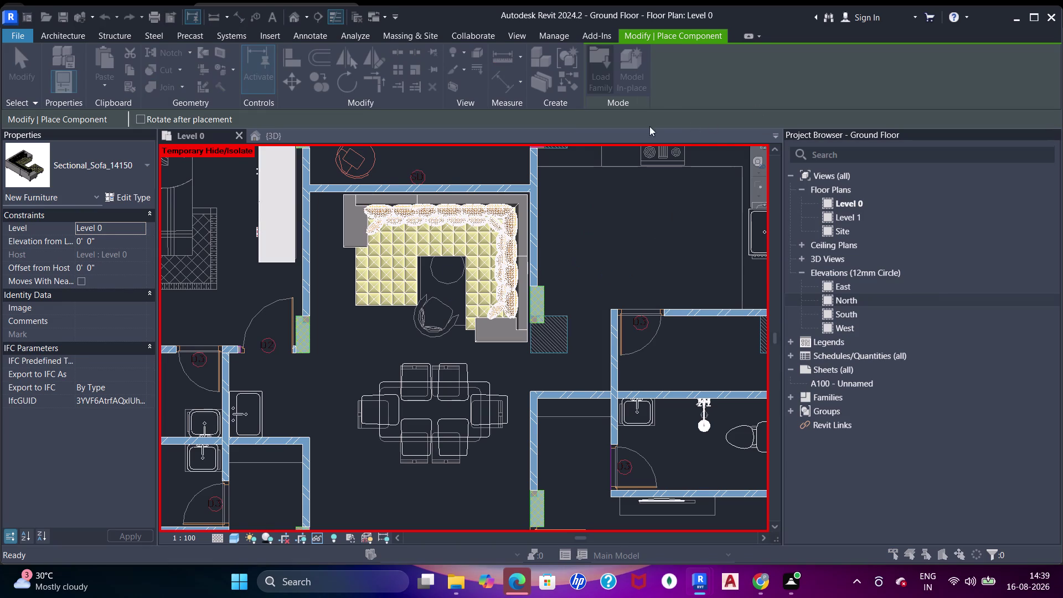
Close the furniture family library without loading anything and cancel the sofa placement.
click(779, 191)
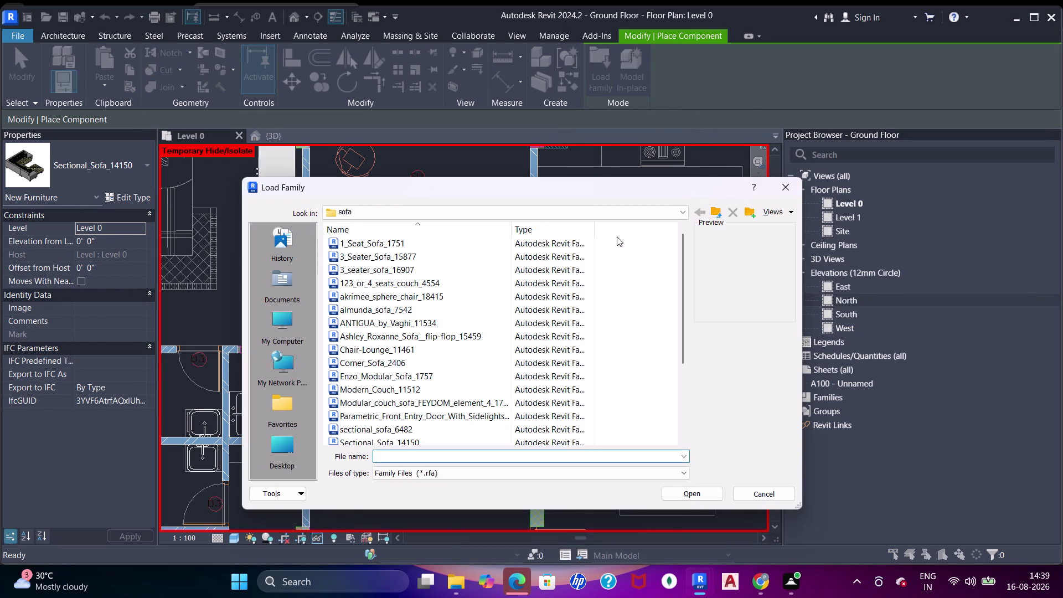
scroll(down, 3)
middle_drag(531, 253, 526, 236)
key(Escape)
key(Escape)
key(Escape)
Survey the Level 0 plan across the bedrooms, bathrooms, lift core and dining-lounge area.
middle_drag(508, 330, 505, 289)
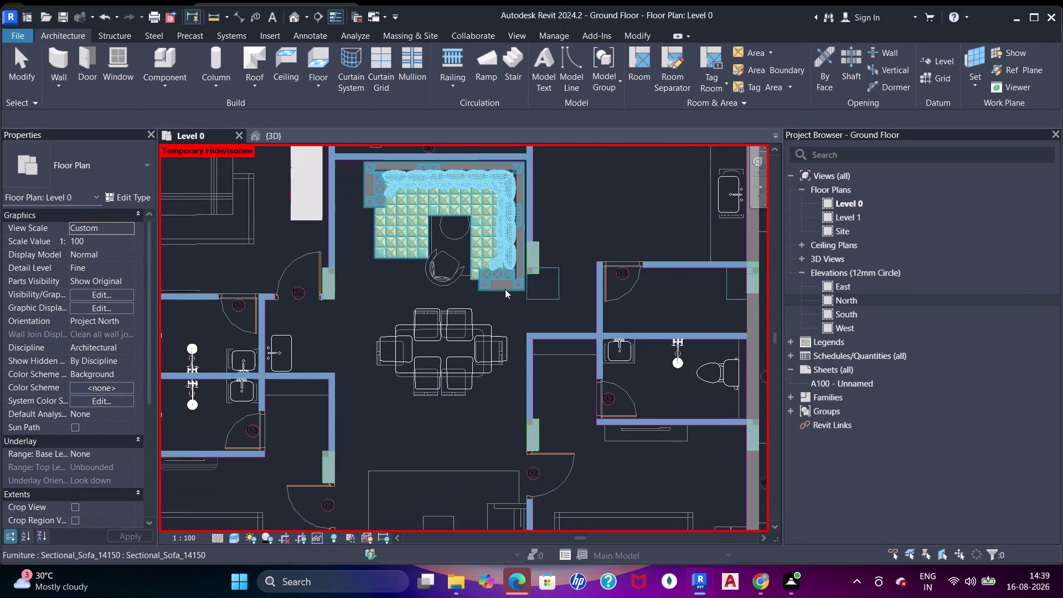
scroll(down, 3)
middle_drag(504, 293, 529, 380)
middle_drag(567, 352, 559, 347)
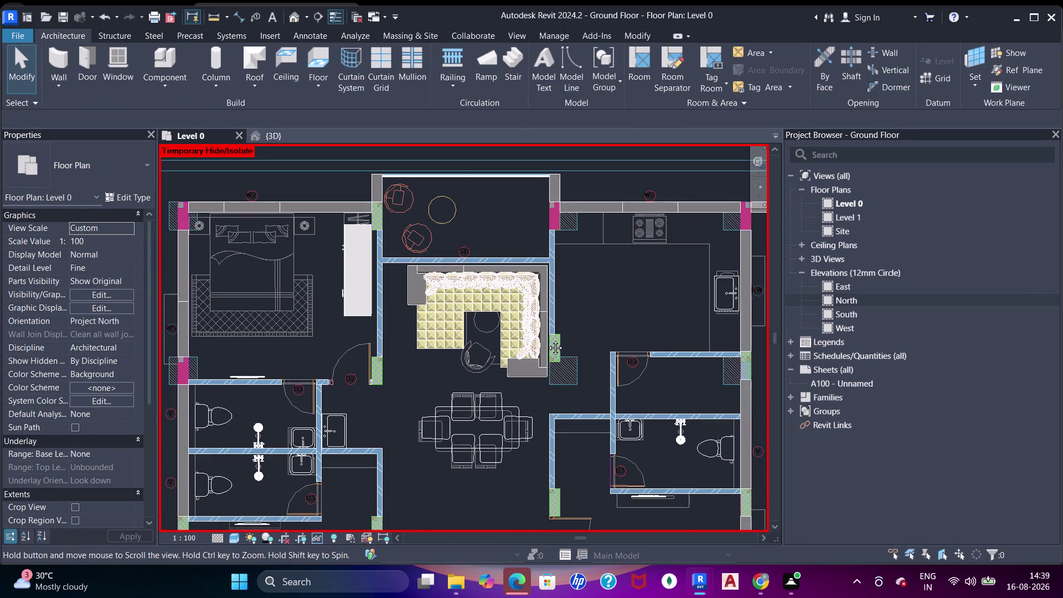
middle_drag(559, 347, 465, 273)
middle_drag(555, 326, 543, 282)
scroll(down, 3)
middle_drag(518, 339, 549, 276)
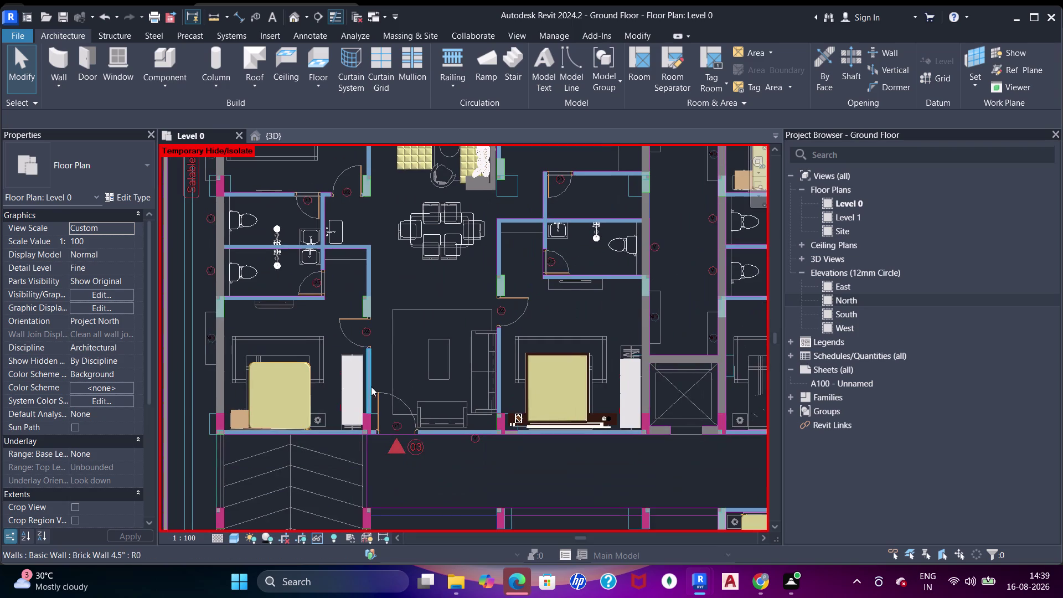
scroll(up, 3)
middle_drag(320, 374, 358, 371)
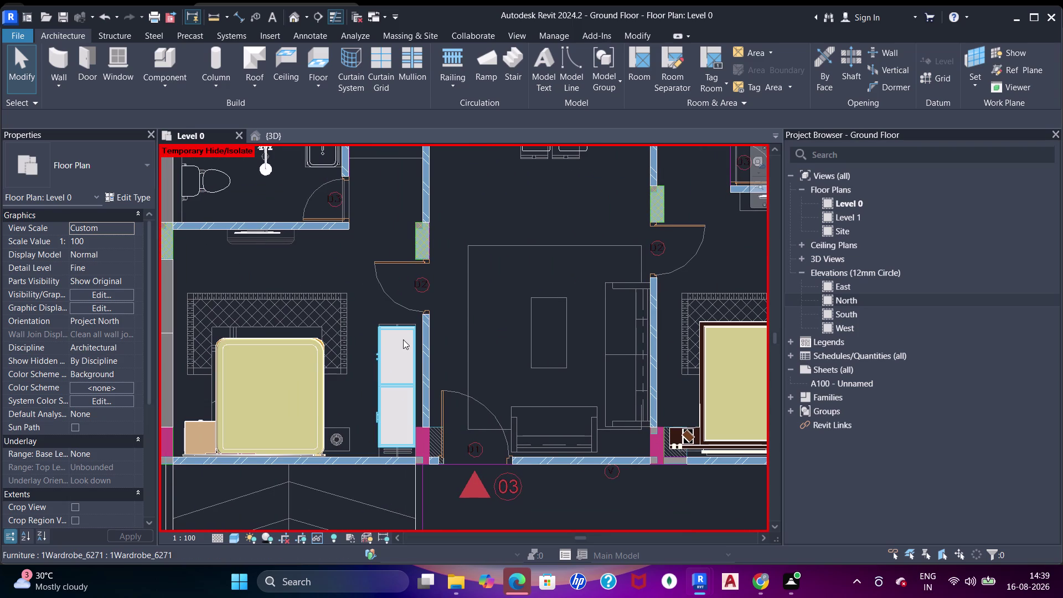
scroll(down, 3)
middle_drag(426, 331, 421, 434)
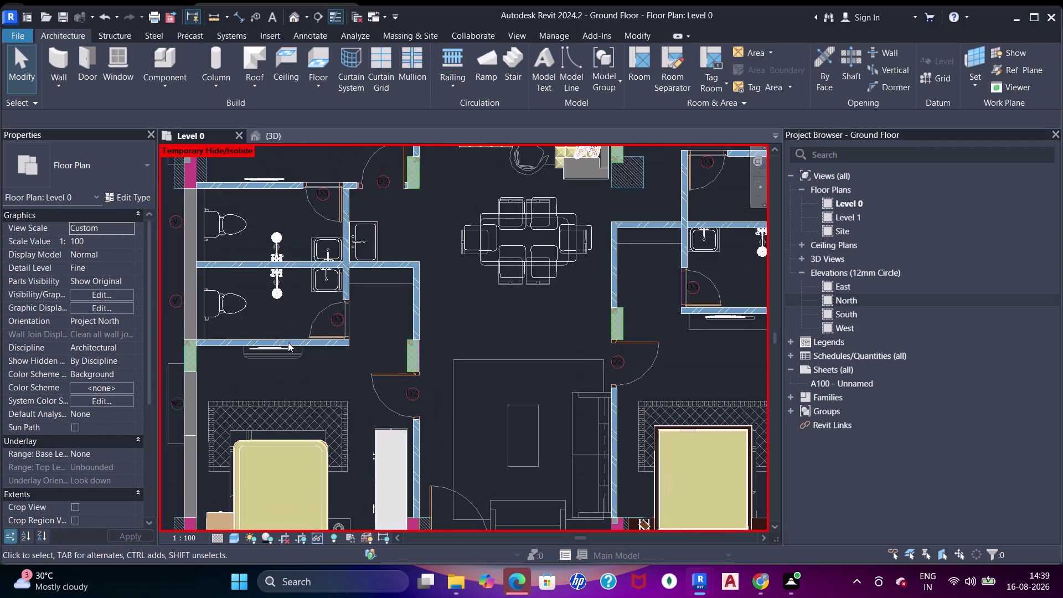
middle_drag(288, 343, 371, 444)
middle_drag(446, 264, 451, 362)
middle_drag(485, 368, 442, 329)
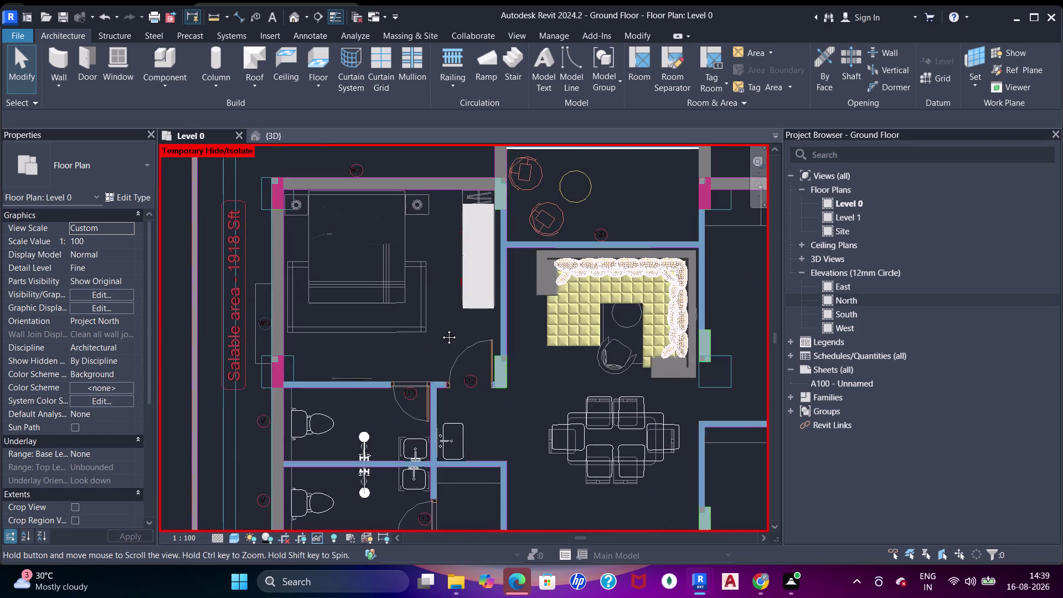
middle_drag(442, 329, 433, 326)
middle_drag(517, 380, 498, 334)
middle_drag(527, 371, 506, 264)
middle_drag(542, 339, 504, 214)
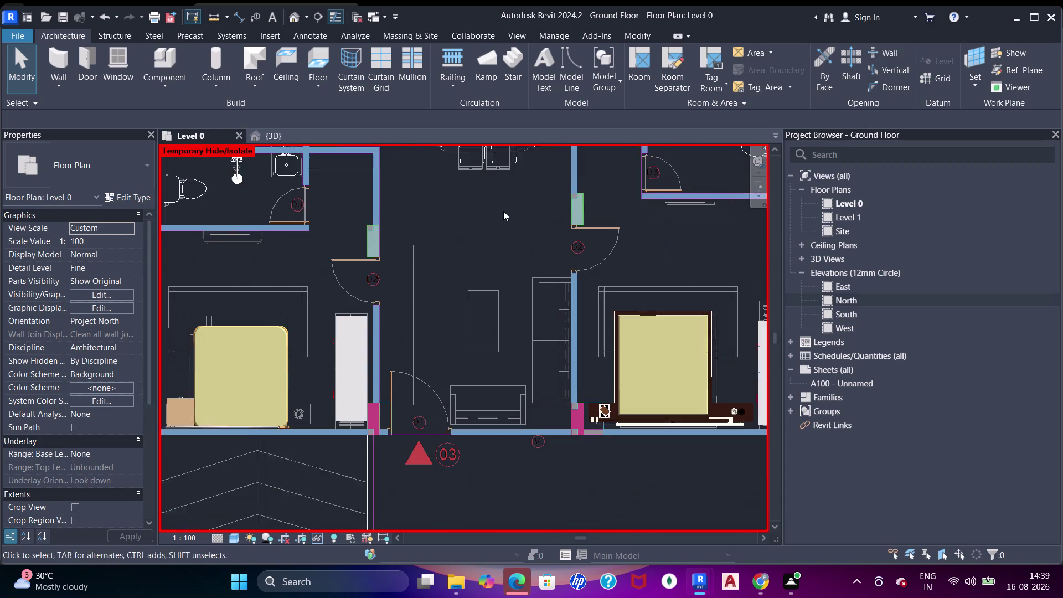
middle_drag(585, 267, 584, 250)
middle_drag(713, 394, 501, 391)
middle_drag(590, 297, 459, 376)
middle_drag(583, 389, 444, 364)
scroll(down, 3)
middle_drag(548, 285, 529, 397)
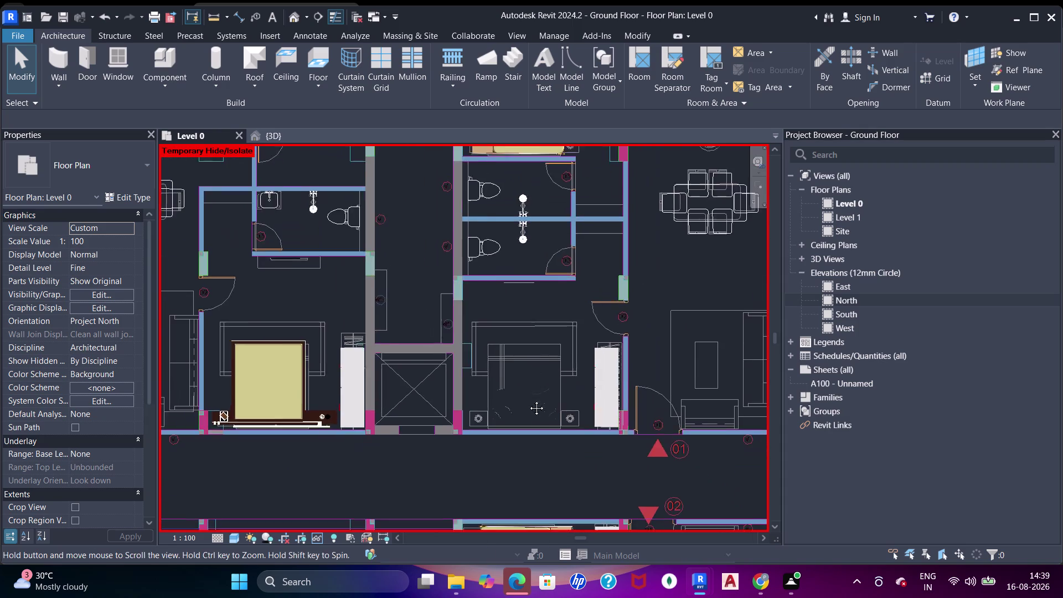
middle_drag(529, 396, 529, 403)
middle_drag(600, 399, 537, 404)
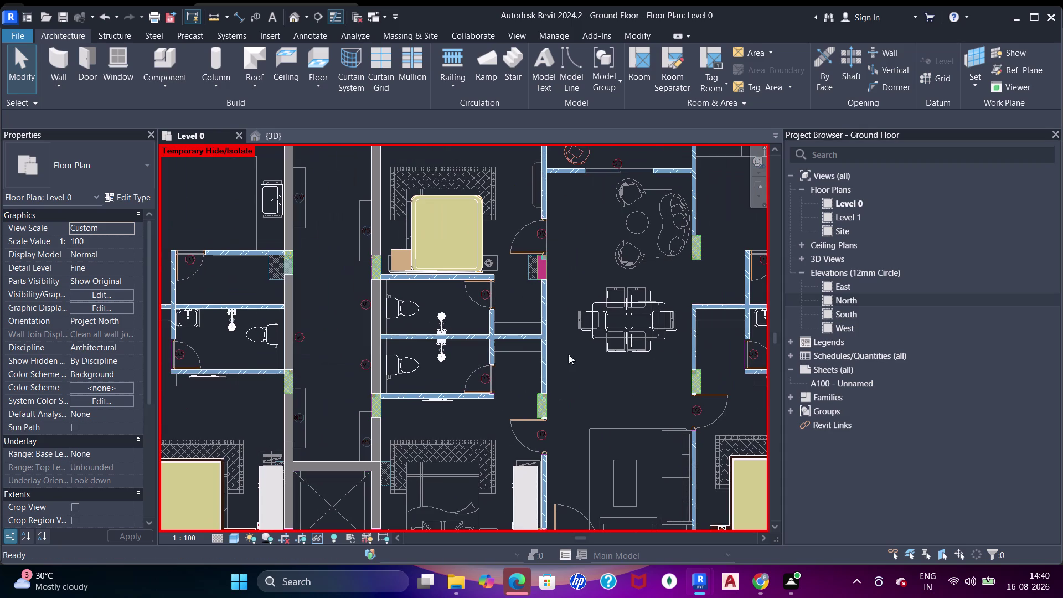
middle_drag(539, 280, 551, 373)
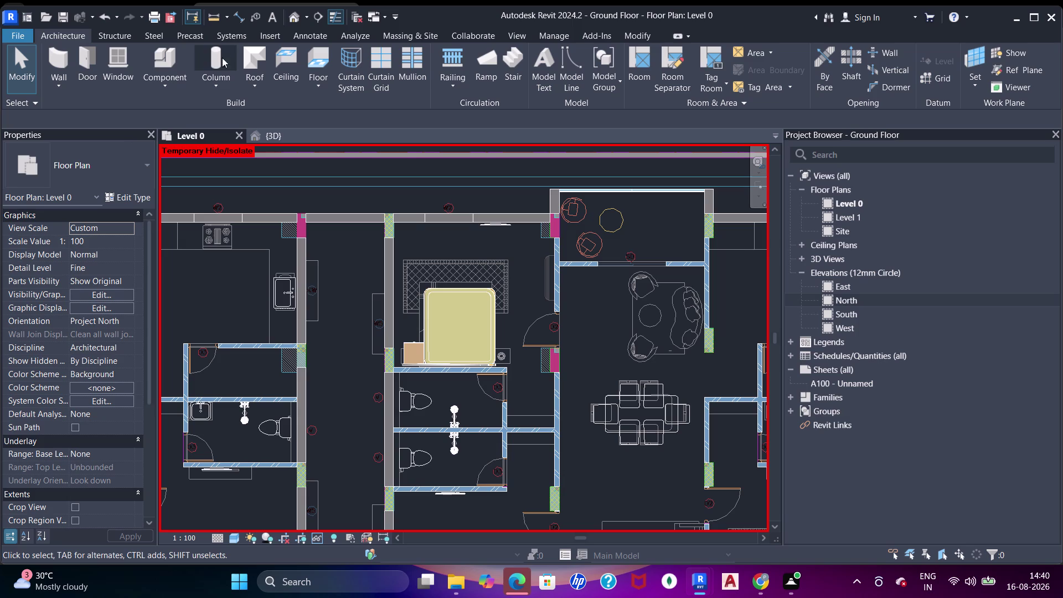
Place the Sectional_Sofa_14150 in the lounge room above the dining table.
click(153, 61)
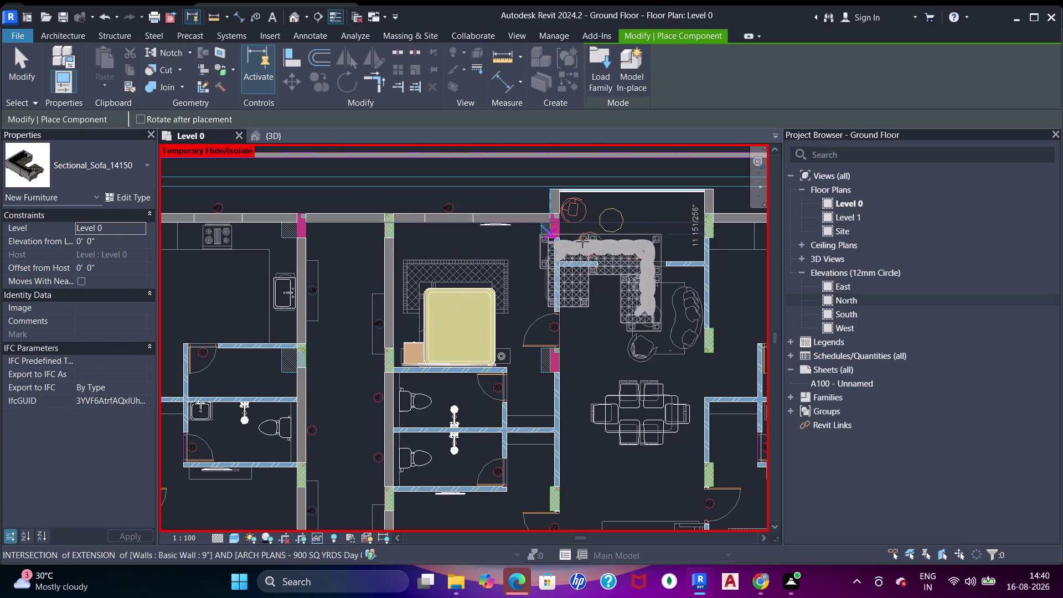
scroll(up, 3)
middle_drag(628, 281, 527, 259)
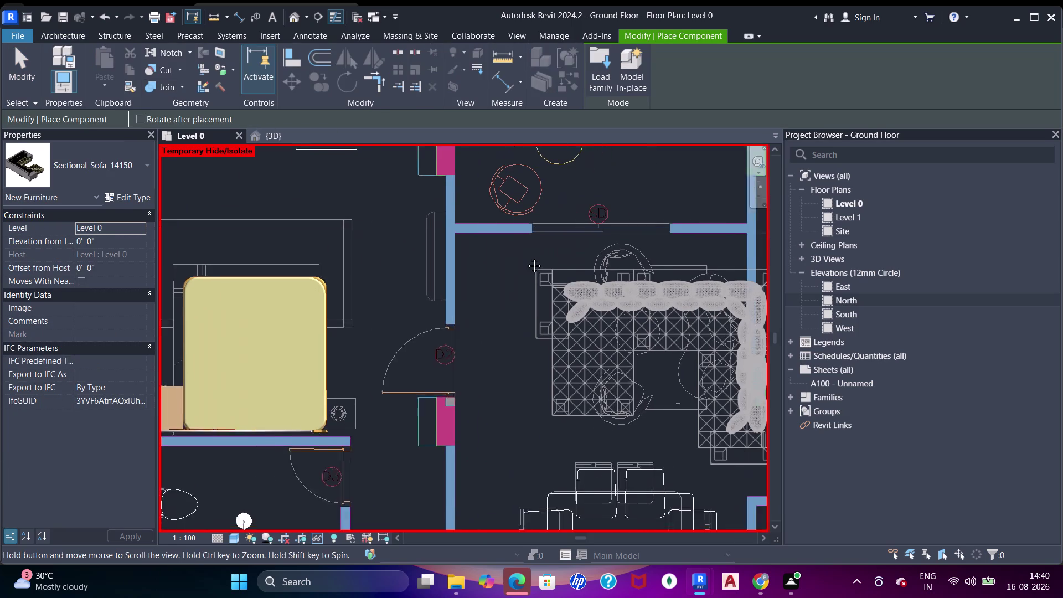
middle_drag(526, 258, 527, 257)
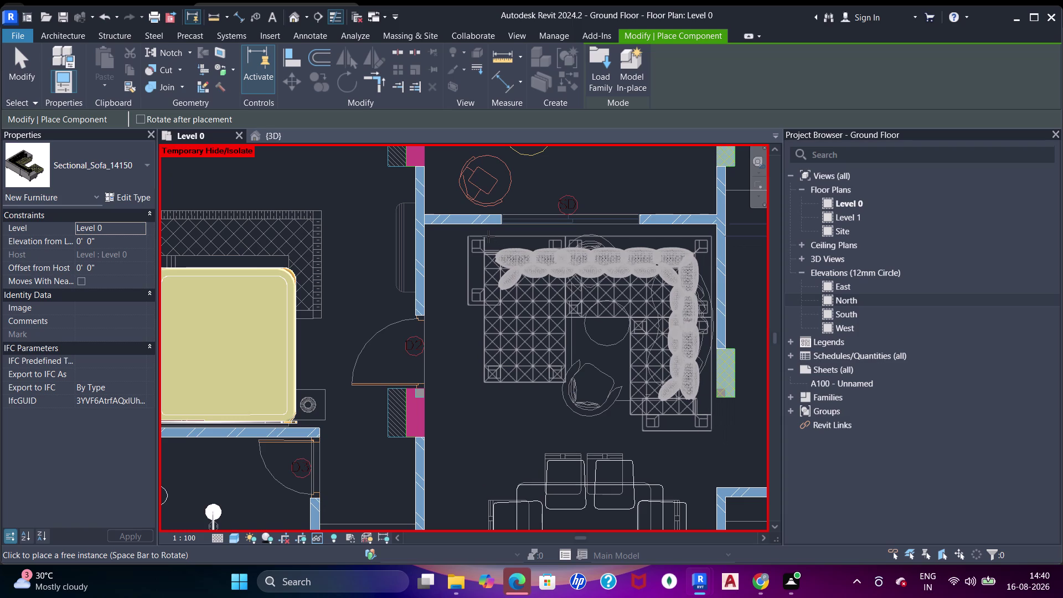
click(488, 236)
key(Escape)
key(Escape)
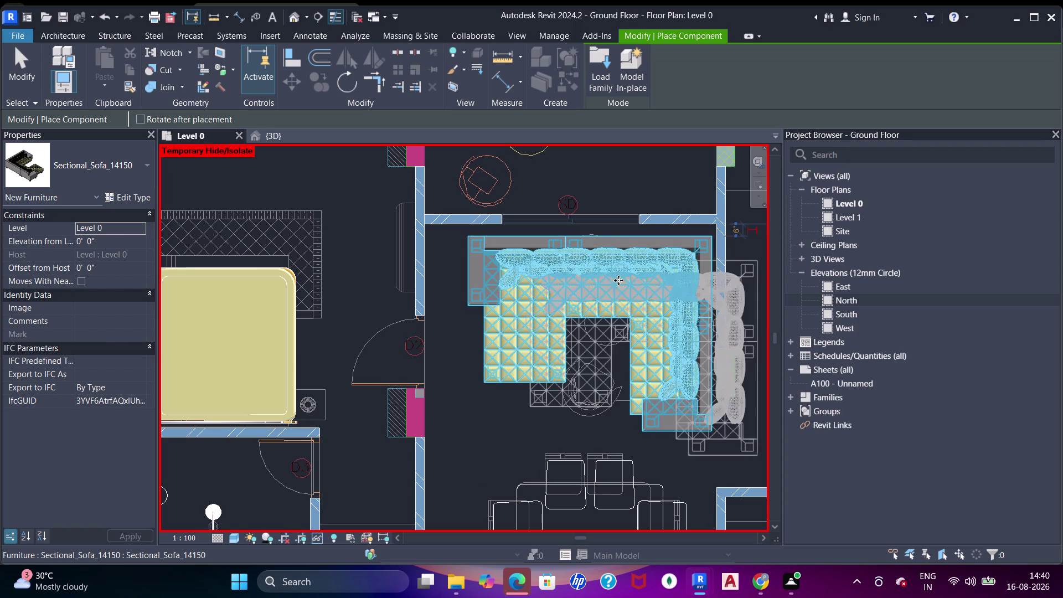
key(Escape)
key(Escape)
key(Escape)
key(Escape)
Nudge the sectional sofa north against the lounge wall and view it with the dining area.
click(628, 269)
key(Up)
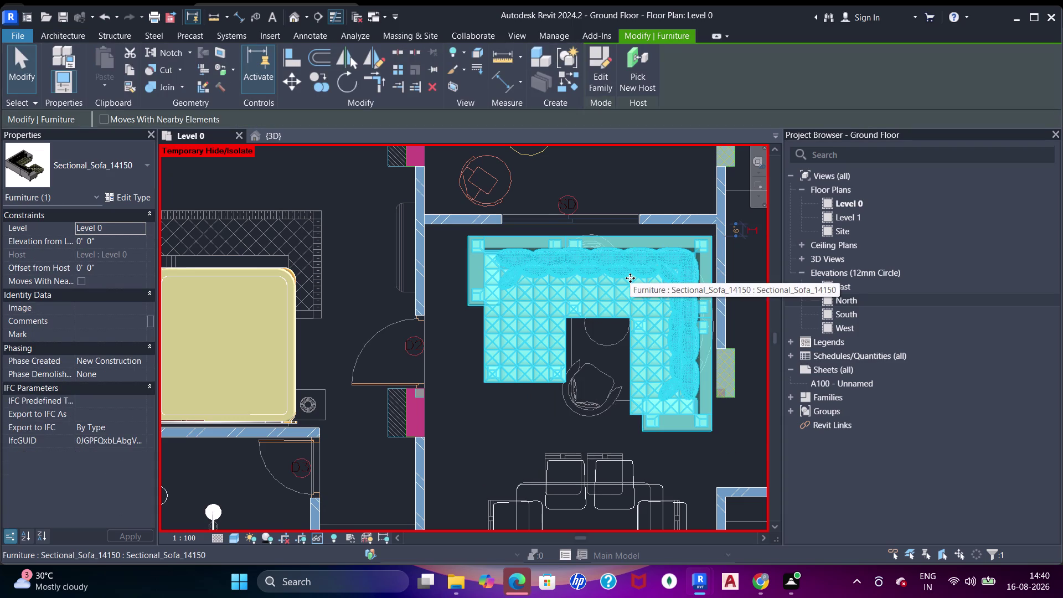
key(Up)
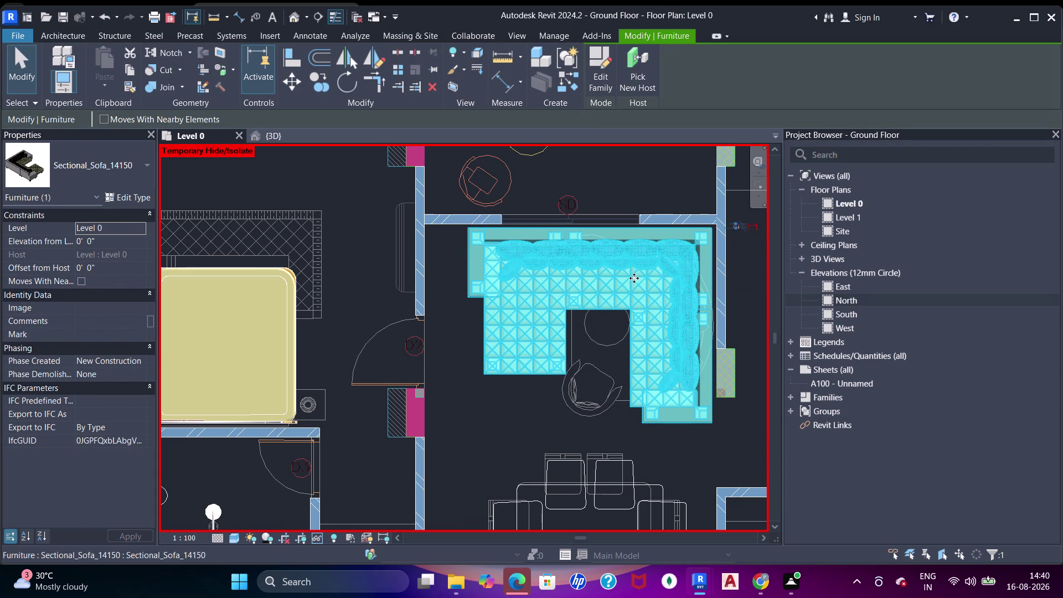
key(Escape)
scroll(down, 3)
middle_drag(593, 254, 557, 312)
middle_drag(601, 314, 477, 276)
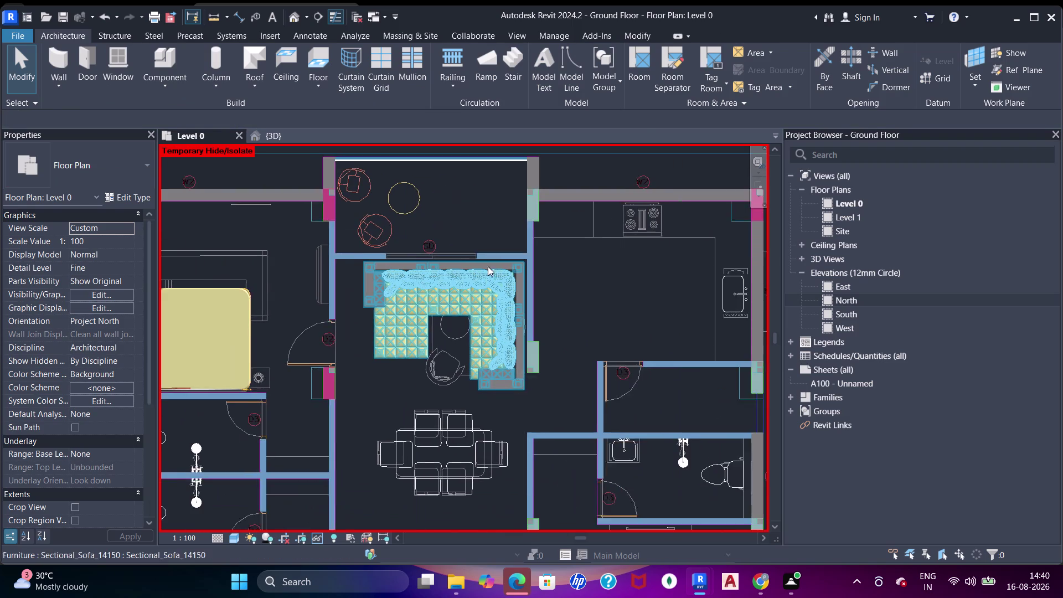
Pan past the staircase to show the whole lower apartment and parking.
scroll(down, 3)
middle_drag(528, 311, 496, 253)
middle_drag(487, 344, 507, 259)
middle_click(507, 260)
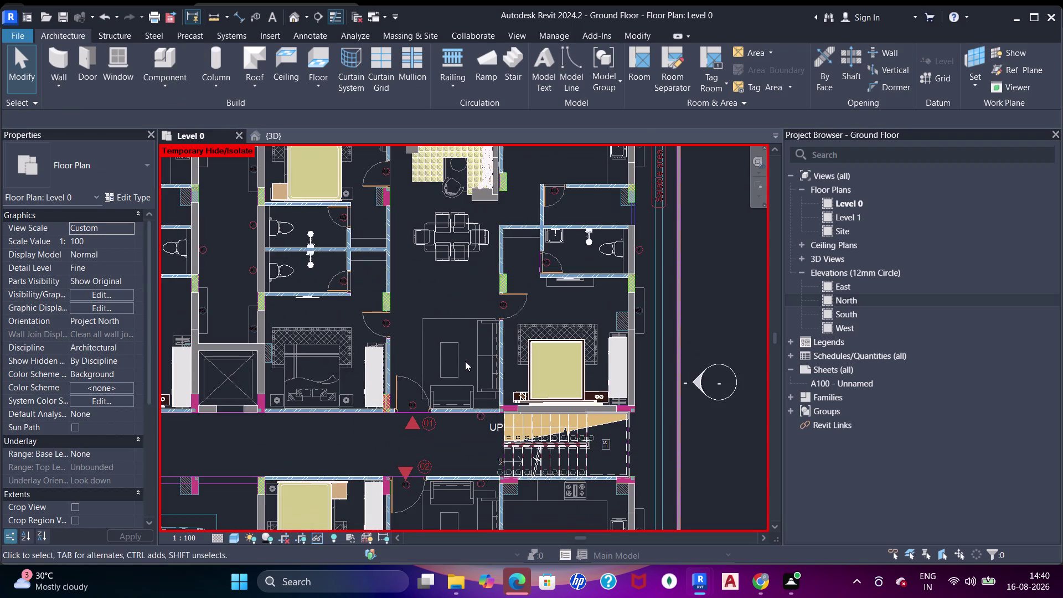
middle_drag(465, 362, 494, 292)
middle_click(493, 293)
middle_drag(487, 380, 501, 316)
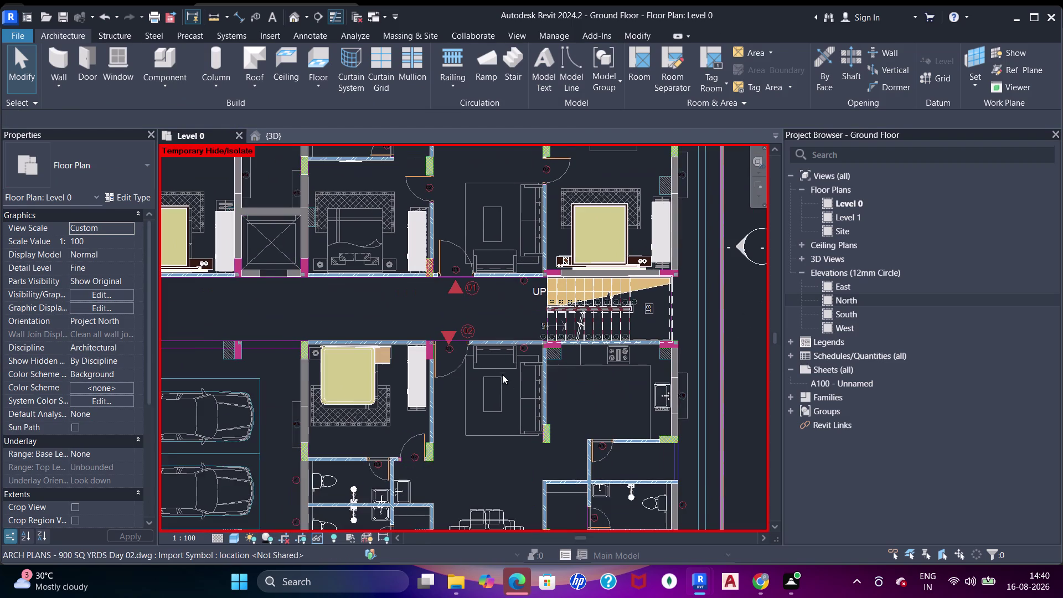
middle_drag(511, 383, 518, 337)
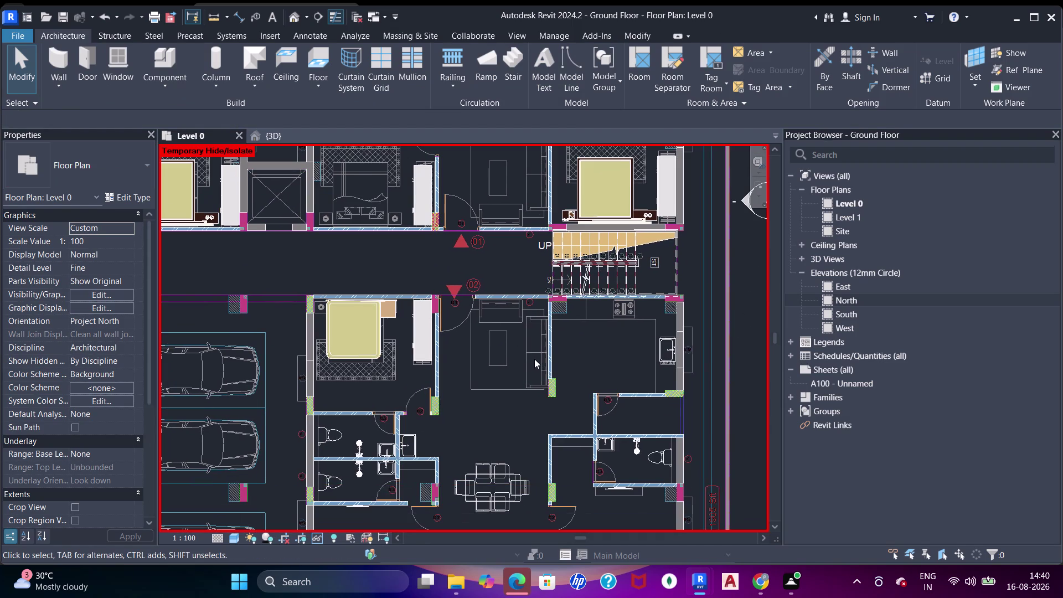
middle_drag(523, 365, 566, 241)
middle_drag(603, 354, 595, 337)
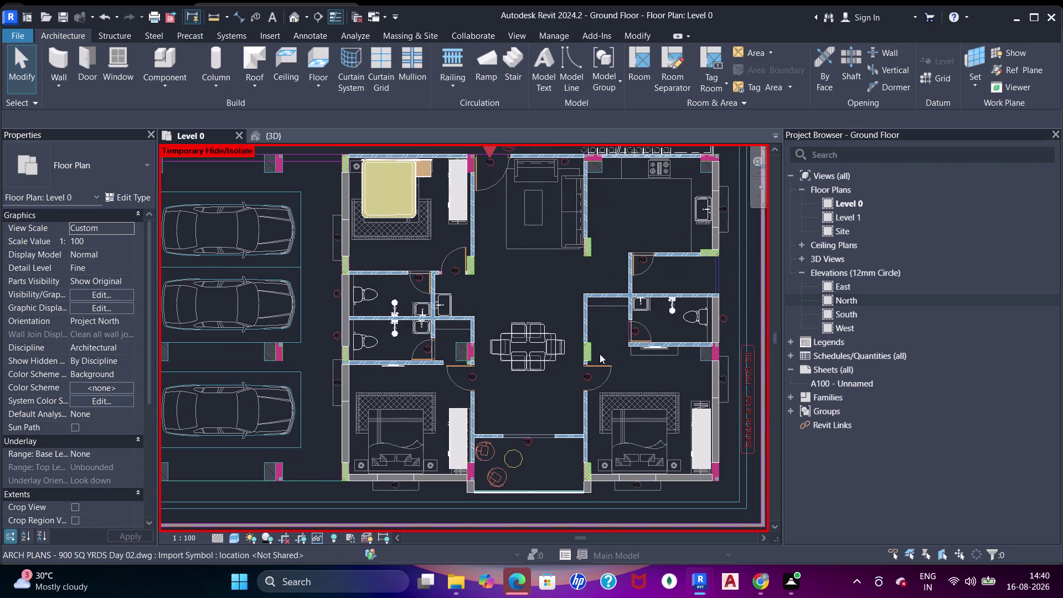
Center the lower living room and open the family library for a new component.
middle_drag(627, 313, 609, 396)
scroll(up, 3)
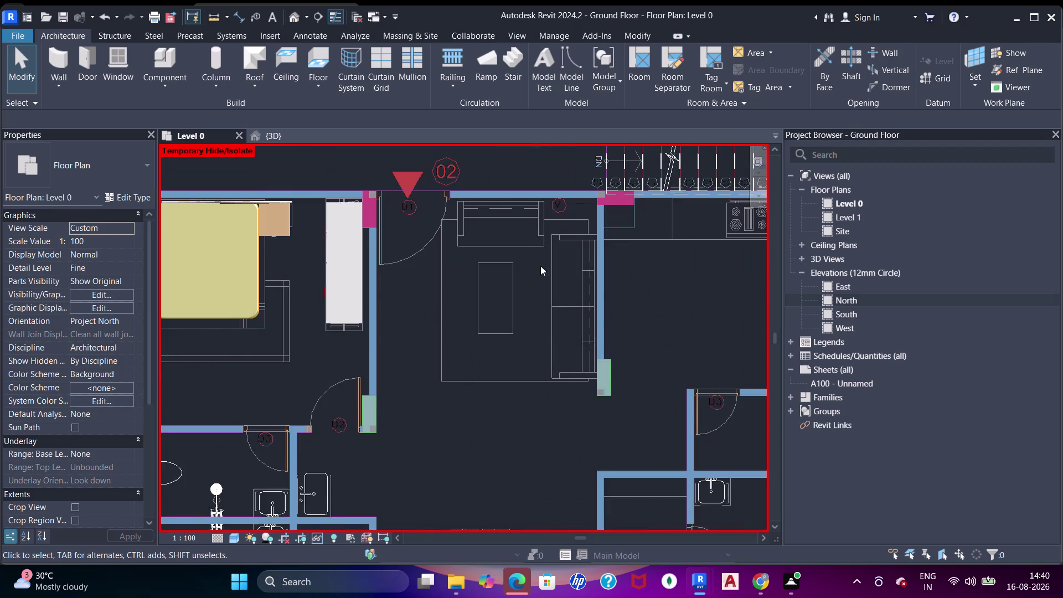
middle_drag(540, 266, 541, 319)
click(145, 60)
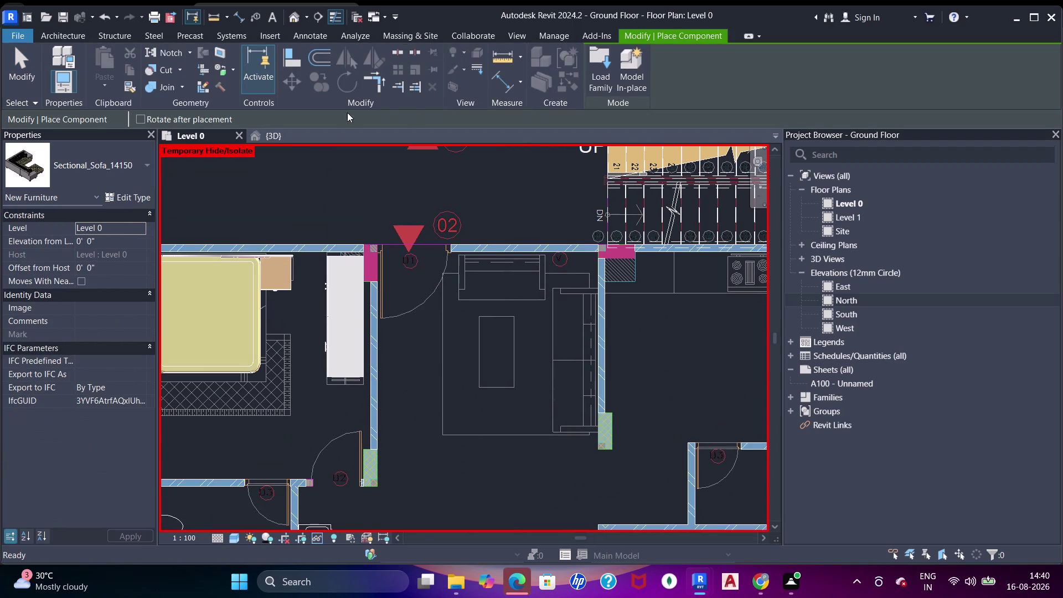
click(601, 75)
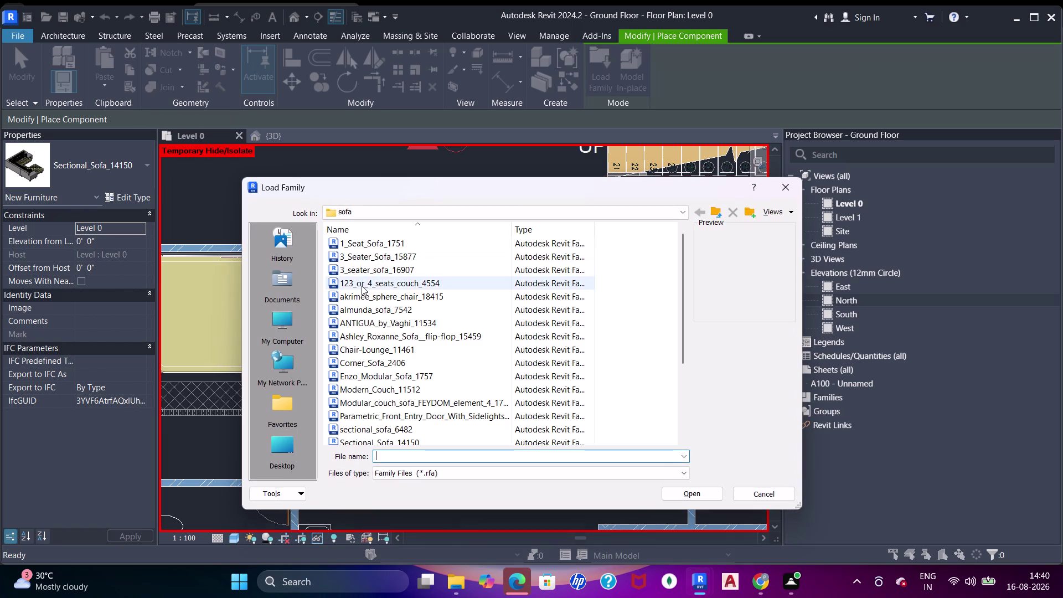
Preview 3_Seater_Sofa_15877 and 1_Seat_Sofa_1751, then load 123_or_4_seats_couch_4554.
scroll(up, 3)
click(376, 259)
click(386, 269)
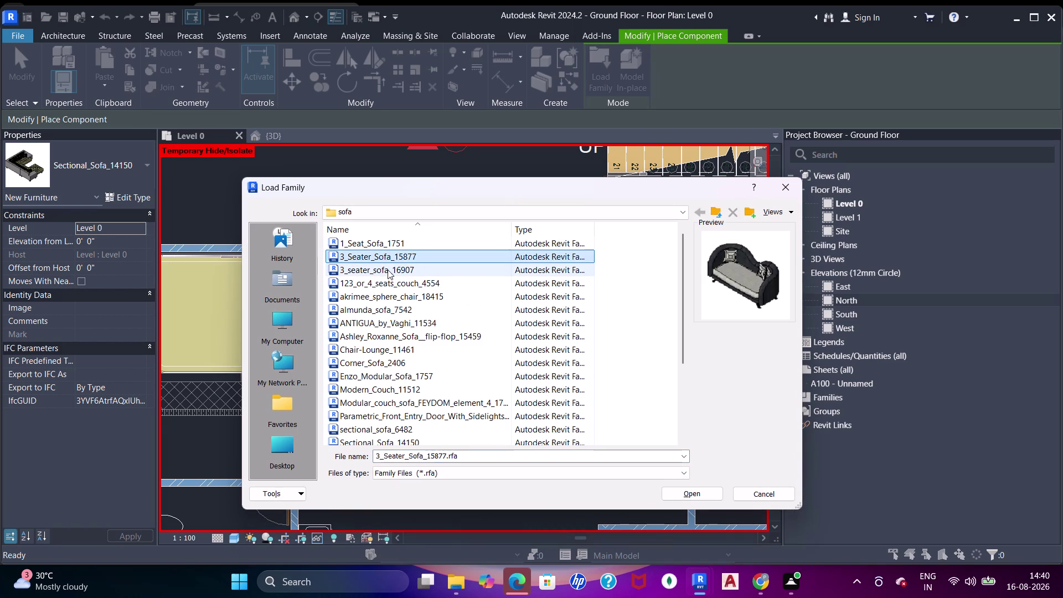
click(397, 242)
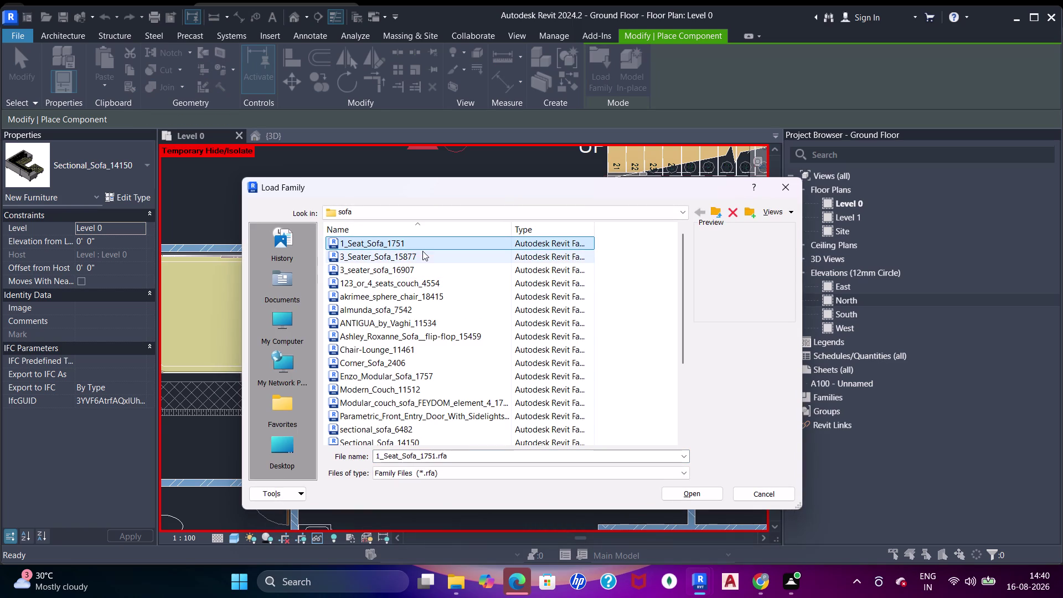
click(413, 255)
click(413, 288)
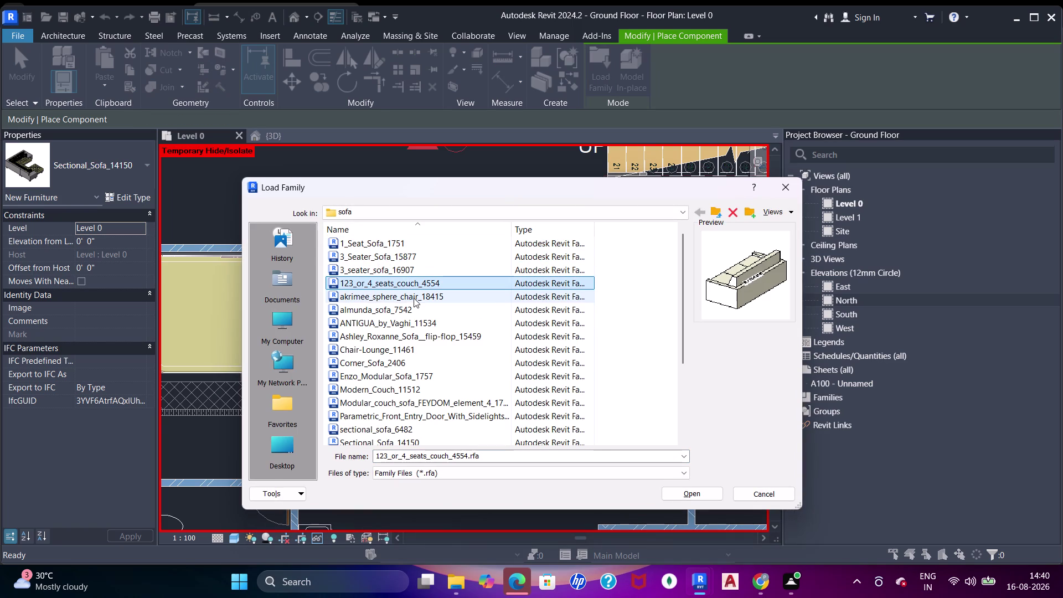
double_click(412, 286)
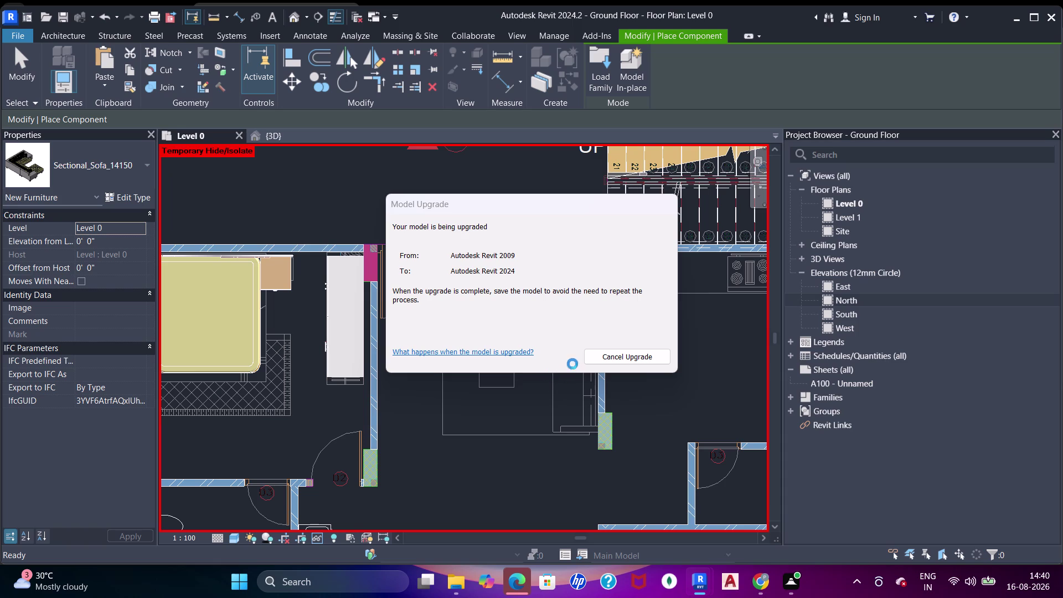
Rotate the 123_or_4_seats_couch_4554 with Space and reopen the sofa library.
key(space)
key(space)
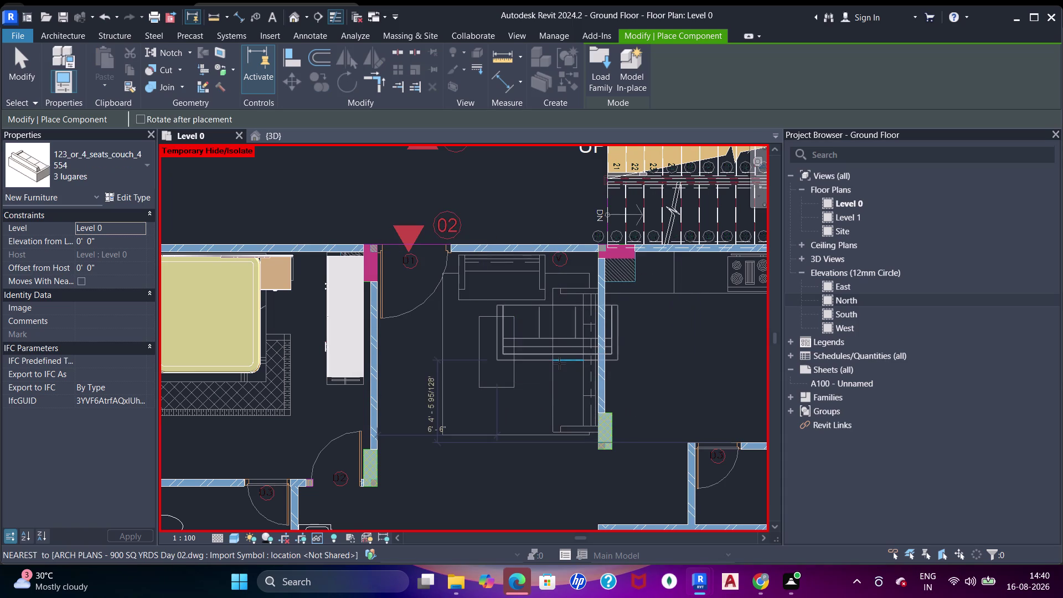
key(space)
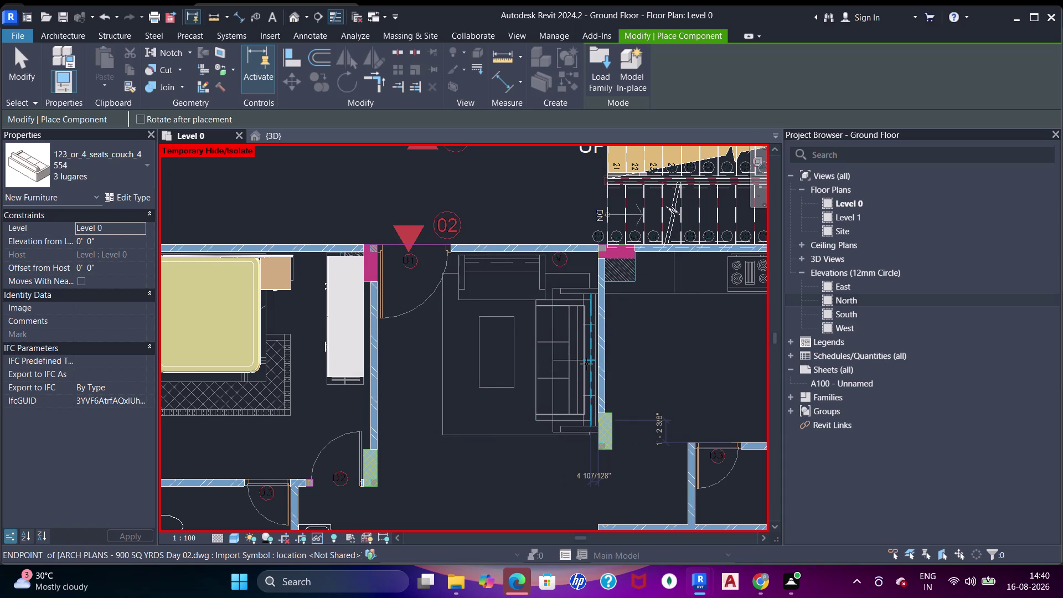
scroll(up, 3)
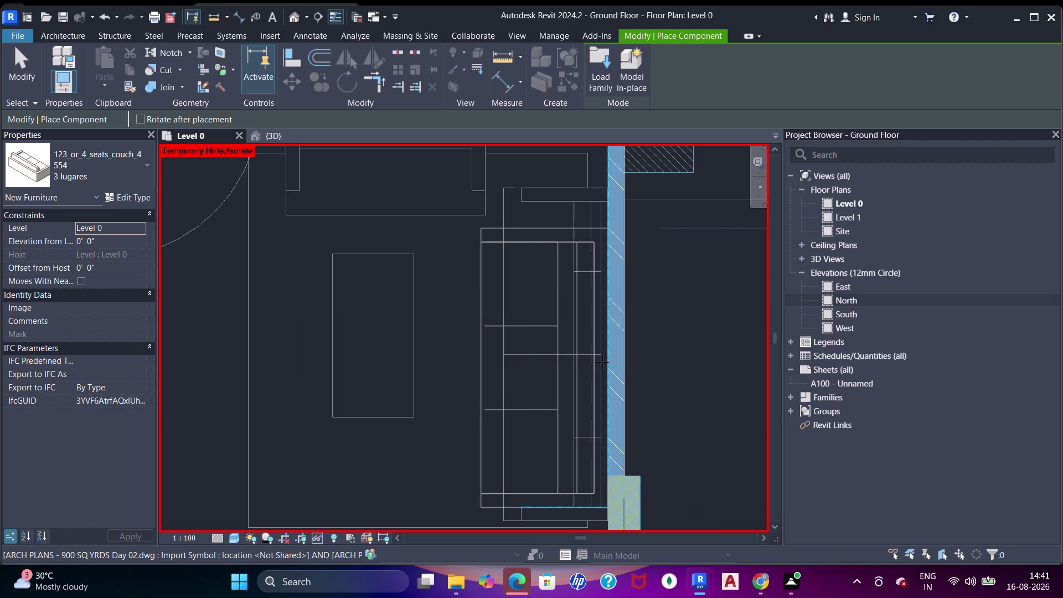
click(598, 362)
scroll(down, 3)
middle_drag(522, 331, 518, 384)
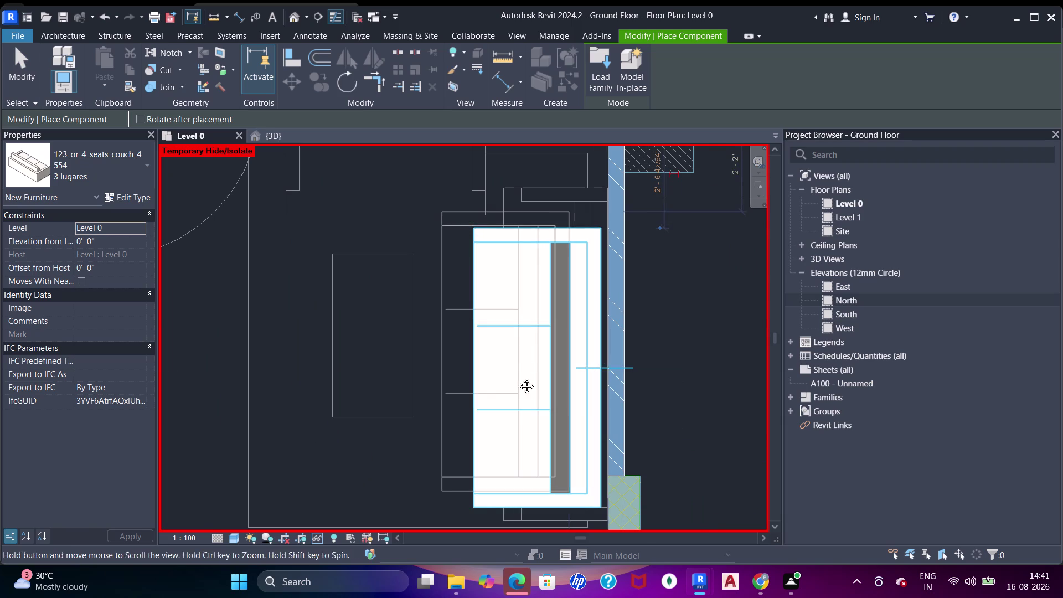
click(605, 76)
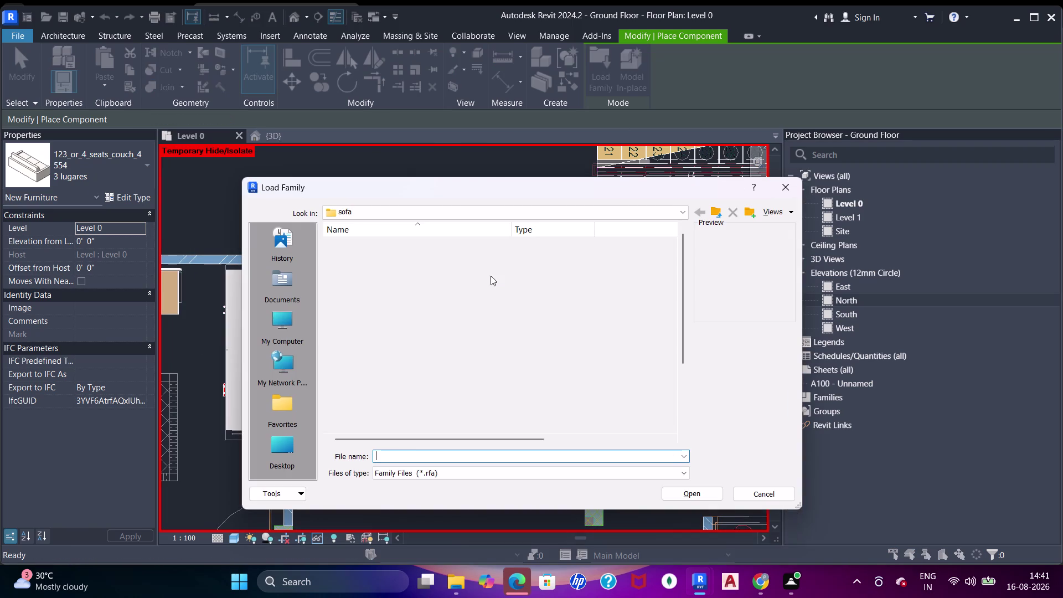
Preview sectional_sofa_6482, Modern_Couch_11512, Enzo_Modular_Sofa_1757, Single_Sofa_16637 and Sectional_Sofa_14150.
scroll(down, 3)
click(400, 327)
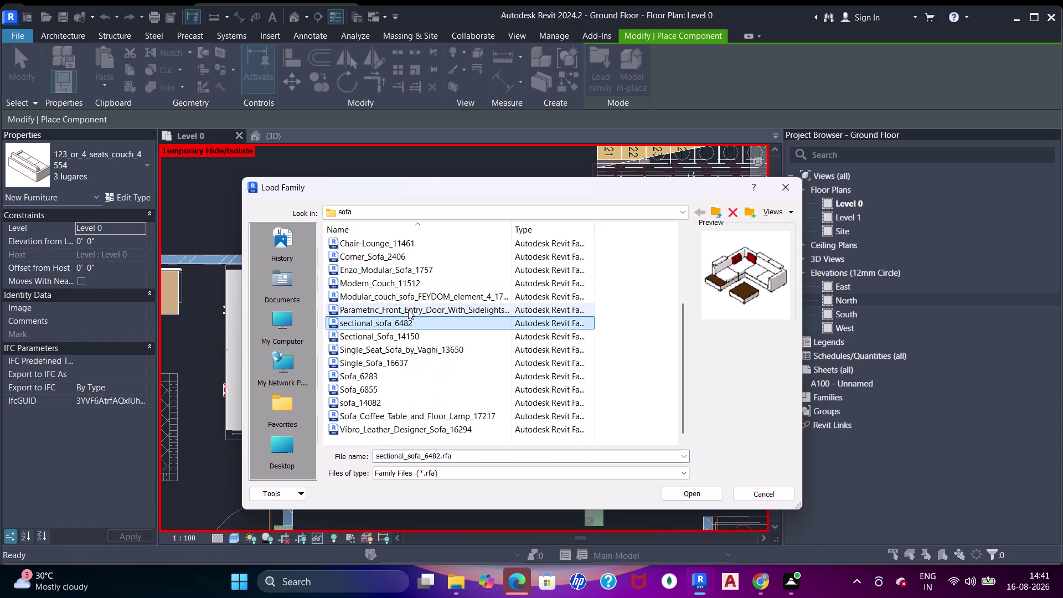
click(408, 309)
click(416, 295)
click(415, 284)
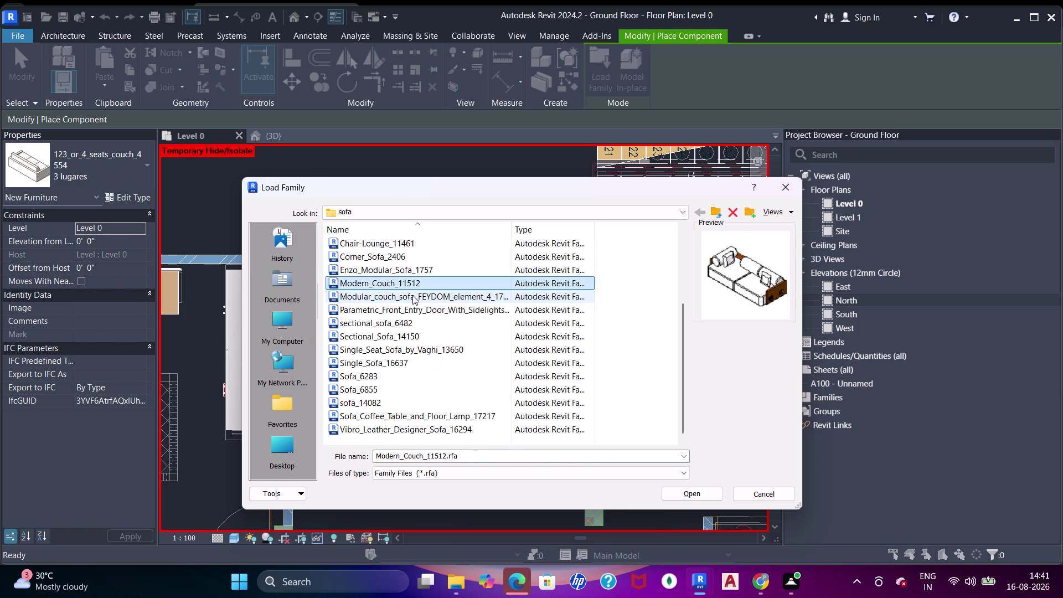
click(406, 272)
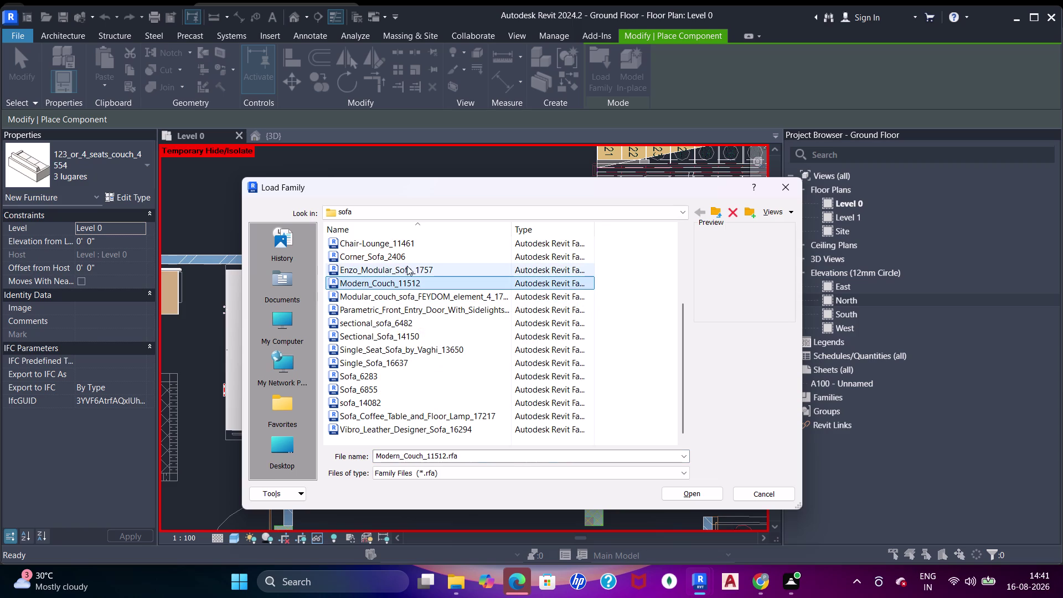
click(401, 258)
click(403, 269)
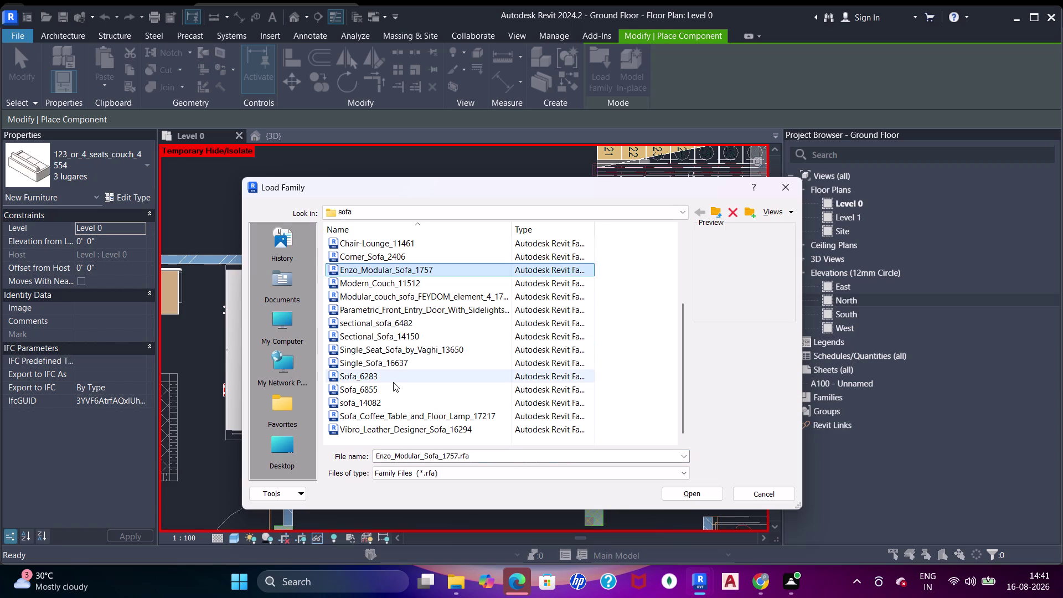
click(393, 382)
click(396, 364)
click(404, 349)
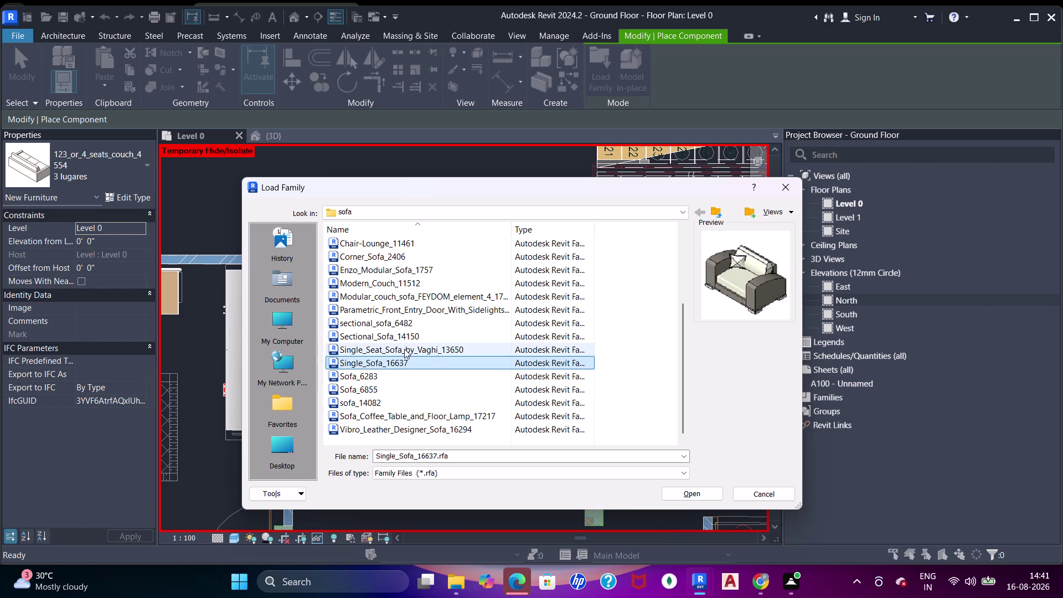
click(401, 335)
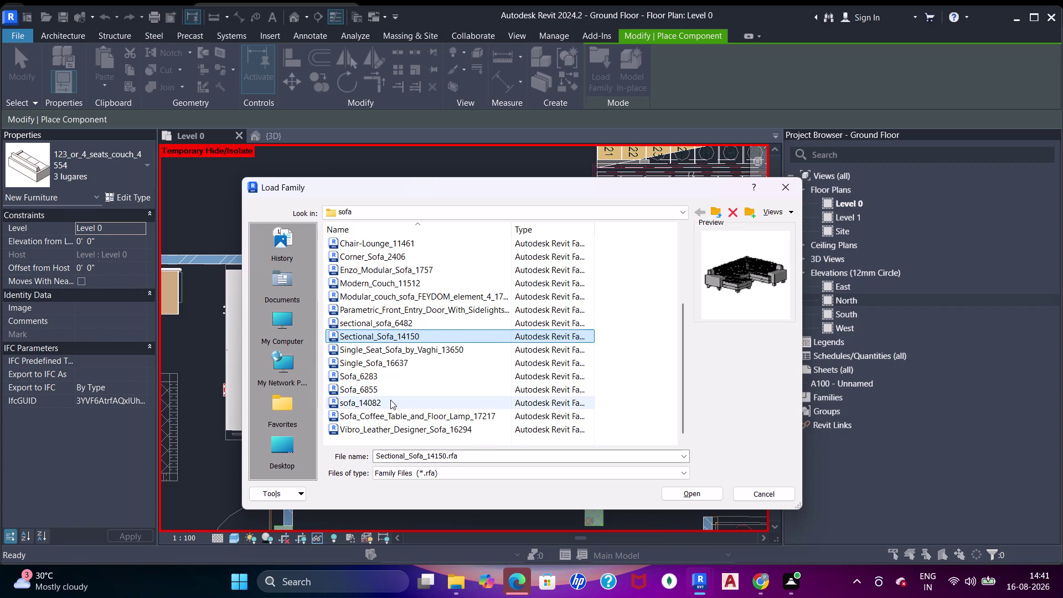
Preview Sofa_6855, the sofa-table-lamp set, Sofa_6283 and Single_Seat_Sofa_by_Vaghi_13650.
click(389, 400)
click(385, 389)
click(381, 418)
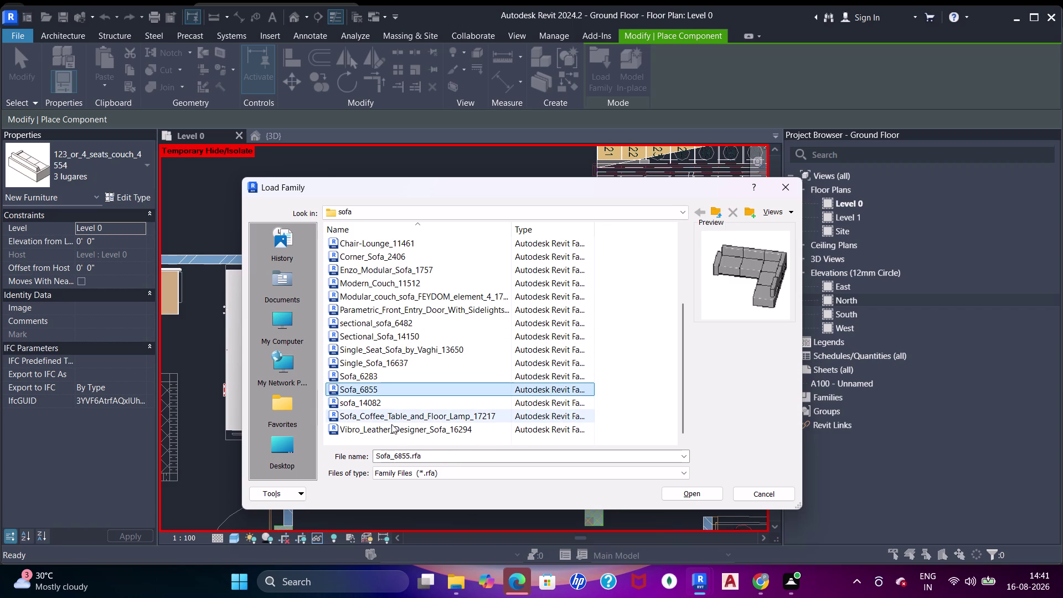
click(387, 431)
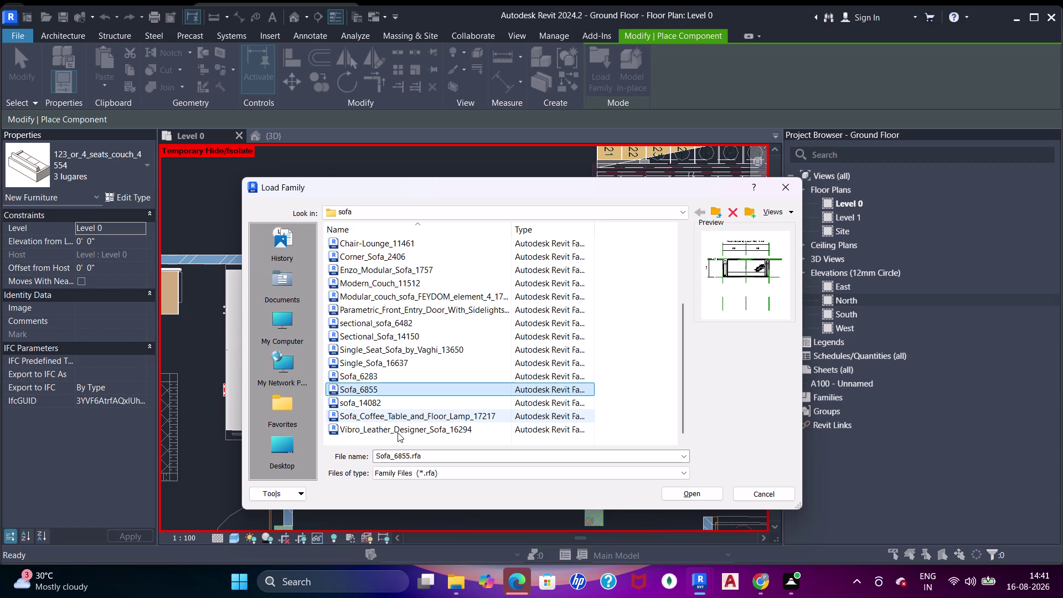
click(397, 417)
click(389, 404)
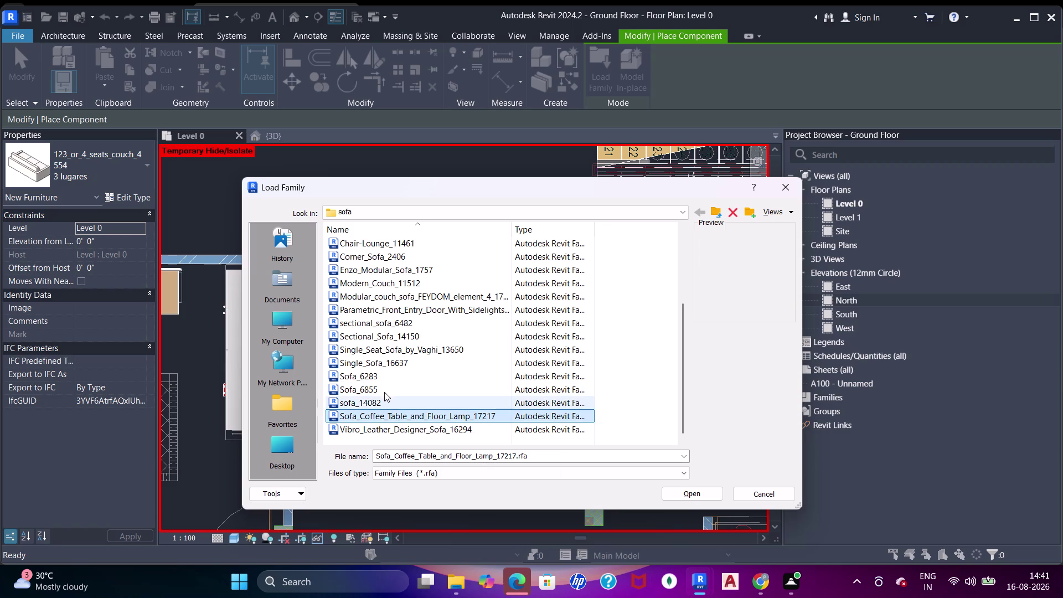
click(383, 387)
click(383, 380)
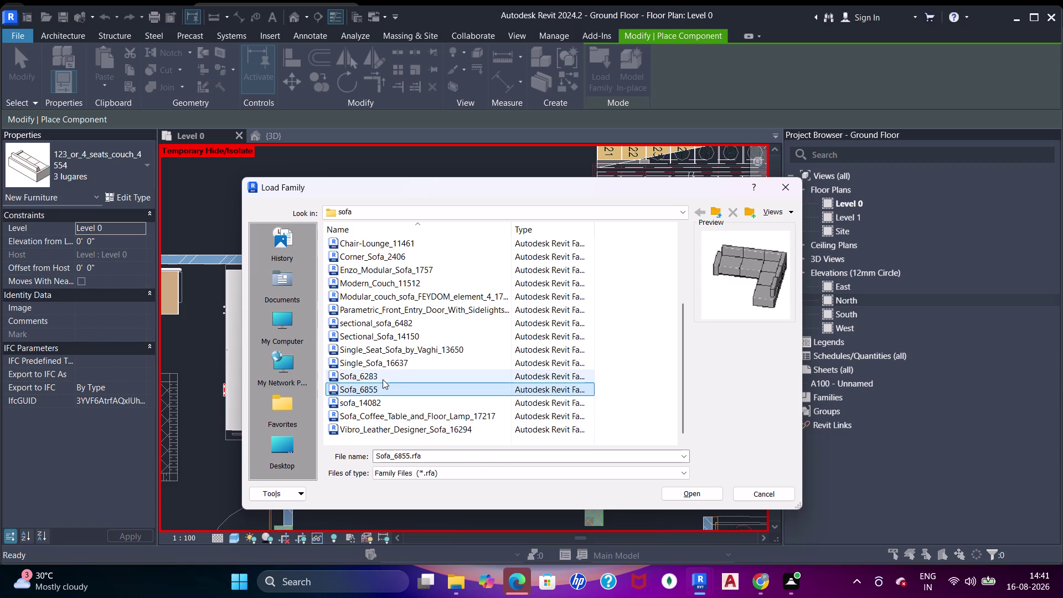
click(383, 366)
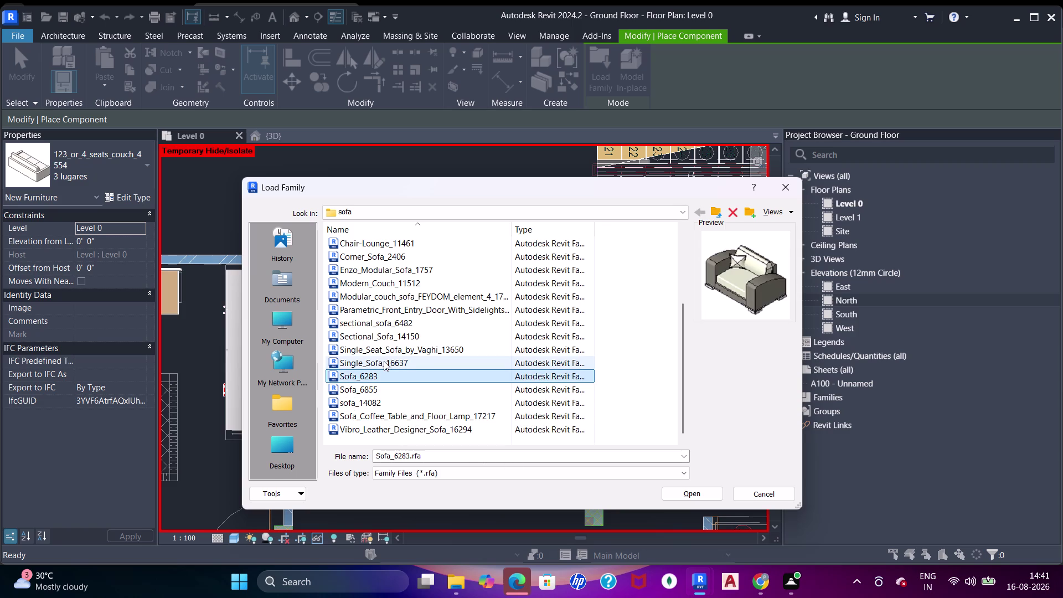
click(391, 350)
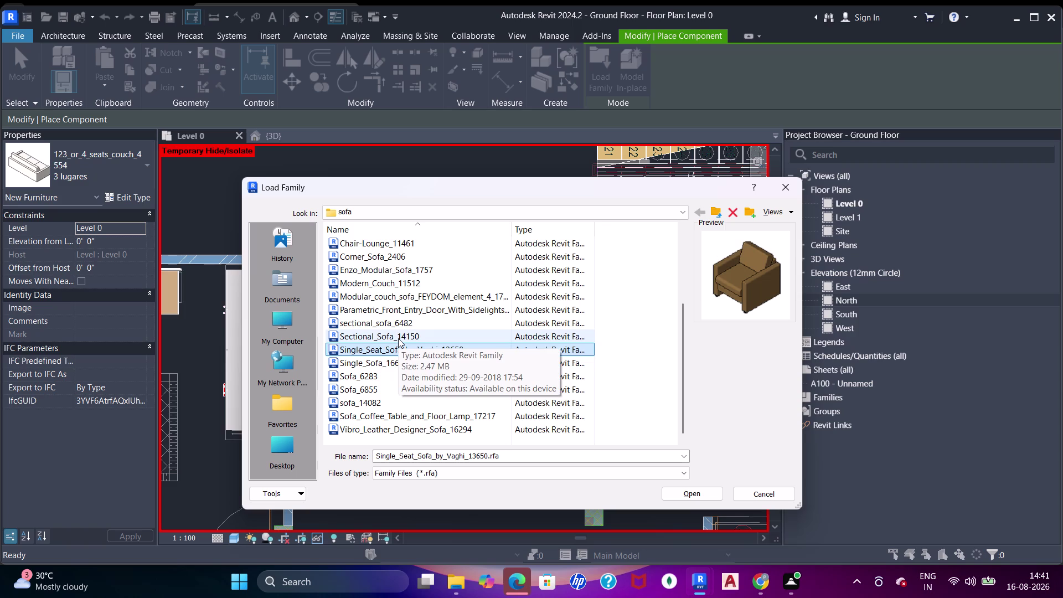
click(399, 338)
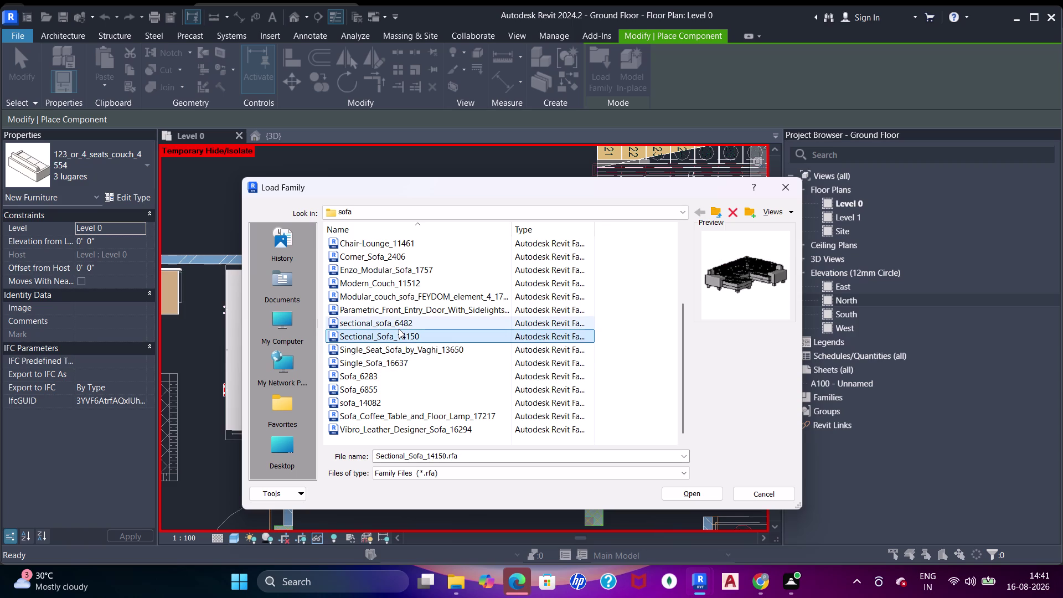
click(399, 329)
Recheck Modern_Couch_11512's preview and load it into the project.
scroll(up, 3)
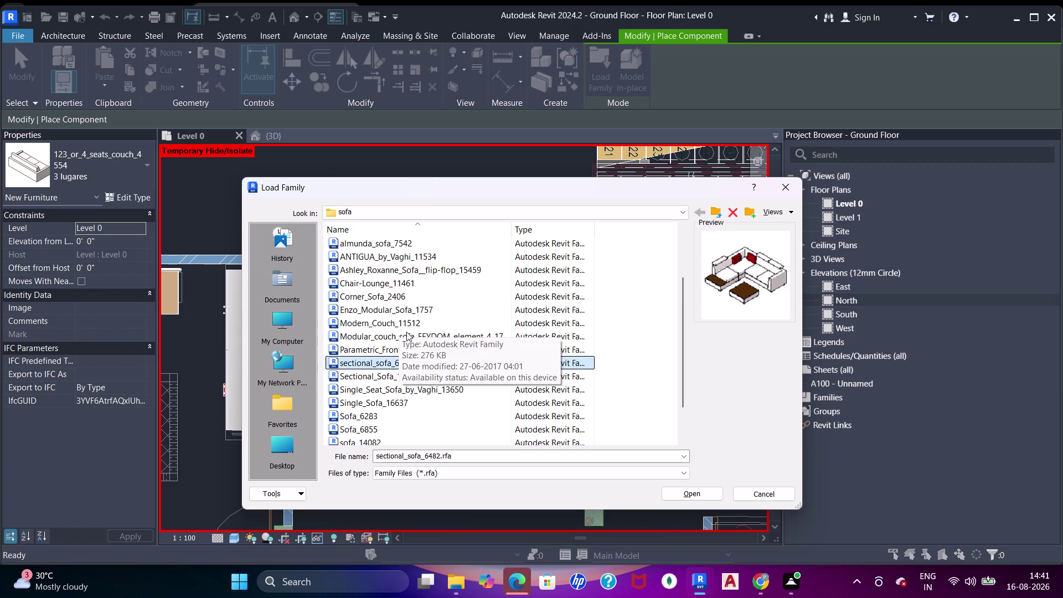
scroll(up, 3)
scroll(down, 3)
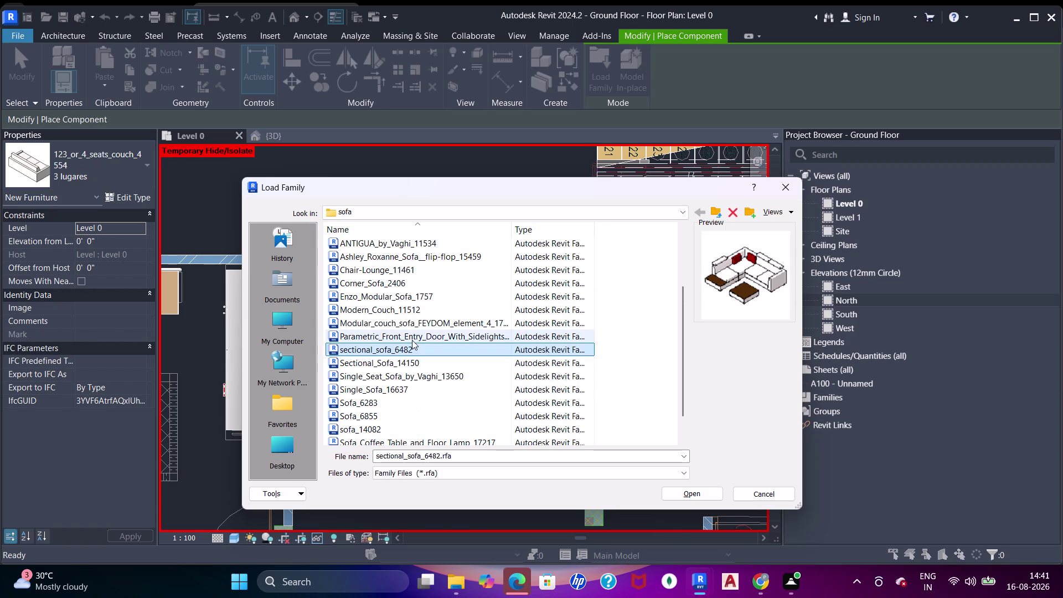
click(409, 338)
click(411, 328)
click(407, 310)
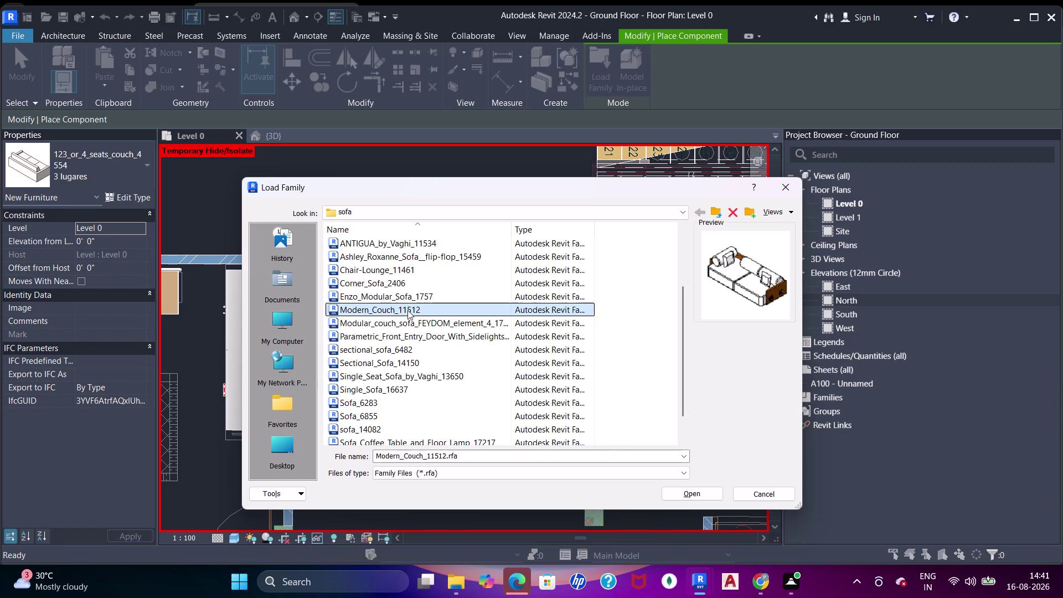
scroll(up, 3)
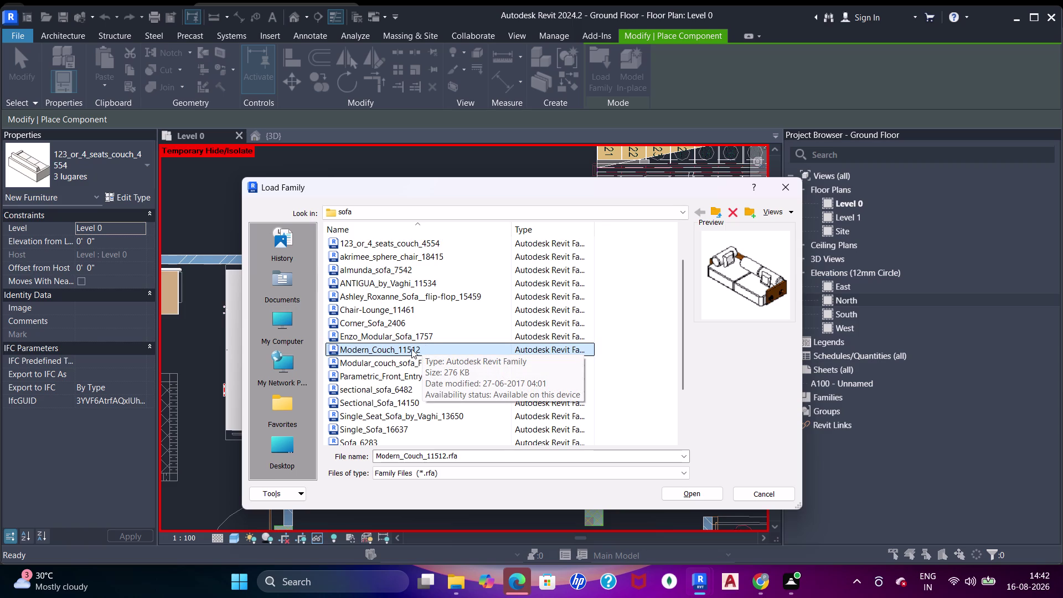
double_click(411, 348)
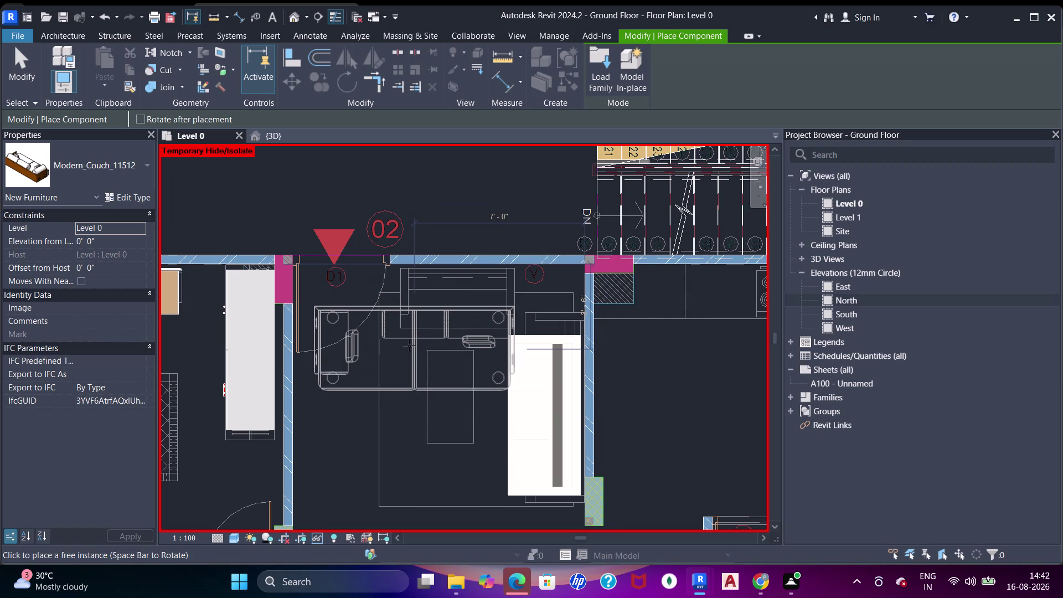
Place a Modern_Couch_11512 in the lower living room and delete the old four-seat couch.
click(414, 330)
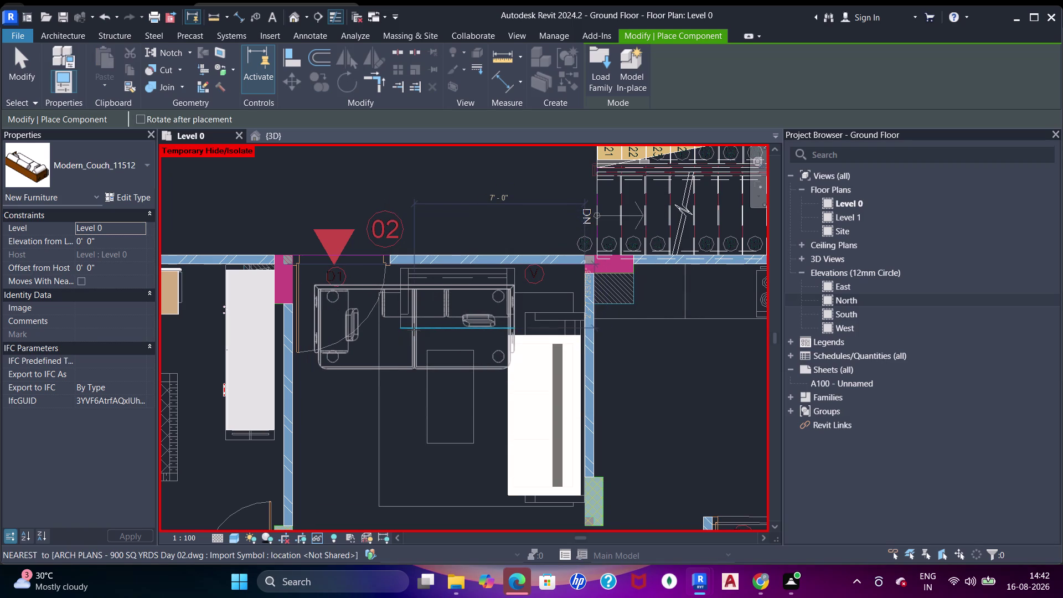
key(Escape)
key(Escape)
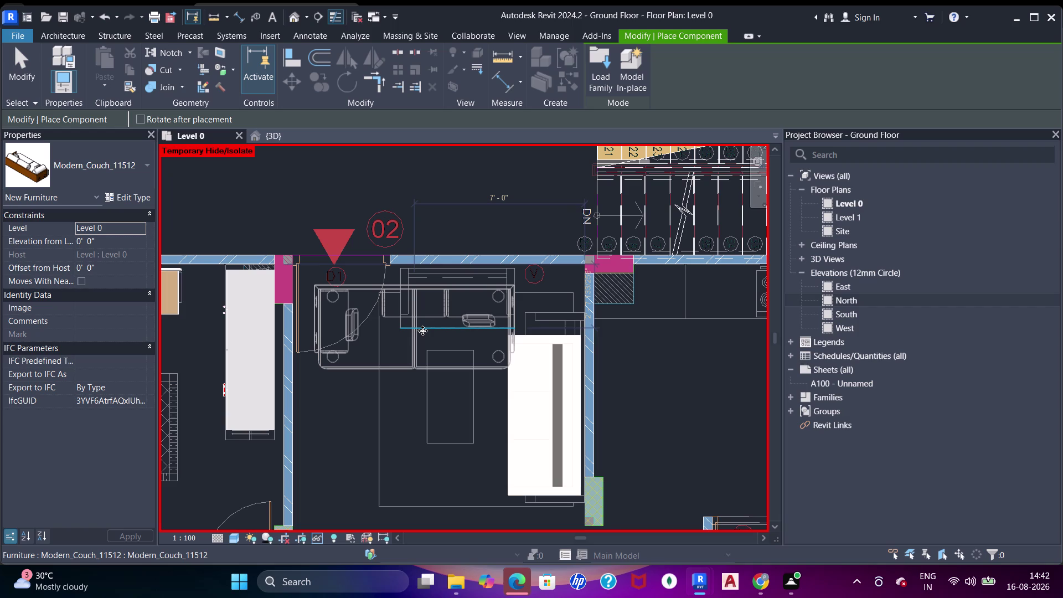
key(Escape)
key(Escape)
key(Escape)
key(Escape)
click(509, 411)
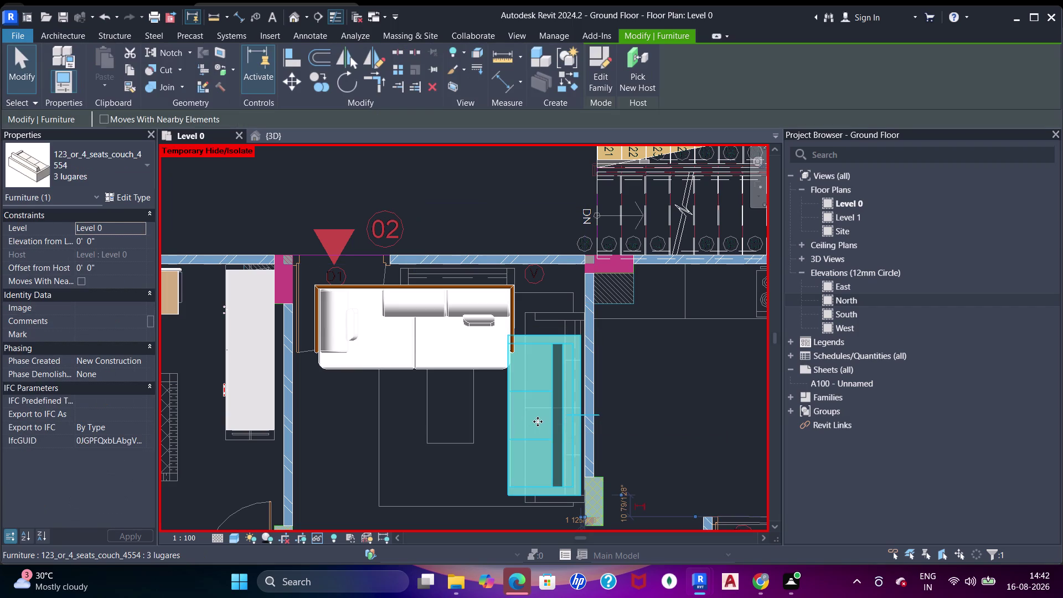
key(Delete)
Rotate the modern couch and set it along the right-hand wall.
click(491, 362)
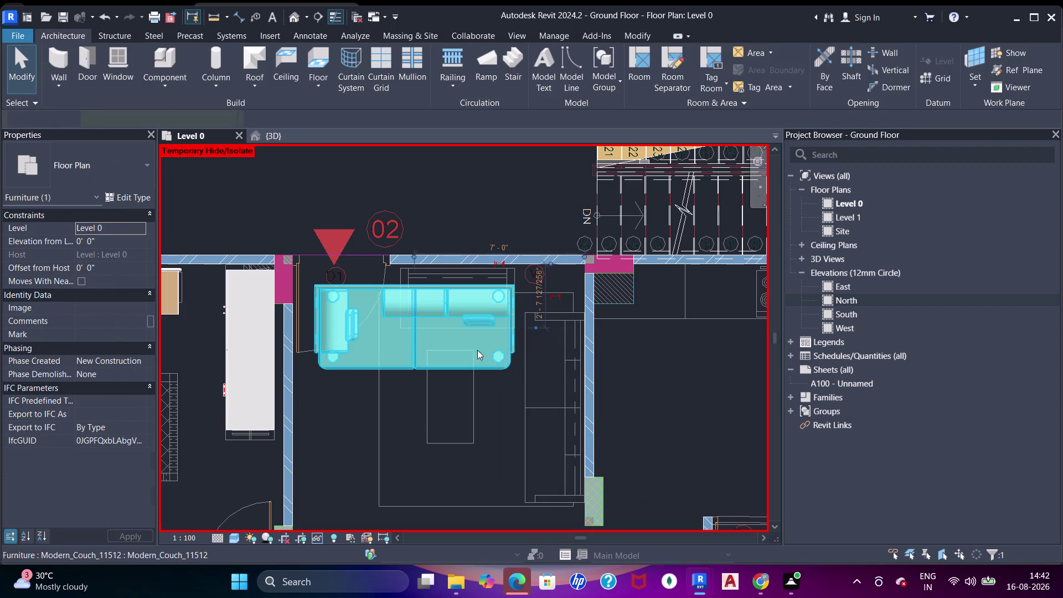
drag(435, 344, 478, 389)
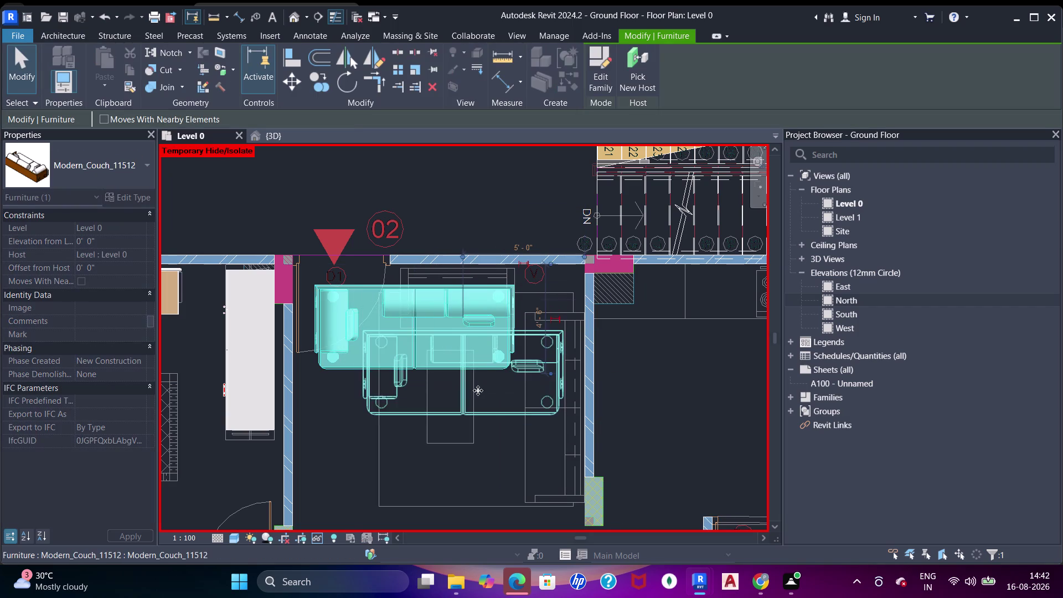
key(space)
key(space)
key(space)
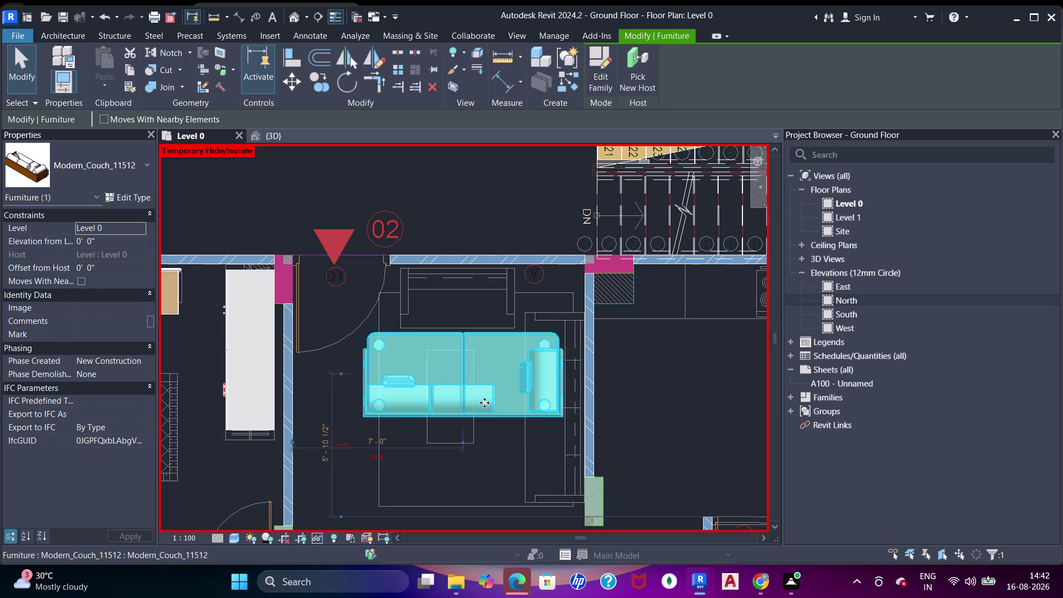
drag(474, 399, 548, 442)
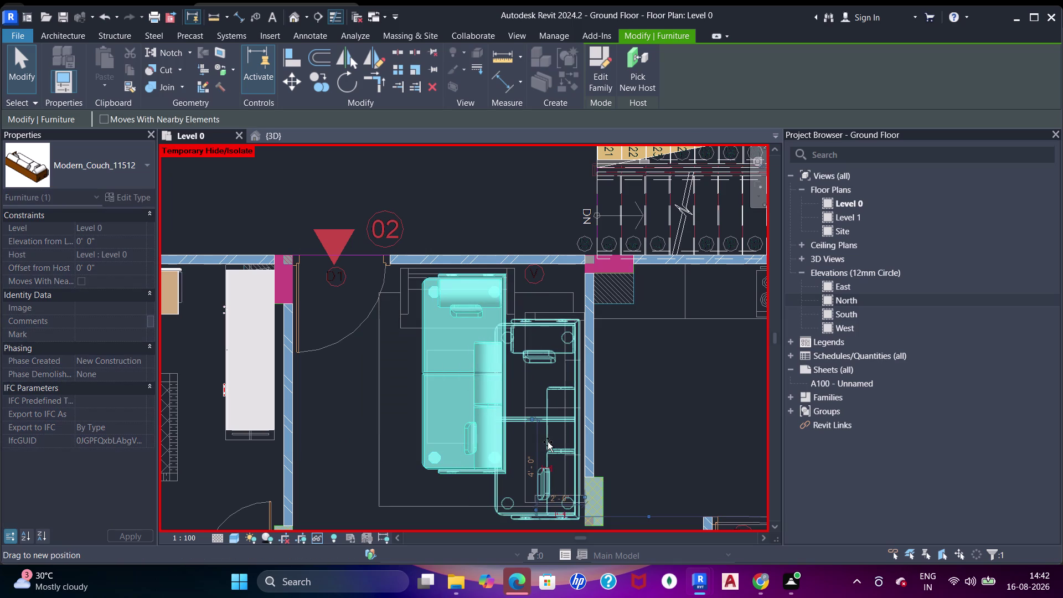
drag(548, 442, 553, 439)
Review the couch placement in the plan and start another component placement.
middle_drag(555, 438, 530, 406)
middle_drag(525, 354, 513, 405)
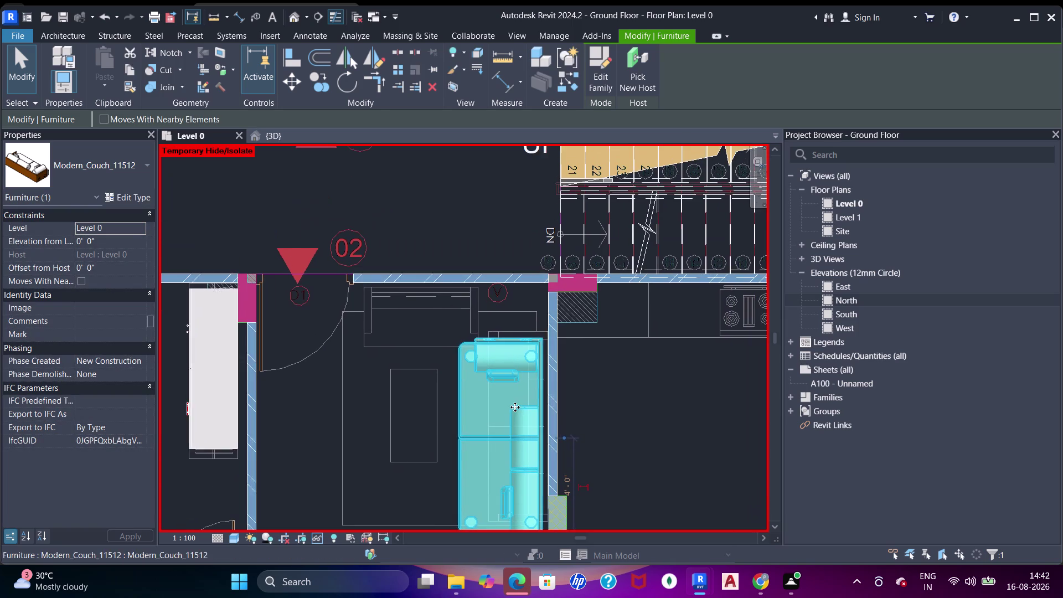
middle_drag(515, 407, 510, 297)
middle_drag(514, 273, 502, 327)
middle_drag(469, 301, 471, 314)
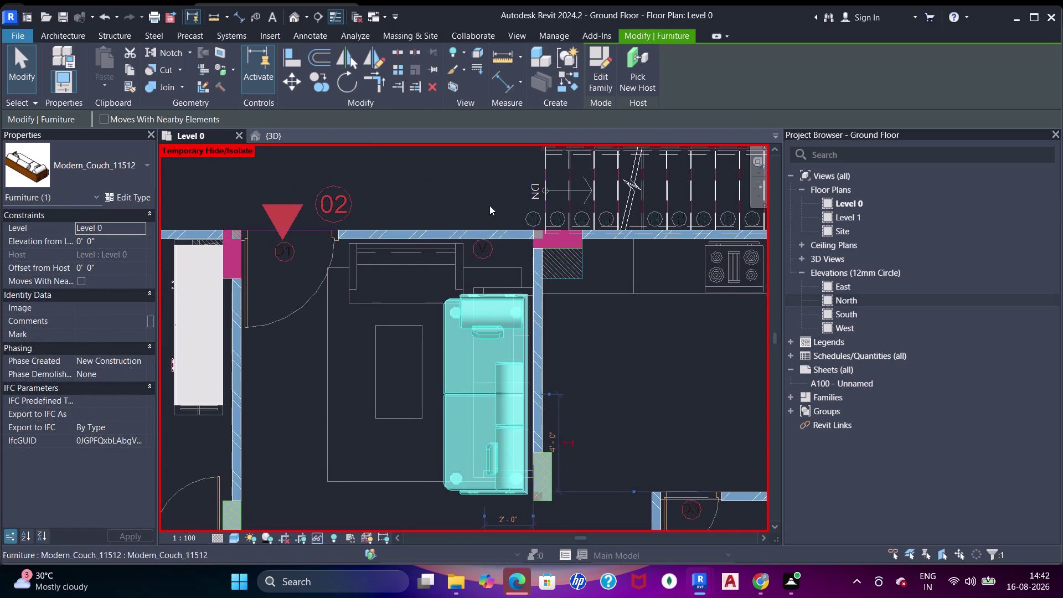
key(Escape)
key(Escape)
key(Escape)
key(Escape)
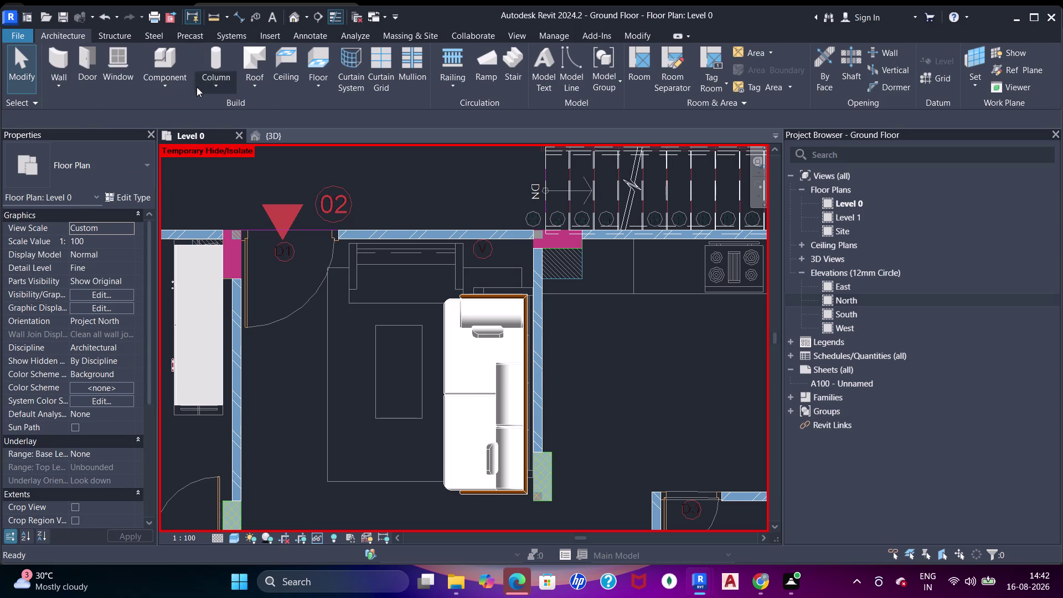
click(165, 67)
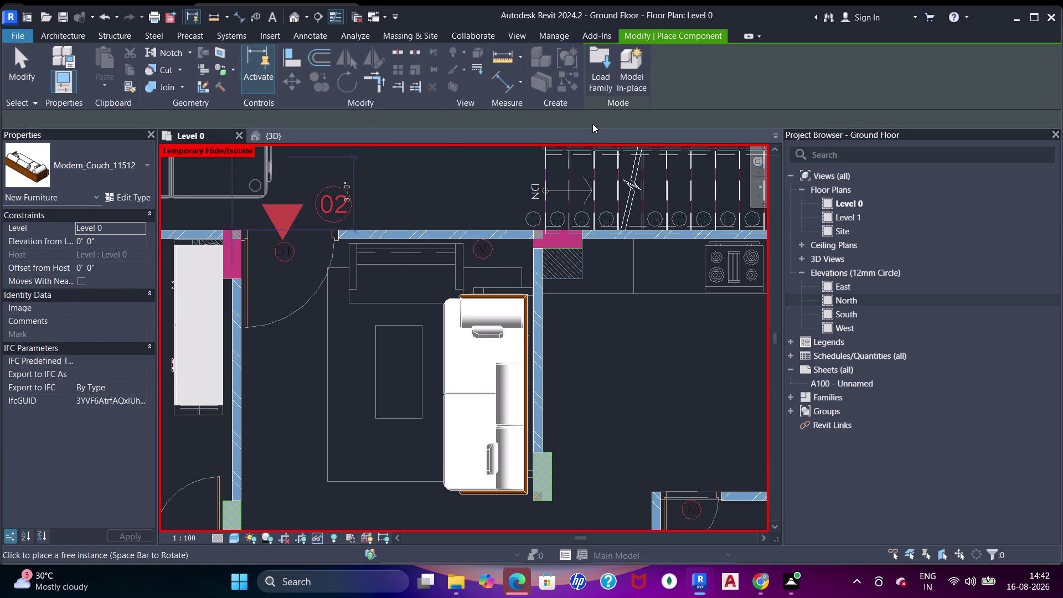
Load Single_Sofa_16637.rfa from the sofa library after previewing Sofa_6855.
click(610, 70)
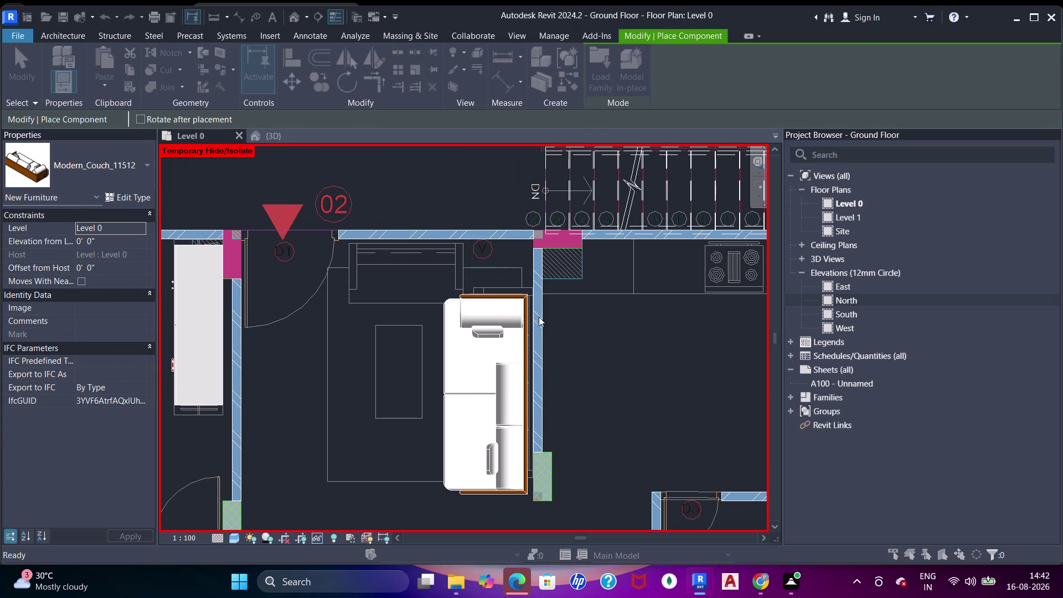
scroll(down, 3)
click(410, 388)
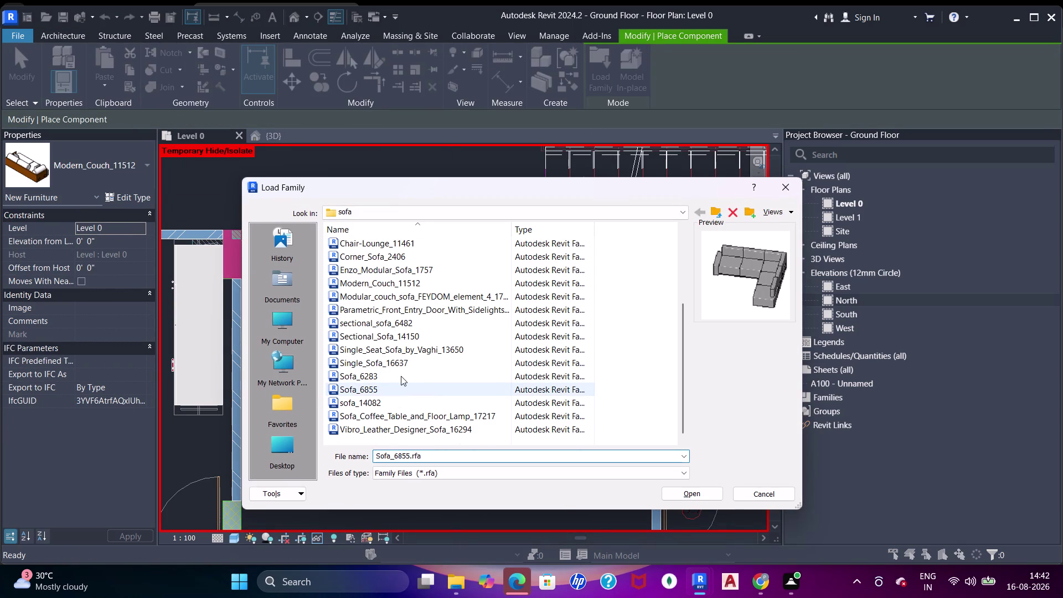
click(400, 376)
click(412, 362)
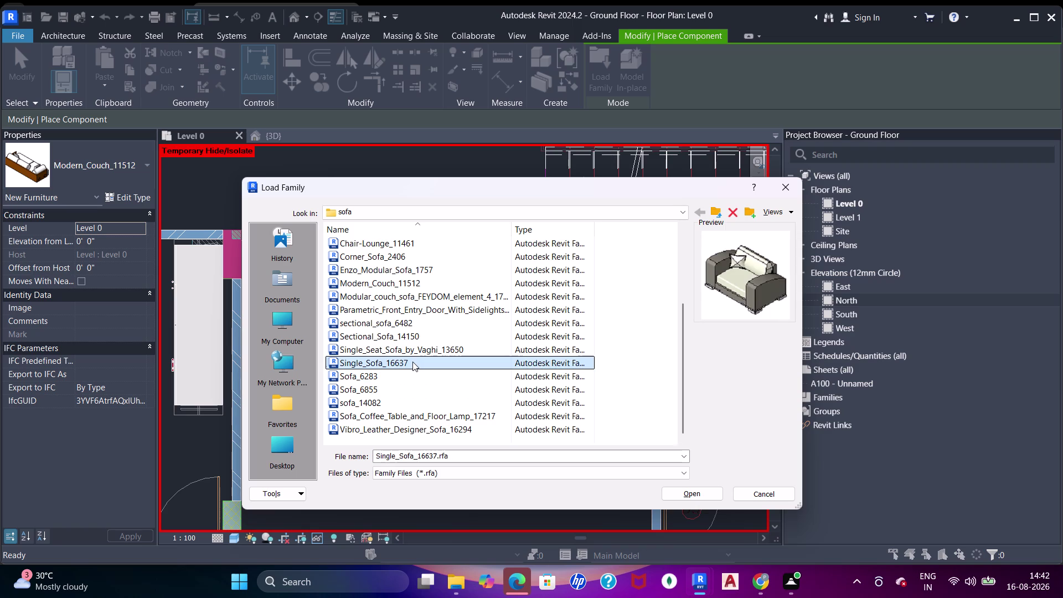
double_click(413, 361)
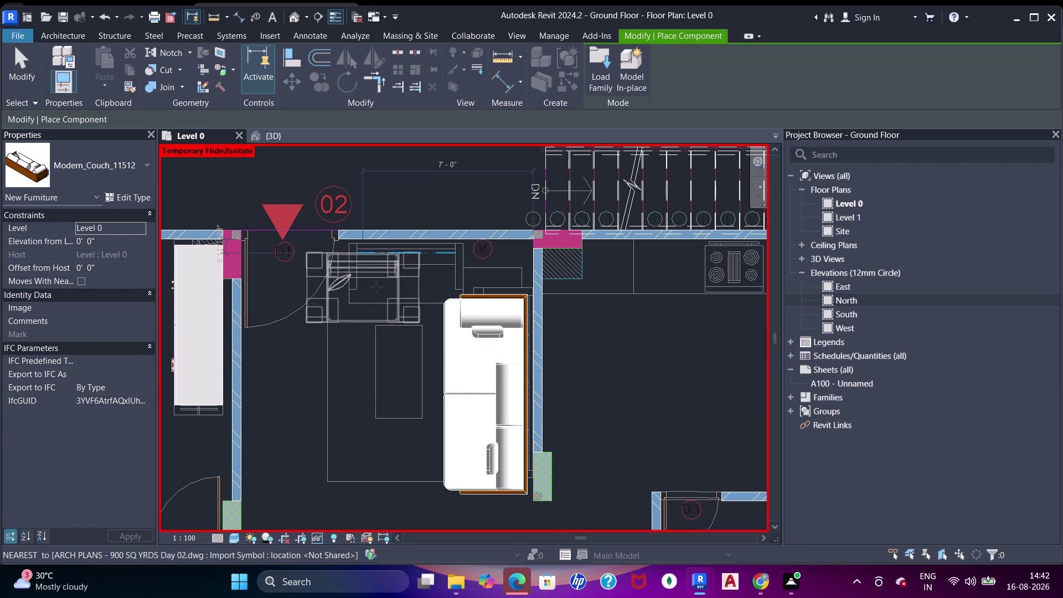
Place one Single_Sofa_16637 by the living room's top wall, then end placement.
scroll(up, 3)
click(387, 282)
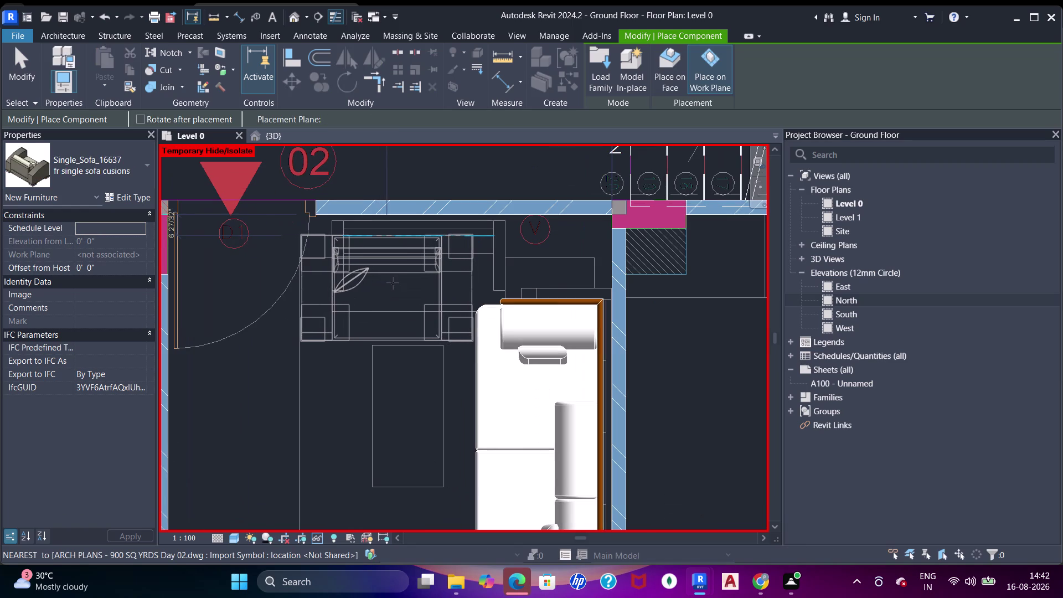
key(Escape)
key(Escape)
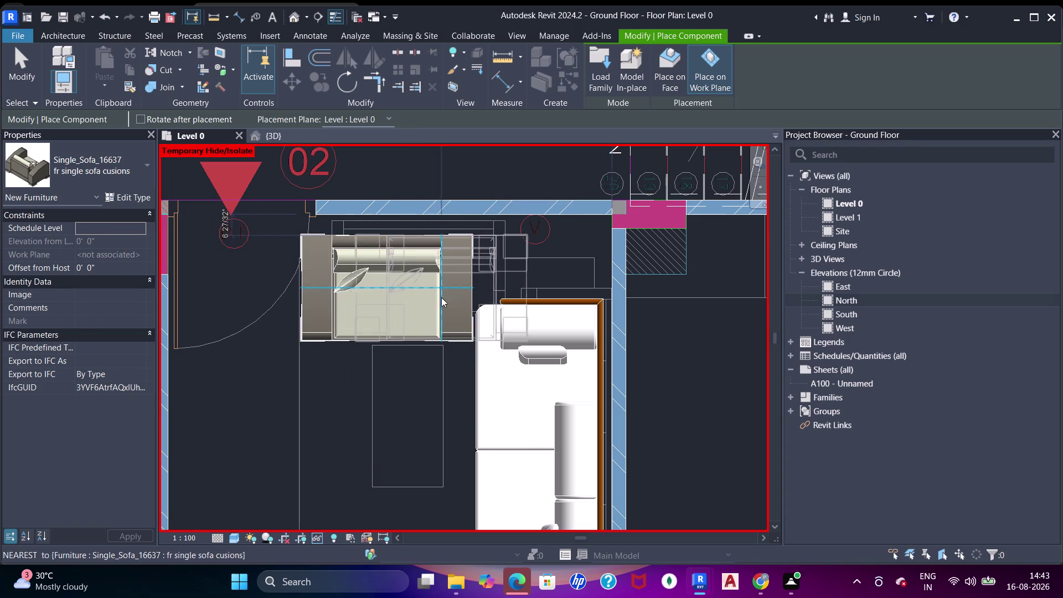
key(Escape)
middle_drag(466, 300, 468, 256)
key(Escape)
key(Escape)
Nudge the Modern_Couch_11512 downward with the arrow keys.
click(519, 304)
scroll(down, 3)
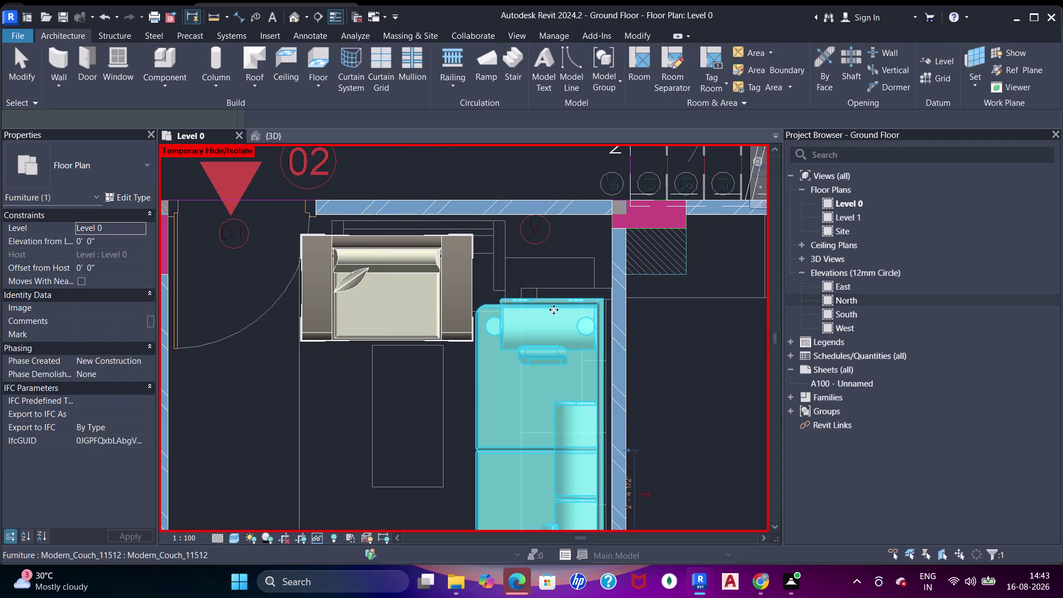
middle_drag(554, 310, 551, 214)
key(Escape)
key(Escape)
key(Down)
key(Down)
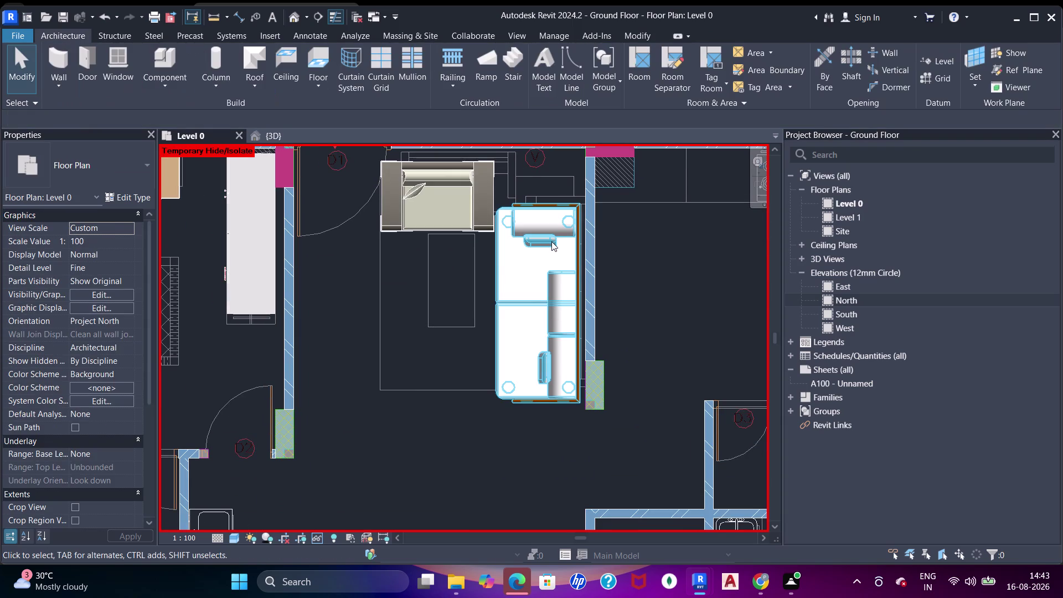
key(Down)
key(Down)
key(Down)
key(Down)
click(552, 242)
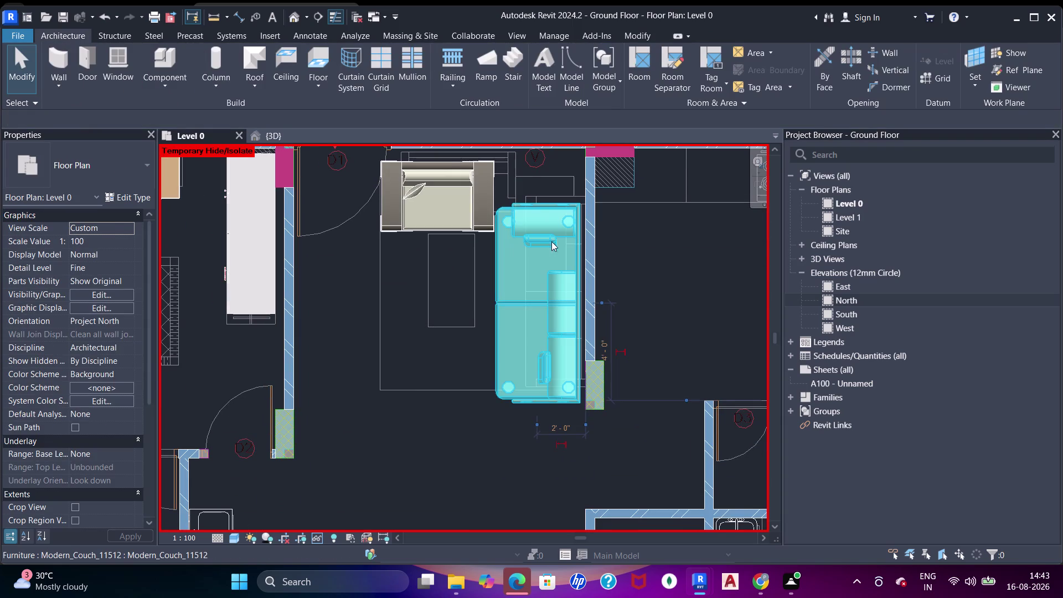
key(Down)
key(Down)
key(Down)
key(Down)
key(Down)
key(Down)
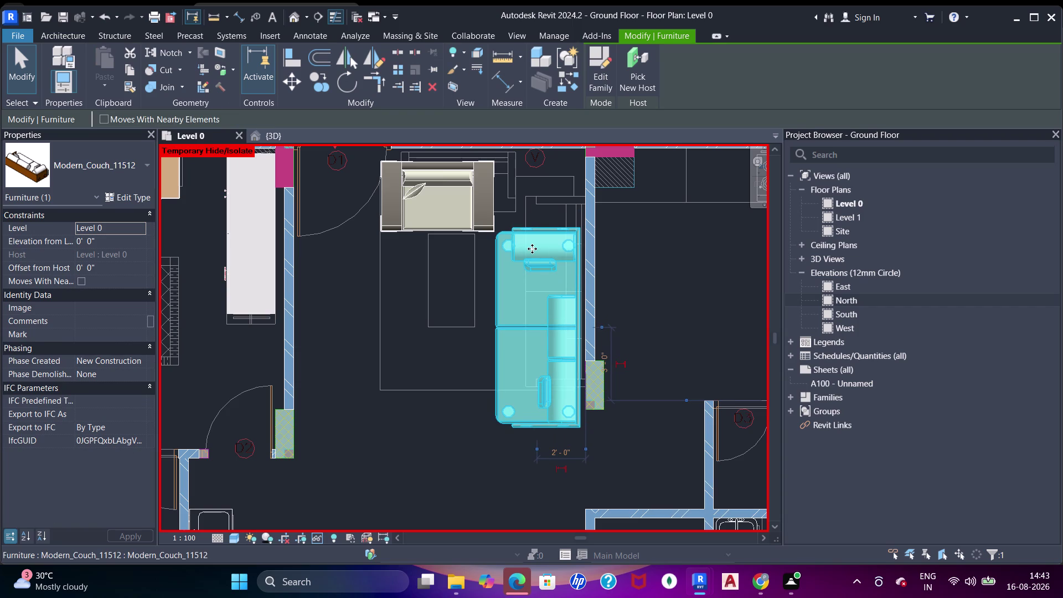
key(Right)
key(Left)
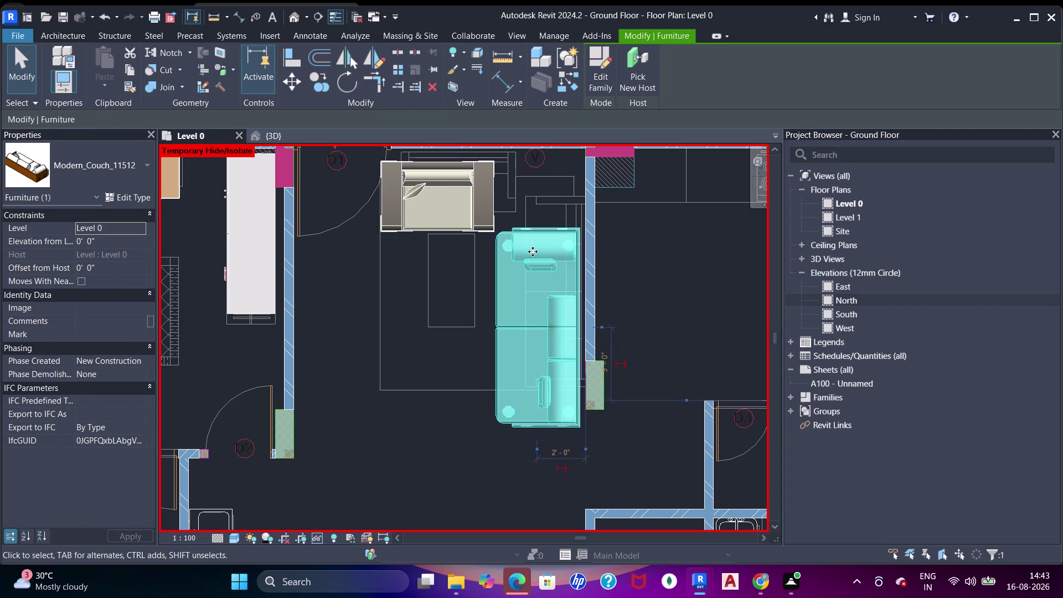
key(Up)
middle_drag(529, 271, 523, 284)
key(Right)
middle_drag(435, 249, 441, 283)
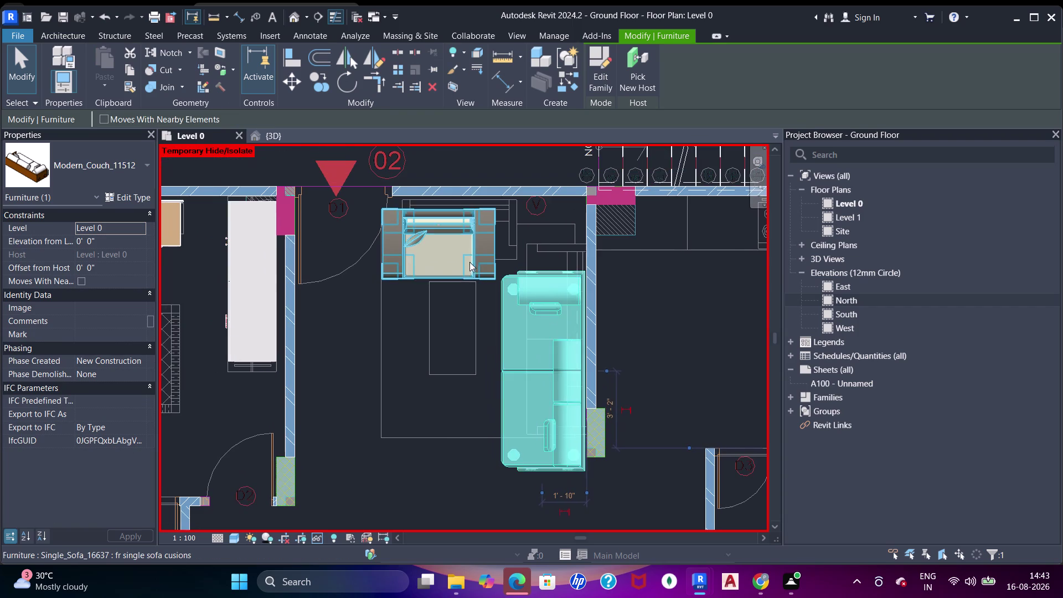
Nudge the single sofa up against the north wall and to the right.
click(474, 259)
scroll(up, 3)
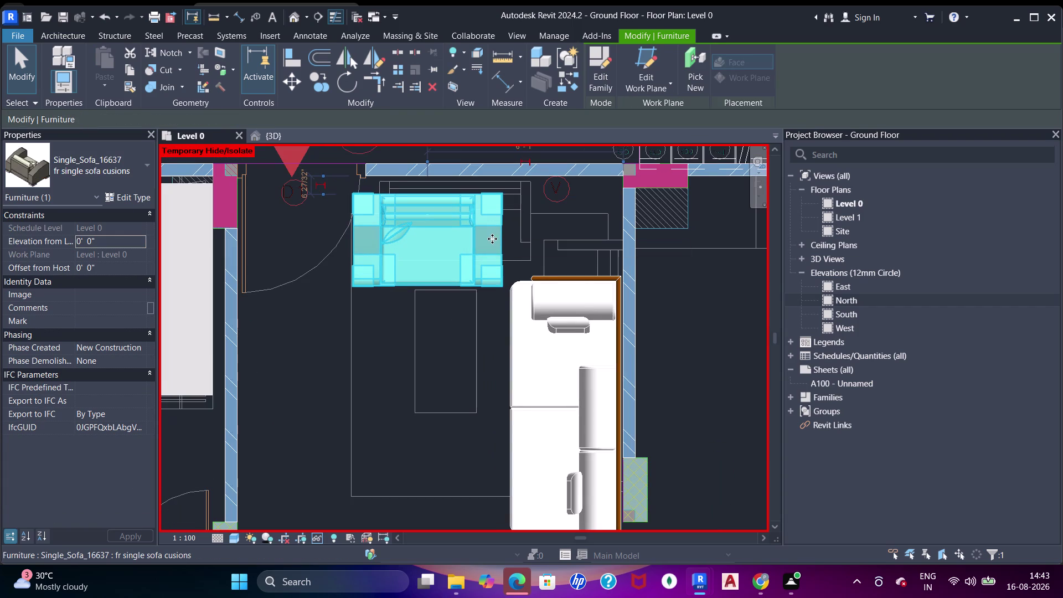
key(Up)
key(Up)
key(Up)
key(Up)
key(Up)
key(Right)
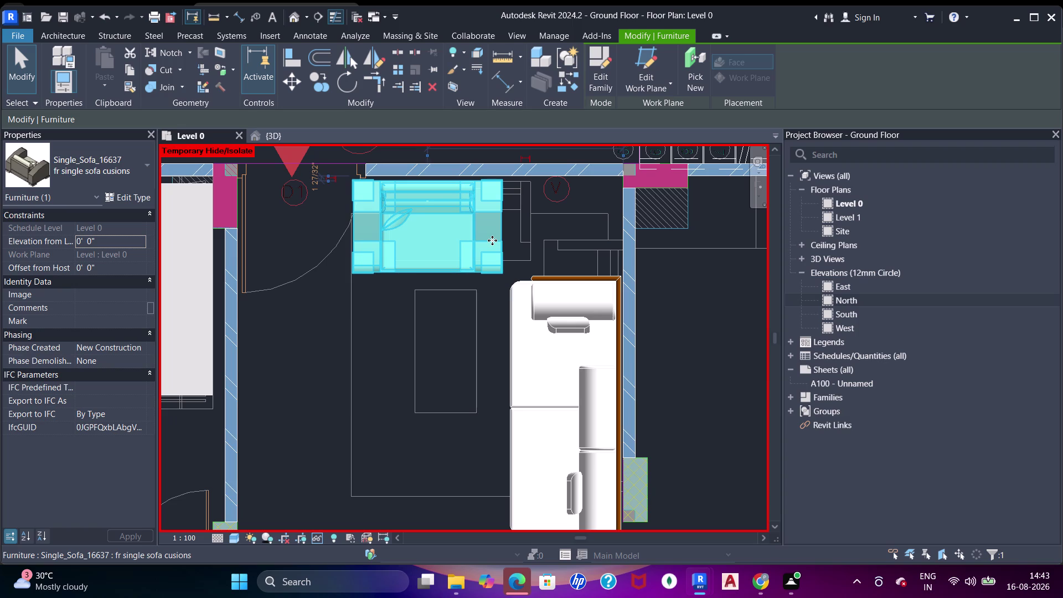
key(Right)
key(Right)
key(Right)
key(Right)
key(Right)
key(Right)
key(Right)
key(Right)
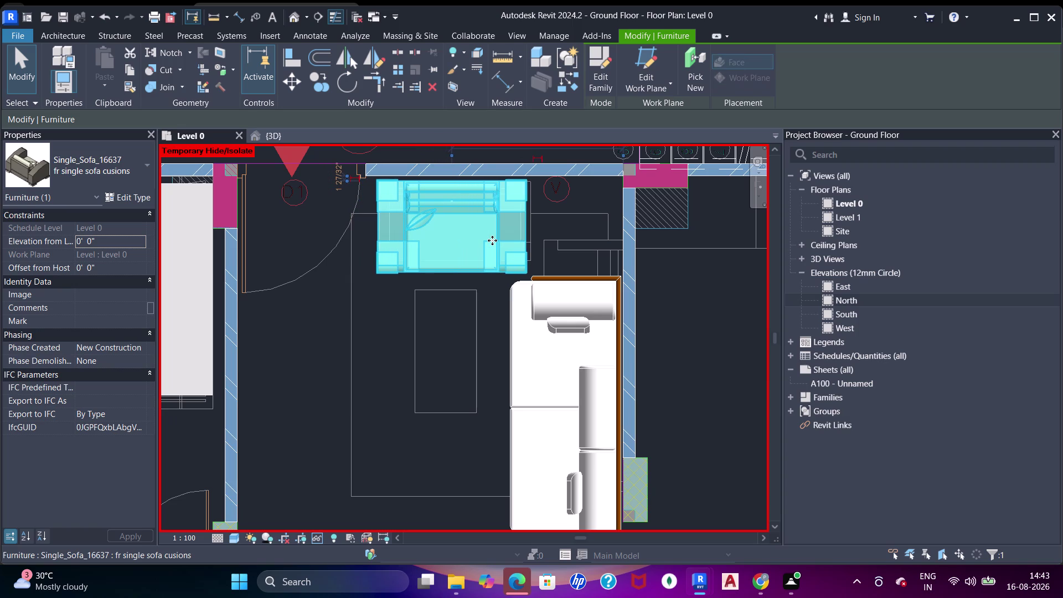
key(Up)
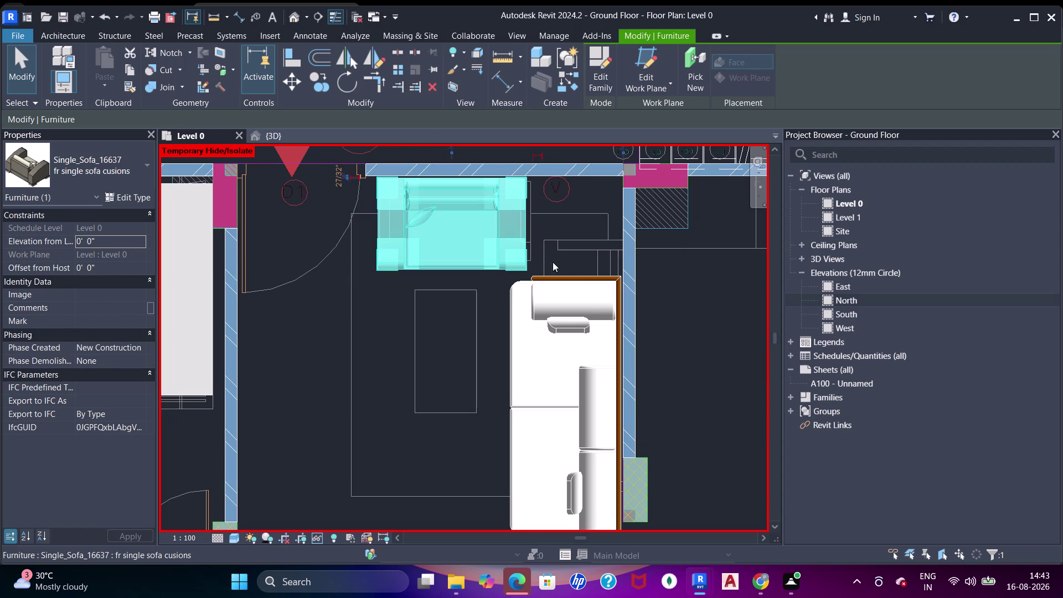
Nudge the modern couch up slightly, then pan across the apartment plan.
click(575, 292)
key(Up)
key(Up)
scroll(down, 3)
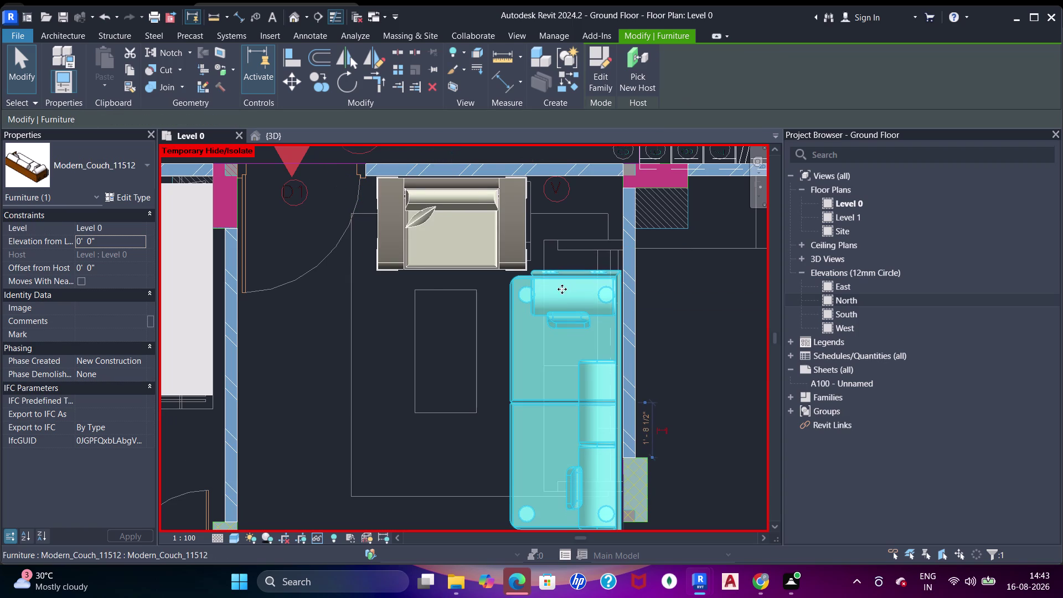
middle_drag(560, 289, 548, 275)
key(Escape)
scroll(down, 3)
middle_drag(554, 270, 510, 249)
scroll(down, 3)
middle_drag(574, 256, 549, 224)
middle_drag(543, 308, 546, 242)
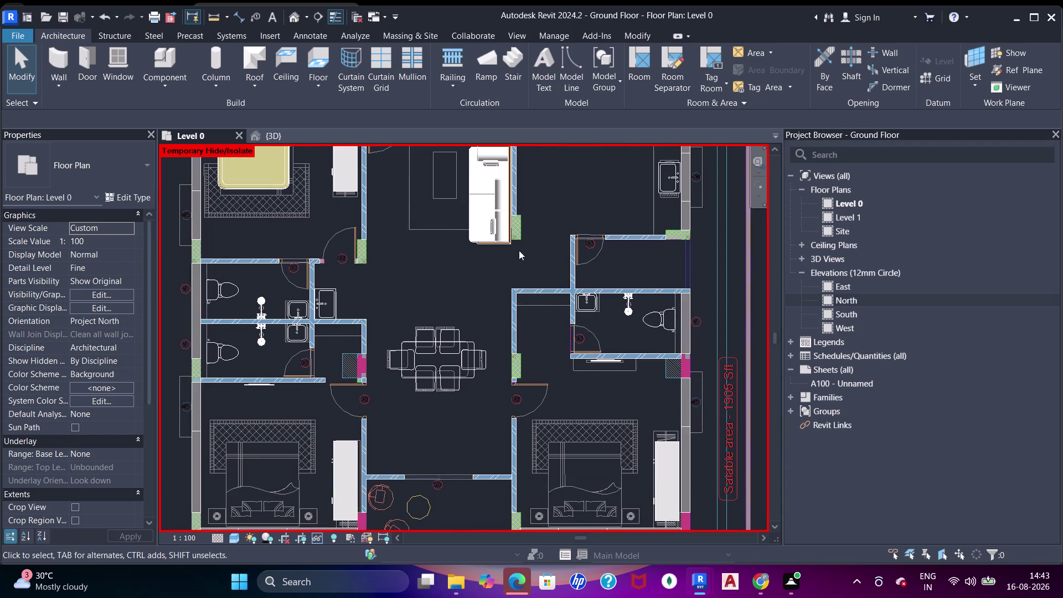
Pan around the plan to bring the staircase and upper flat into view.
middle_drag(468, 294, 500, 239)
middle_drag(582, 322, 498, 322)
middle_drag(521, 305, 534, 310)
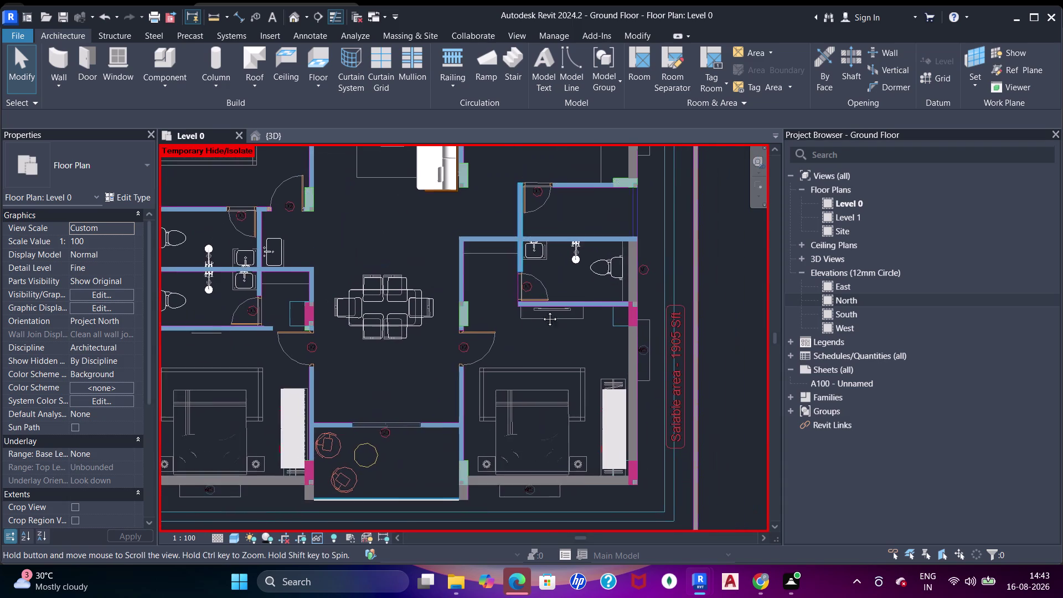
middle_drag(534, 311, 565, 306)
middle_drag(586, 388, 593, 338)
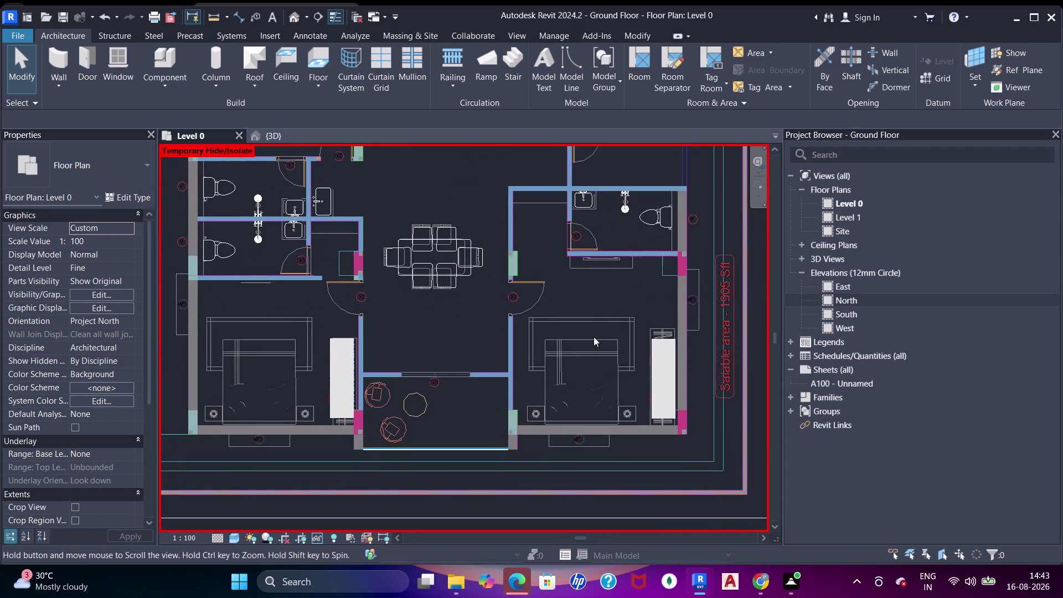
middle_drag(560, 270, 586, 377)
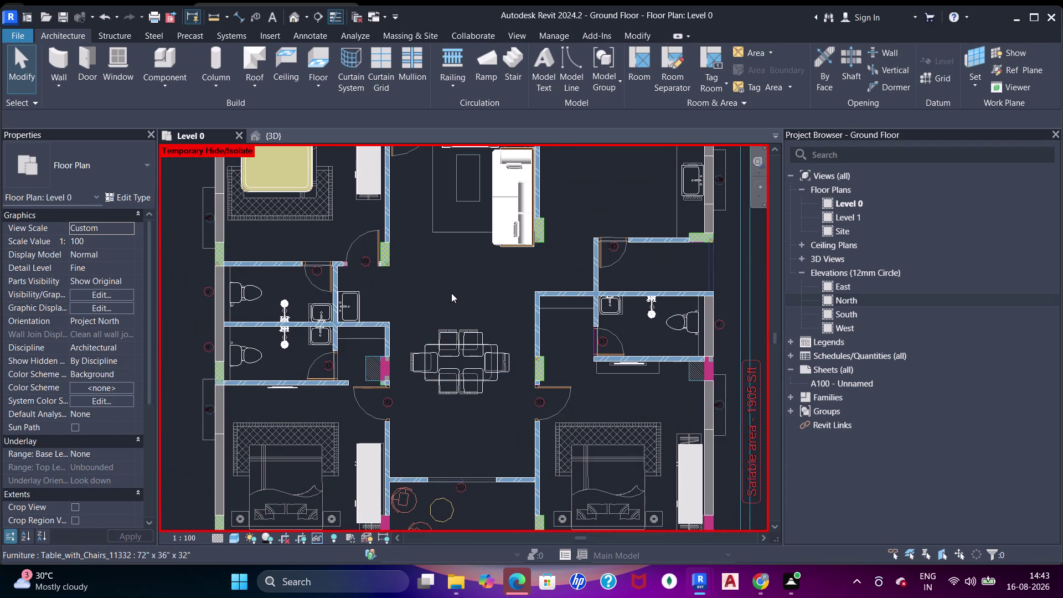
middle_drag(451, 293, 461, 317)
middle_drag(492, 330, 474, 300)
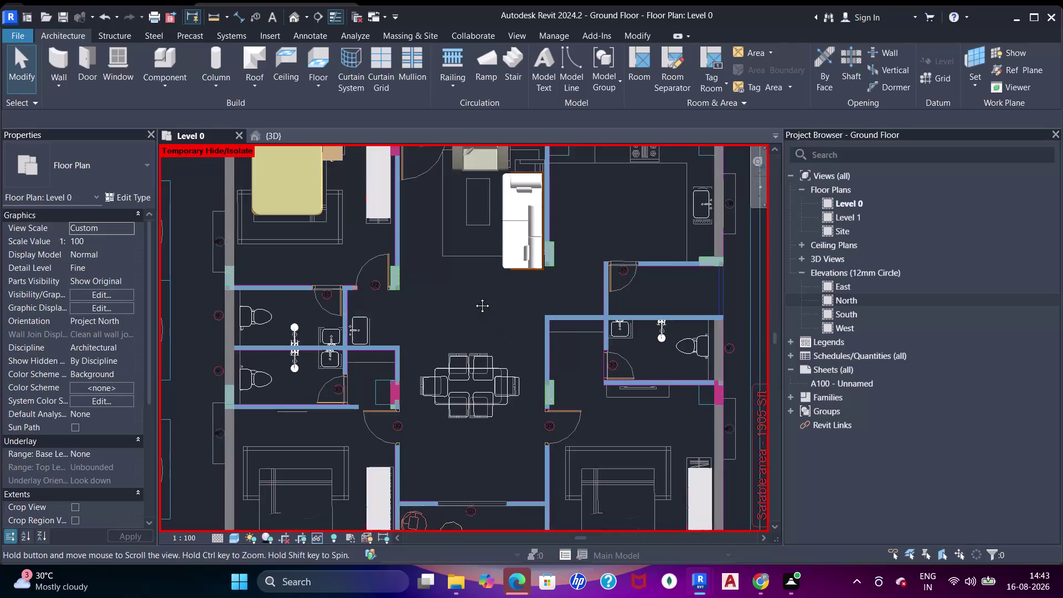
middle_drag(474, 299, 474, 291)
middle_drag(471, 367, 528, 336)
scroll(down, 3)
middle_drag(449, 339, 492, 352)
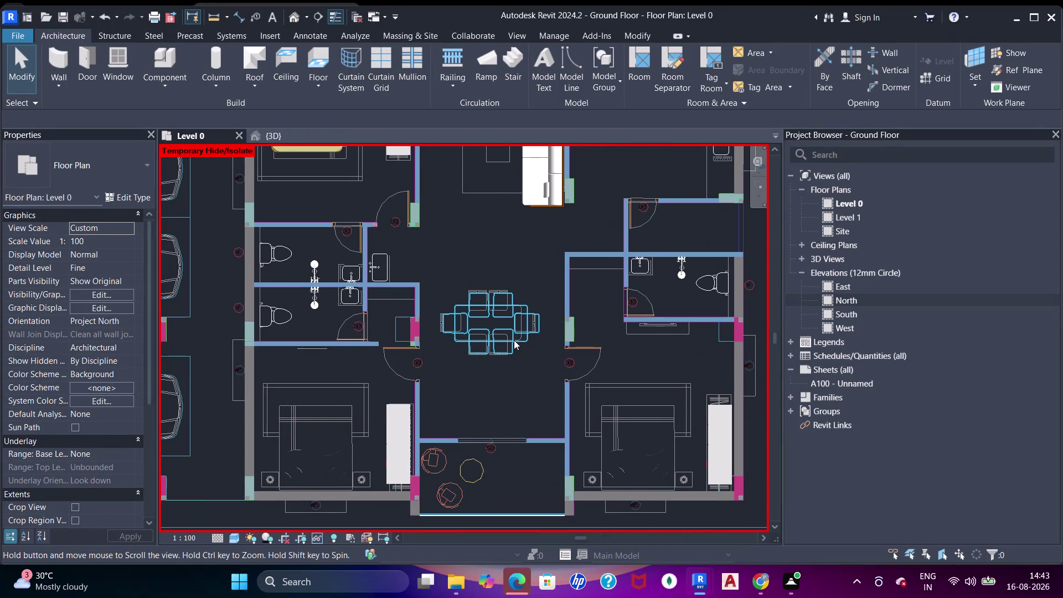
middle_drag(554, 280, 466, 371)
middle_drag(561, 278, 561, 291)
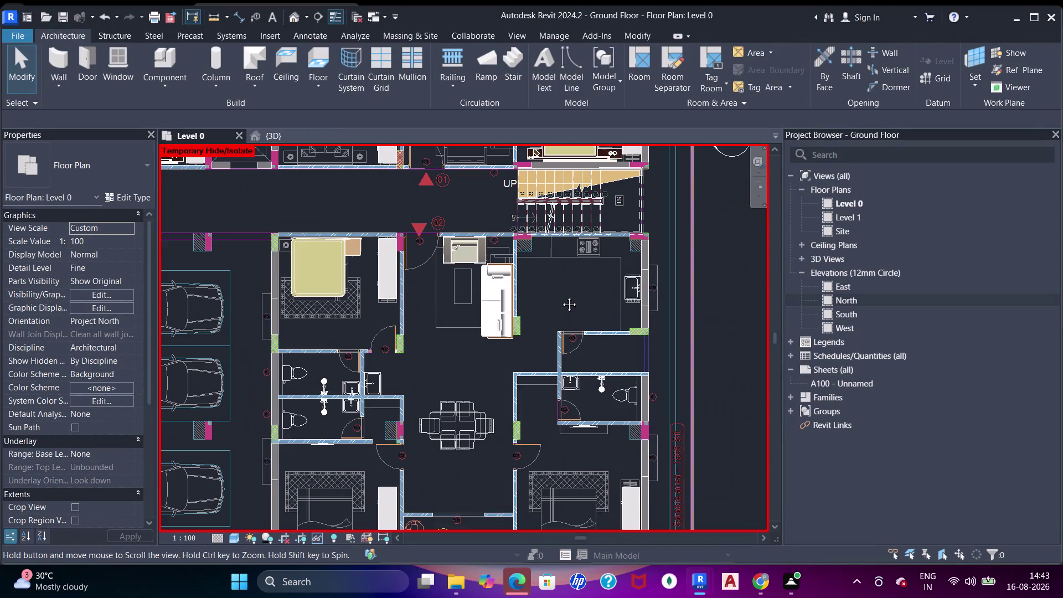
middle_drag(561, 291, 567, 354)
middle_drag(583, 298, 594, 351)
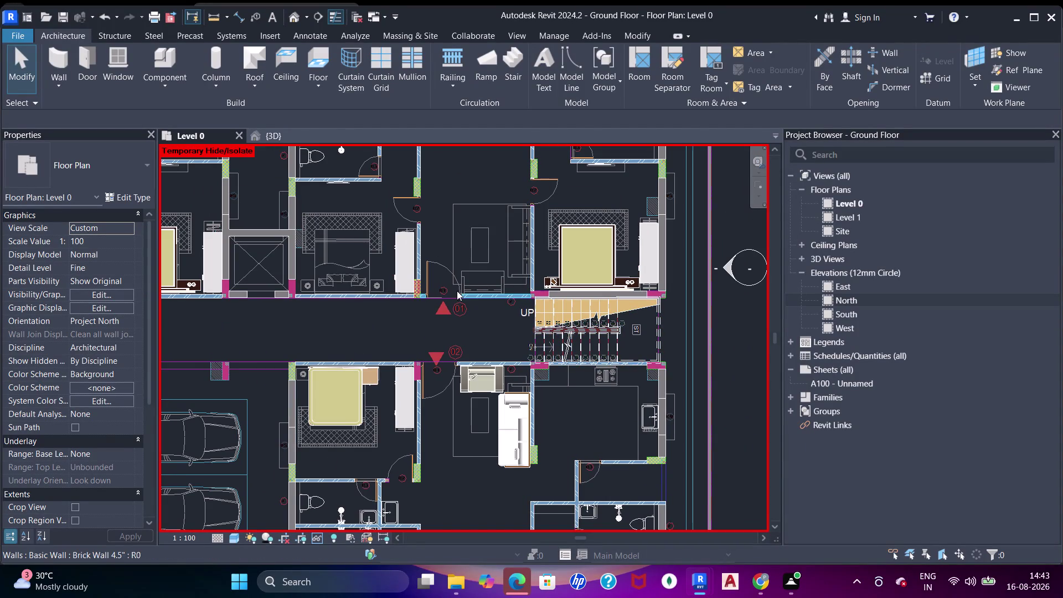
middle_drag(500, 335, 501, 388)
scroll(up, 3)
middle_drag(515, 402, 503, 348)
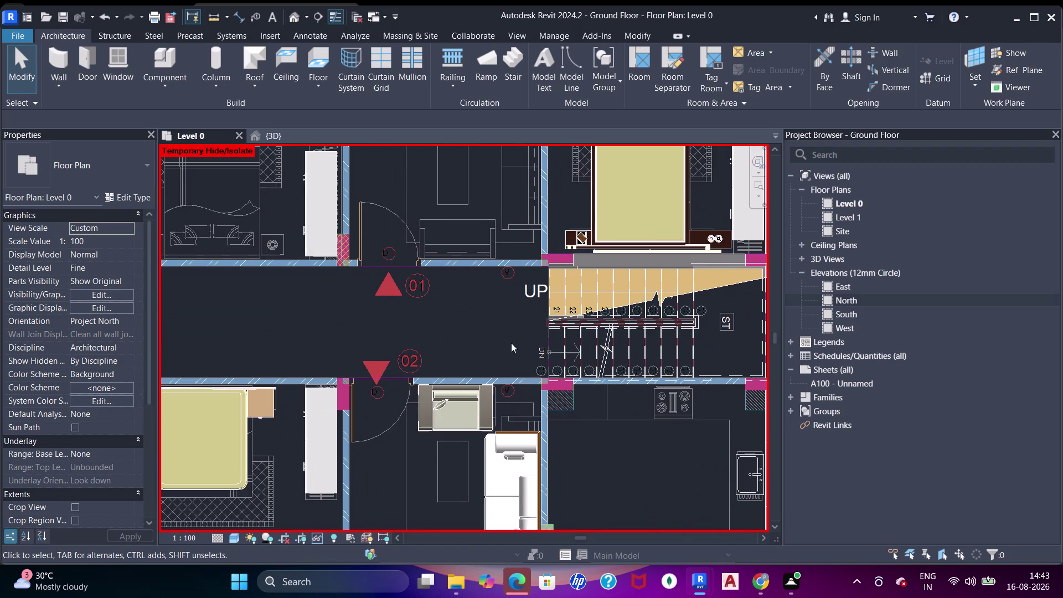
Relocate the modern couch using a wall-corner base point and a new destination point.
click(498, 450)
scroll(down, 3)
middle_drag(518, 331, 509, 270)
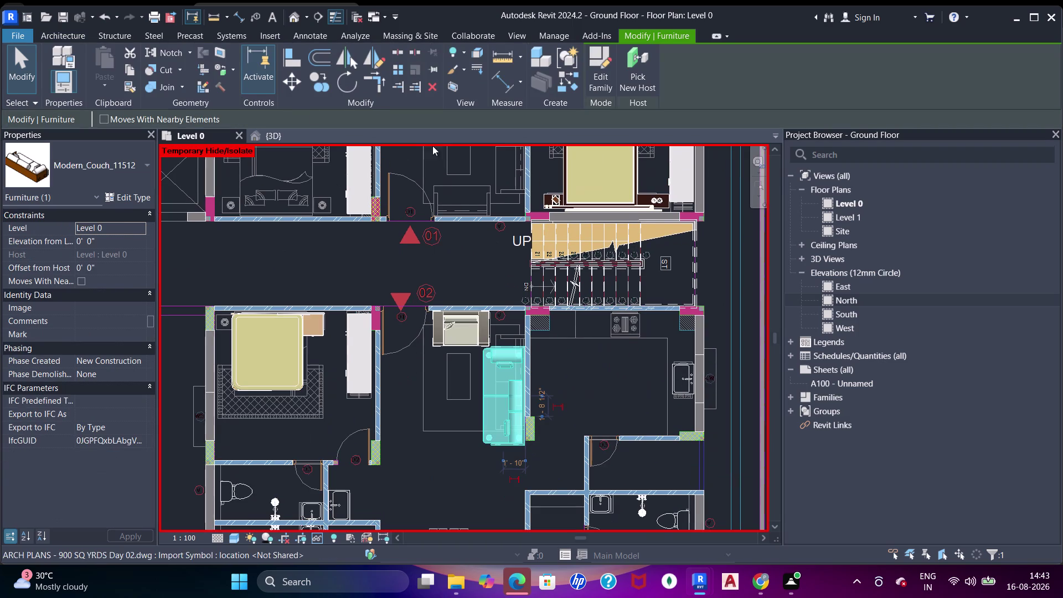
click(323, 80)
middle_drag(490, 336, 483, 360)
scroll(up, 3)
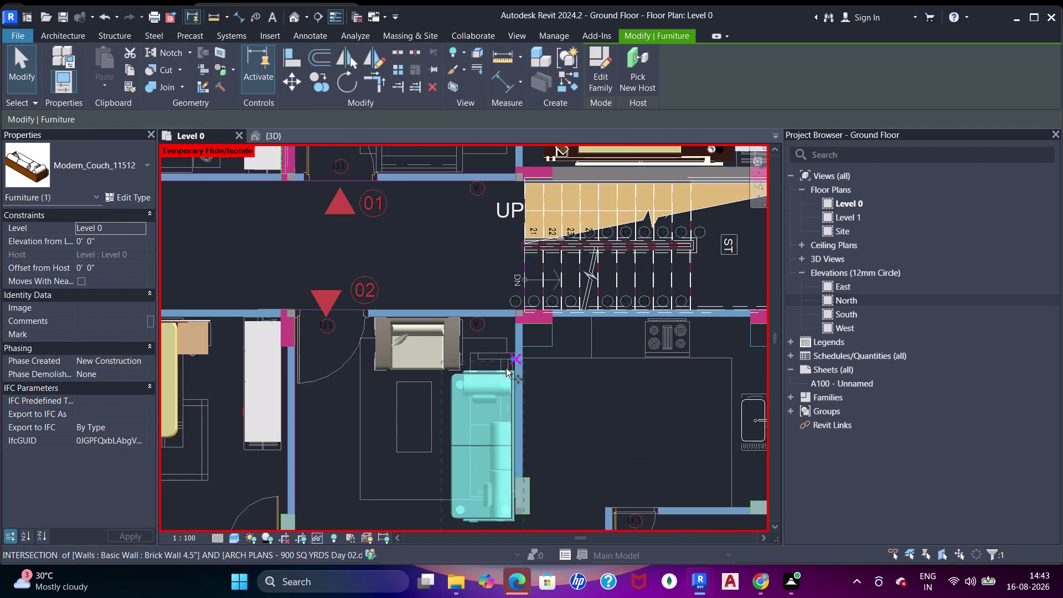
click(492, 375)
middle_drag(521, 262, 508, 479)
middle_drag(494, 298, 493, 343)
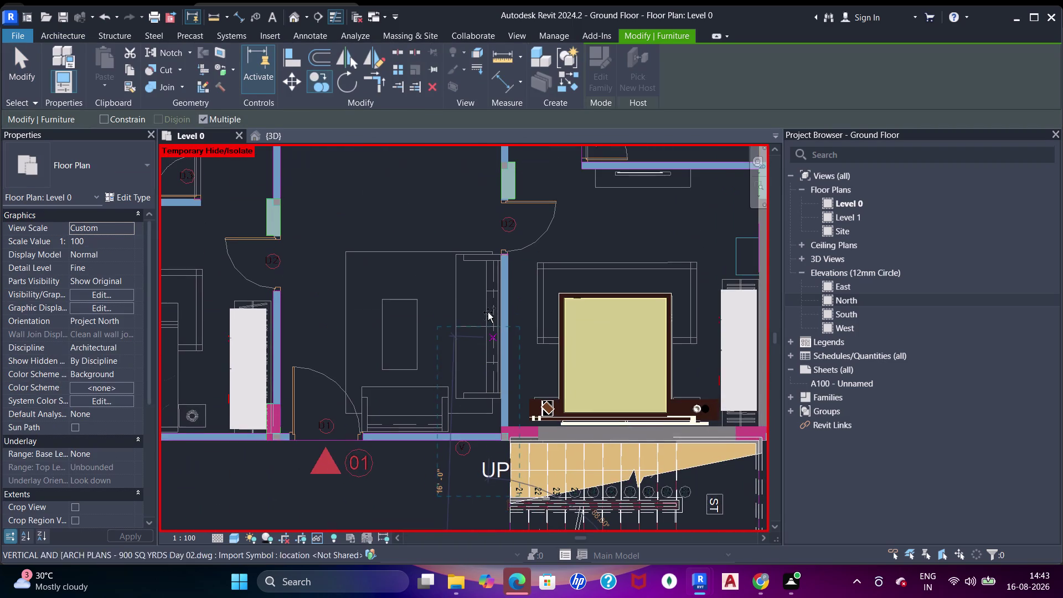
click(481, 240)
middle_drag(476, 297, 509, 311)
scroll(up, 3)
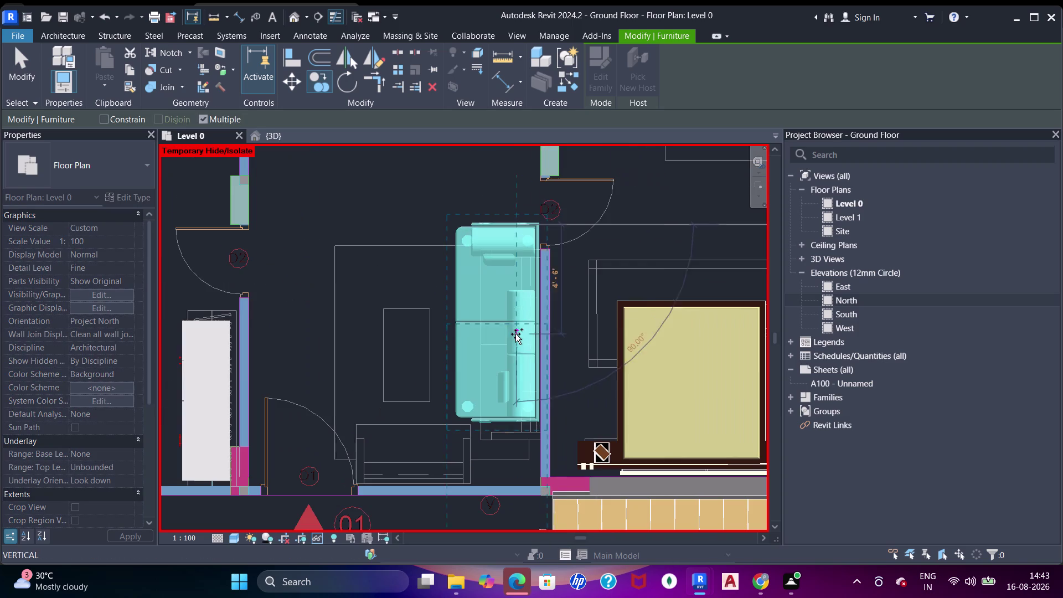
key(Escape)
key(Escape)
key(Escape)
Nudge the sectional couch sideways and up until it sits flush with the right wall.
click(531, 318)
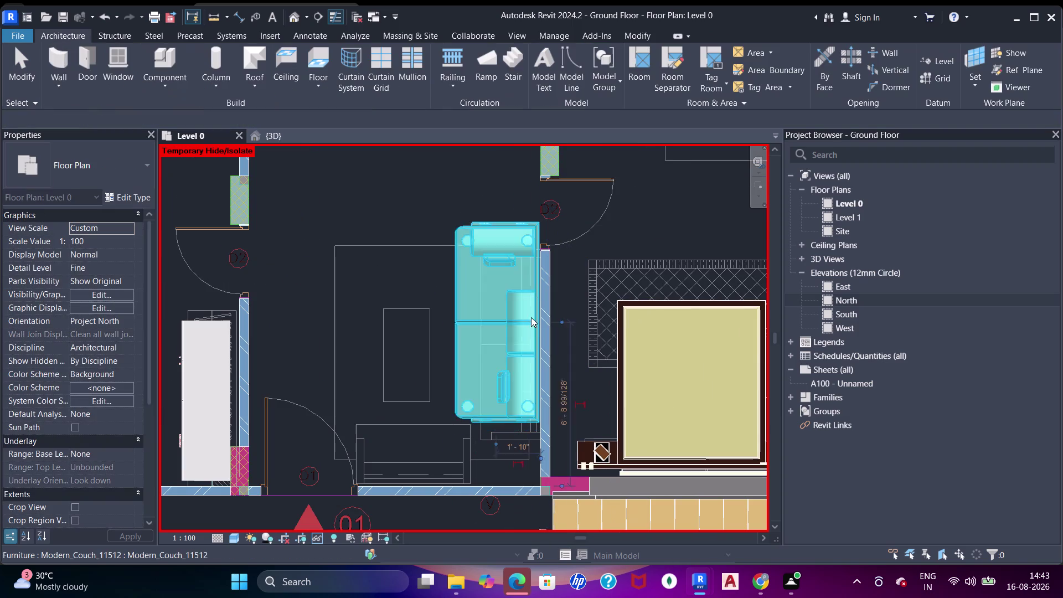
key(Escape)
key(Escape)
key(Escape)
click(531, 317)
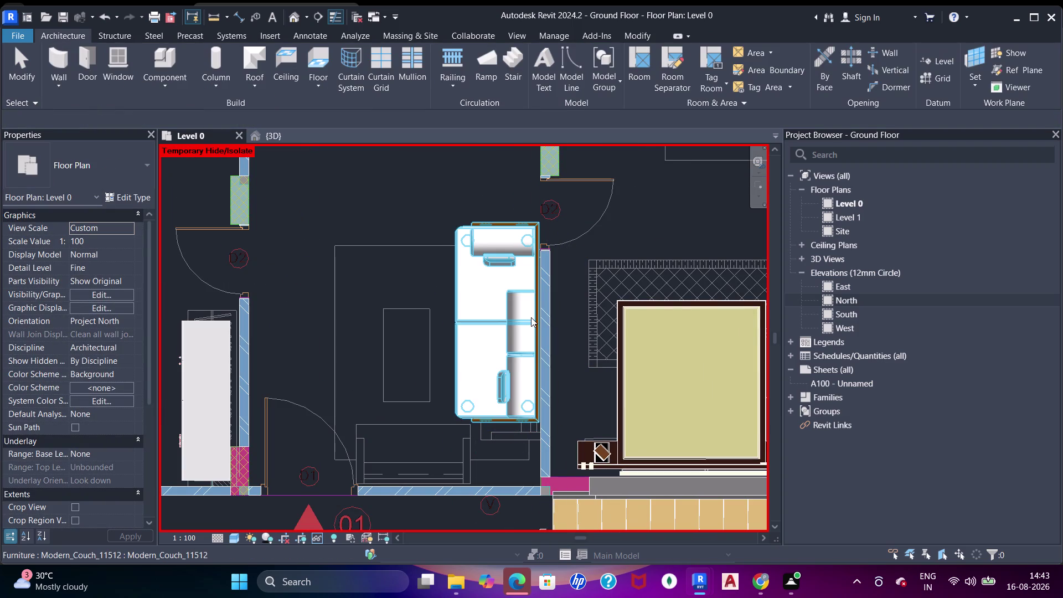
key(Escape)
key(Left)
click(527, 318)
key(Left)
key(Left)
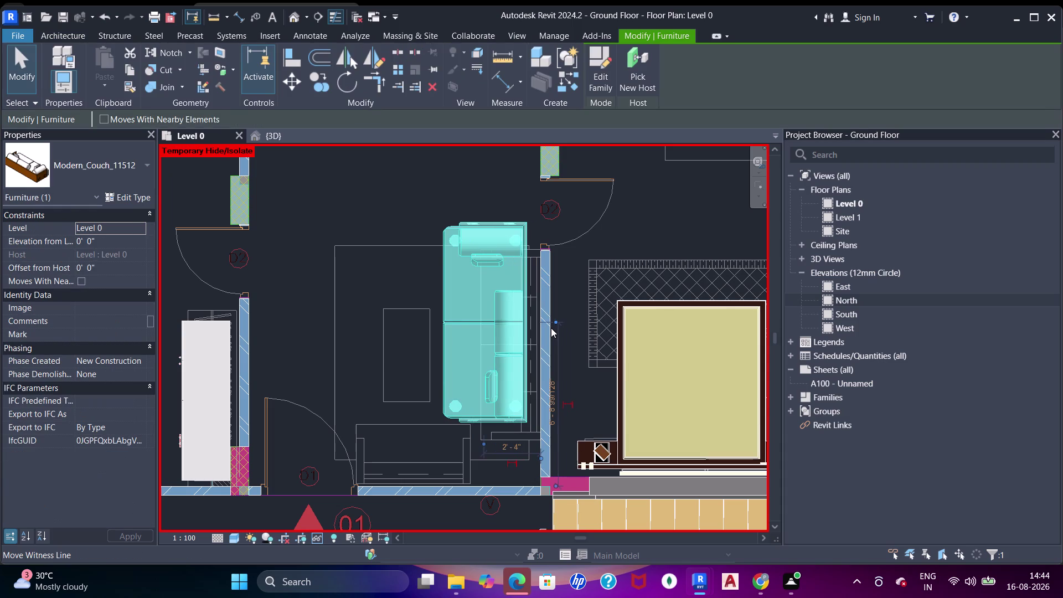
key(Right)
key(Right)
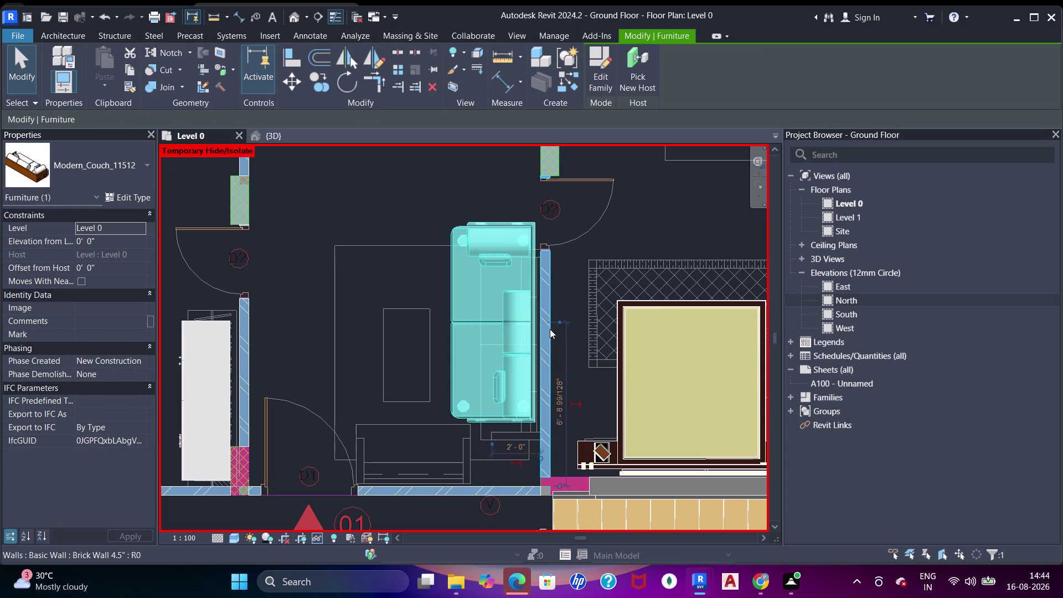
key(Right)
key(Left)
key(Right)
middle_drag(540, 333, 540, 304)
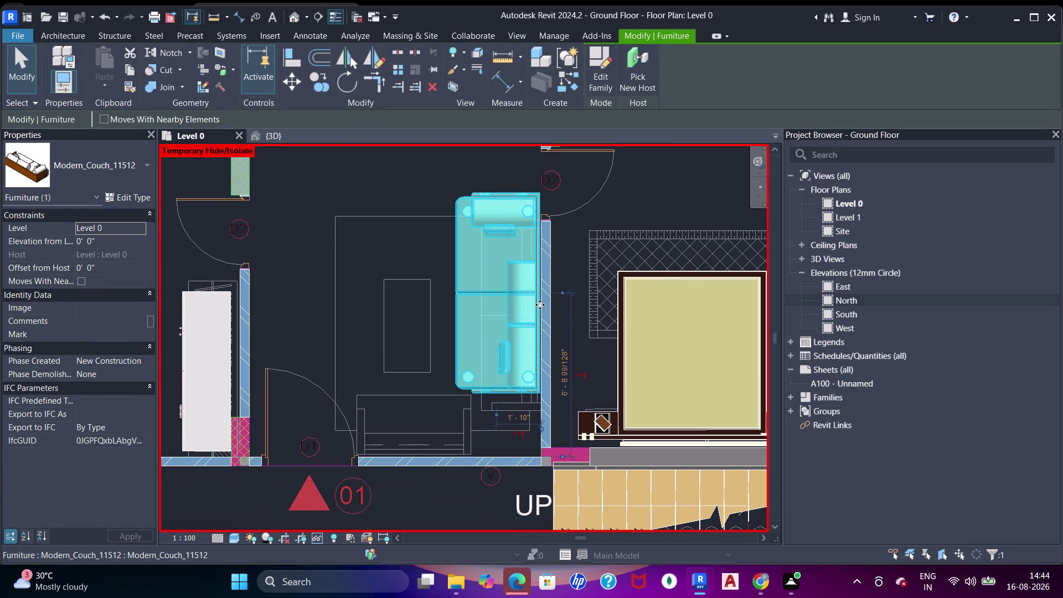
key(Up)
Zoom and pan the plan to bring both flats into view.
scroll(down, 3)
middle_drag(530, 305, 530, 281)
scroll(down, 3)
middle_drag(512, 349, 510, 336)
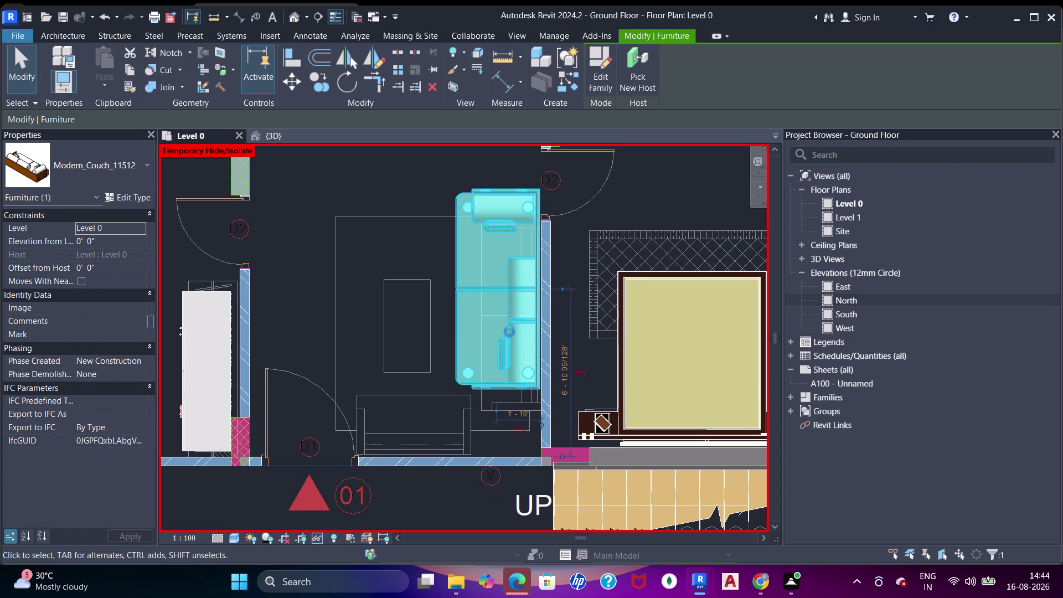
middle_drag(510, 336, 517, 242)
scroll(down, 3)
middle_drag(525, 333, 524, 321)
scroll(up, 3)
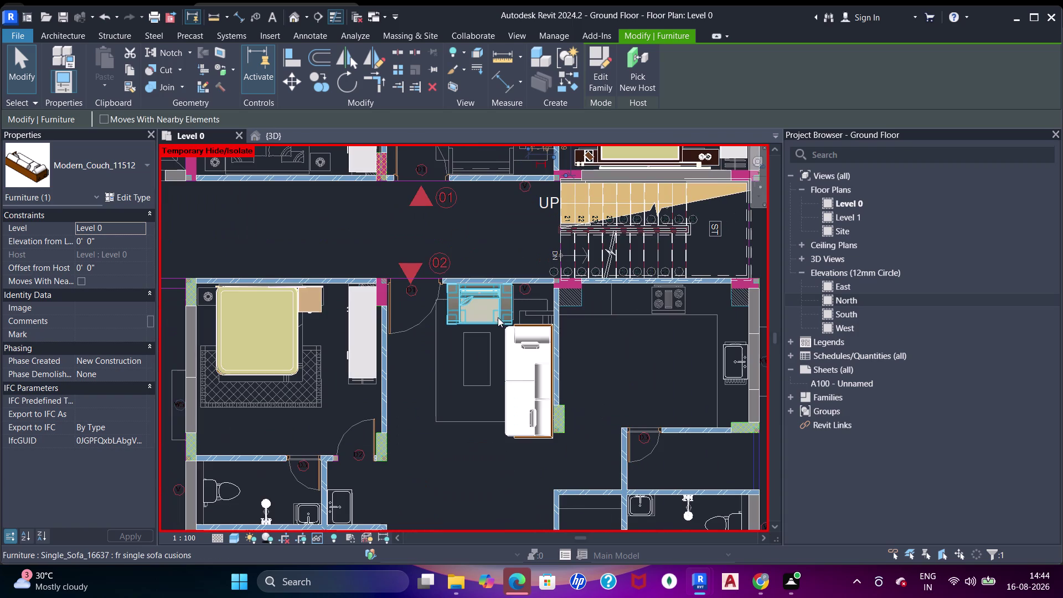
Move Single_Sofa_16637 into the upper living room, turned and set against its lower wall.
click(500, 311)
middle_drag(504, 278, 499, 384)
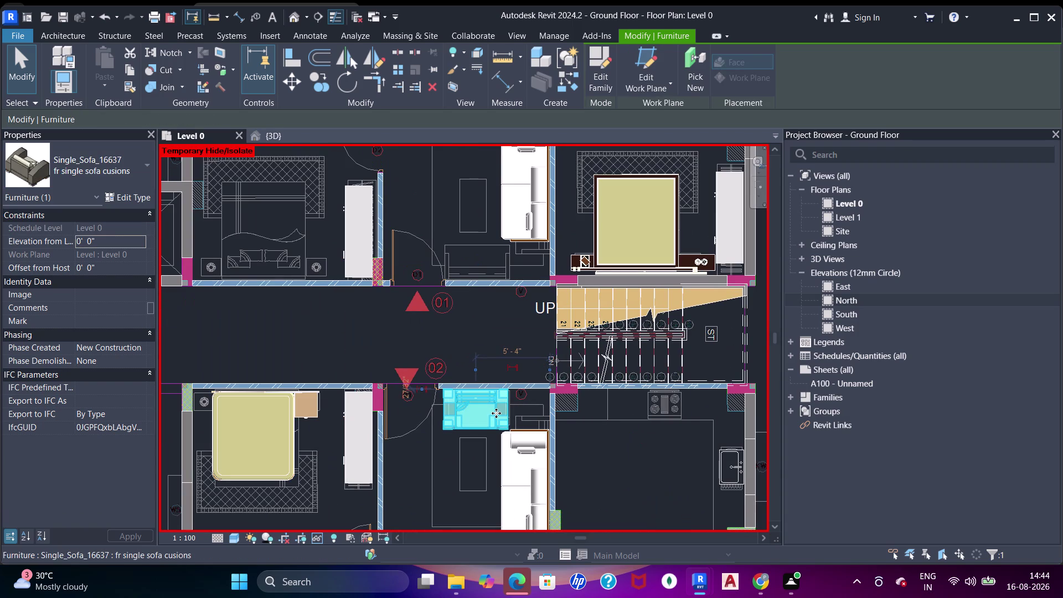
drag(496, 413, 485, 256)
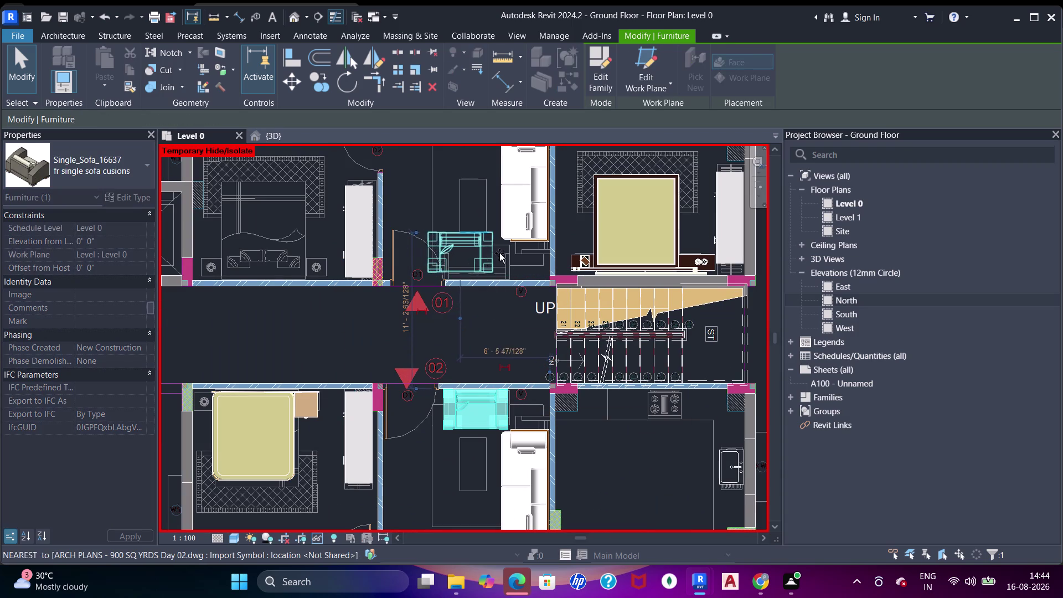
scroll(up, 3)
middle_drag(497, 265, 501, 274)
key(space)
key(space)
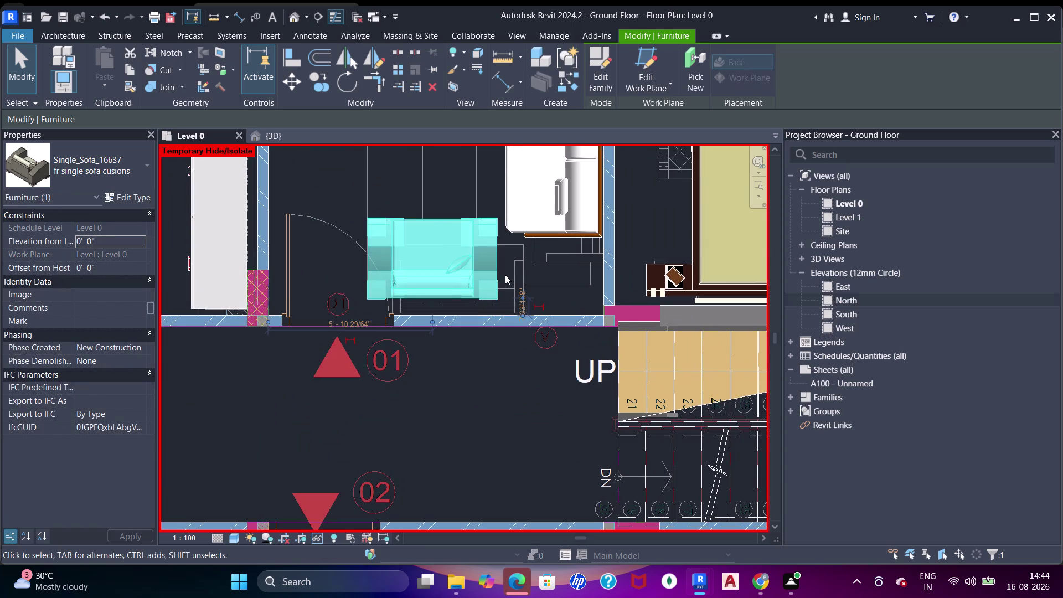
drag(483, 272, 498, 287)
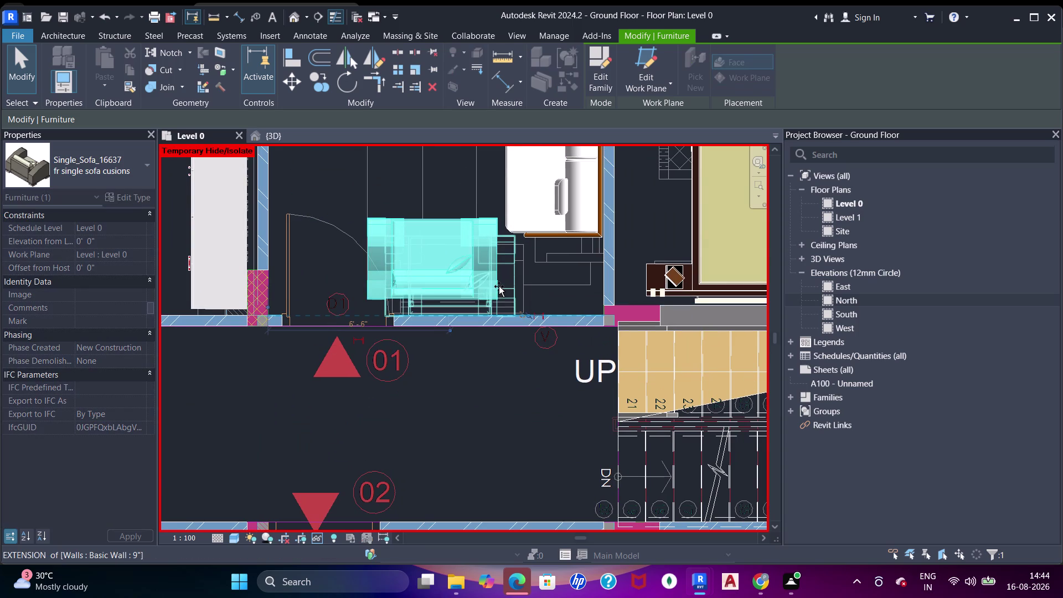
drag(499, 286, 497, 287)
key(Left)
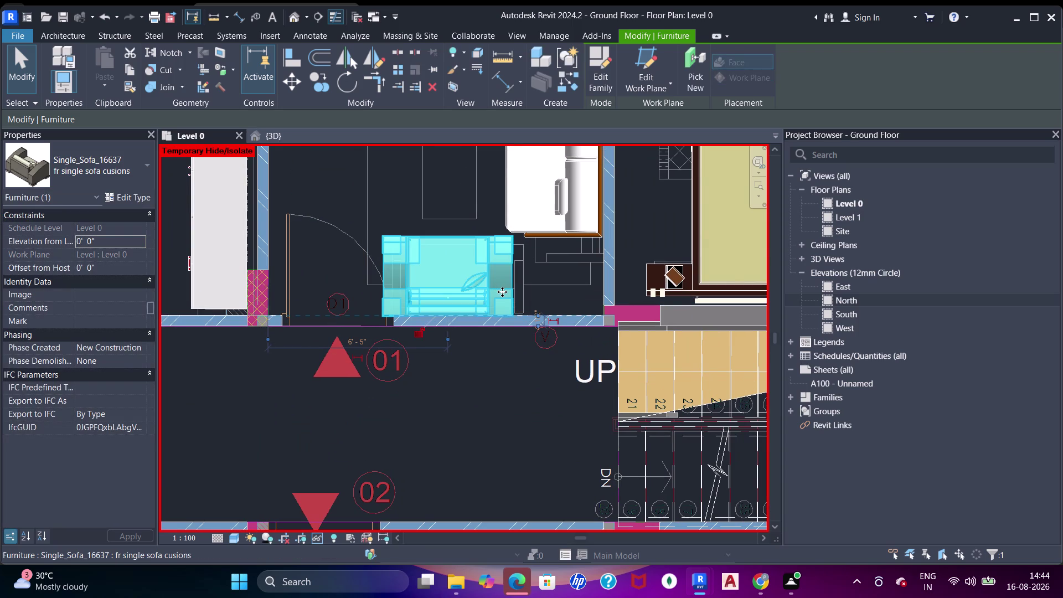
key(Up)
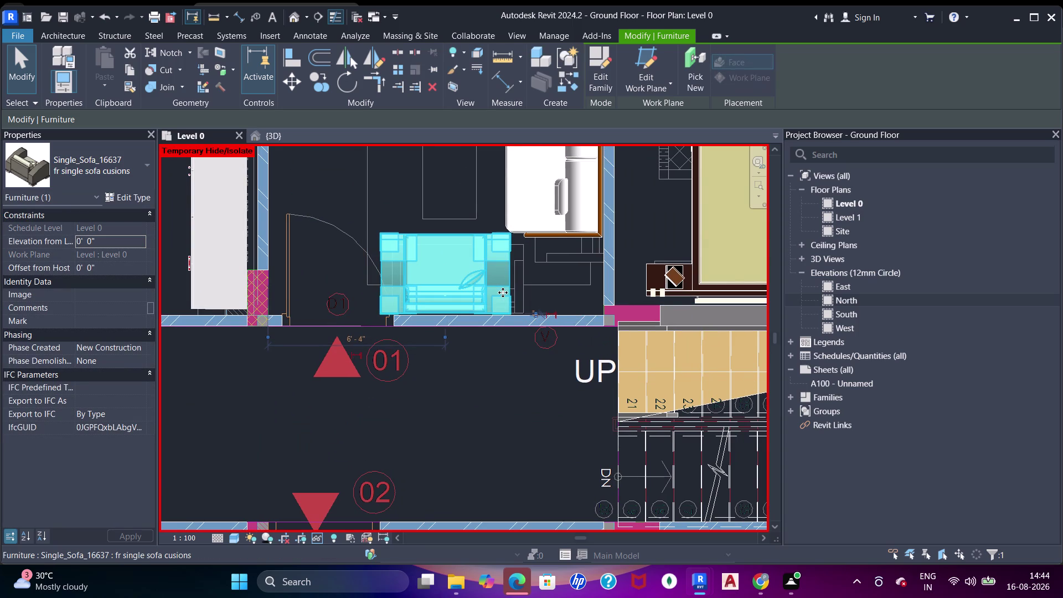
middle_drag(476, 278, 486, 296)
key(Escape)
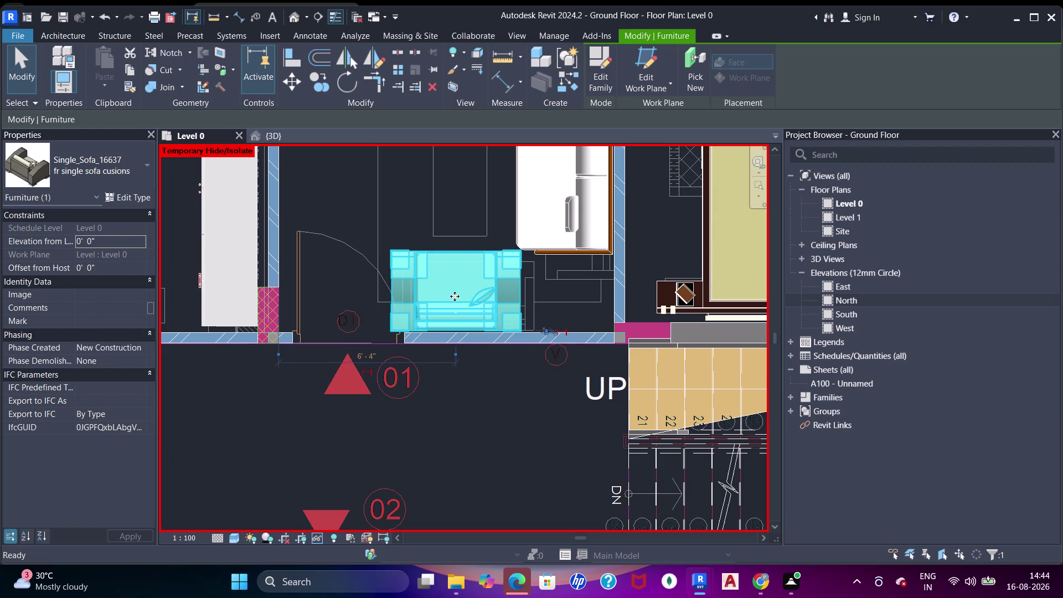
Nudge the single sofa right, closer to the modern couch.
middle_click(479, 265)
middle_drag(479, 243, 475, 357)
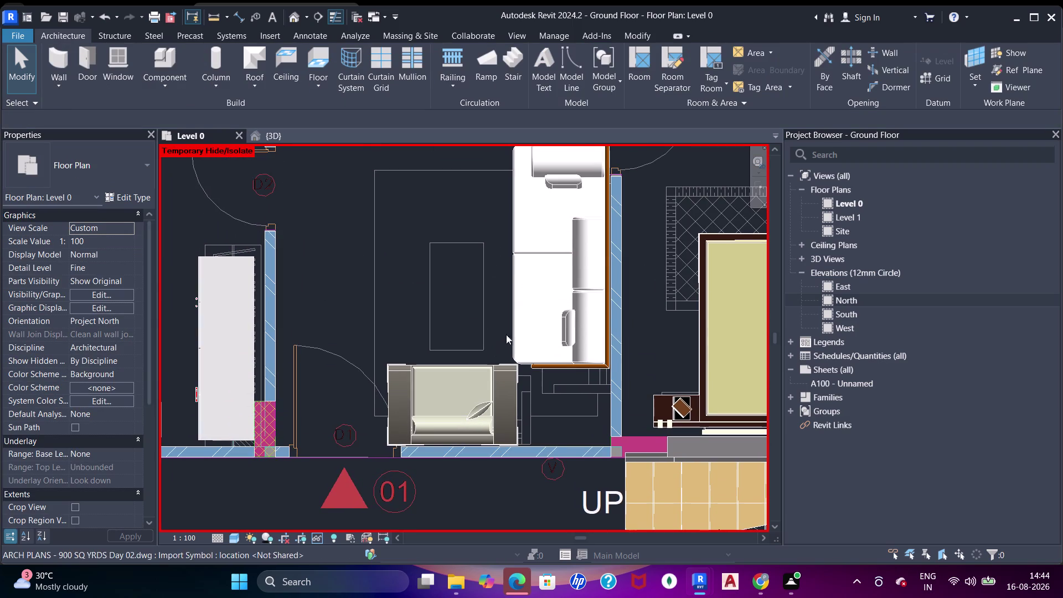
click(520, 329)
middle_drag(529, 287, 519, 327)
scroll(up, 3)
scroll(down, 3)
middle_drag(527, 312, 503, 331)
key(Up)
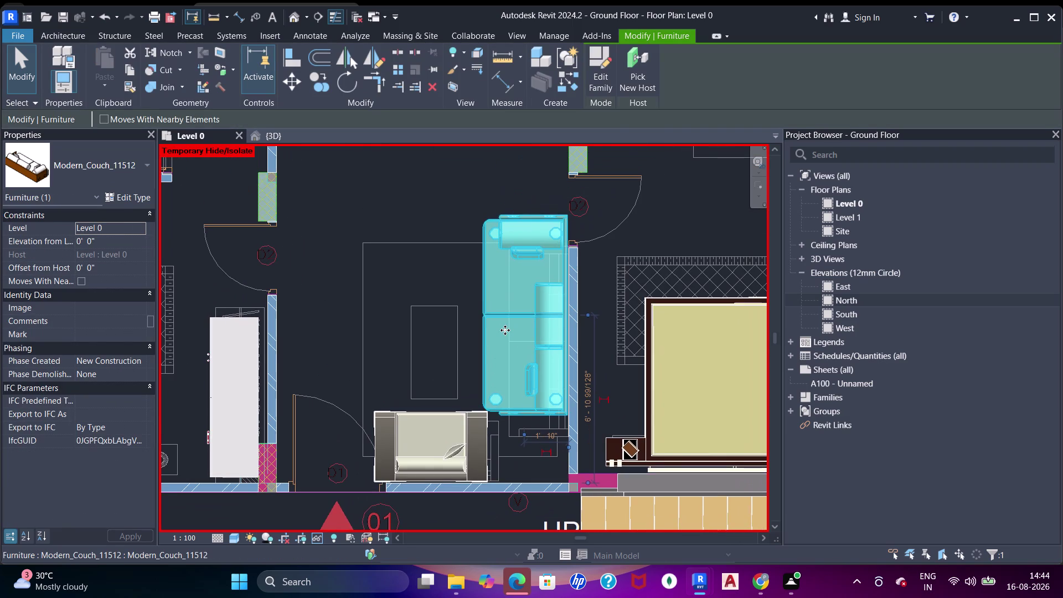
key(Up)
click(487, 426)
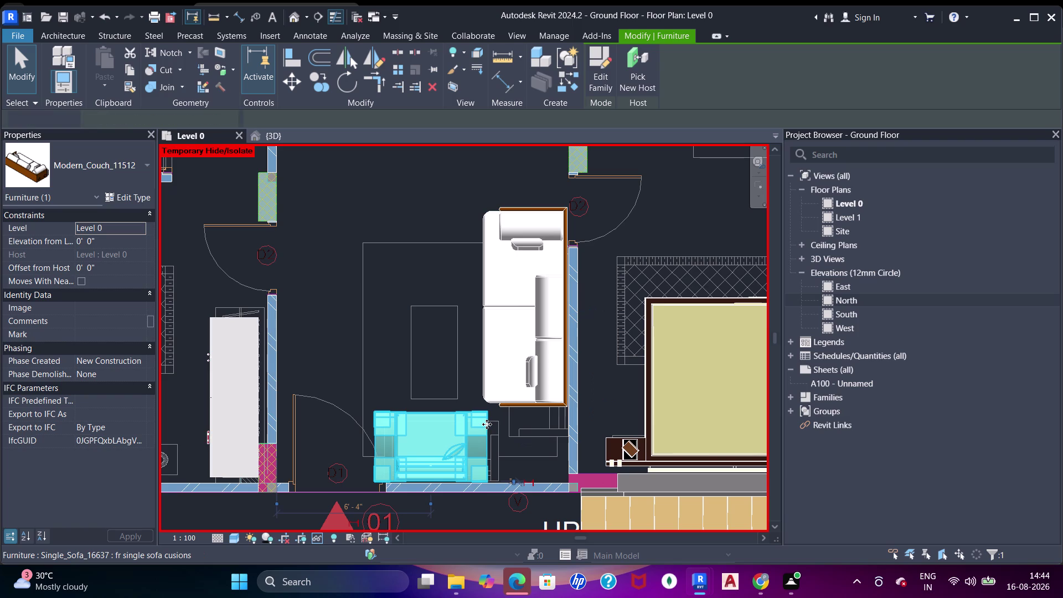
key(Right)
key(Right)
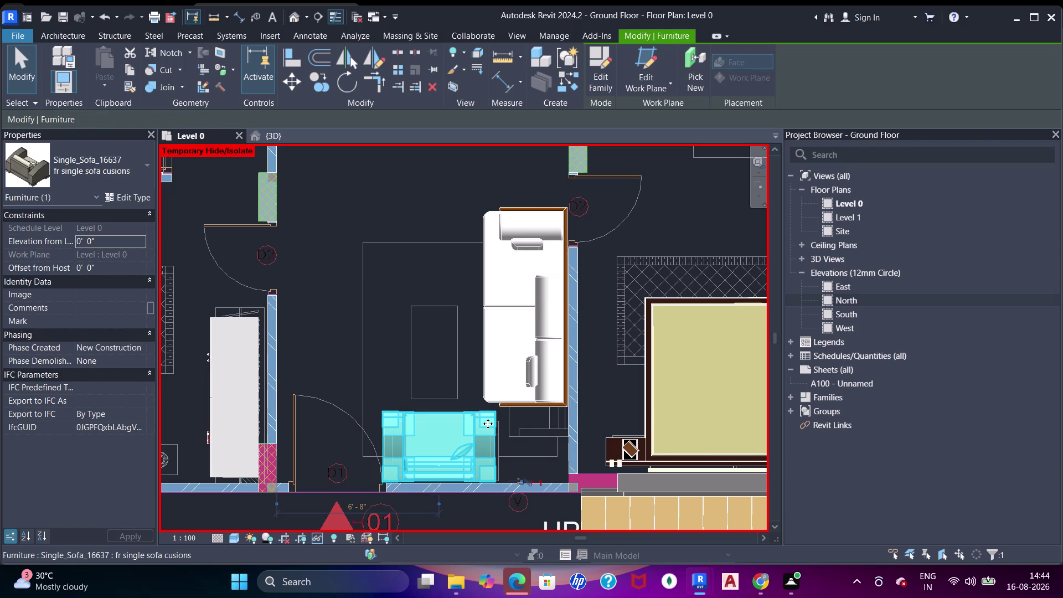
key(Escape)
Pan across the floor plan to show the corridor and both flats.
scroll(down, 3)
middle_drag(518, 300, 503, 356)
middle_drag(497, 286, 487, 371)
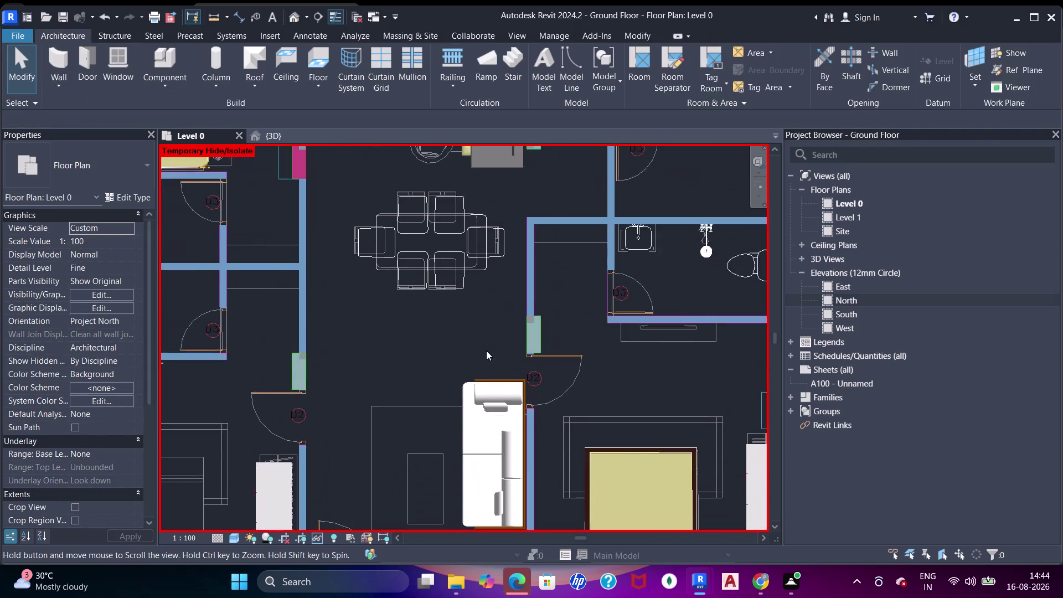
scroll(down, 3)
middle_drag(482, 324, 455, 370)
middle_drag(468, 293, 476, 314)
scroll(down, 3)
middle_drag(484, 323, 488, 231)
middle_drag(506, 362, 513, 294)
middle_drag(484, 409, 483, 402)
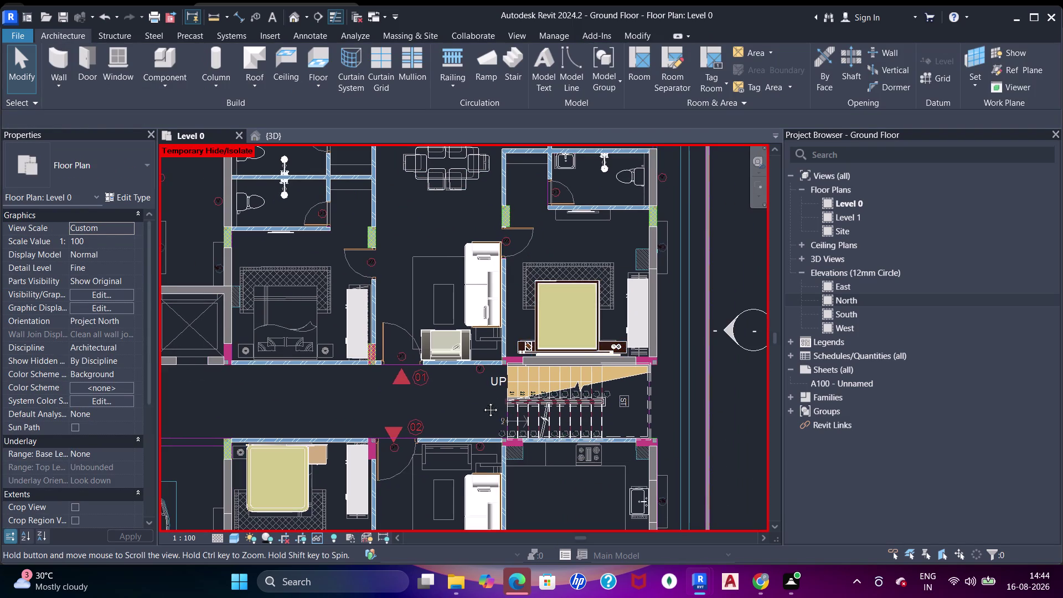
middle_drag(483, 403, 501, 334)
middle_drag(497, 421, 497, 395)
scroll(up, 3)
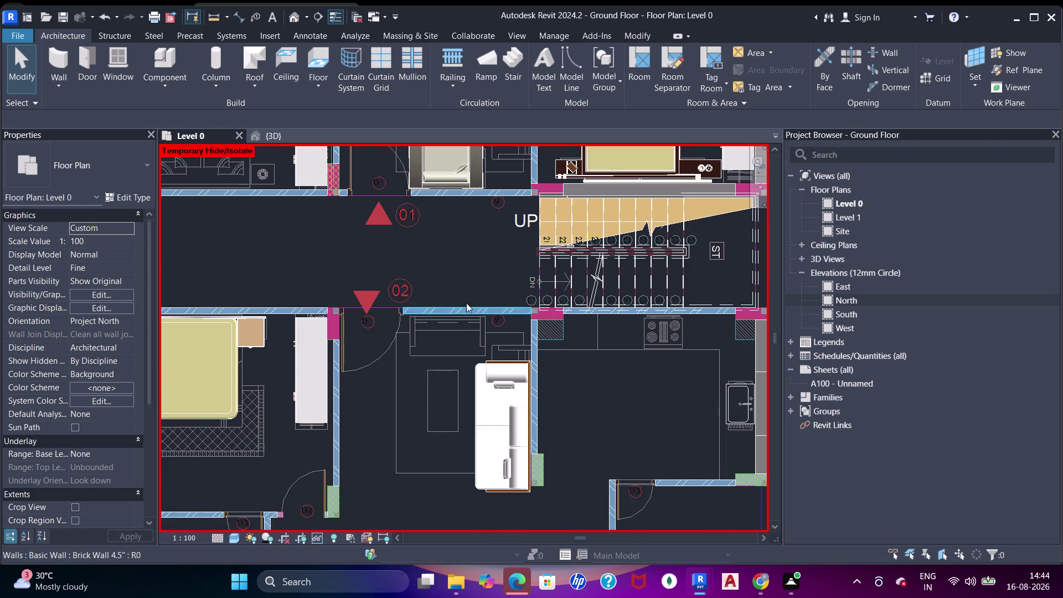
Copy the single sofa from the upper flat into the lower flat's living room.
middle_drag(473, 248, 479, 280)
click(450, 222)
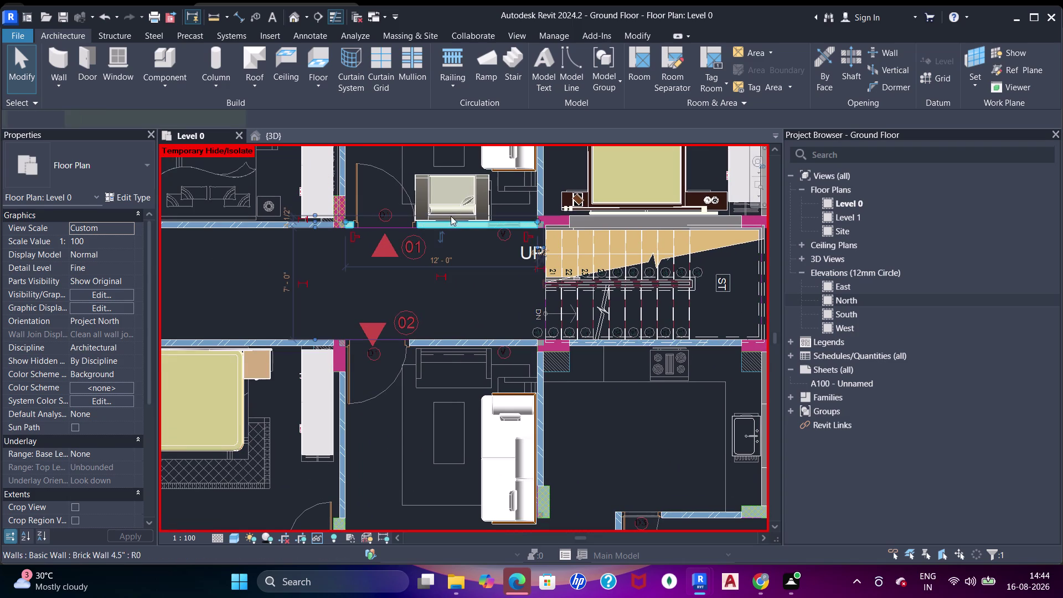
click(453, 213)
click(318, 85)
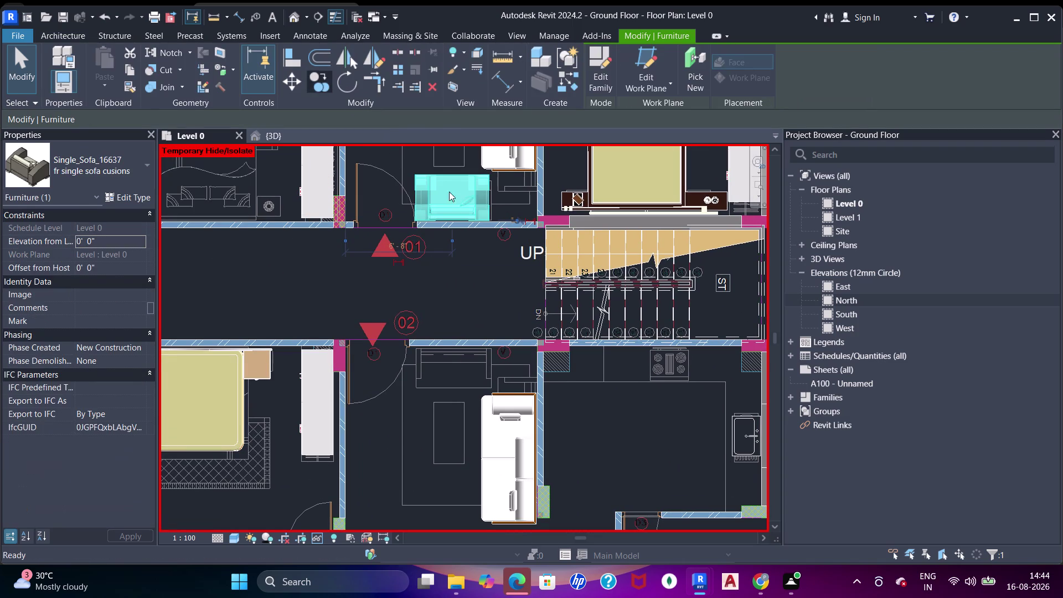
click(463, 202)
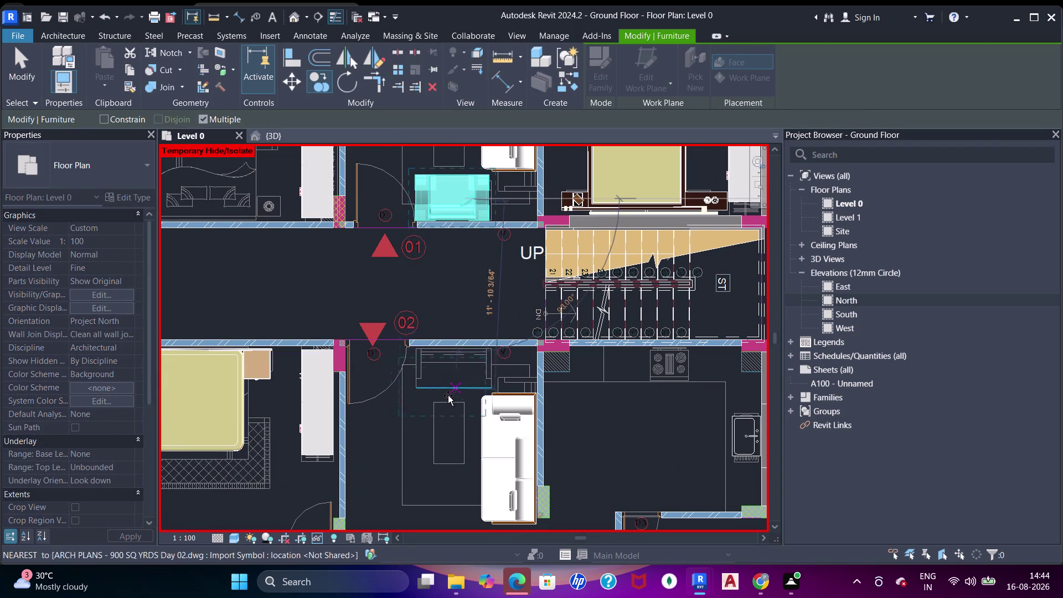
scroll(up, 3)
click(446, 368)
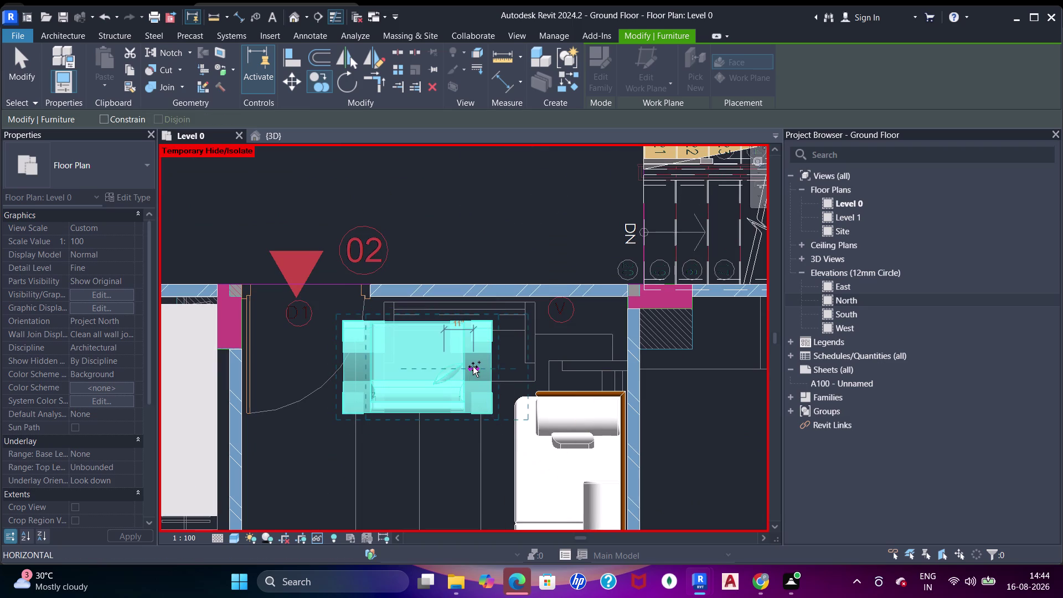
key(Escape)
key(Escape)
key(Escape)
key(Escape)
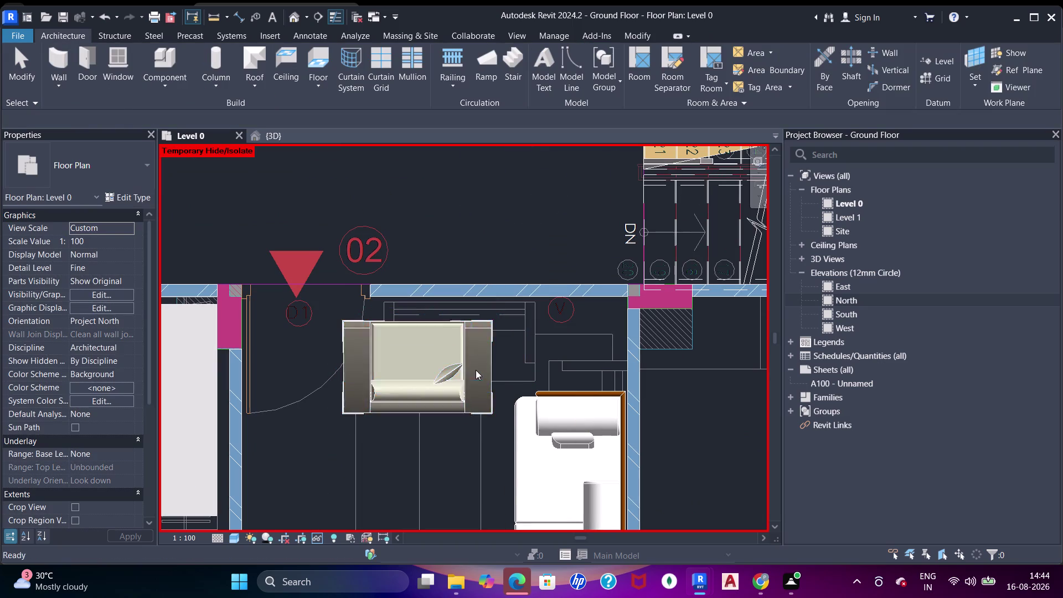
key(Escape)
Rotate the copied sofa to face into the room.
click(476, 370)
key(Escape)
key(space)
key(space)
click(475, 369)
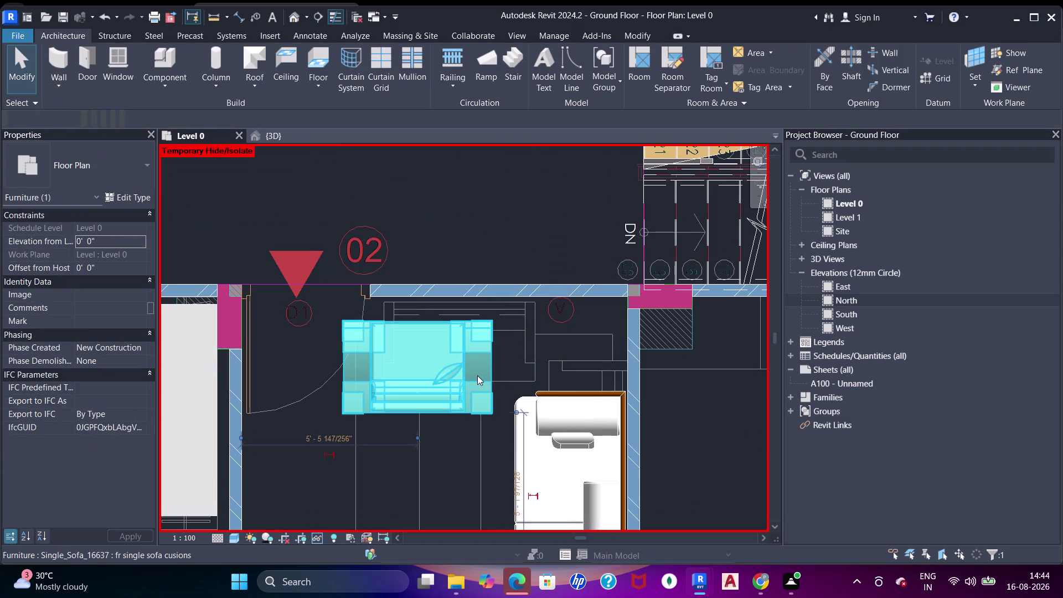
key(space)
key(space)
Nudge the copied sofa up to the top wall and to the right.
key(Up)
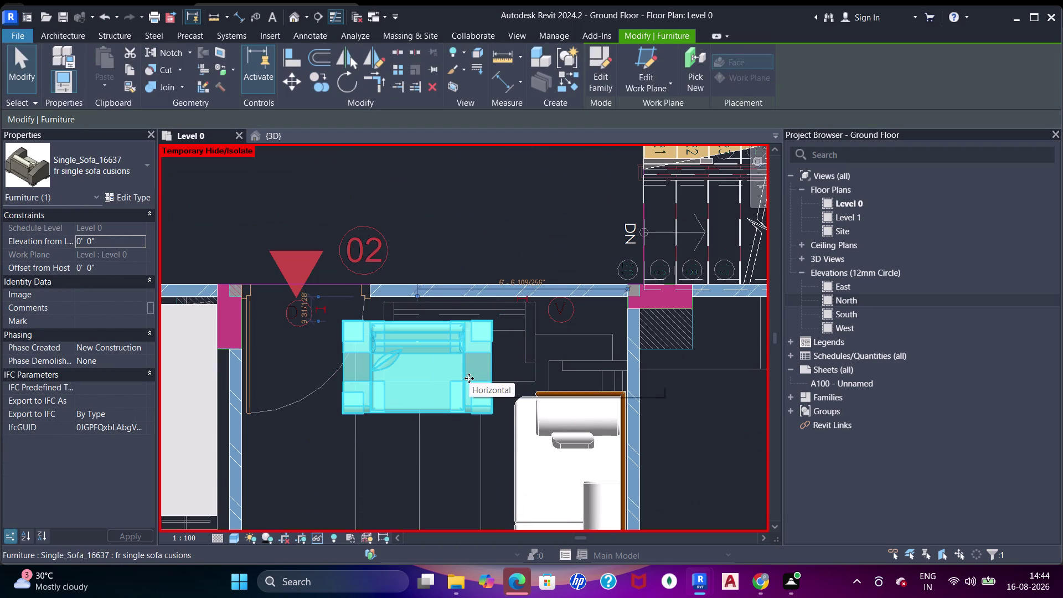
key(Up)
key(Up)
key(Up)
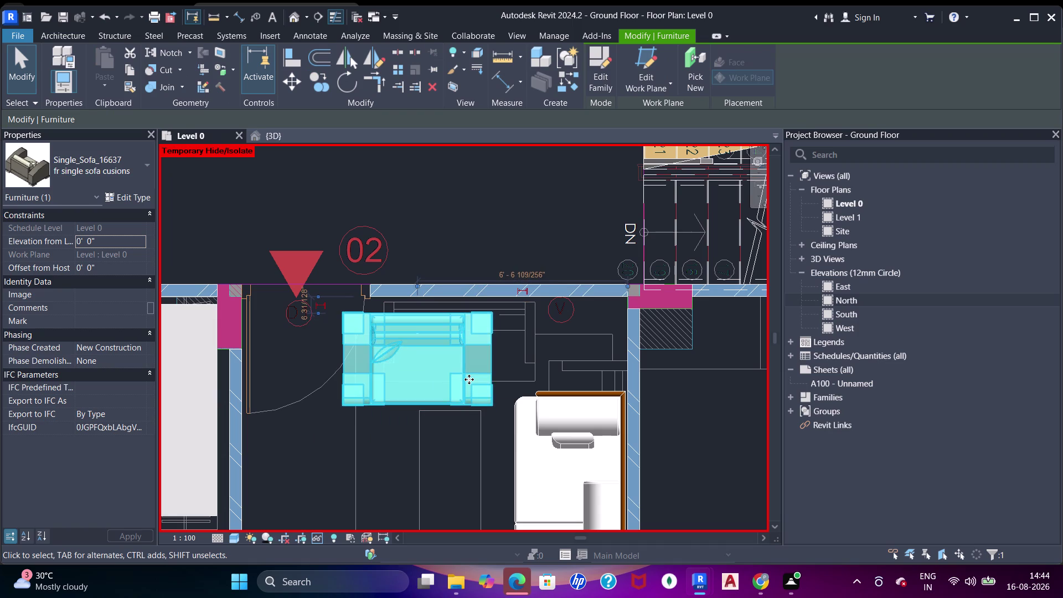
key(Up)
key(Up)
key(Up)
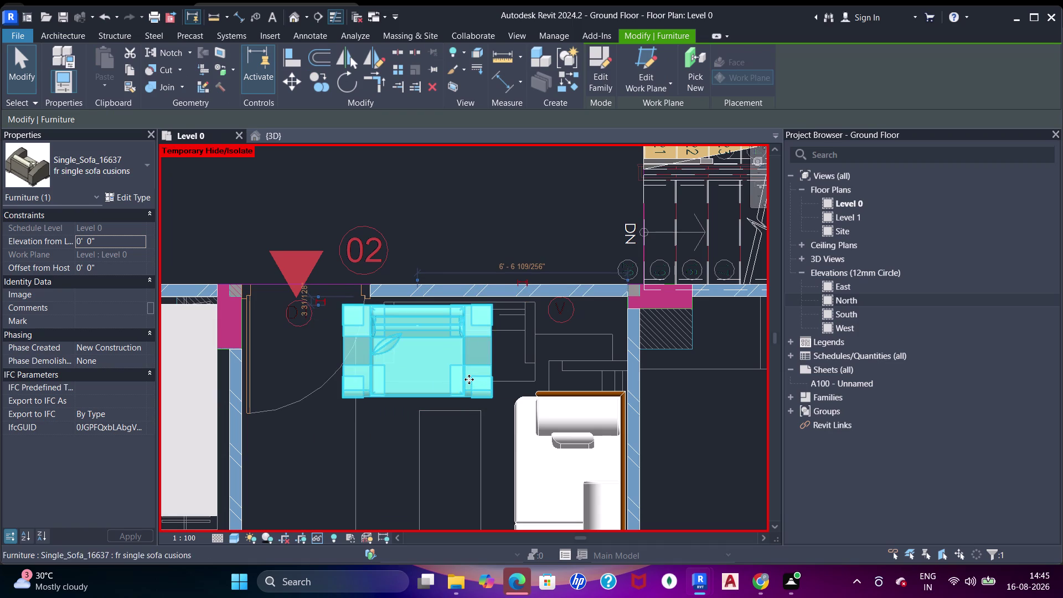
key(Up)
key(Up)
key(Up)
key(Up)
key(Up)
key(Up)
key(Up)
key(Up)
key(Up)
key(Up)
key(Up)
key(Right)
key(Right)
key(Right)
key(Right)
key(Right)
key(Right)
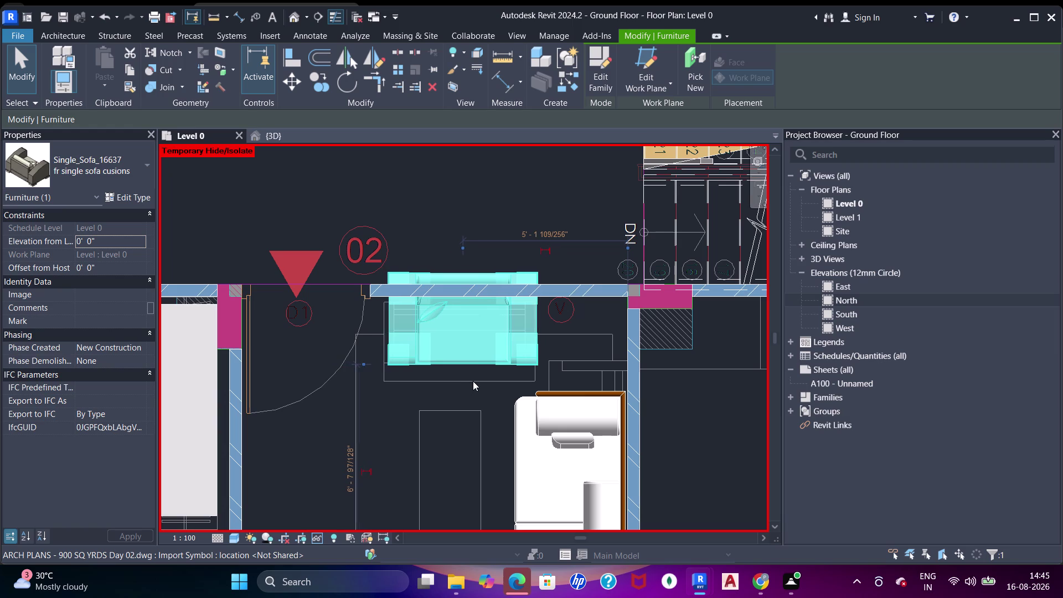
Nudge the single sofa down so it sits clear of the top wall.
key(Down)
key(Down)
key(Down)
key(Down)
key(Down)
key(Down)
key(Down)
key(Down)
key(Down)
key(Down)
key(Down)
key(Escape)
key(Escape)
key(Escape)
key(Escape)
key(Escape)
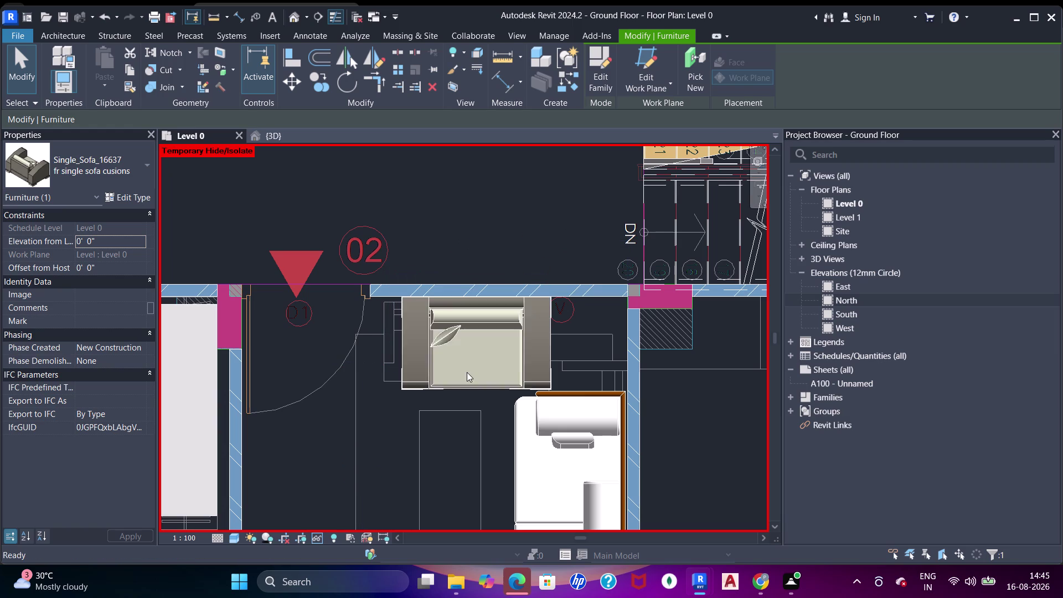
key(Escape)
Nudge the single sofa slightly left so it sits just right of the door.
click(452, 378)
key(Left)
key(Left)
key(Left)
key(Left)
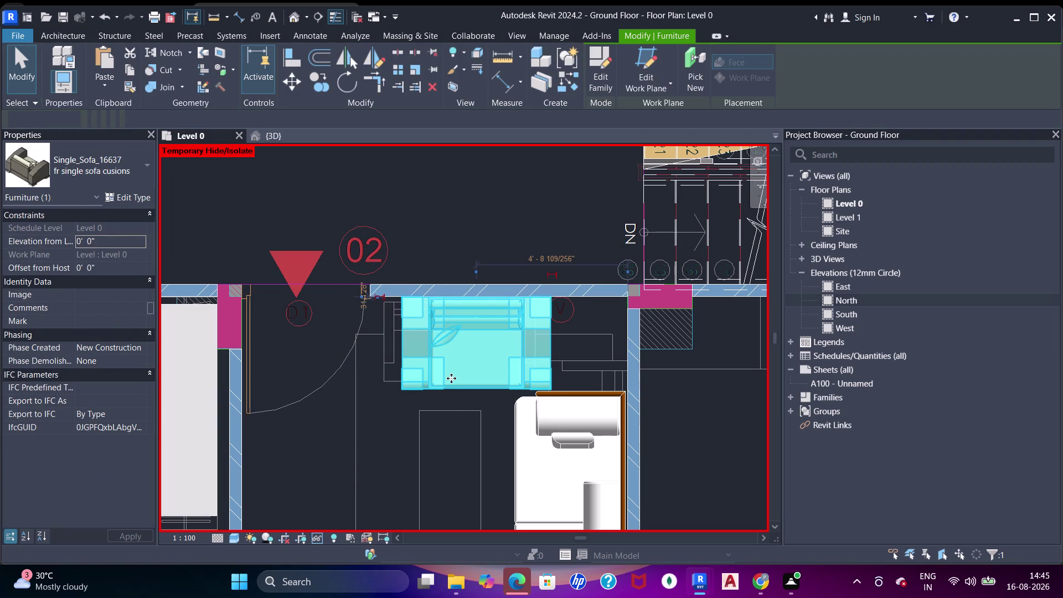
key(Left)
key(Left)
key(Left)
key(Down)
key(Down)
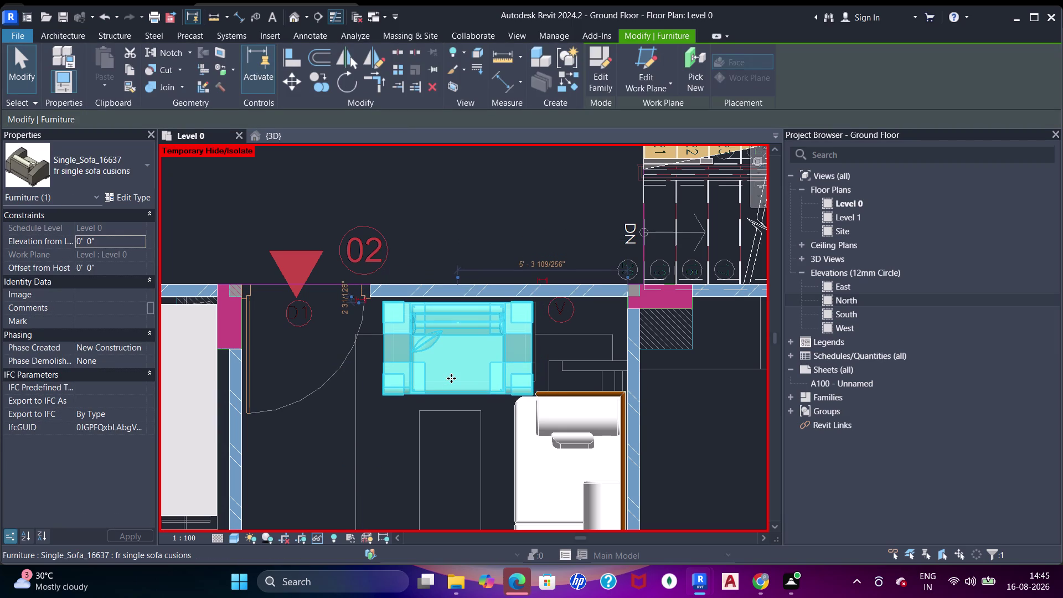
key(Left)
key(Up)
key(Left)
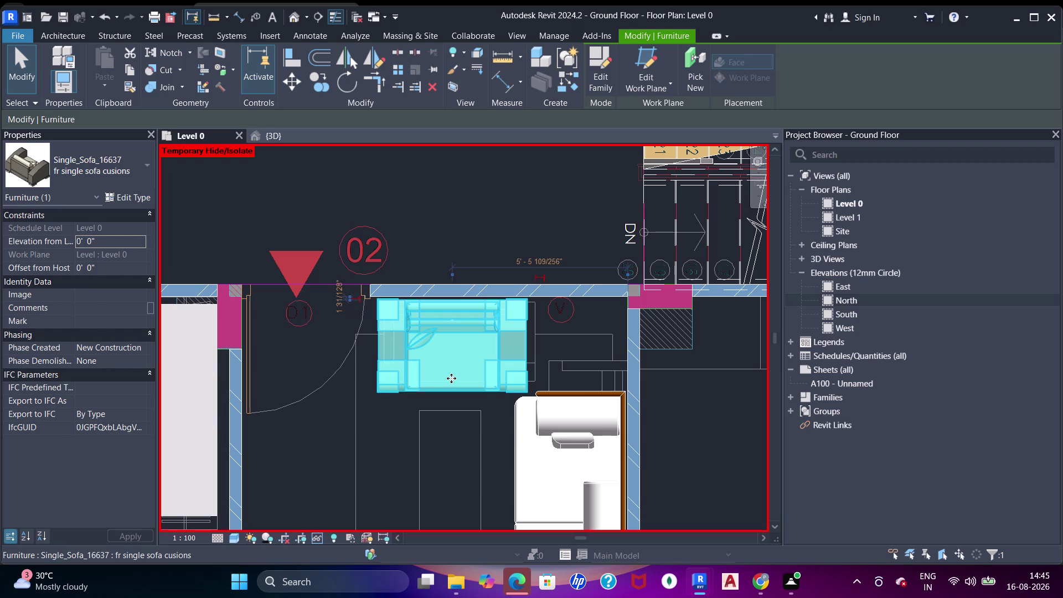
key(Escape)
scroll(down, 3)
middle_drag(482, 351, 466, 327)
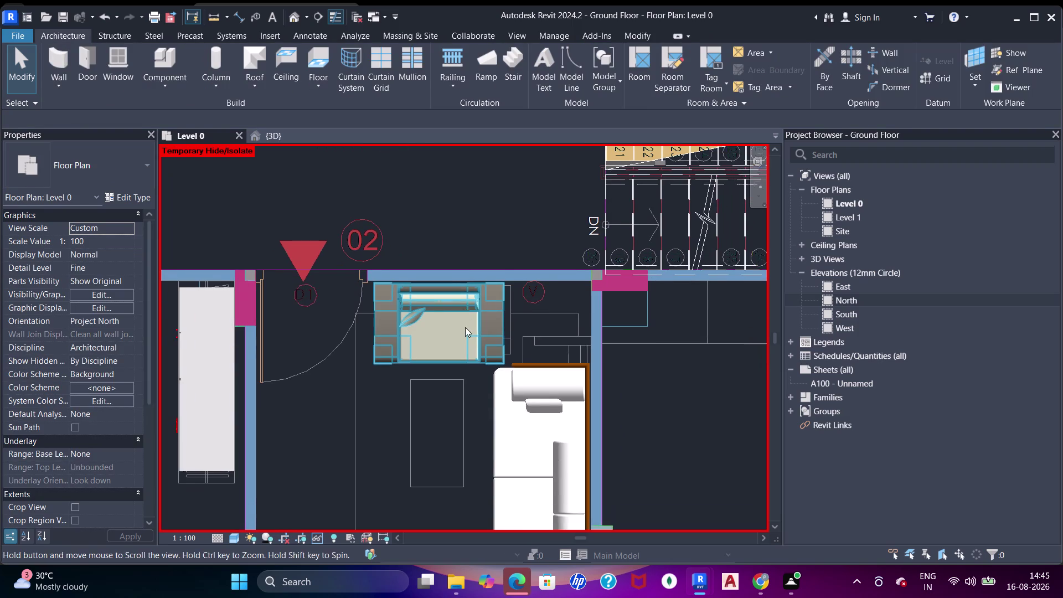
scroll(down, 3)
middle_drag(465, 312, 494, 320)
scroll(down, 3)
middle_drag(488, 226, 494, 235)
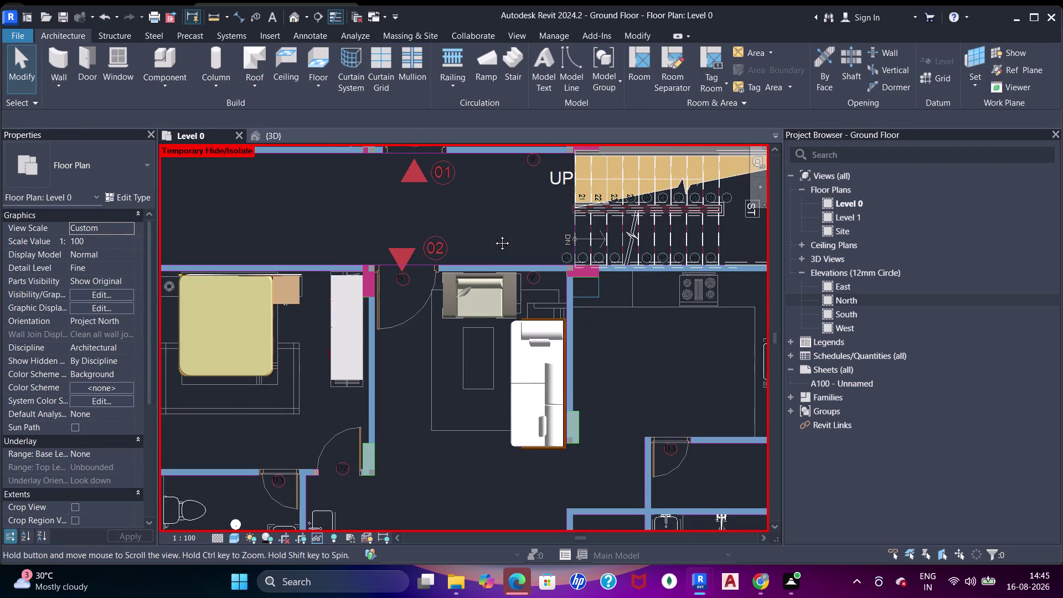
middle_drag(494, 234, 494, 235)
scroll(down, 3)
middle_drag(504, 229, 478, 223)
middle_drag(600, 332, 593, 304)
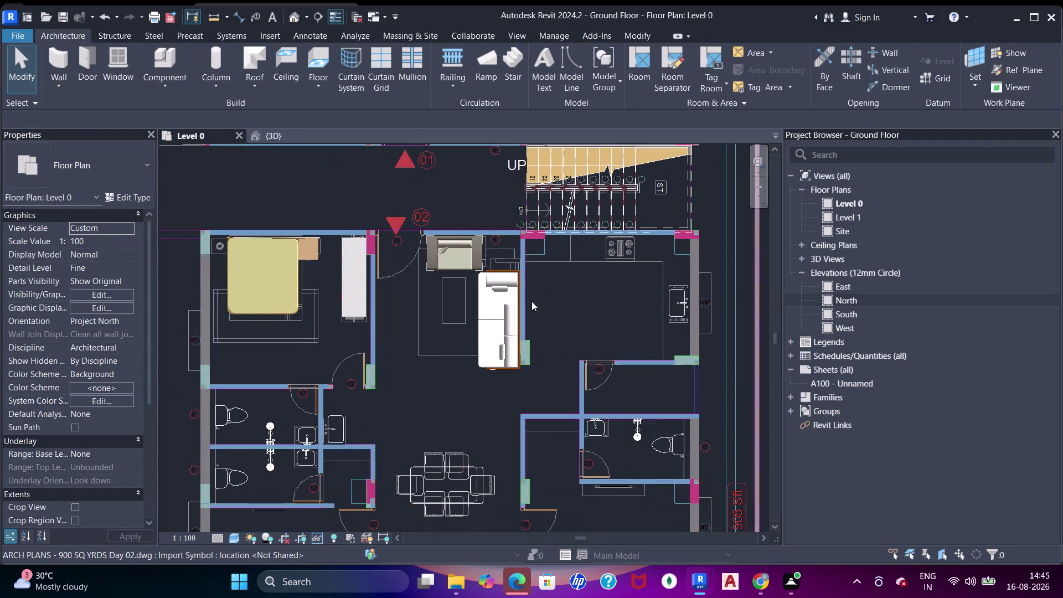
middle_drag(430, 354, 435, 334)
scroll(up, 3)
click(513, 289)
scroll(up, 3)
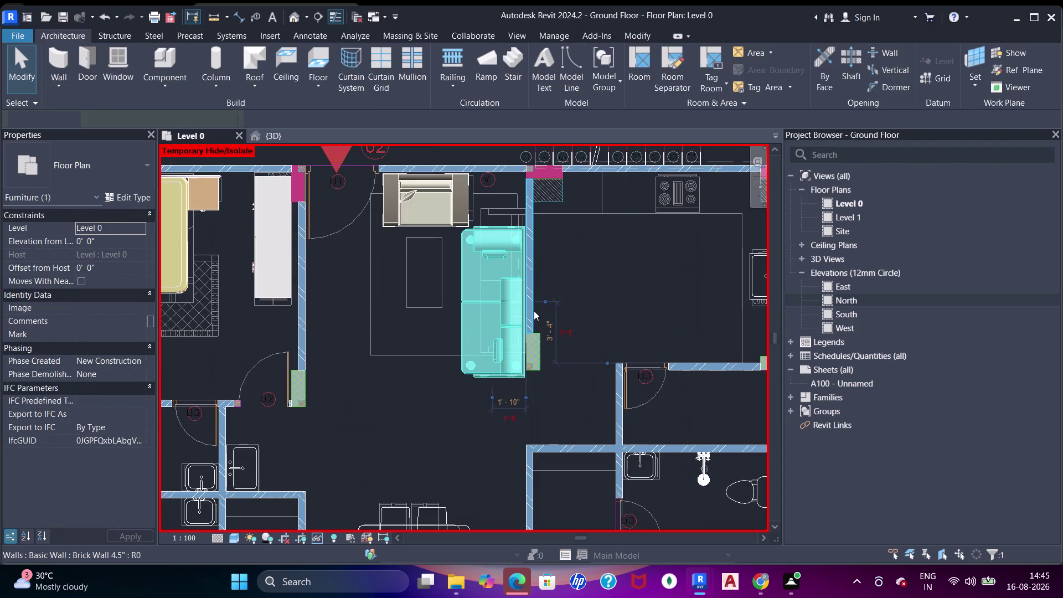
key(Left)
scroll(down, 3)
key(Escape)
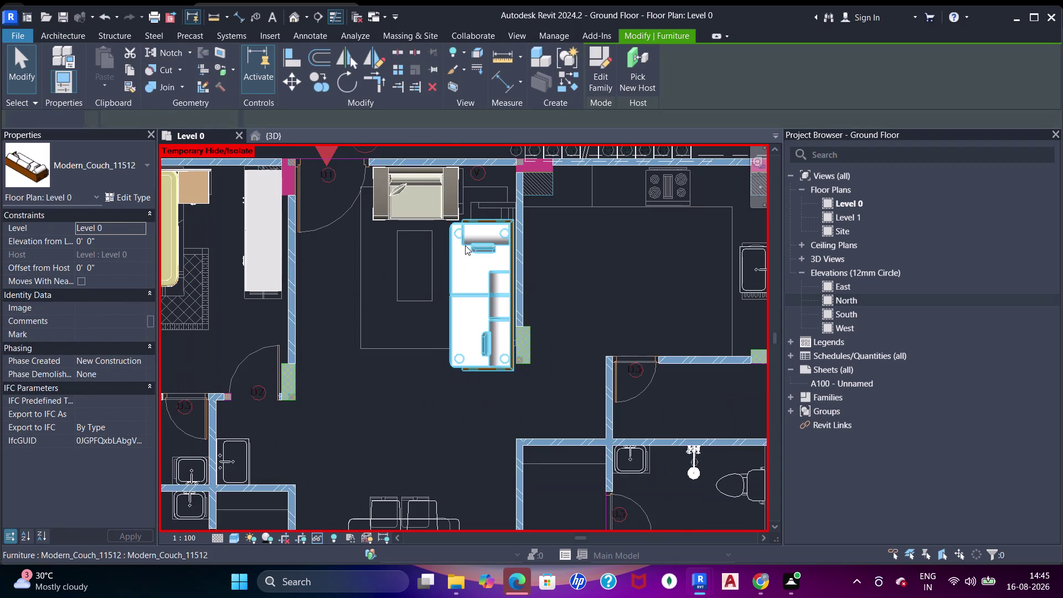
scroll(down, 3)
middle_drag(423, 238, 468, 266)
scroll(down, 3)
middle_drag(462, 276, 487, 205)
middle_drag(512, 313, 512, 310)
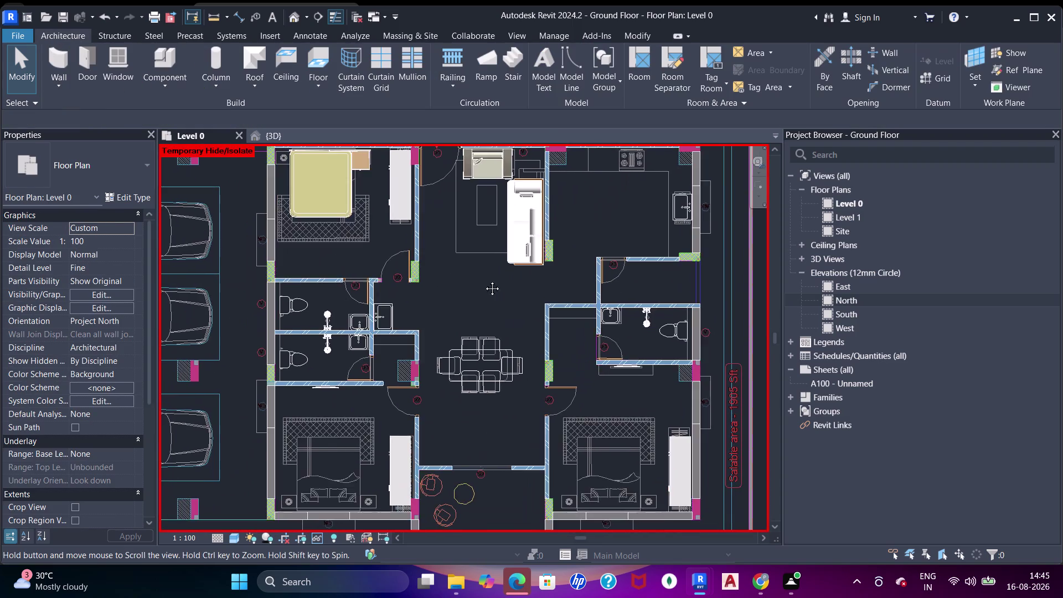
middle_drag(513, 310, 450, 244)
scroll(up, 3)
scroll(down, 3)
middle_drag(599, 249, 591, 278)
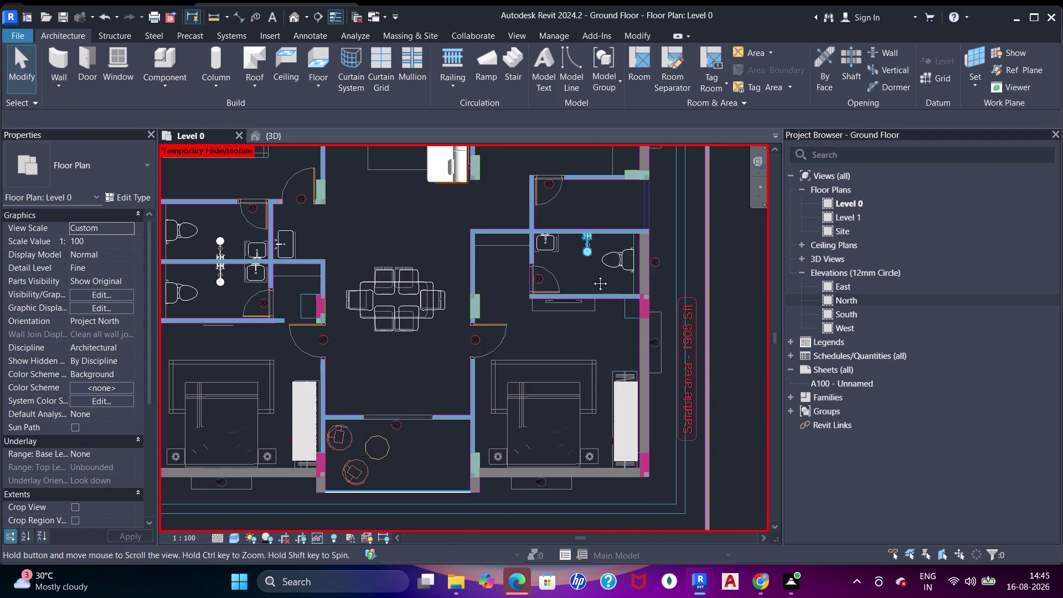
middle_drag(591, 278, 588, 280)
middle_drag(577, 369, 569, 335)
middle_drag(537, 317, 541, 320)
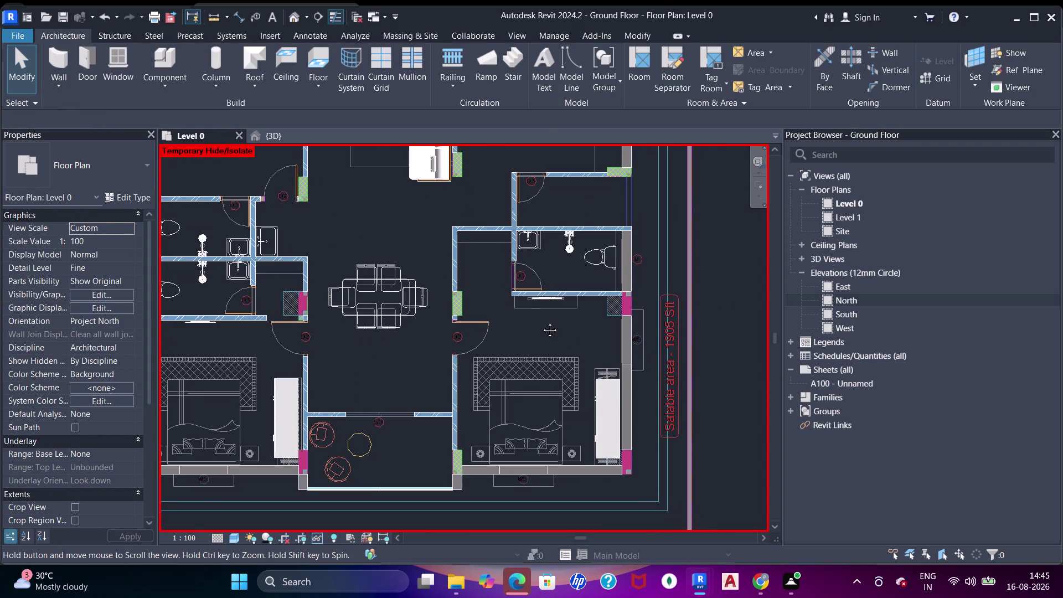
middle_drag(541, 319, 545, 322)
middle_drag(461, 315, 502, 332)
middle_drag(435, 295, 495, 394)
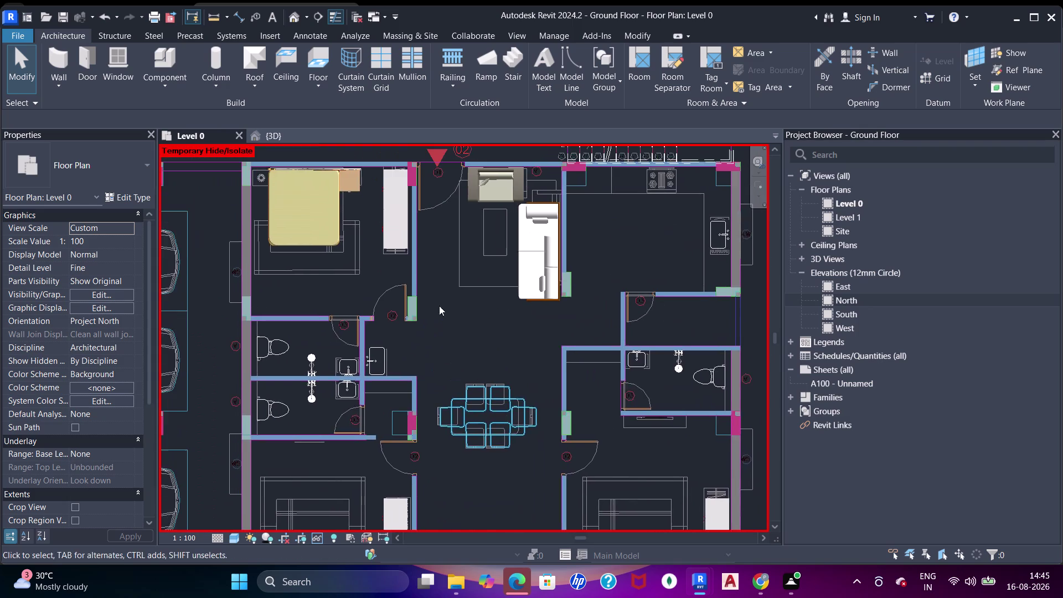
middle_drag(426, 274, 476, 369)
middle_drag(415, 272, 466, 392)
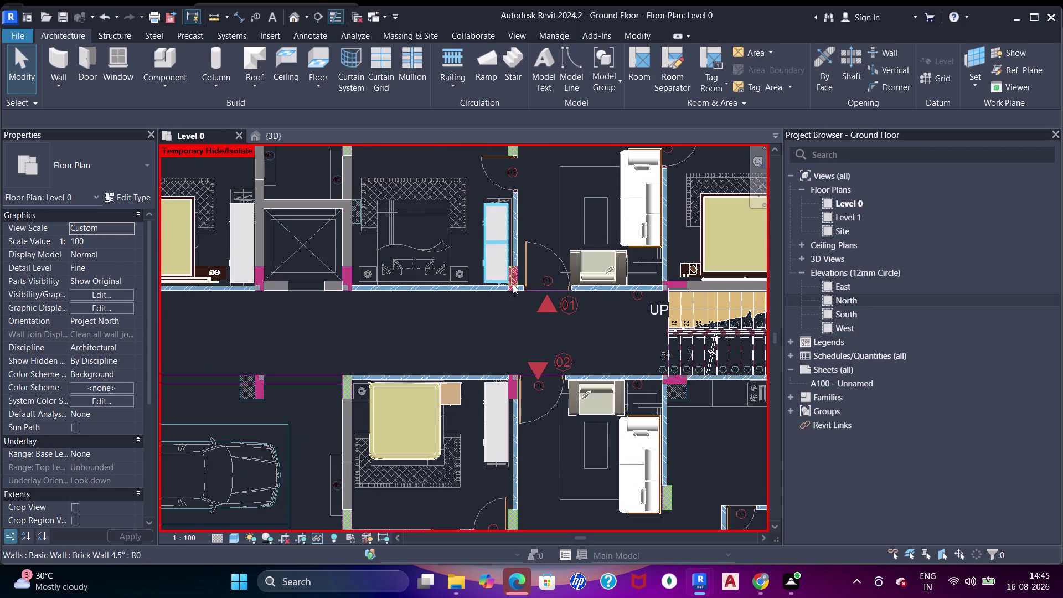
middle_drag(522, 247, 484, 333)
middle_drag(458, 248, 453, 319)
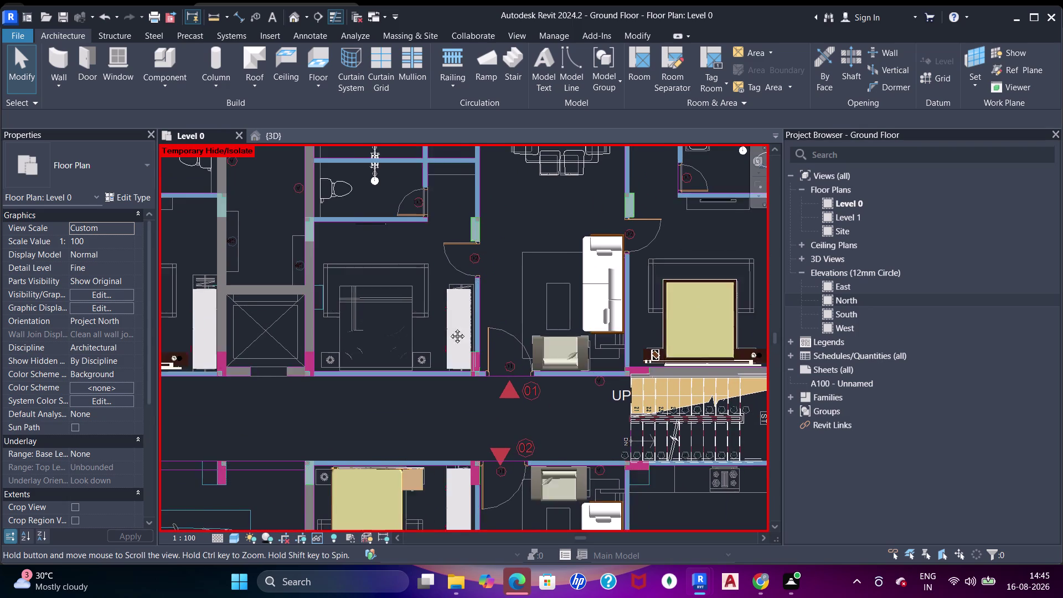
middle_drag(453, 319, 439, 343)
middle_drag(599, 272, 474, 331)
middle_drag(507, 312, 514, 351)
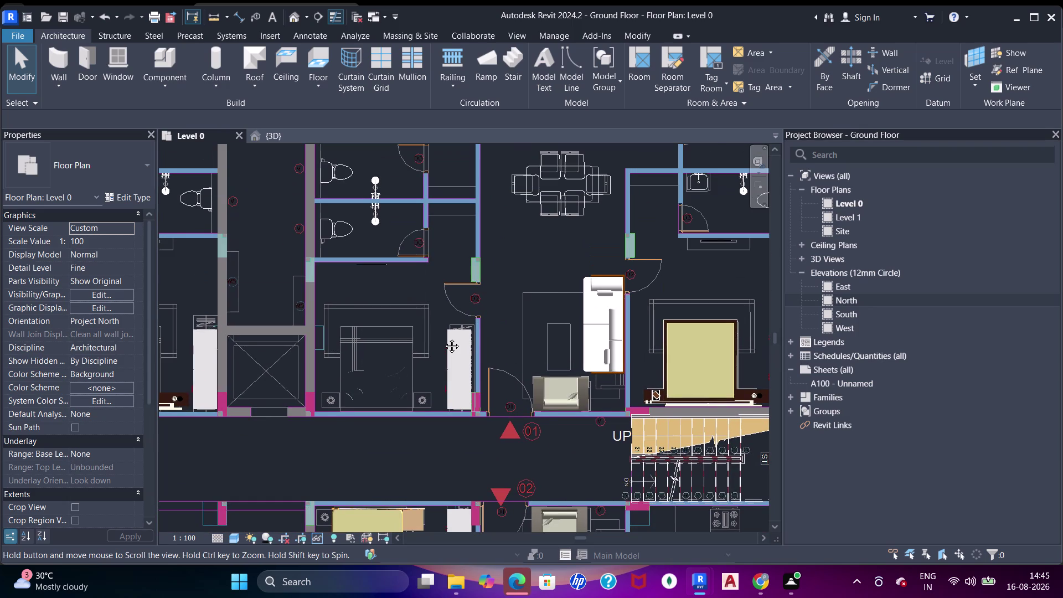
middle_drag(514, 351, 514, 374)
middle_drag(516, 344, 535, 182)
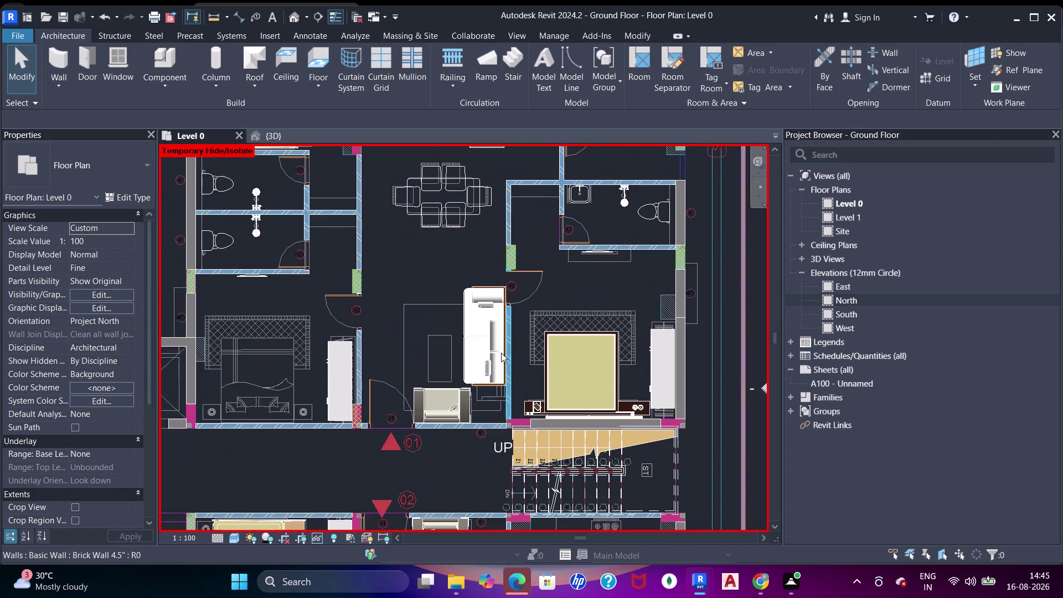
middle_drag(499, 356, 543, 241)
scroll(down, 3)
middle_drag(481, 274, 531, 303)
middle_drag(436, 329, 470, 330)
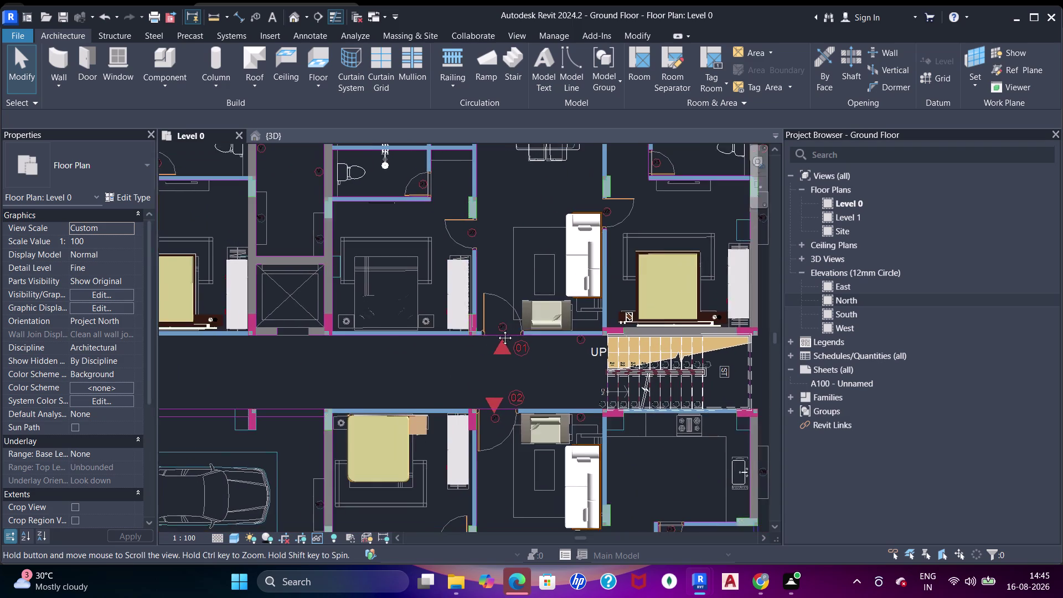
middle_drag(471, 330, 527, 320)
scroll(down, 3)
middle_drag(515, 323, 525, 274)
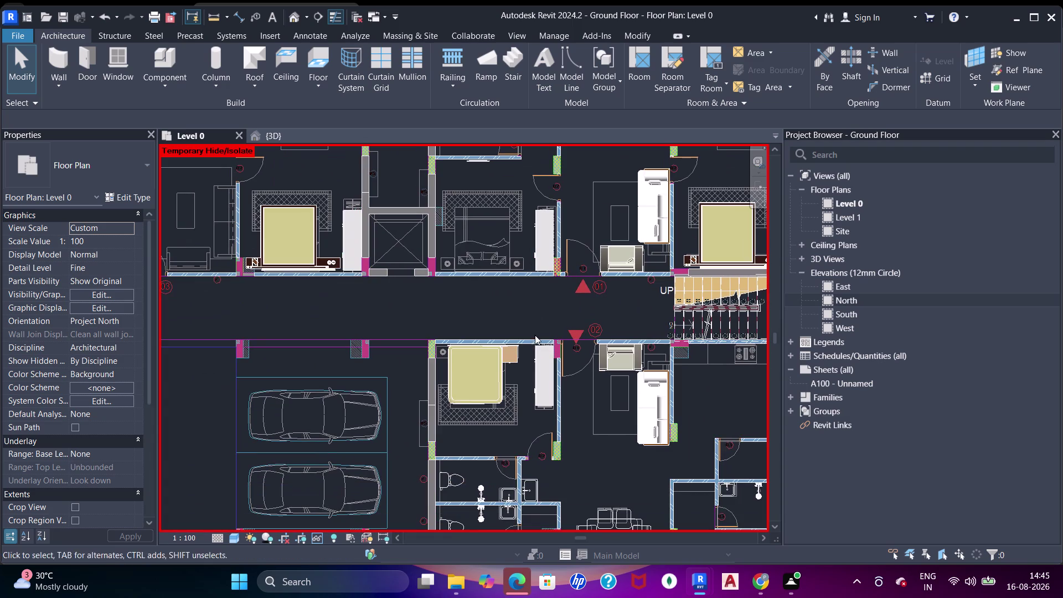
middle_drag(535, 335, 537, 435)
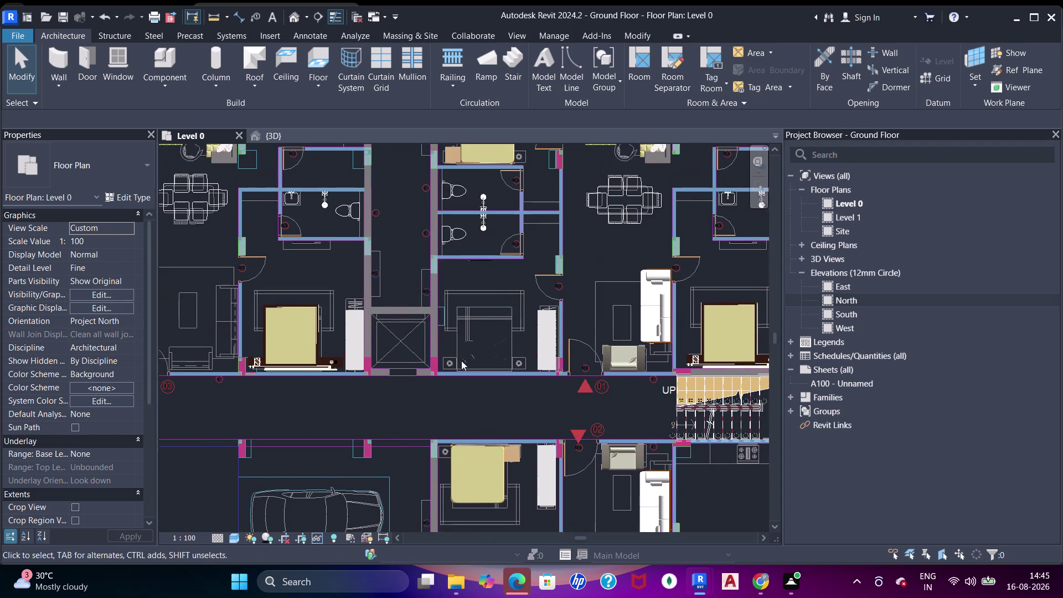
middle_drag(463, 327, 507, 409)
middle_drag(405, 298, 451, 351)
middle_drag(416, 215, 437, 209)
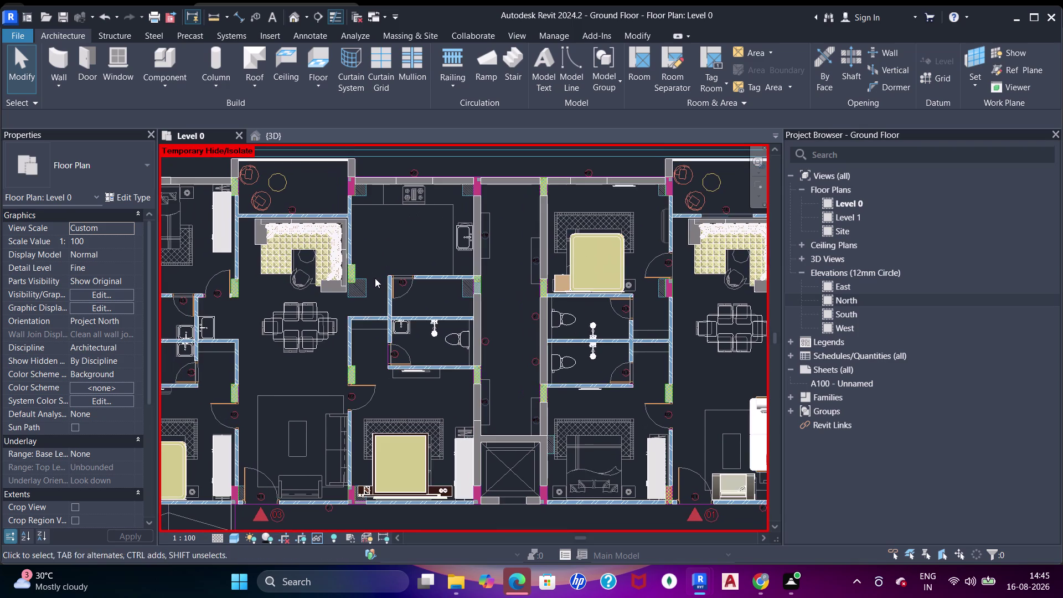
middle_drag(377, 278, 403, 274)
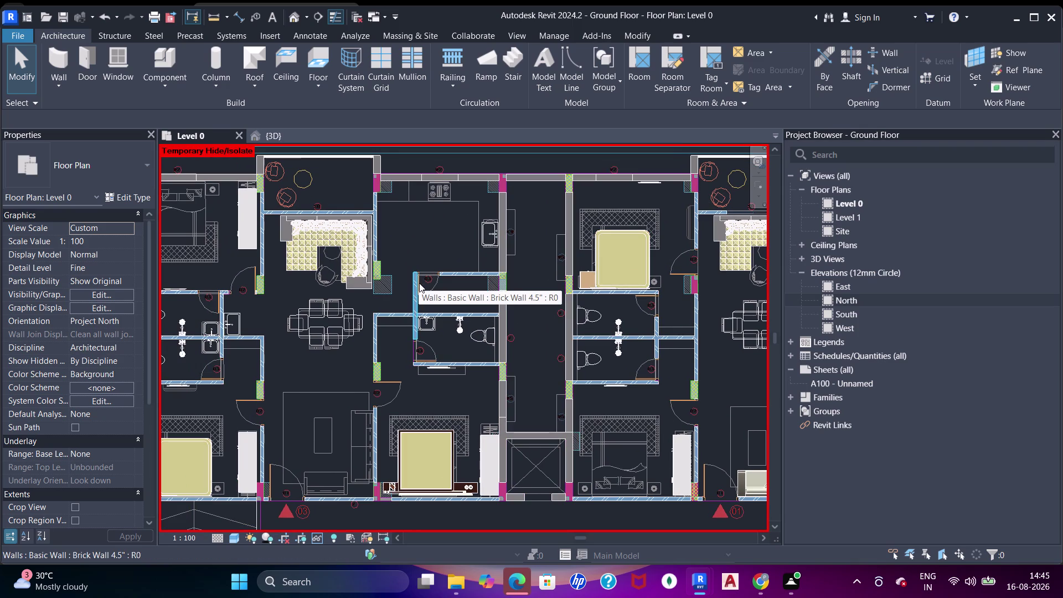
middle_drag(418, 285, 449, 248)
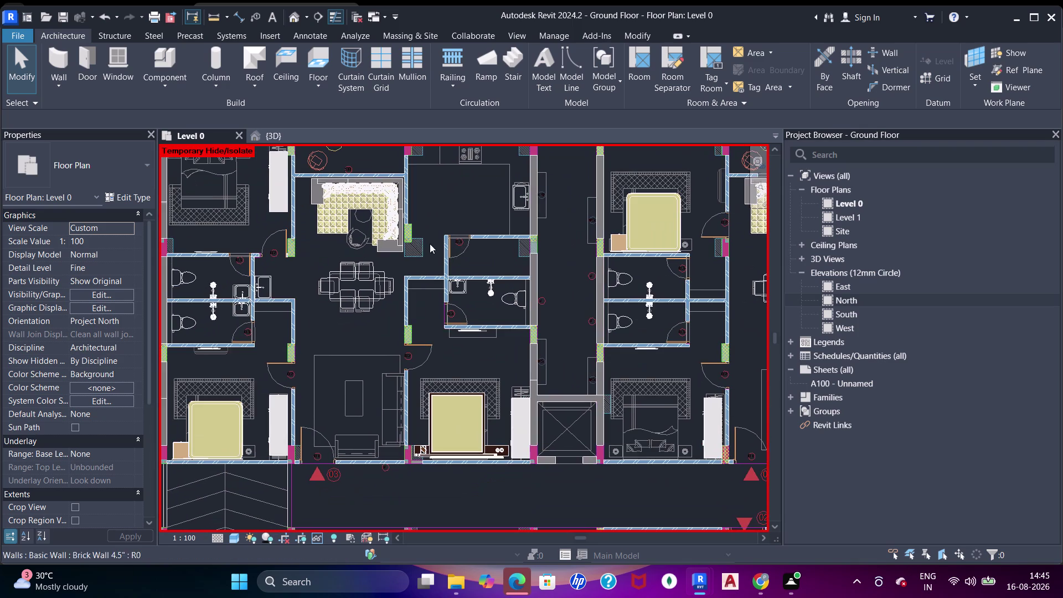
key(Escape)
middle_drag(420, 257, 428, 292)
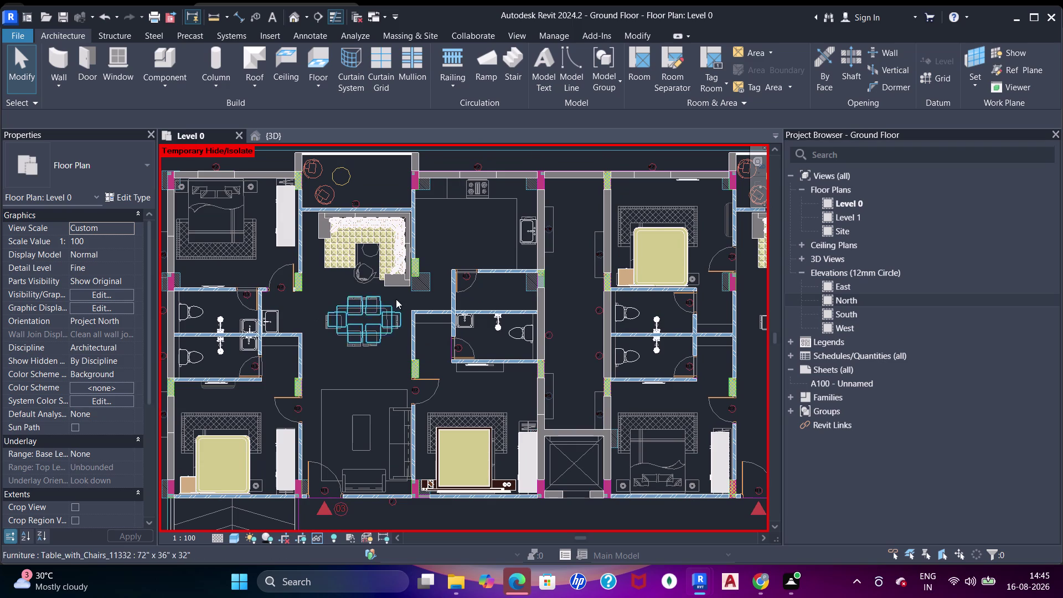
middle_drag(366, 323, 409, 314)
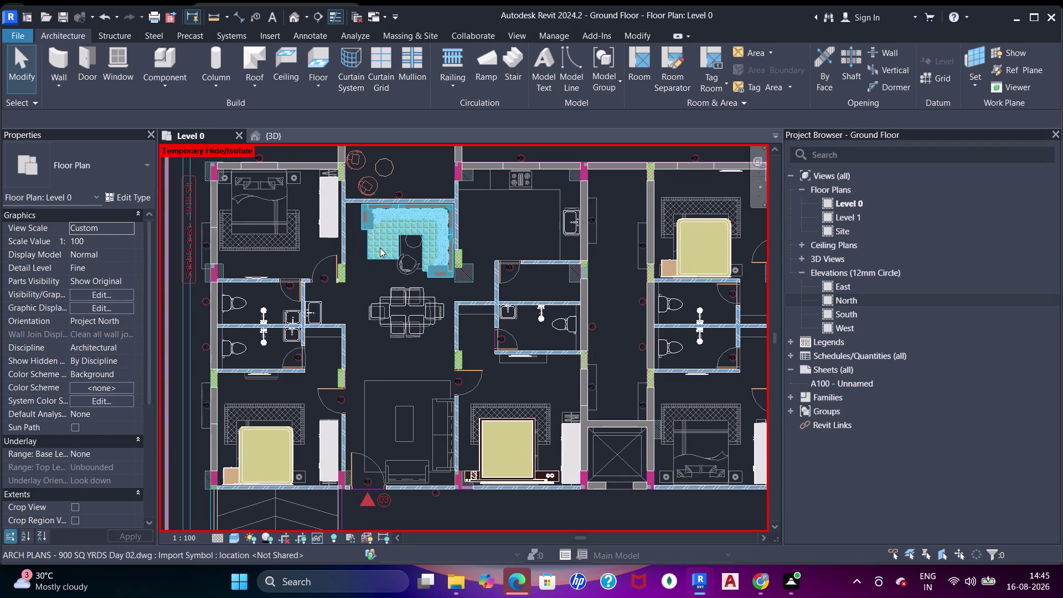
middle_drag(378, 247, 374, 271)
scroll(up, 3)
click(411, 240)
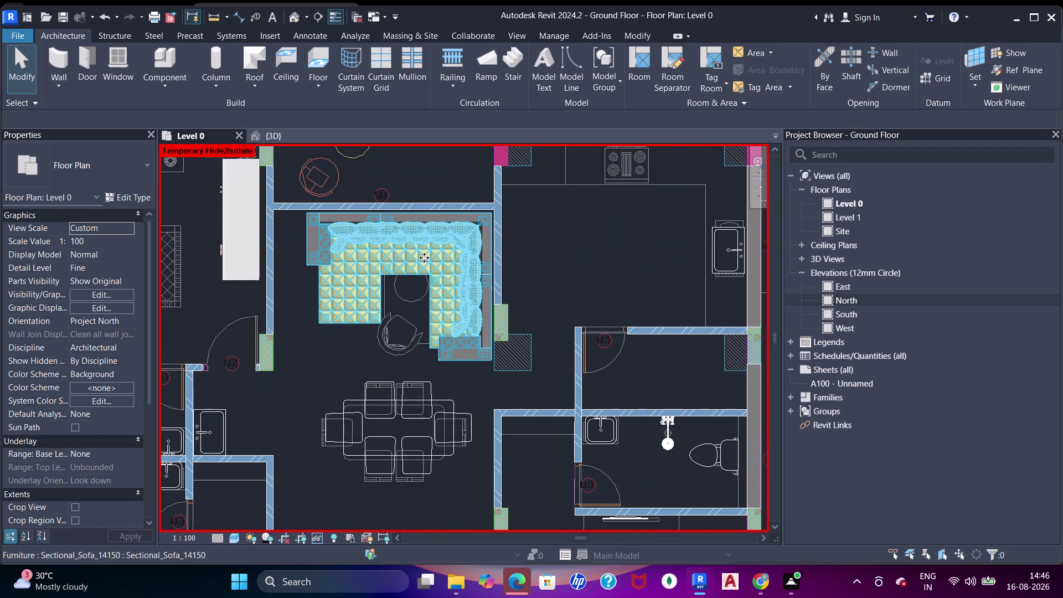
key(Escape)
scroll(down, 3)
middle_drag(530, 272, 484, 243)
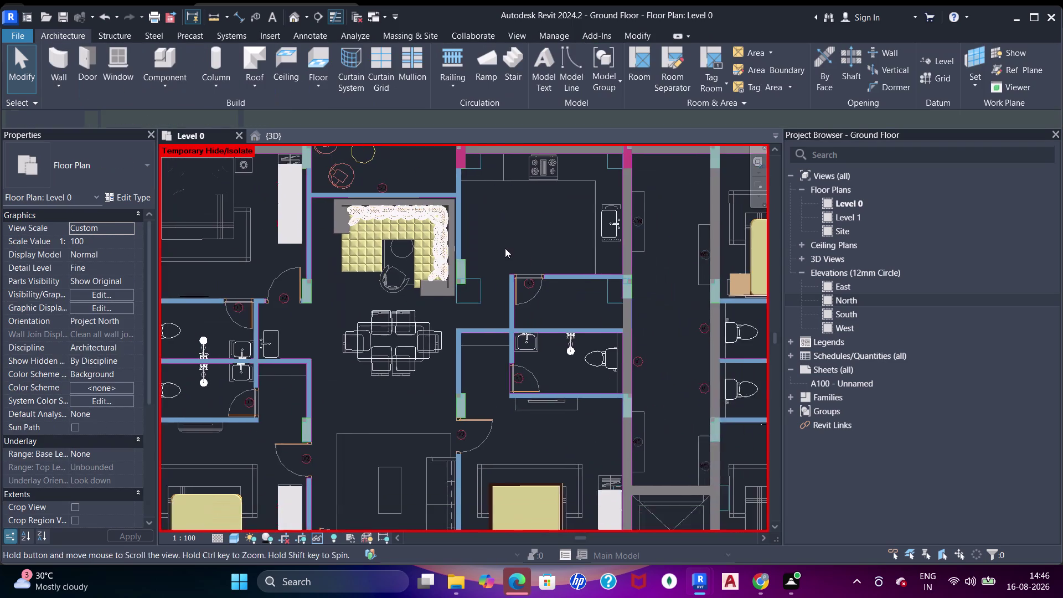
scroll(down, 3)
middle_drag(534, 257, 517, 177)
middle_drag(526, 295, 492, 229)
scroll(down, 3)
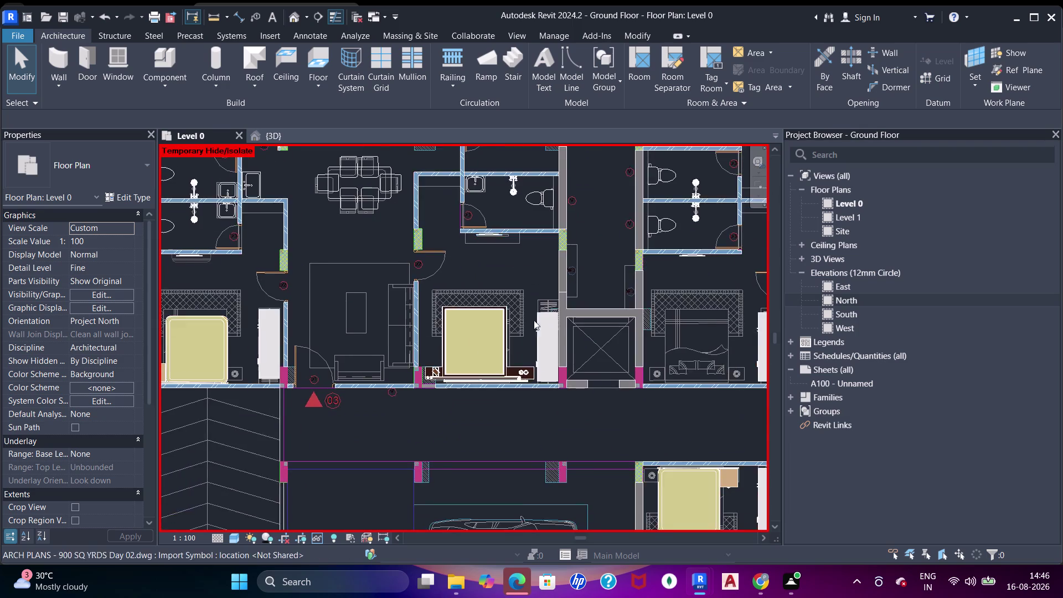
middle_drag(540, 328, 489, 277)
middle_drag(592, 393, 553, 330)
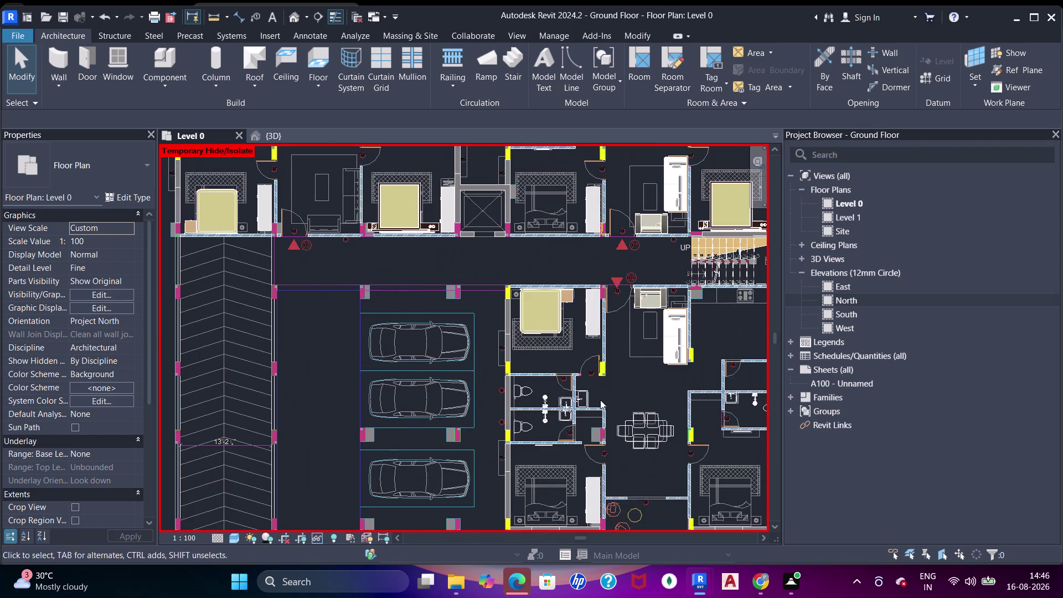
middle_drag(598, 400, 563, 357)
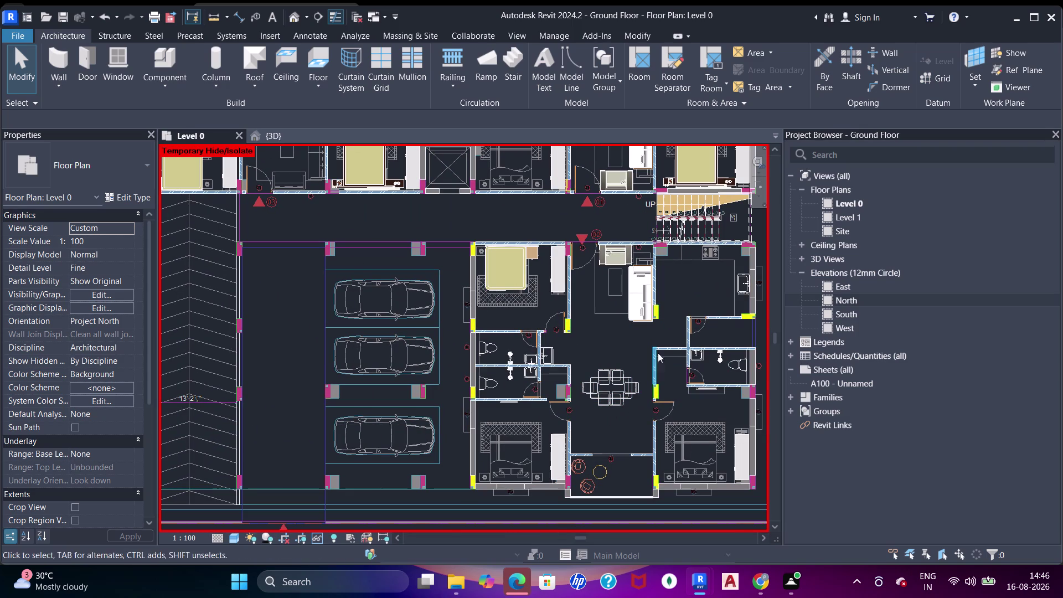
middle_drag(598, 304, 589, 370)
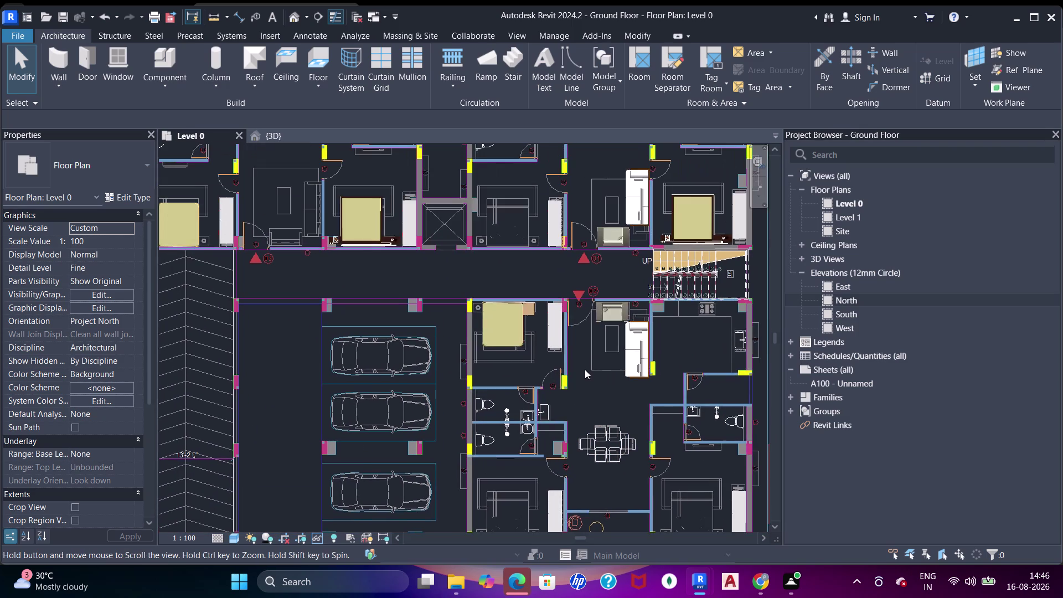
middle_drag(571, 294, 572, 336)
middle_drag(590, 210, 594, 237)
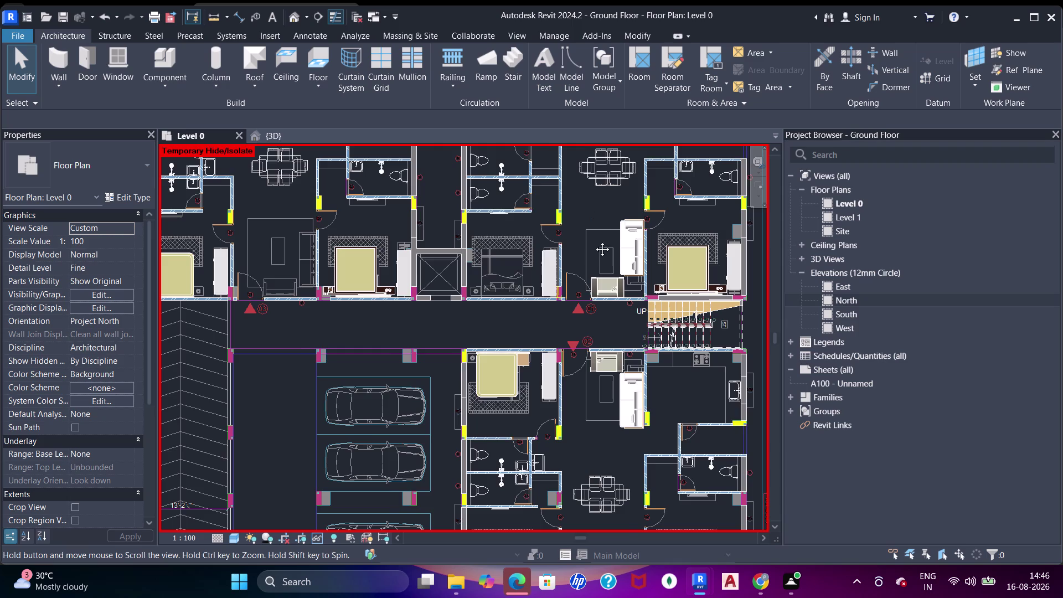
middle_drag(594, 237, 587, 276)
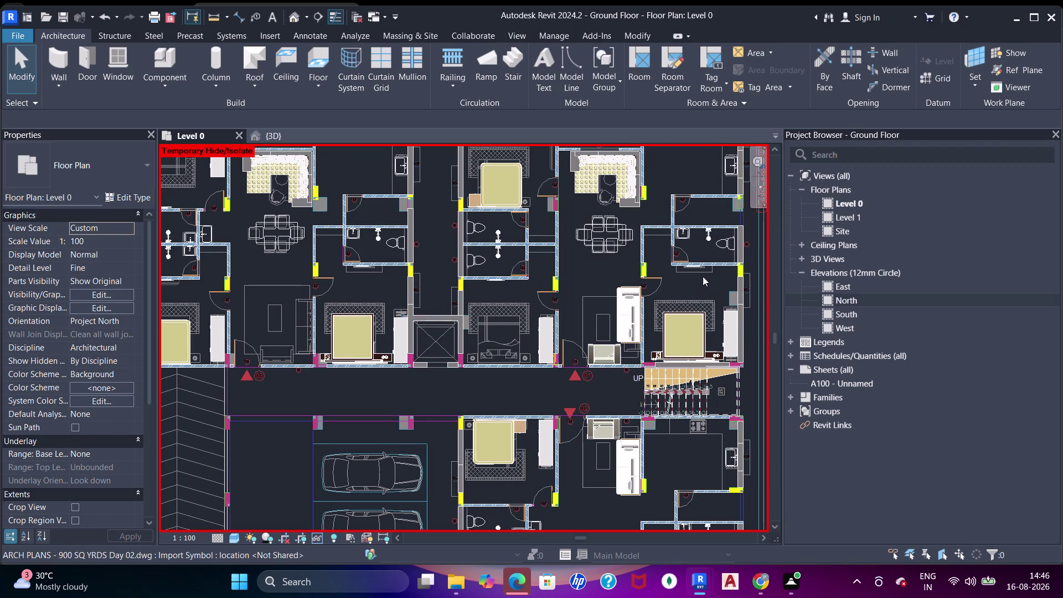
middle_drag(698, 289, 669, 272)
scroll(up, 3)
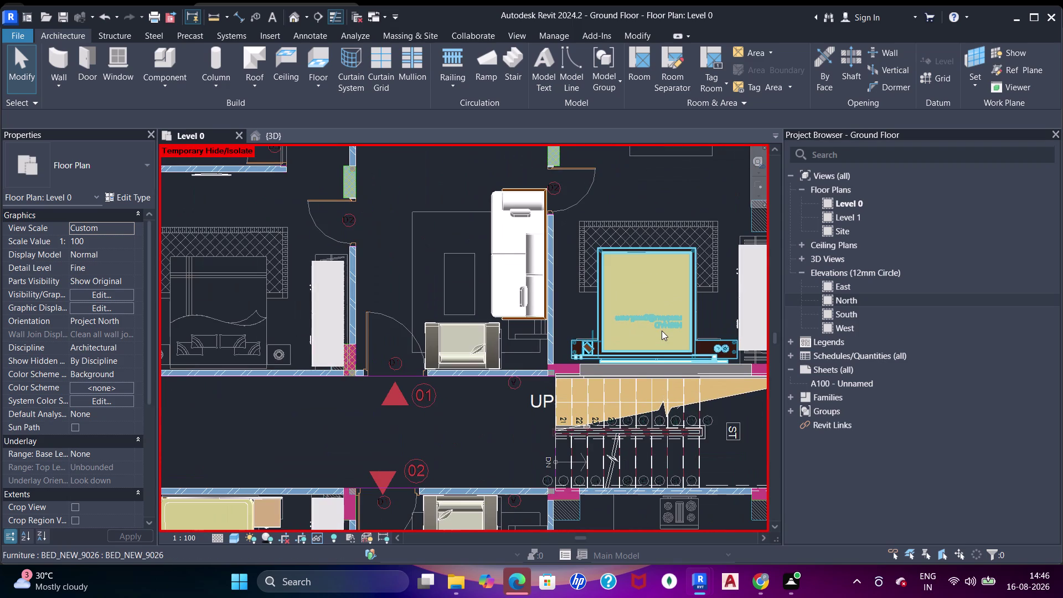
scroll(up, 3)
scroll(down, 3)
middle_drag(645, 329, 569, 347)
middle_click(570, 347)
scroll(down, 3)
middle_drag(535, 293, 548, 322)
key(Escape)
scroll(down, 3)
middle_drag(436, 298, 483, 309)
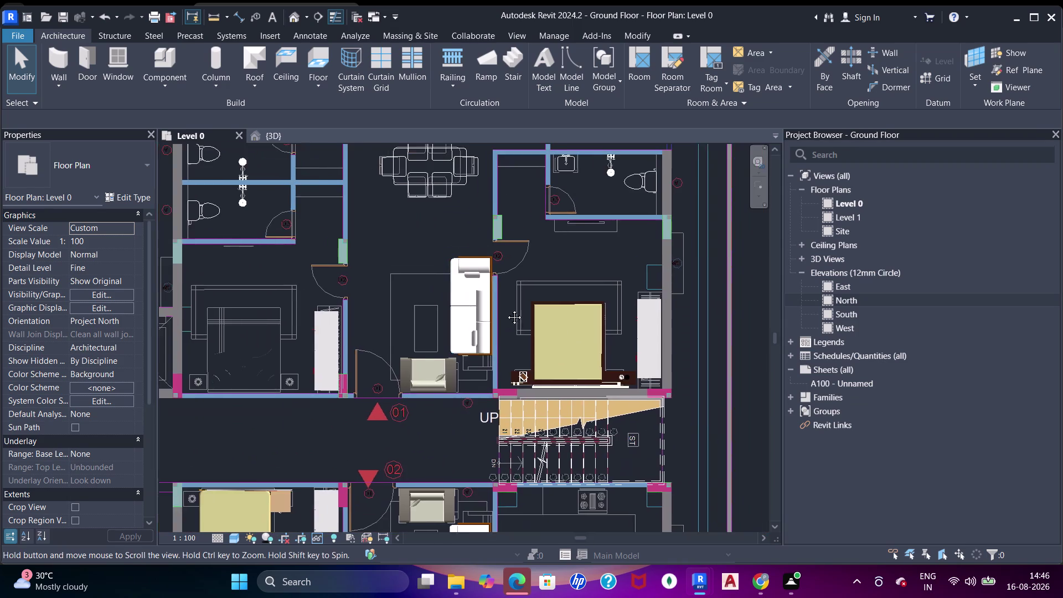
middle_drag(483, 309, 599, 309)
scroll(down, 3)
middle_drag(496, 278, 535, 363)
middle_drag(450, 375, 527, 370)
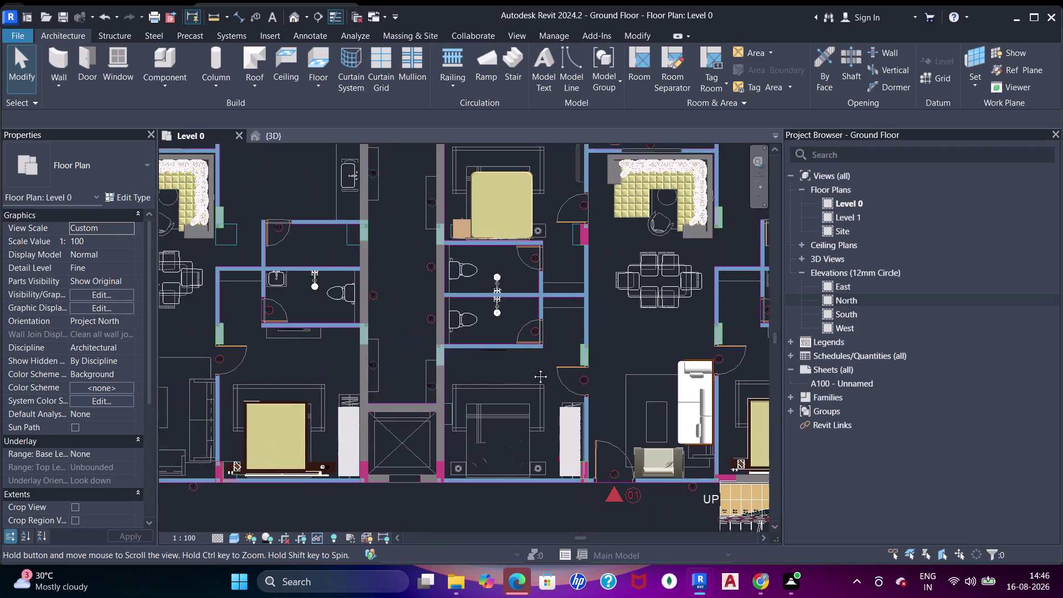
middle_drag(527, 371, 533, 368)
scroll(up, 3)
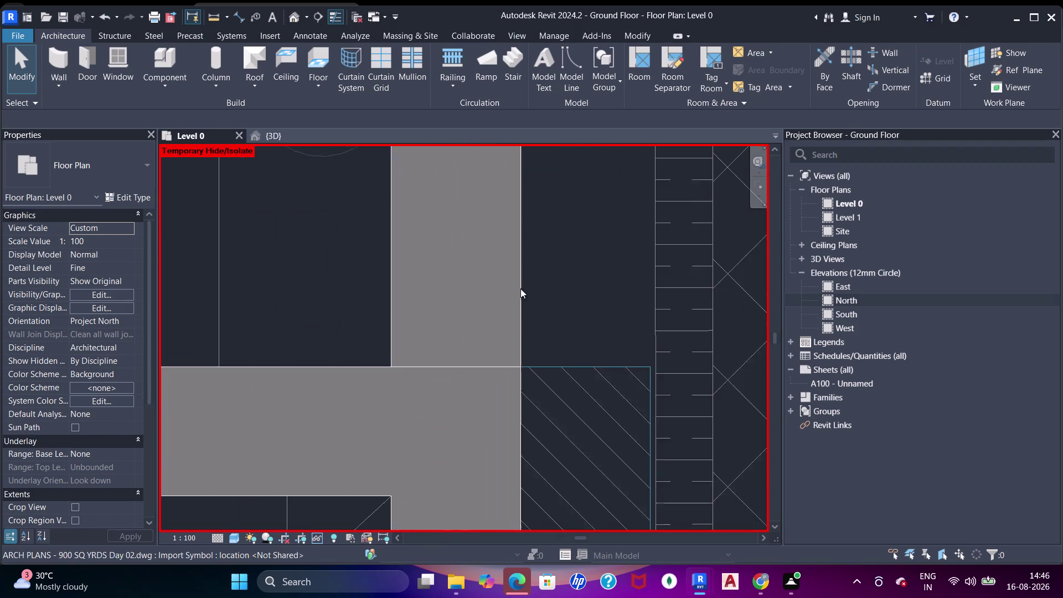
scroll(down, 3)
middle_drag(470, 255, 570, 330)
middle_drag(427, 263, 476, 317)
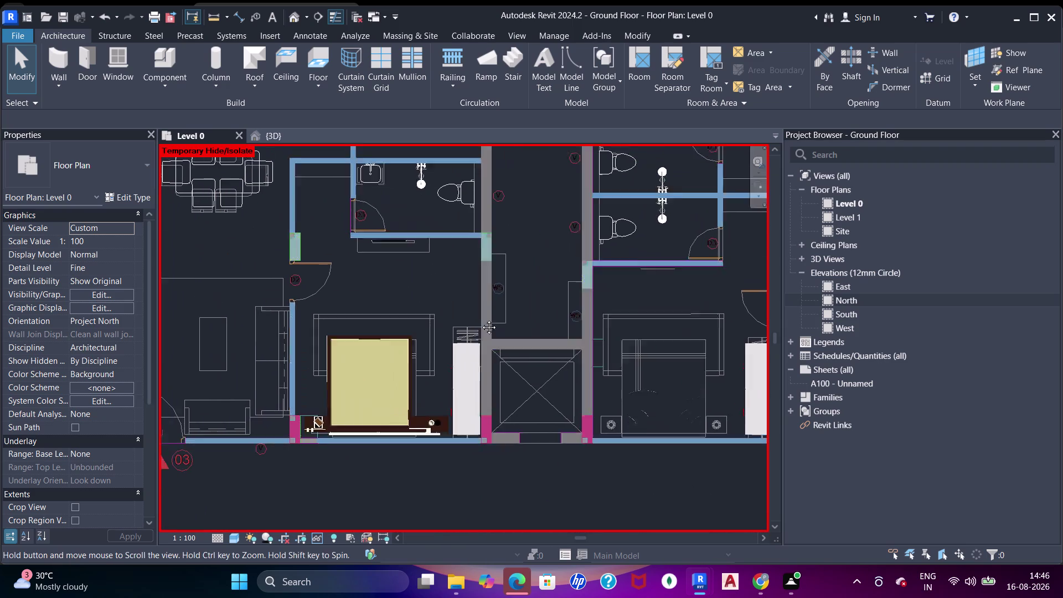
middle_drag(476, 316, 518, 335)
scroll(down, 3)
middle_drag(468, 310, 483, 360)
middle_drag(419, 276, 441, 339)
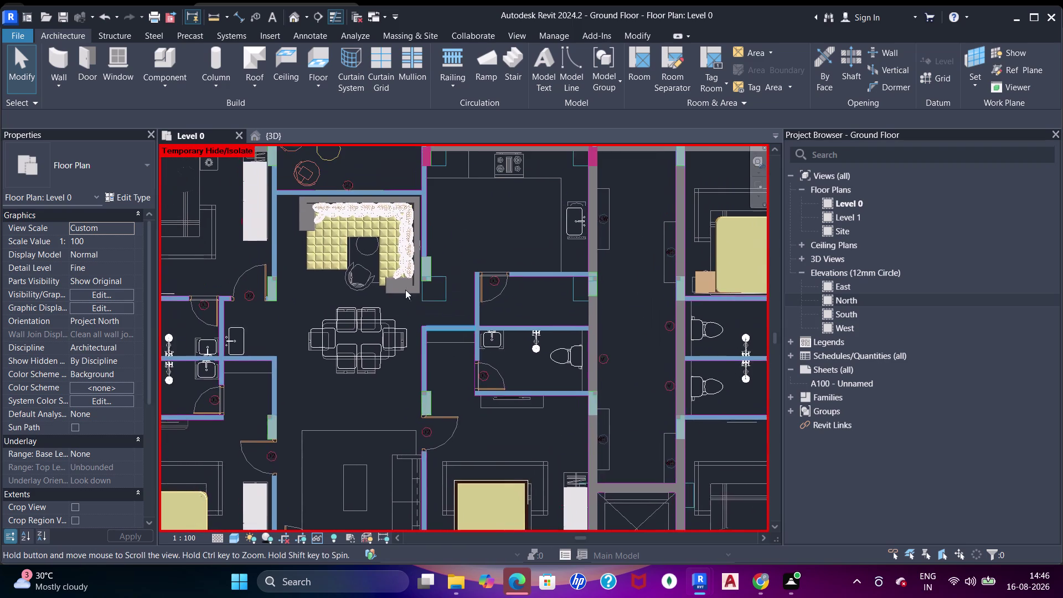
middle_drag(455, 272, 503, 346)
middle_drag(549, 305, 598, 231)
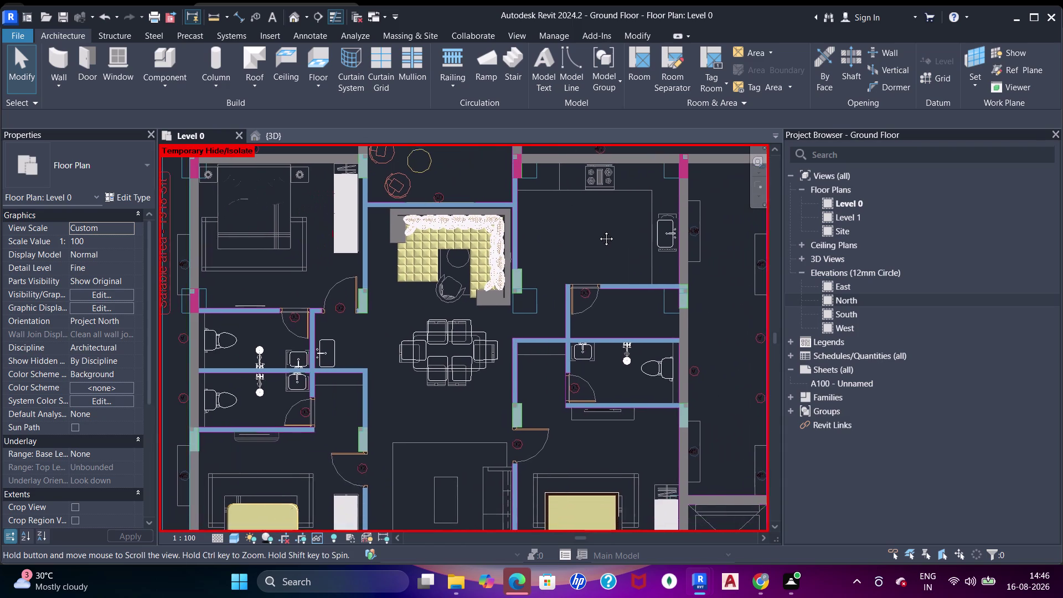
middle_drag(598, 230, 558, 186)
middle_drag(558, 288, 522, 203)
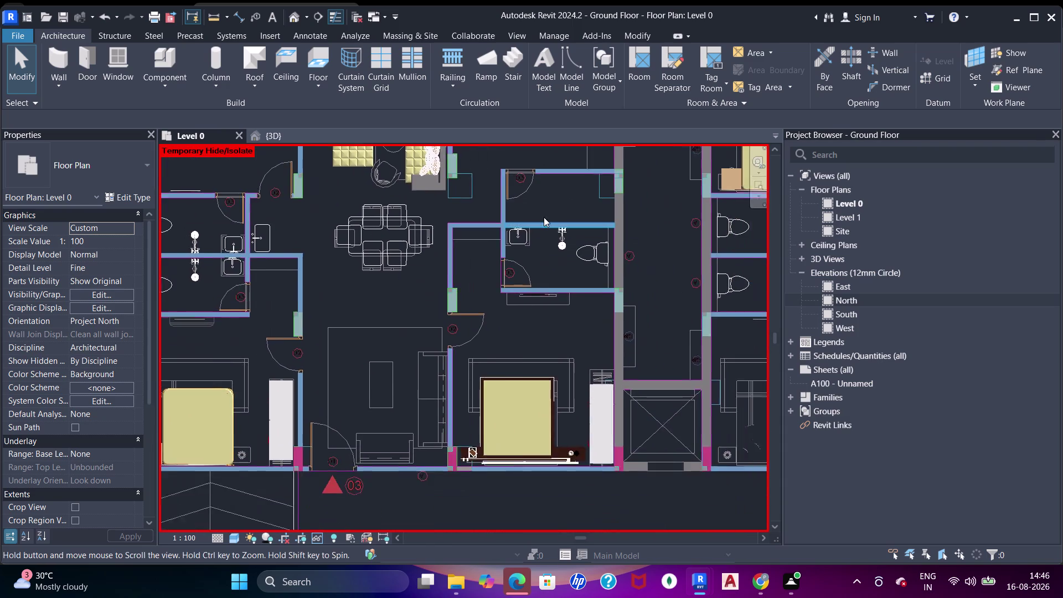
scroll(down, 3)
middle_drag(568, 239, 516, 216)
scroll(up, 3)
middle_drag(395, 330, 382, 294)
scroll(down, 3)
middle_drag(444, 302, 345, 300)
click(729, 281)
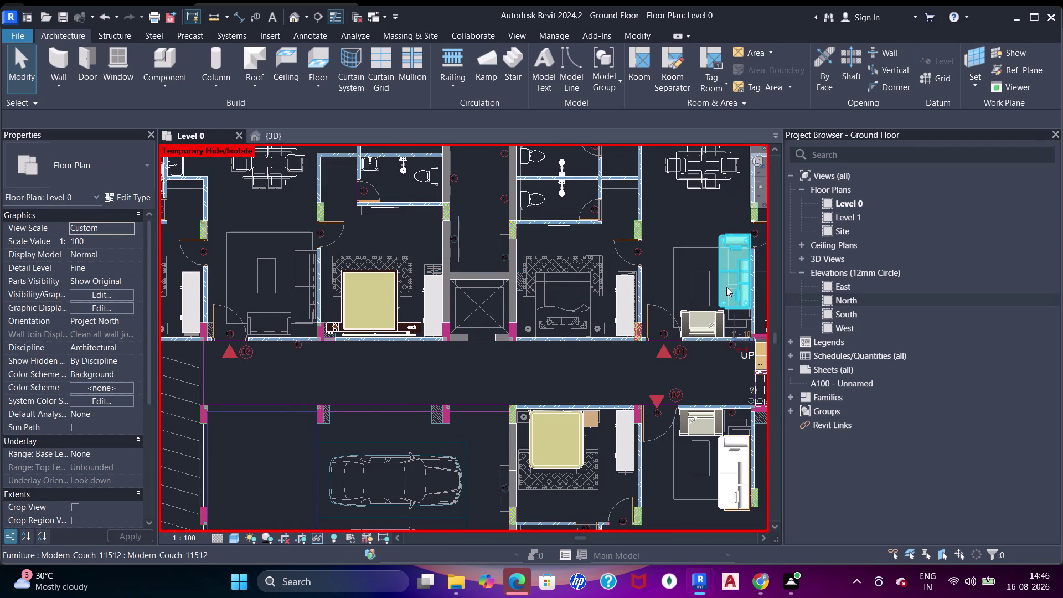
Copy Modern_Couch_11512 into the left unit's living room.
drag(728, 275, 306, 284)
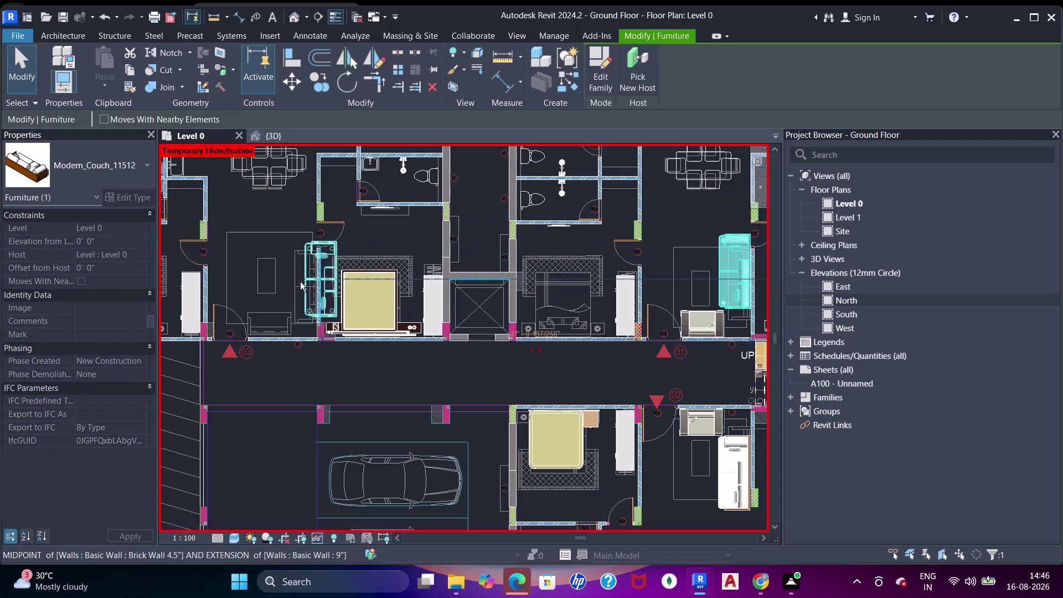
drag(307, 284, 287, 274)
scroll(up, 3)
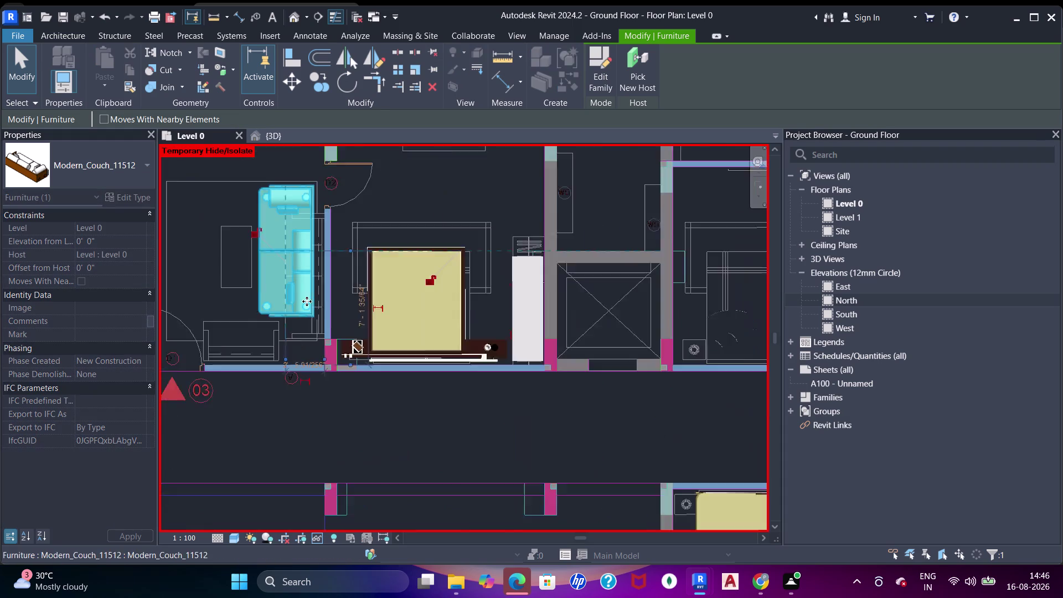
middle_drag(290, 318, 388, 325)
Nudge the couch copy against the living room's partition wall.
key(Down)
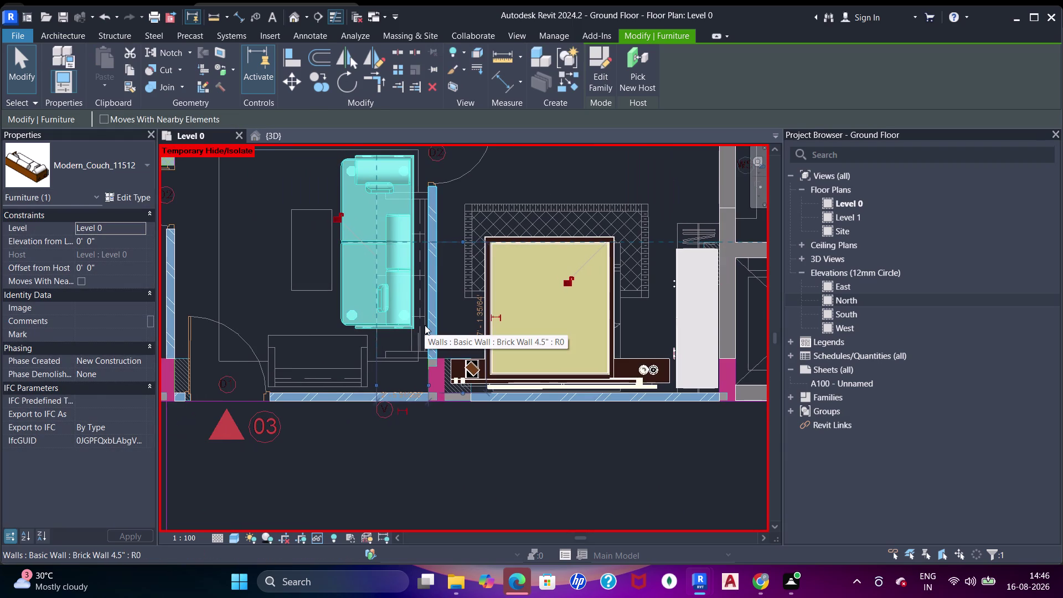
key(Down)
key(Right)
key(Right)
key(Right)
key(Right)
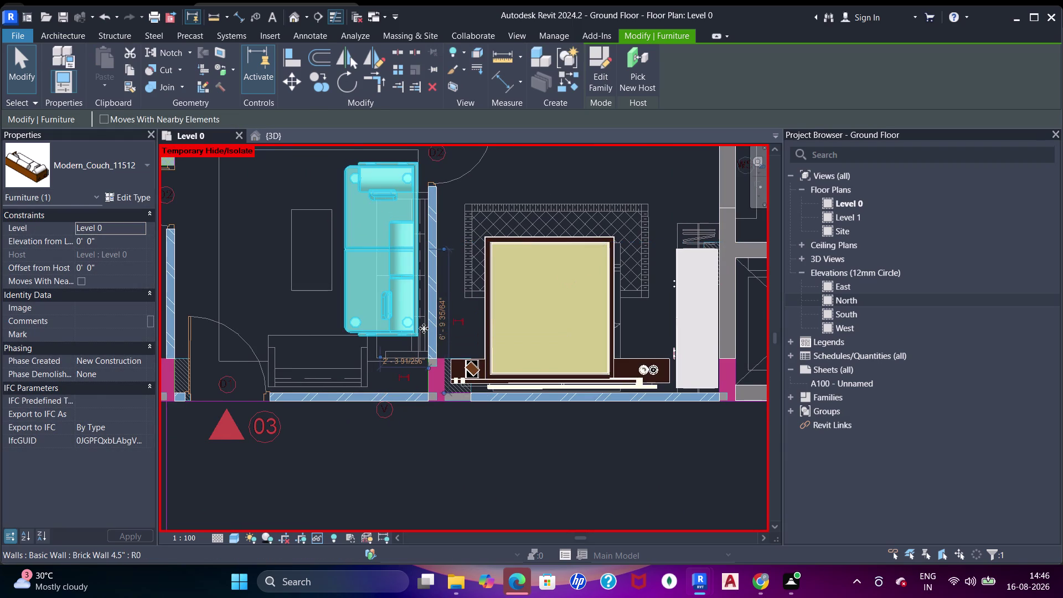
key(Right)
key(Left)
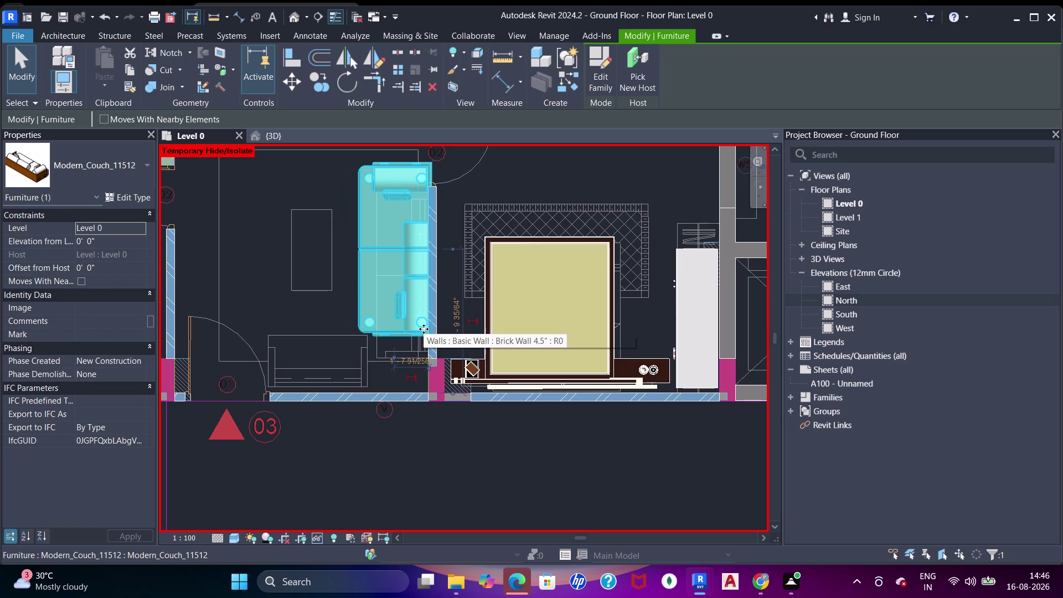
scroll(up, 3)
key(Left)
key(Left)
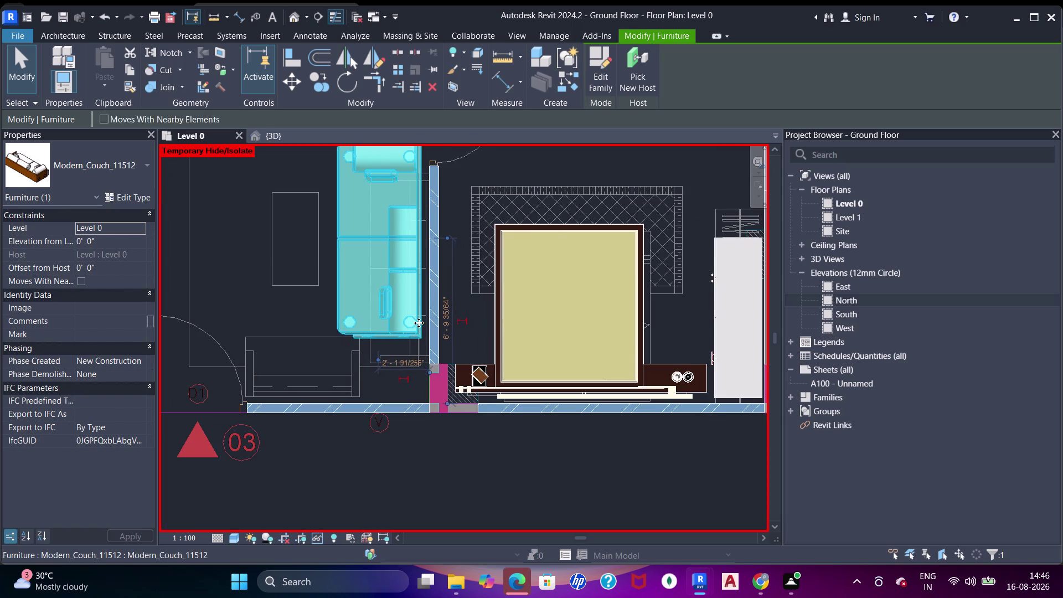
key(Up)
key(Right)
Zoom out to check the couch placement across the whole floor plan.
scroll(down, 3)
middle_drag(406, 324, 387, 323)
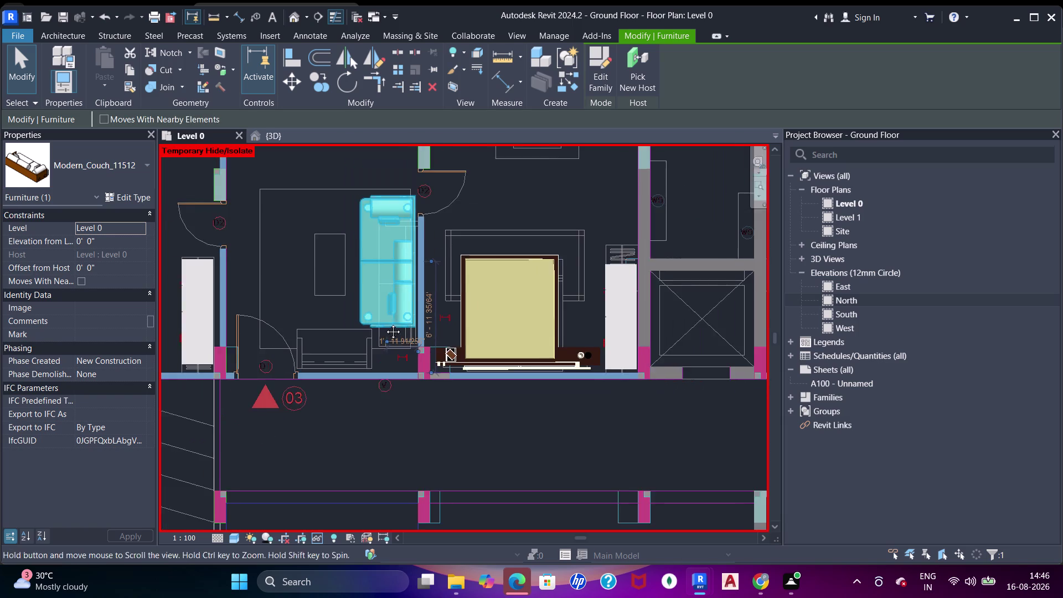
middle_drag(387, 323, 382, 316)
scroll(up, 3)
scroll(down, 3)
middle_drag(426, 304, 351, 283)
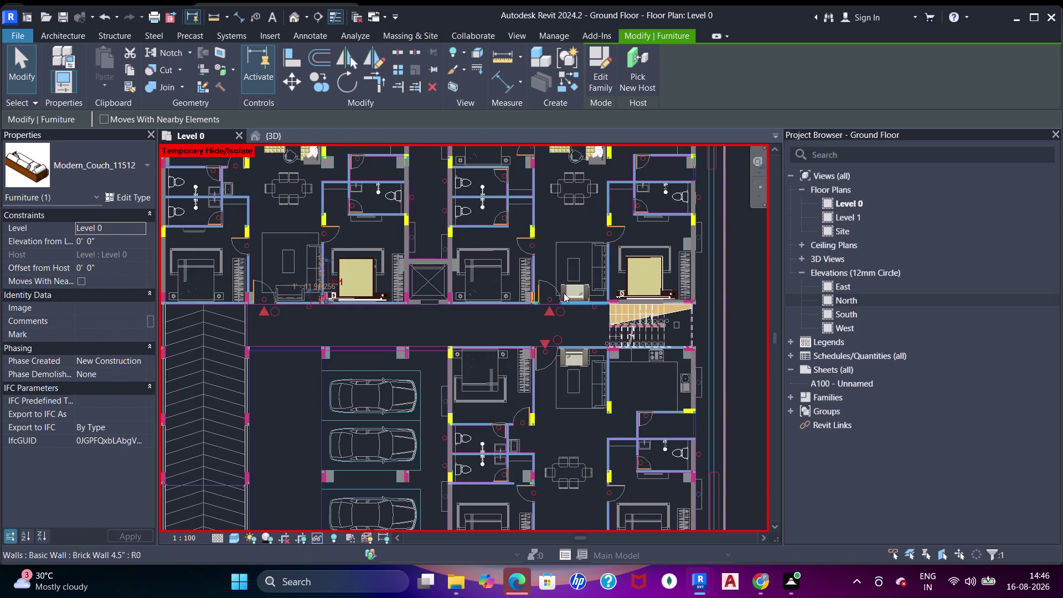
click(571, 296)
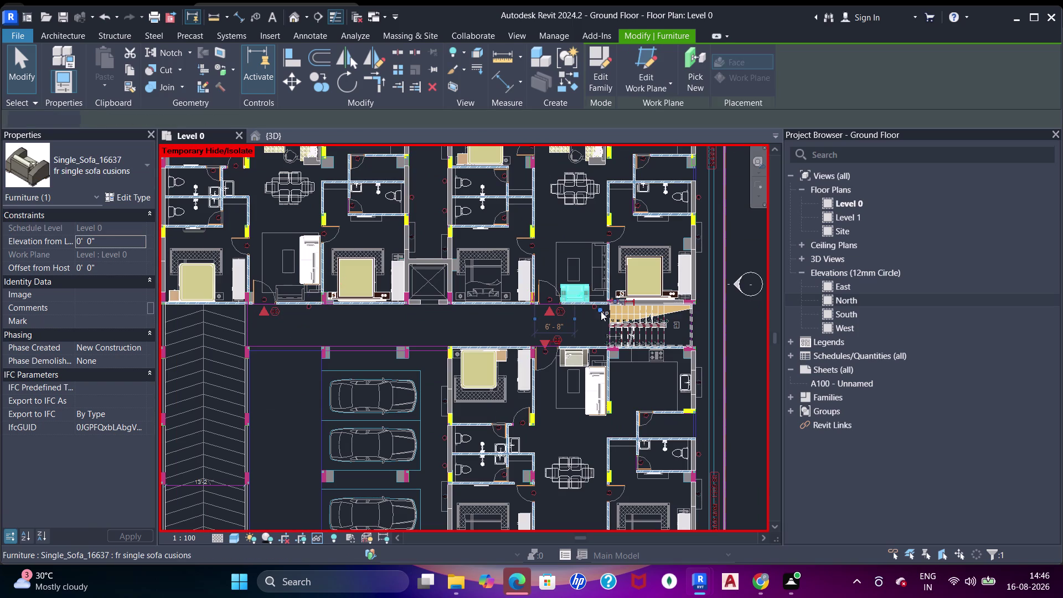
Deselect the sofa and undo the couch's eleven small nudges to restore its earlier position.
key(z)
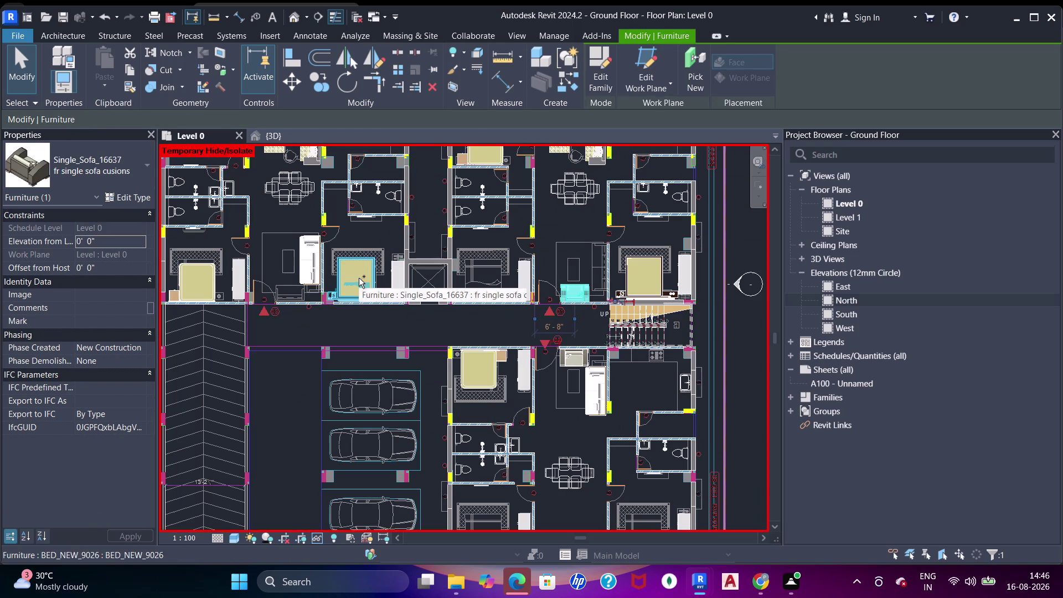
key(z)
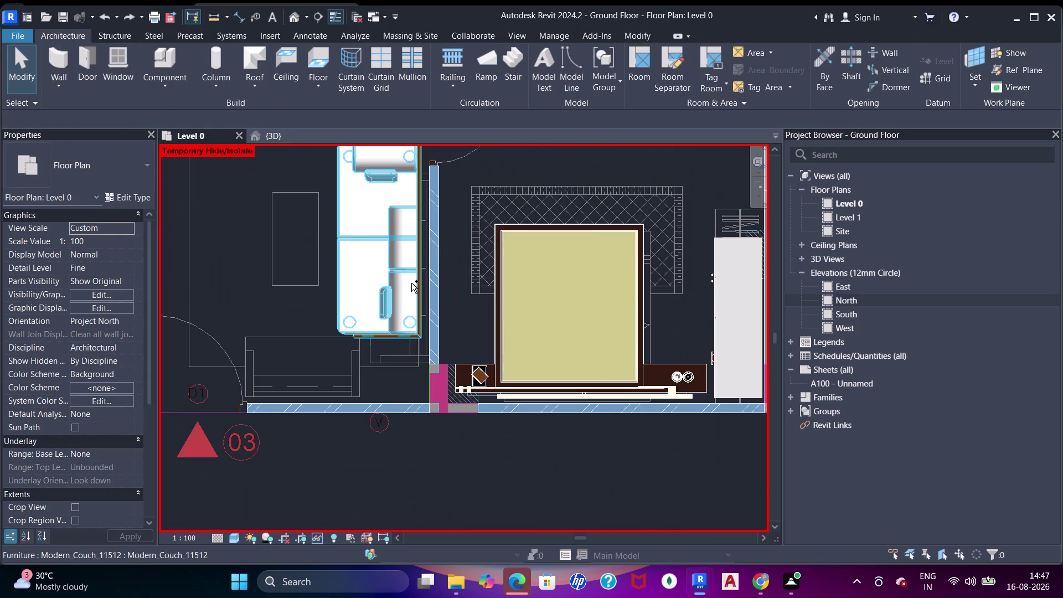
key(ctrl+z)
key(ctrl+z)
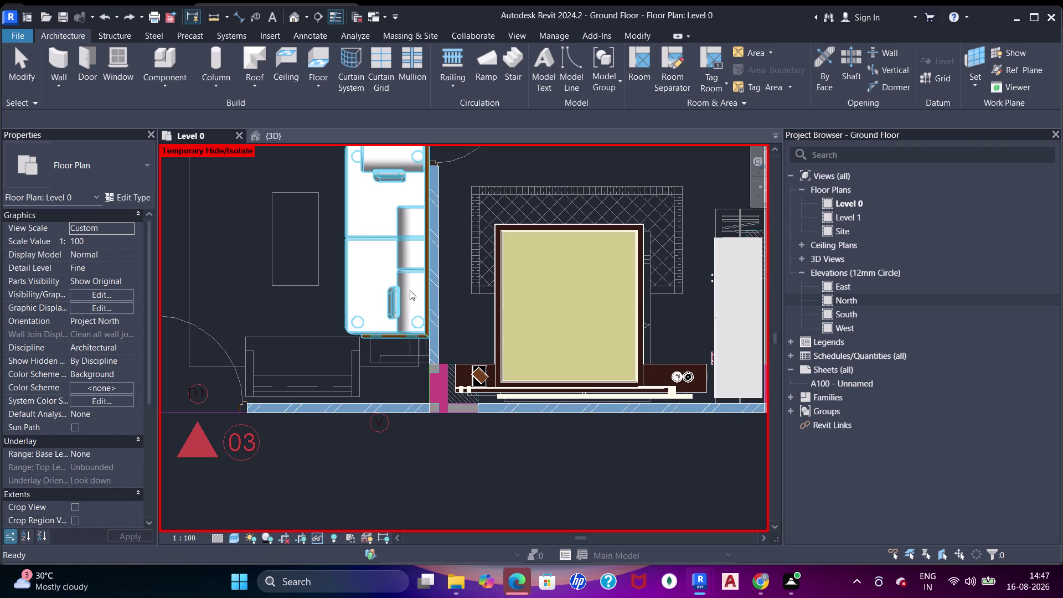
key(ctrl+z)
key(ctrl+z)
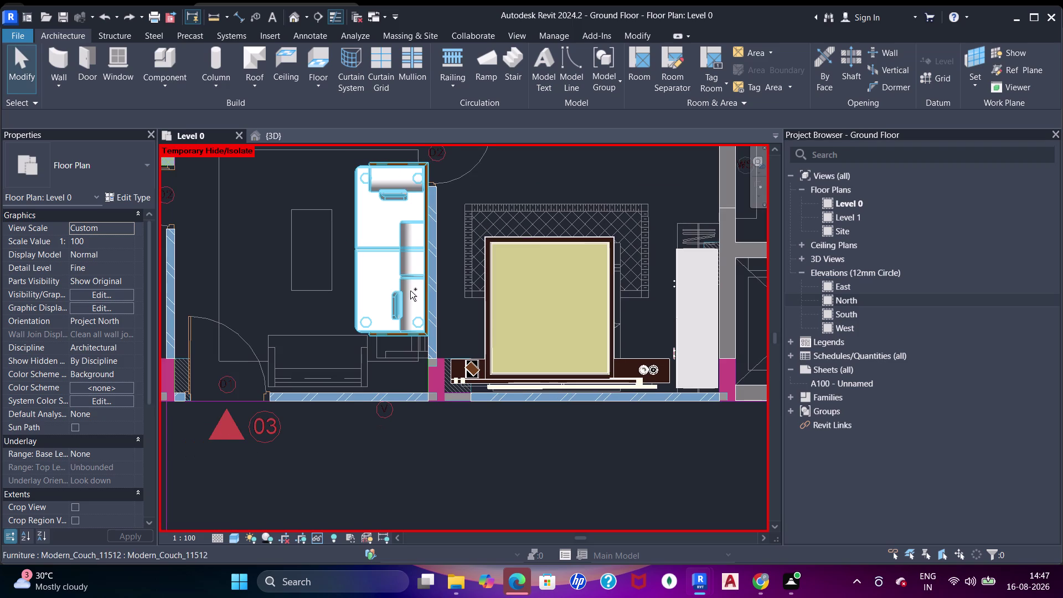
key(ctrl+z)
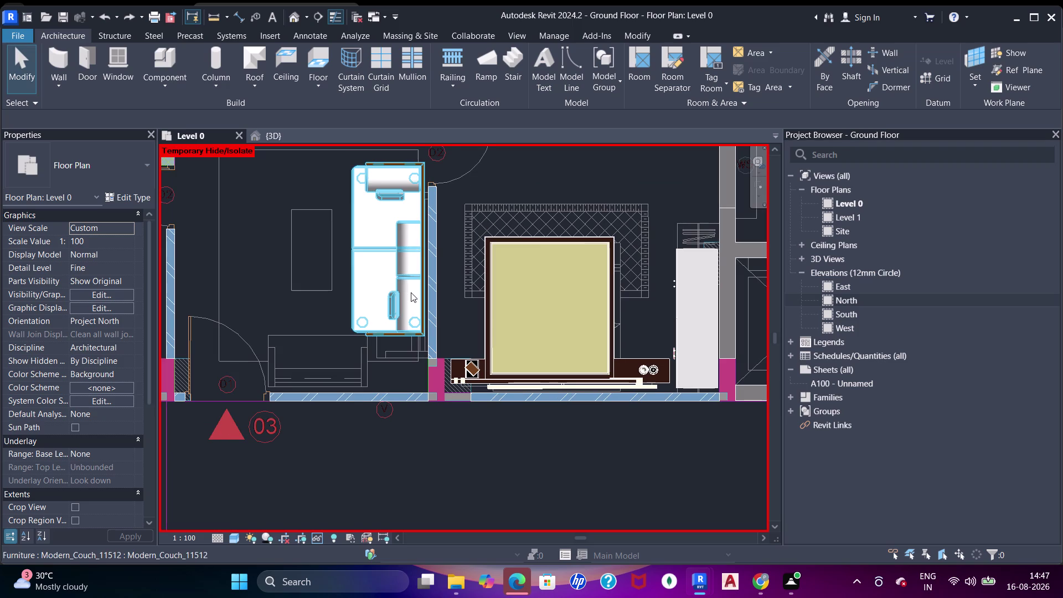
key(ctrl+z)
key(ctrl+z)
scroll(down, 3)
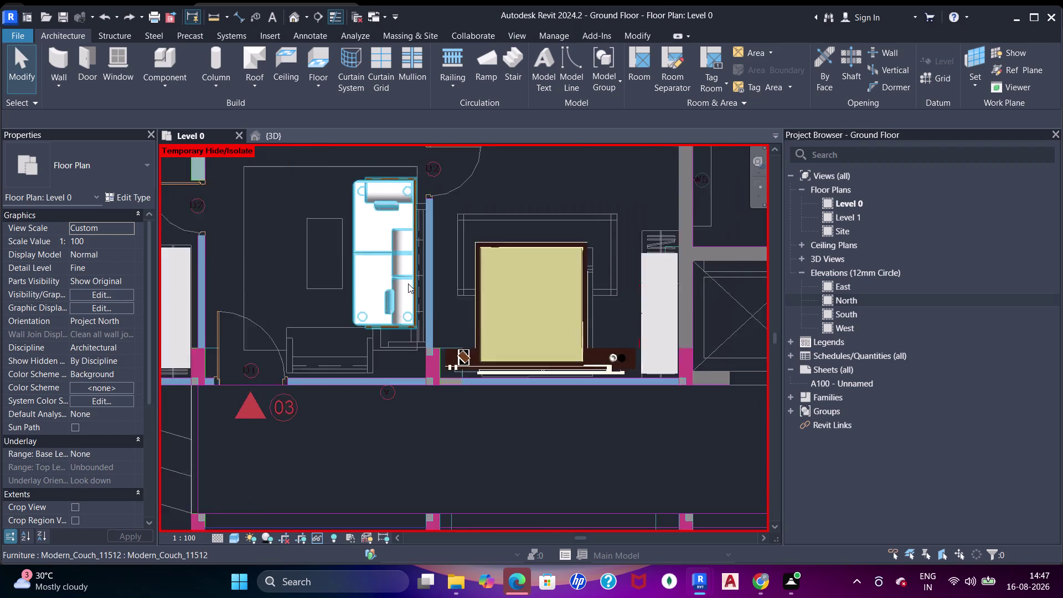
scroll(down, 3)
key(ctrl+z)
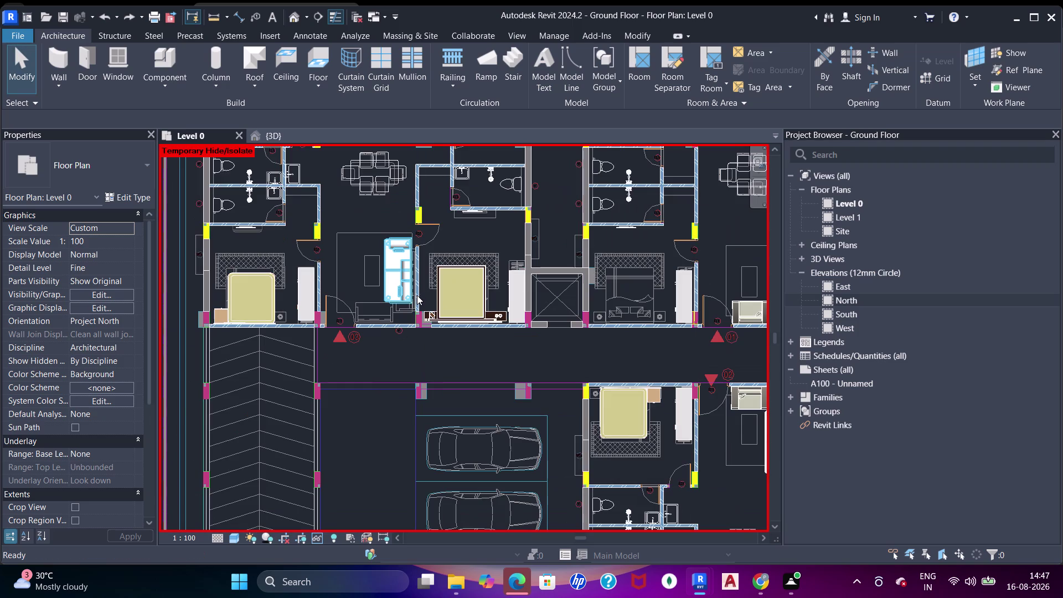
key(ctrl+z)
key(ctrl+z)
key(ctrl+z)
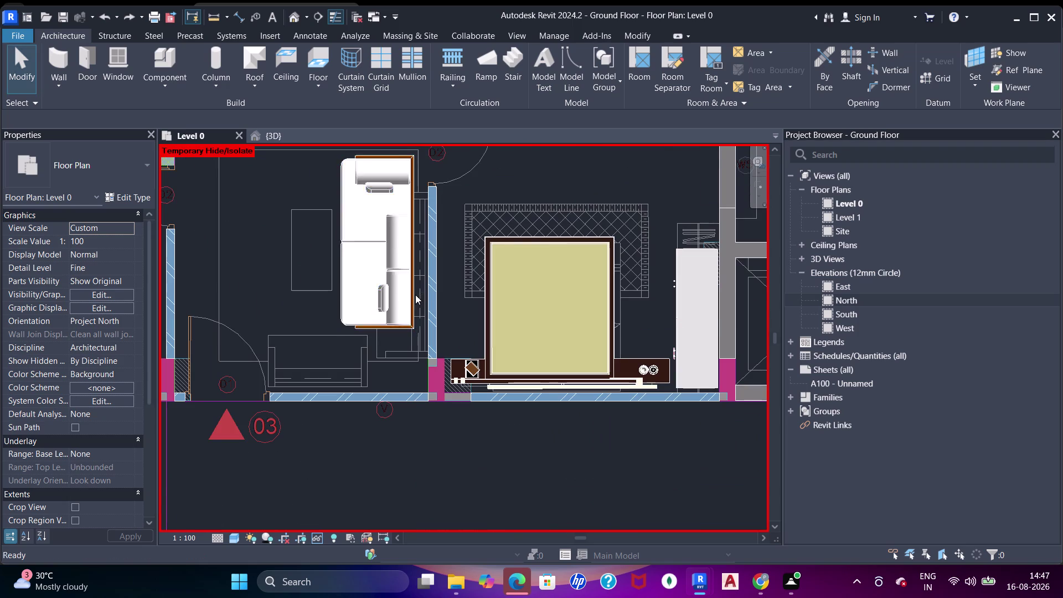
middle_drag(634, 294, 537, 297)
middle_click(538, 298)
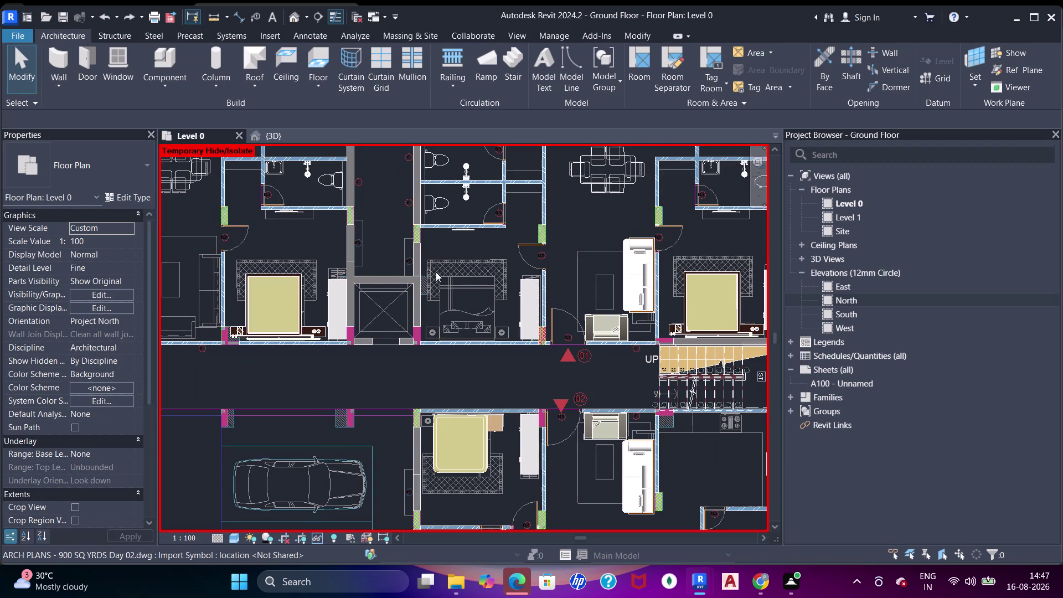
click(651, 284)
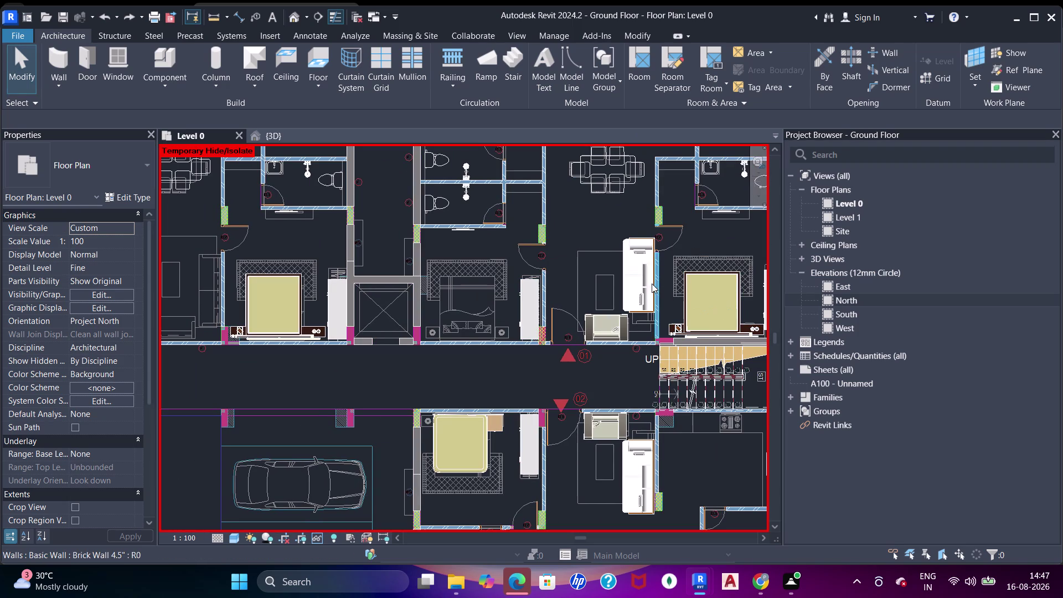
key(Escape)
Copy the right-hand flat's couch into the neighbouring living room, rotated to run along the wall.
click(644, 286)
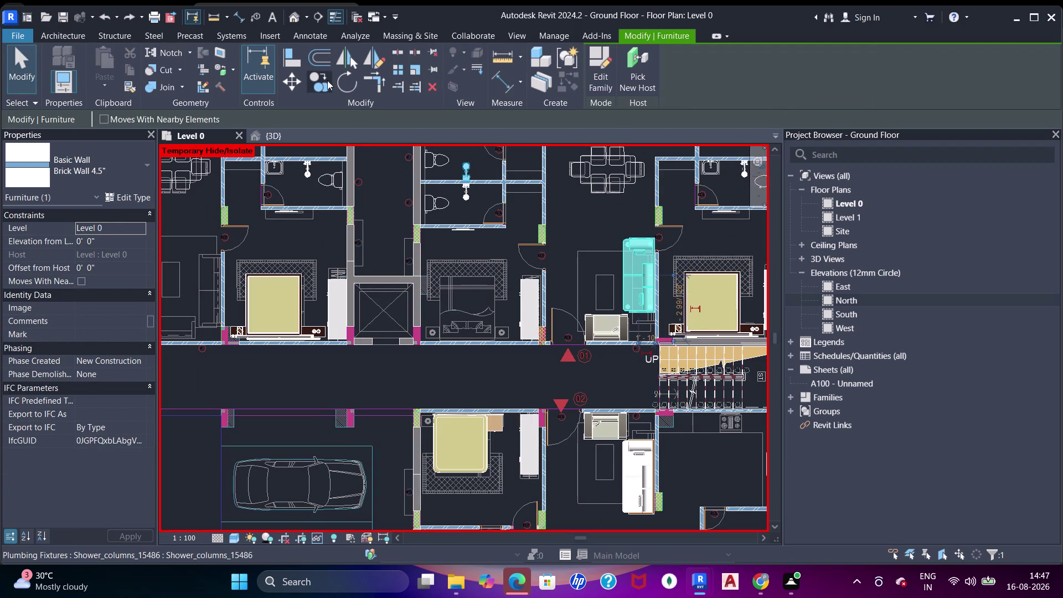
click(327, 80)
click(643, 265)
middle_drag(505, 298, 656, 289)
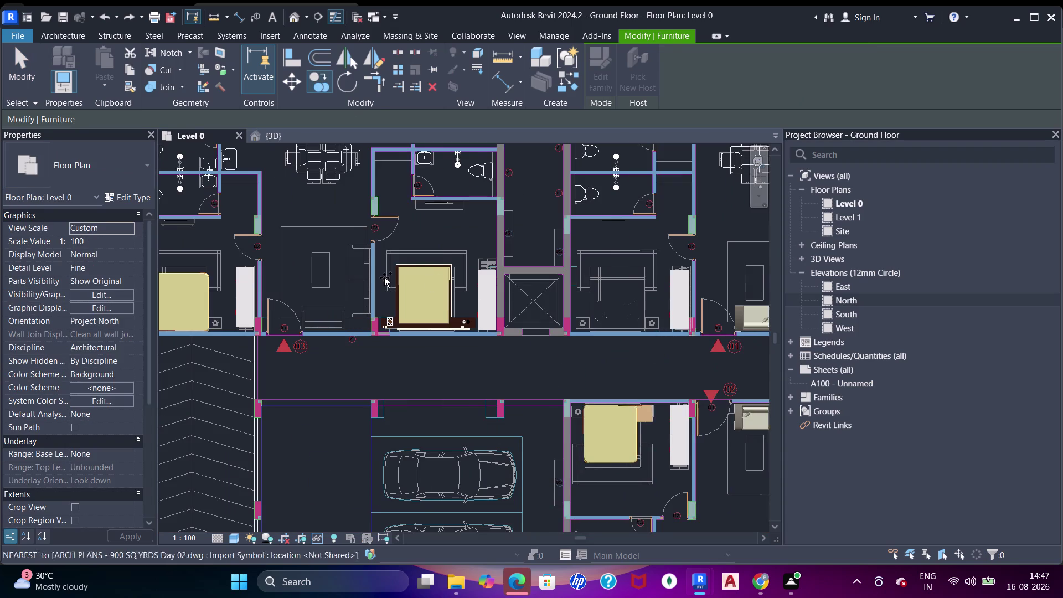
scroll(up, 3)
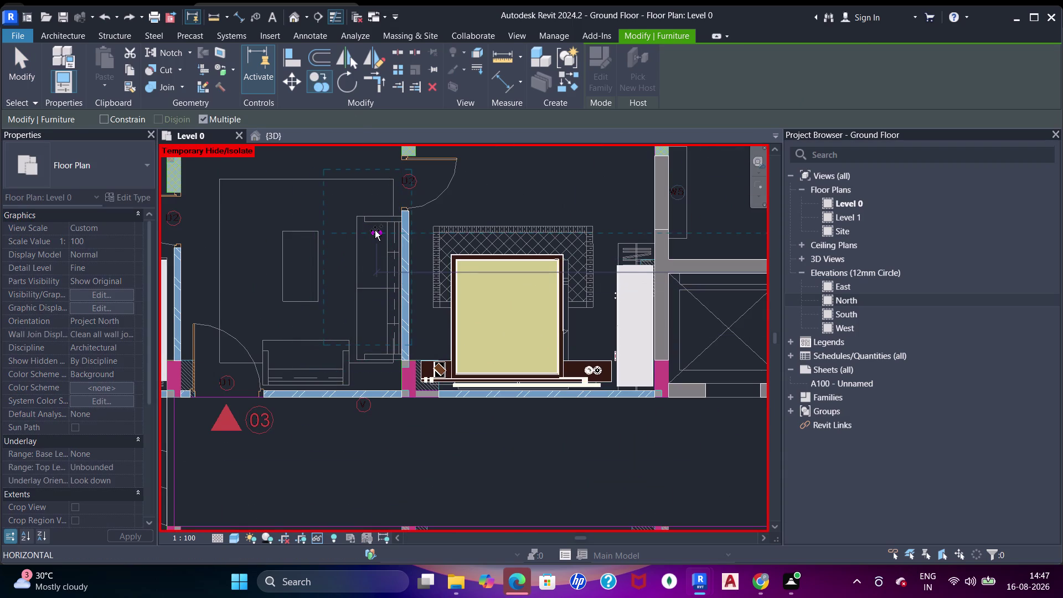
click(374, 226)
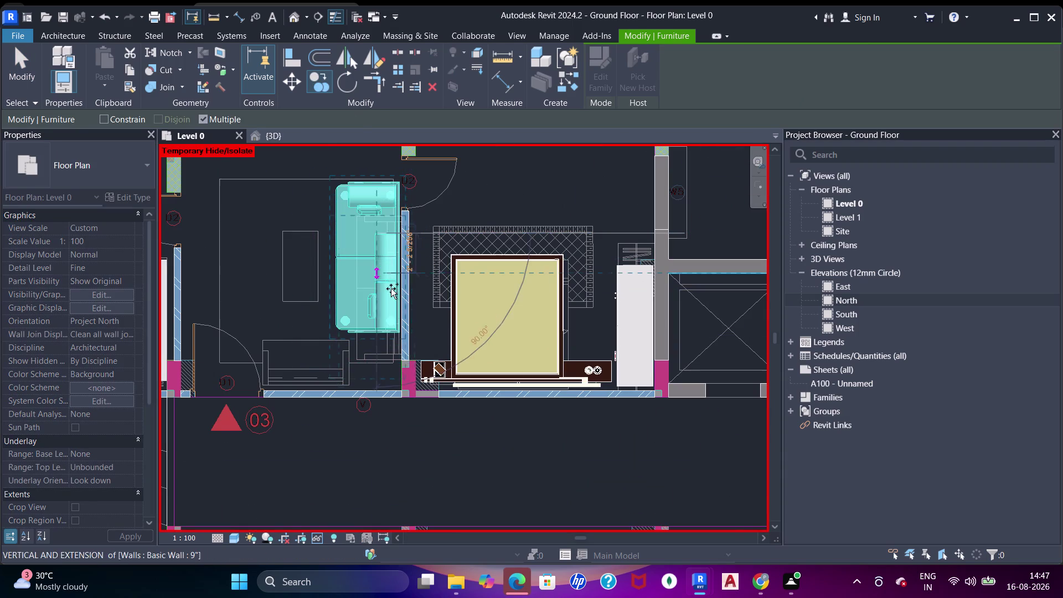
scroll(down, 3)
middle_click(425, 236)
key(Escape)
key(Escape)
key(Escape)
key(Escape)
key(Escape)
scroll(up, 3)
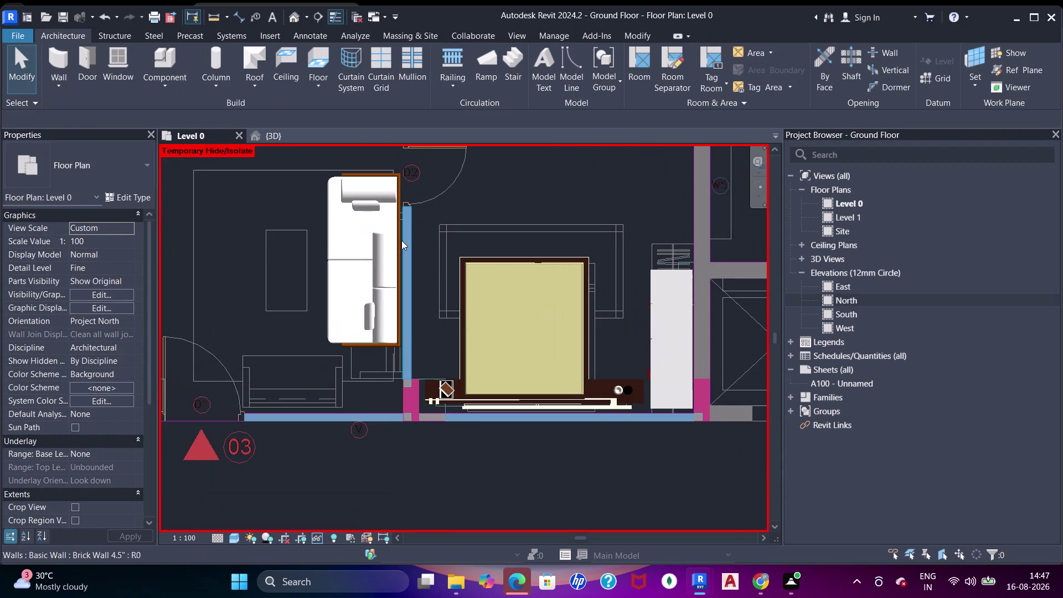
Nudge the newly placed couch snug against the living-room wall.
click(395, 242)
key(Up)
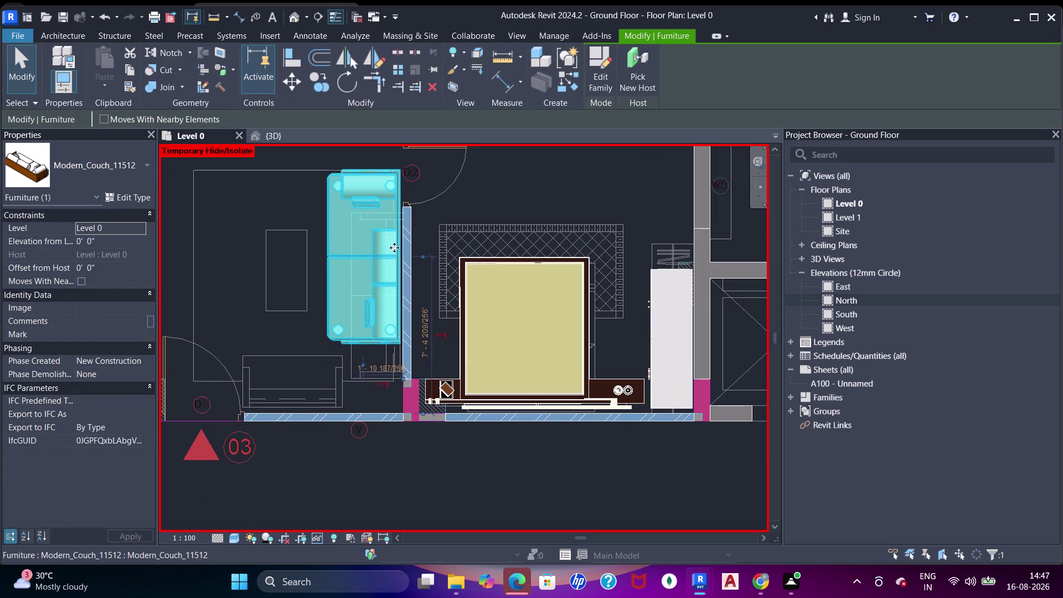
key(Right)
key(Left)
scroll(down, 3)
middle_drag(417, 256, 352, 234)
scroll(down, 3)
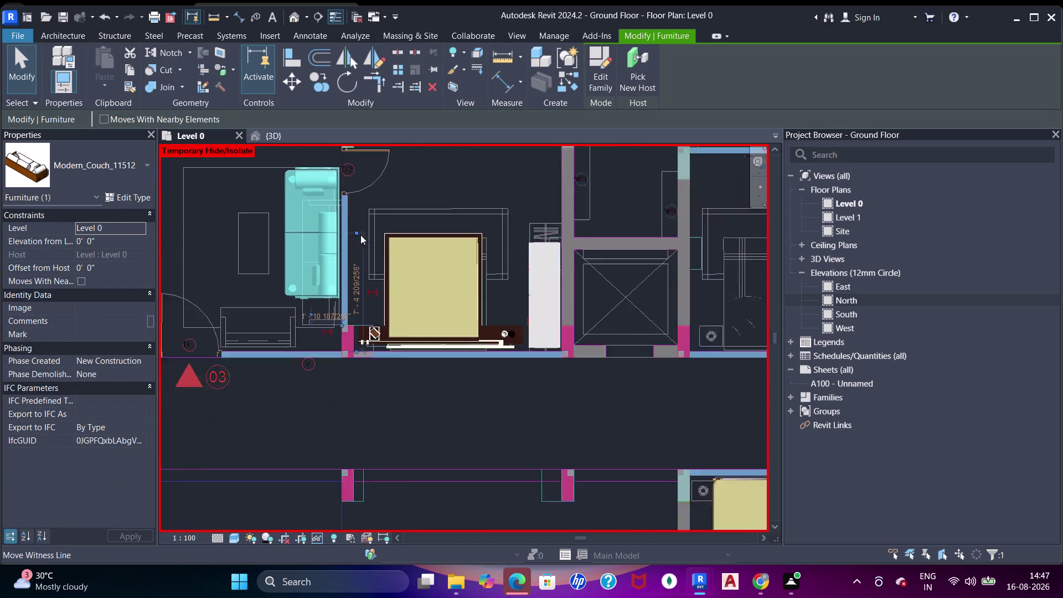
scroll(down, 3)
middle_drag(405, 254, 358, 244)
Copy the single sofa beside the neighbouring flat's door, rotated to face the room.
key(Escape)
key(Escape)
key(Escape)
click(709, 284)
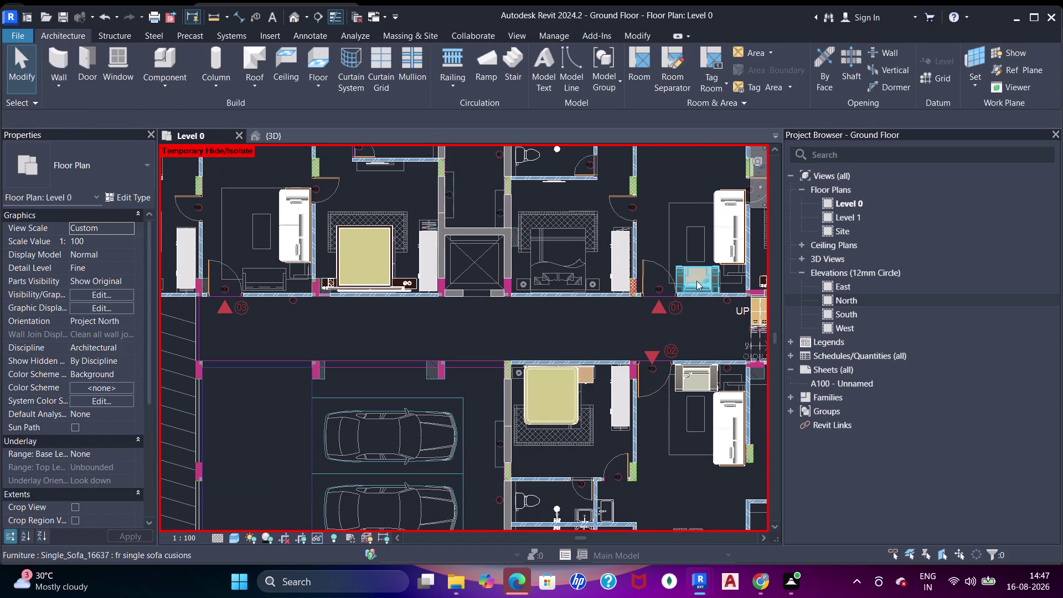
click(319, 88)
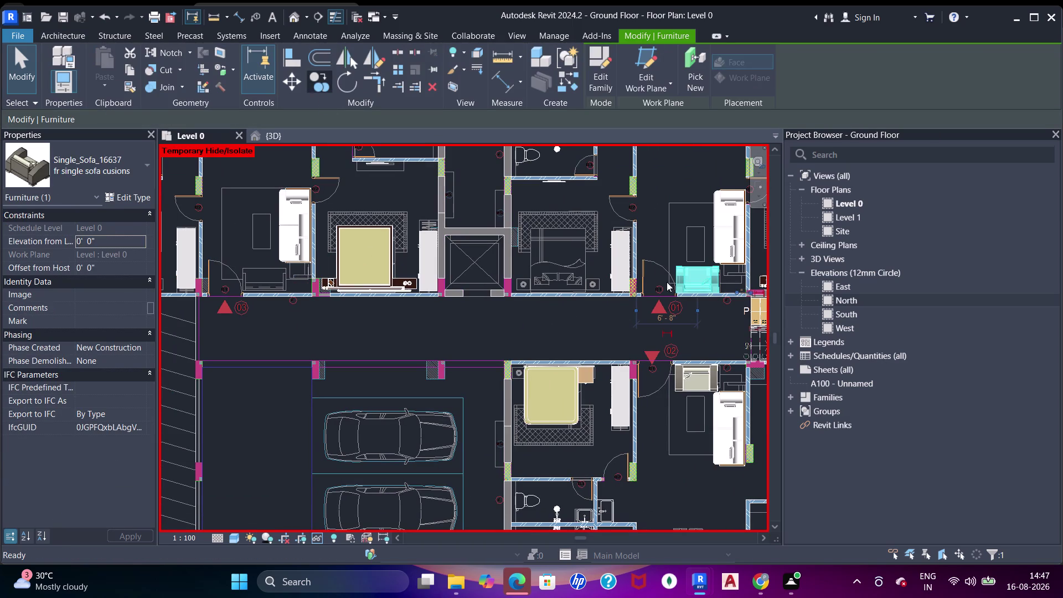
drag(691, 284, 685, 283)
middle_drag(303, 265, 434, 280)
scroll(up, 3)
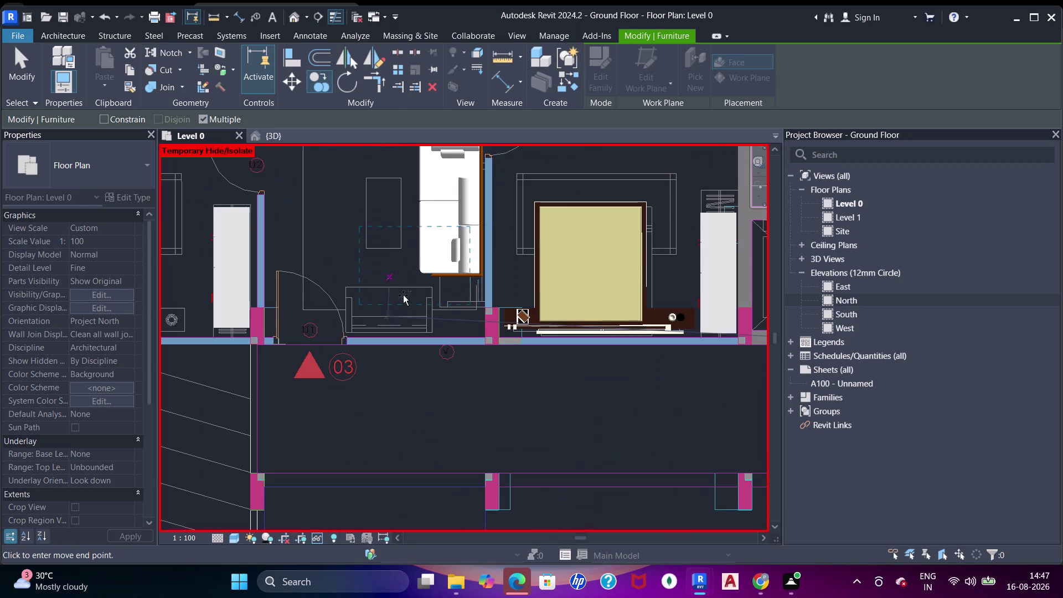
scroll(up, 3)
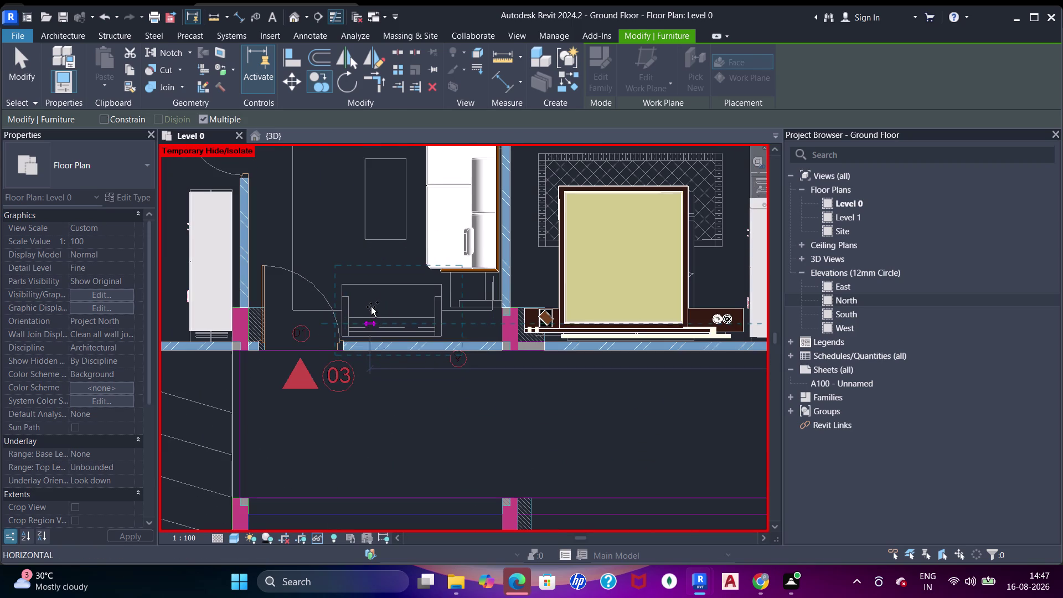
click(362, 308)
key(Escape)
key(Escape)
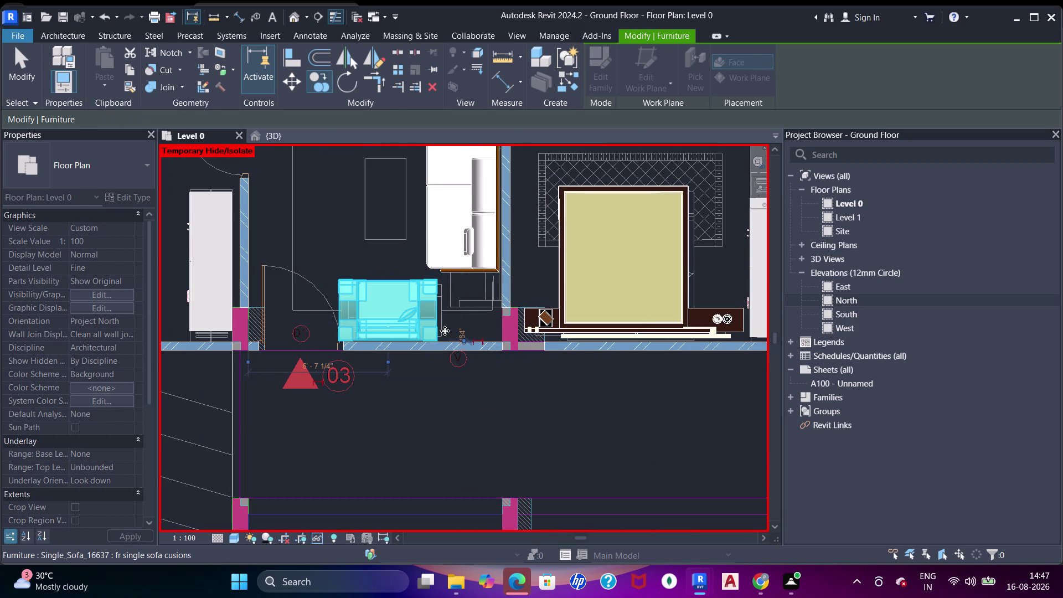
key(Escape)
key(Escape)
scroll(up, 3)
Clear the selection and pan across the plan to view more flats.
click(470, 254)
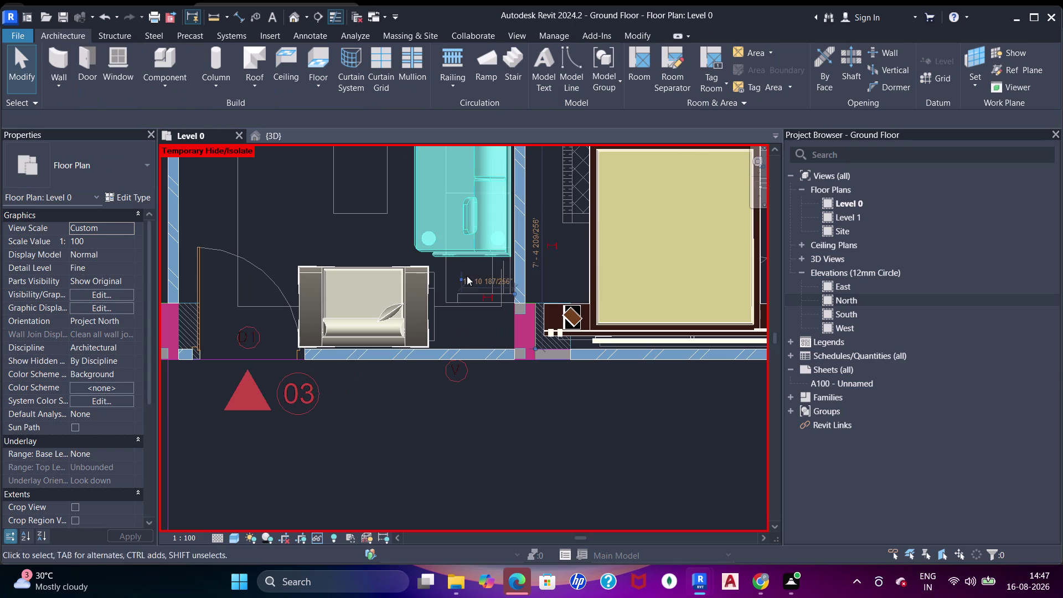
scroll(down, 3)
middle_drag(463, 285, 456, 298)
key(Escape)
key(Escape)
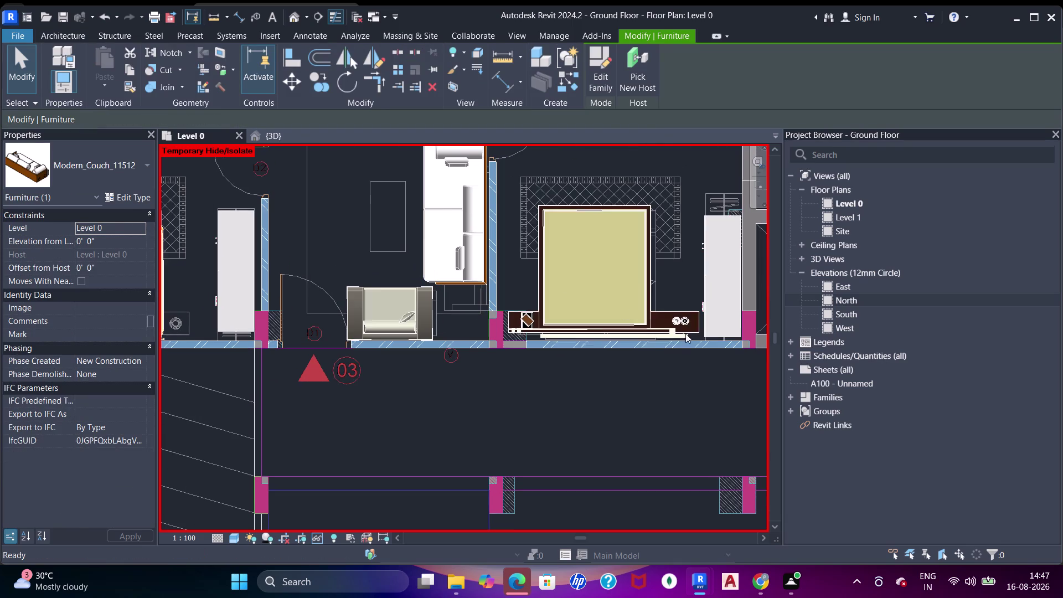
key(Escape)
scroll(down, 3)
middle_drag(593, 328, 423, 296)
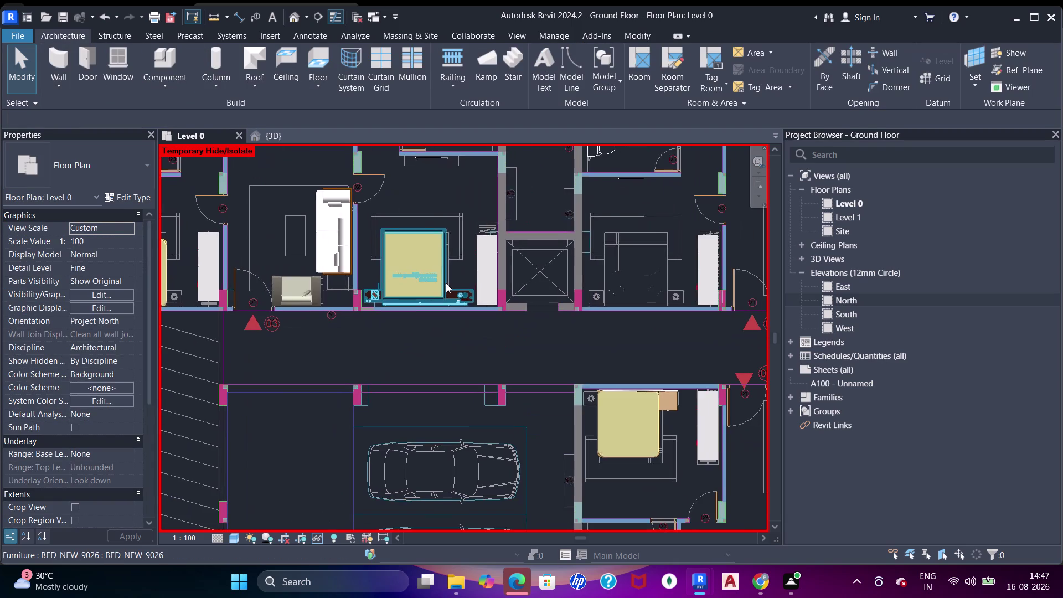
scroll(down, 3)
middle_drag(455, 281, 430, 281)
middle_drag(578, 310, 557, 305)
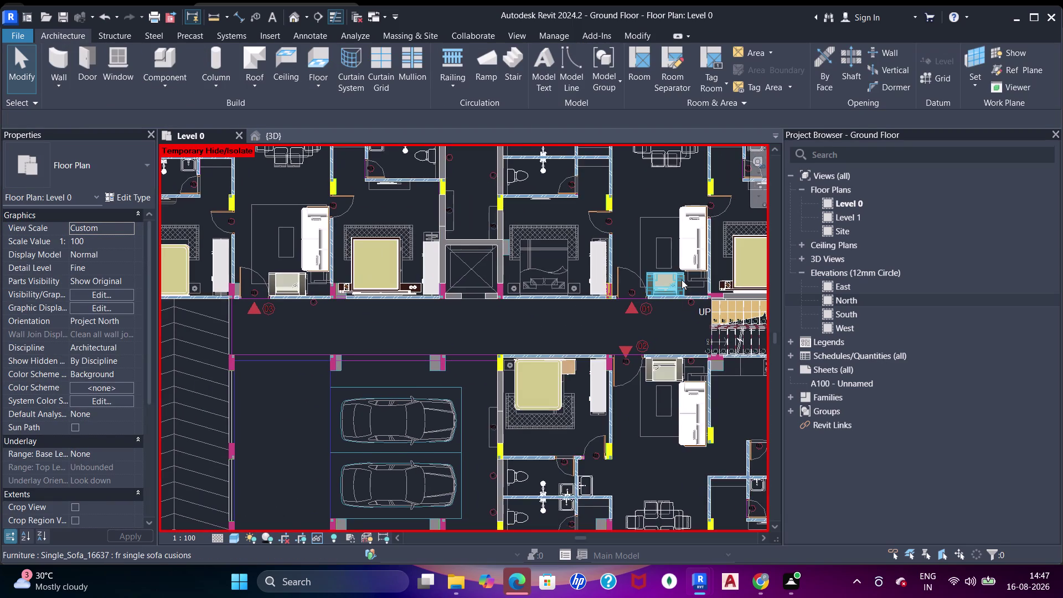
scroll(up, 3)
Nudge the right-hand flat's sofa down slightly, then deselect it.
click(703, 246)
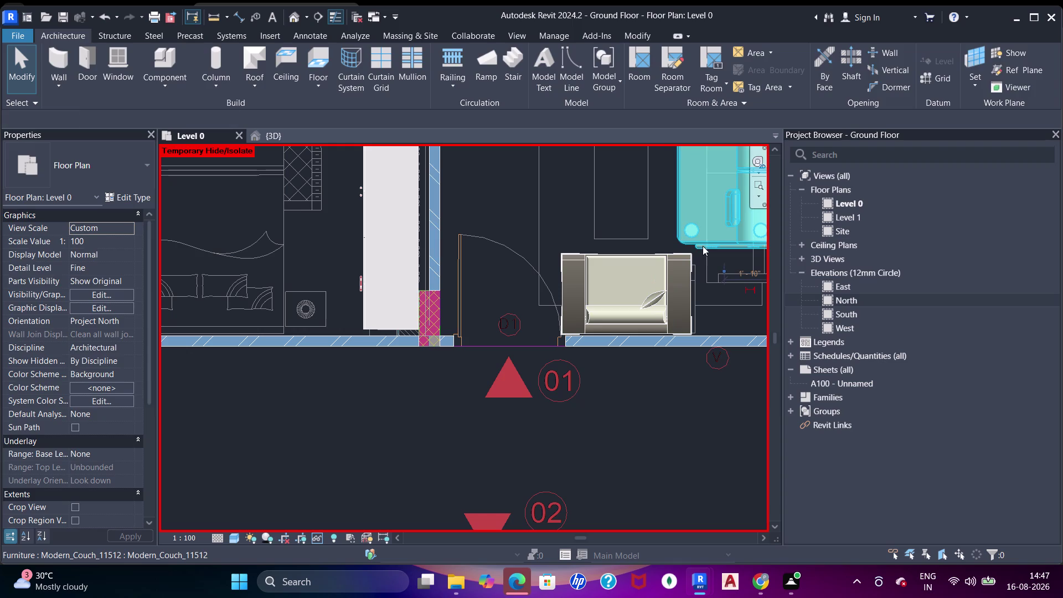
key(Down)
scroll(down, 3)
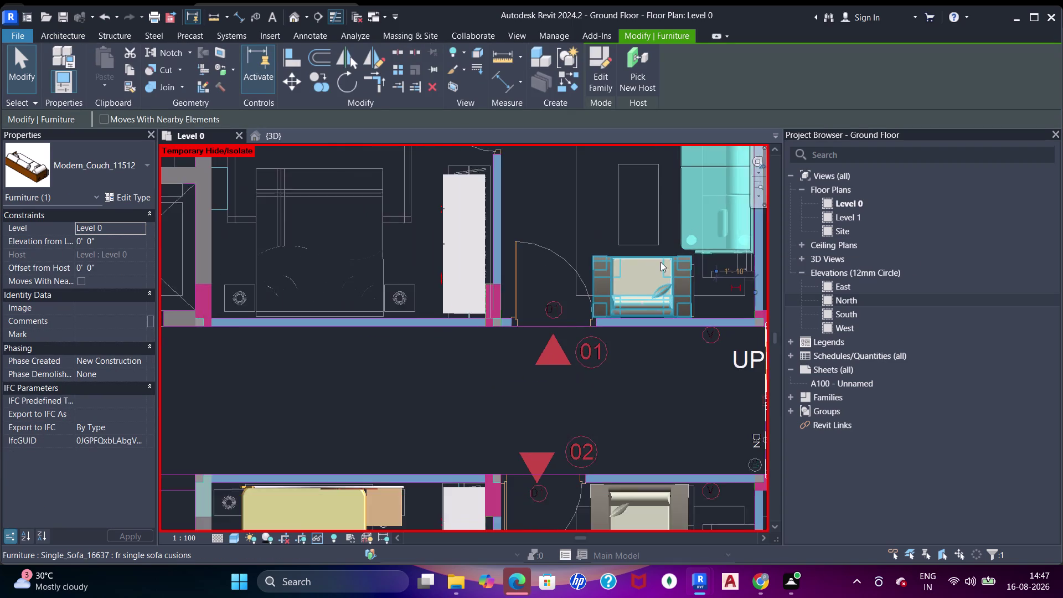
scroll(down, 3)
middle_drag(650, 257, 611, 314)
scroll(up, 3)
scroll(down, 3)
middle_drag(606, 288, 600, 298)
key(Escape)
scroll(down, 3)
key(Escape)
middle_drag(619, 283, 559, 284)
key(Escape)
scroll(down, 3)
middle_drag(525, 262, 537, 218)
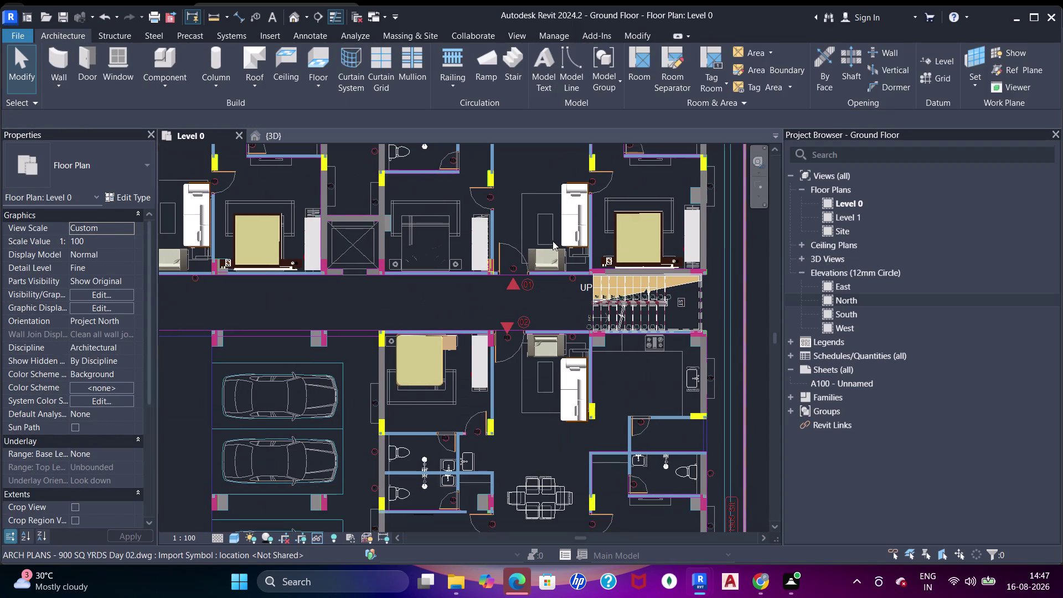
scroll(up, 3)
scroll(down, 3)
middle_drag(571, 364, 566, 255)
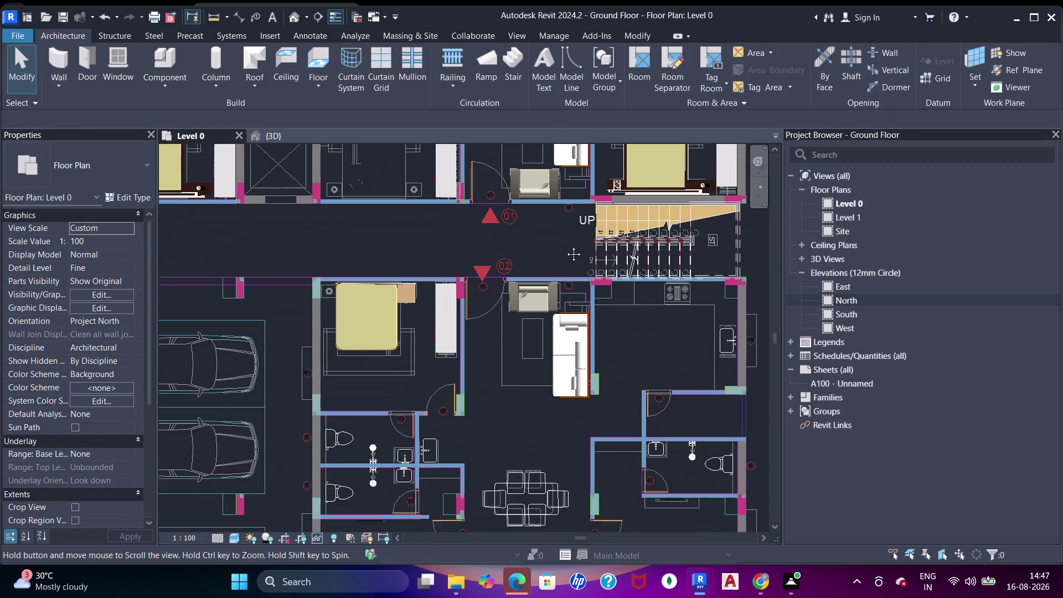
middle_drag(566, 256, 565, 234)
scroll(down, 3)
middle_drag(555, 277, 572, 333)
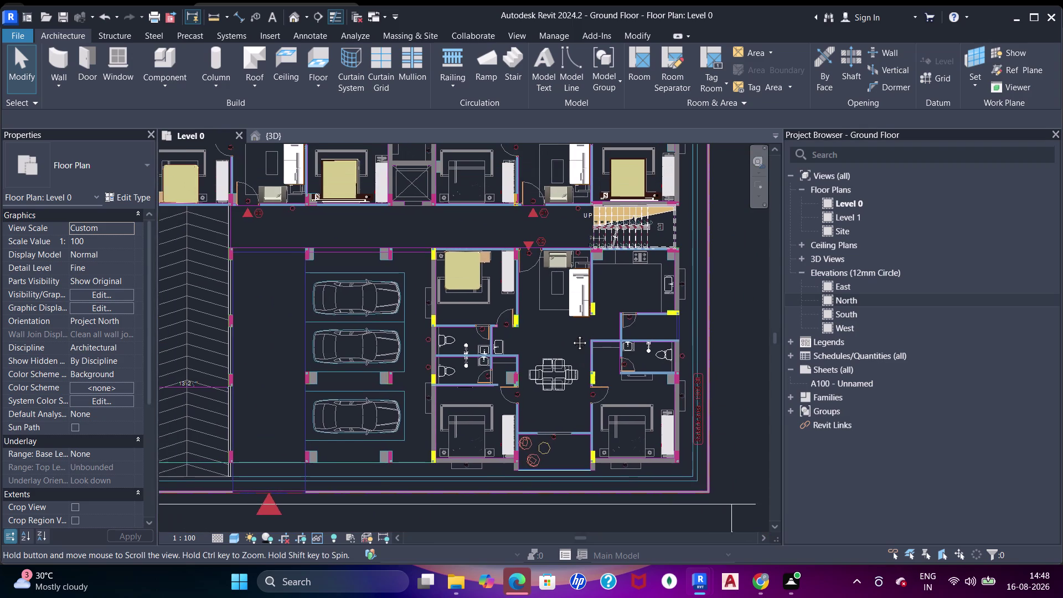
middle_drag(571, 334, 574, 352)
scroll(up, 3)
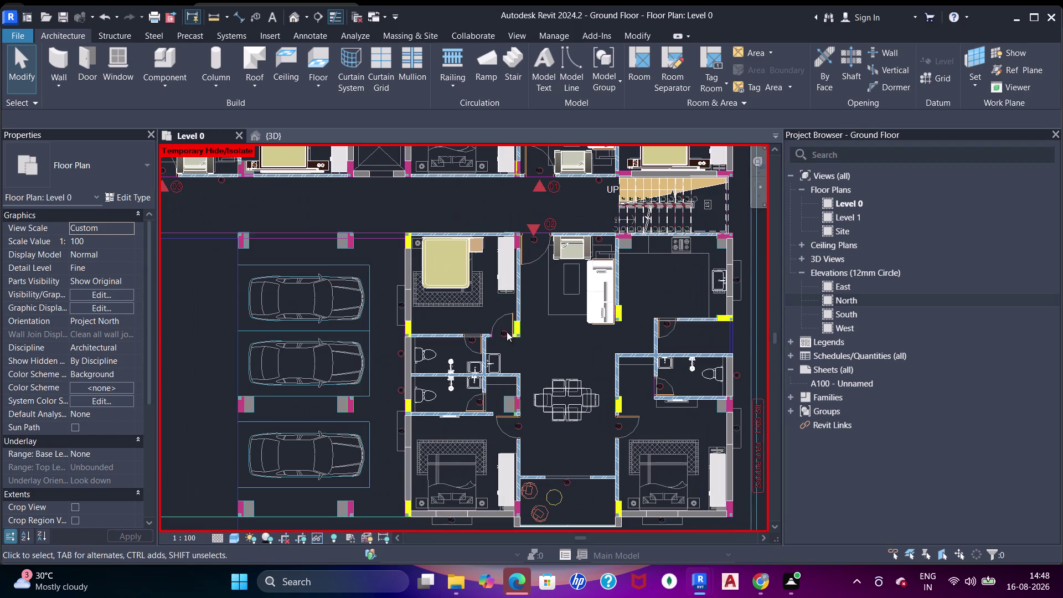
middle_drag(507, 315, 532, 340)
scroll(down, 3)
middle_drag(522, 329, 548, 431)
middle_drag(488, 277, 514, 342)
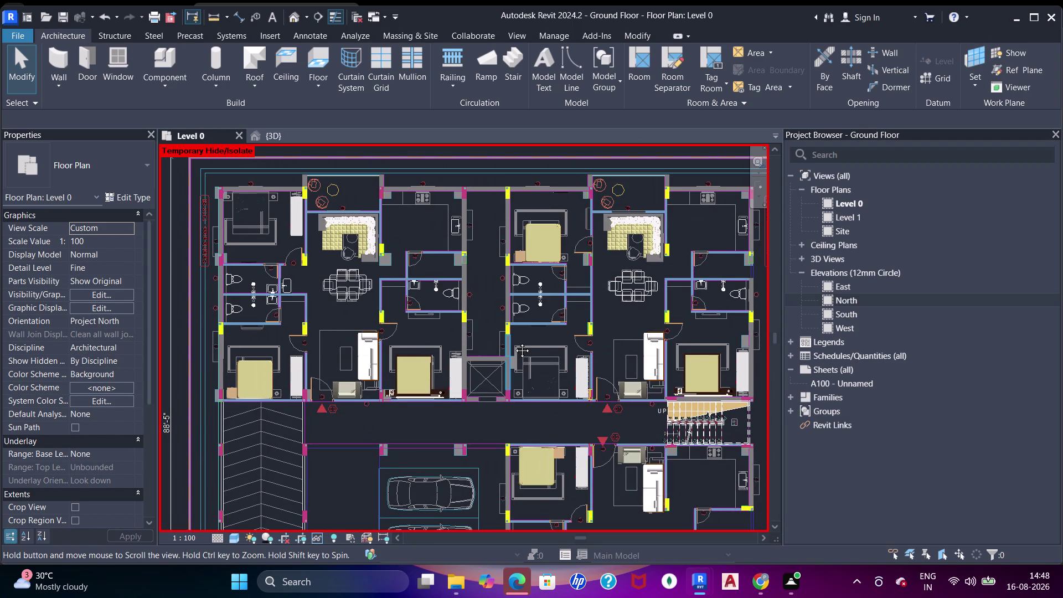
middle_drag(514, 342, 510, 328)
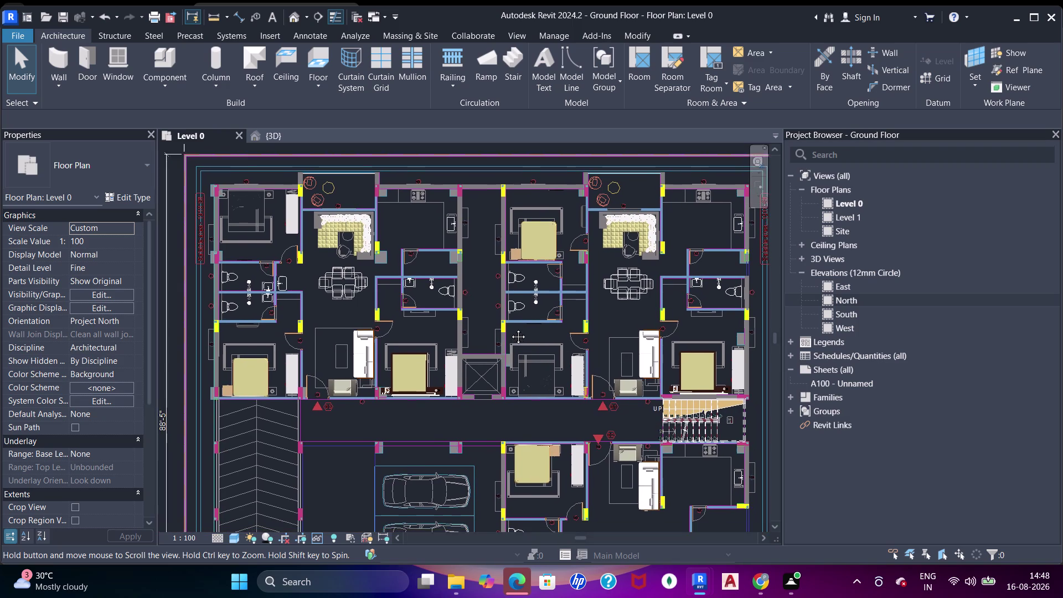
middle_drag(510, 329, 510, 311)
scroll(up, 3)
scroll(up, 3)
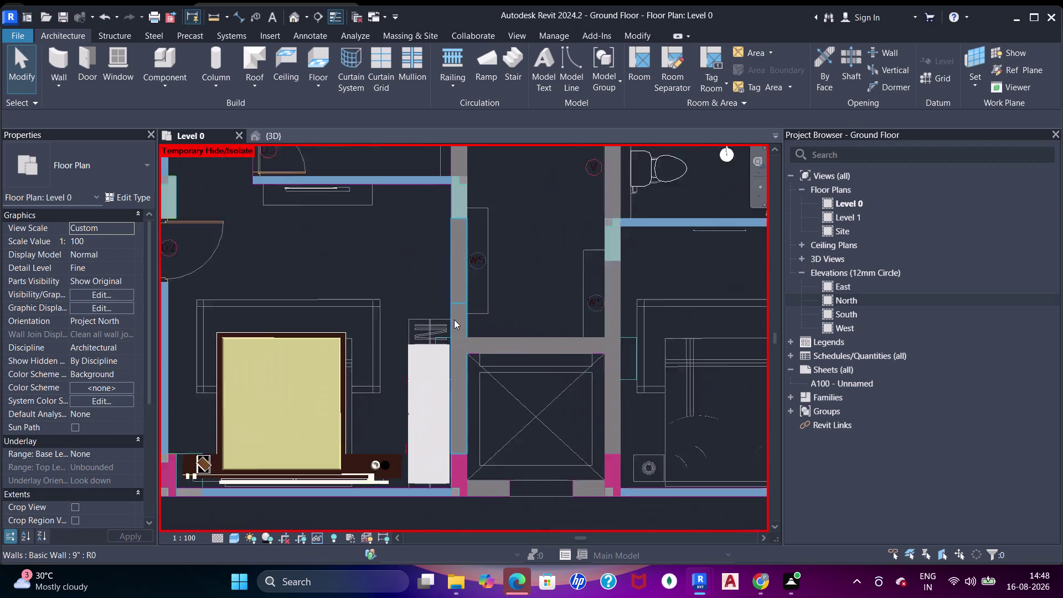
scroll(down, 3)
scroll(down, 3)
middle_drag(464, 359, 438, 323)
scroll(down, 3)
middle_drag(487, 332, 484, 322)
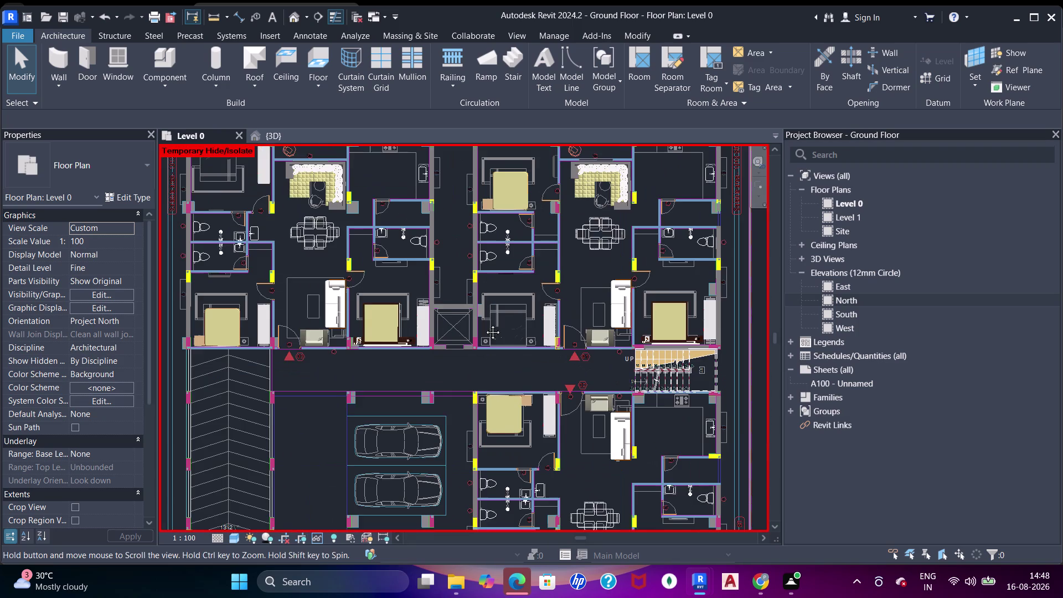
middle_drag(485, 322, 484, 315)
click(379, 303)
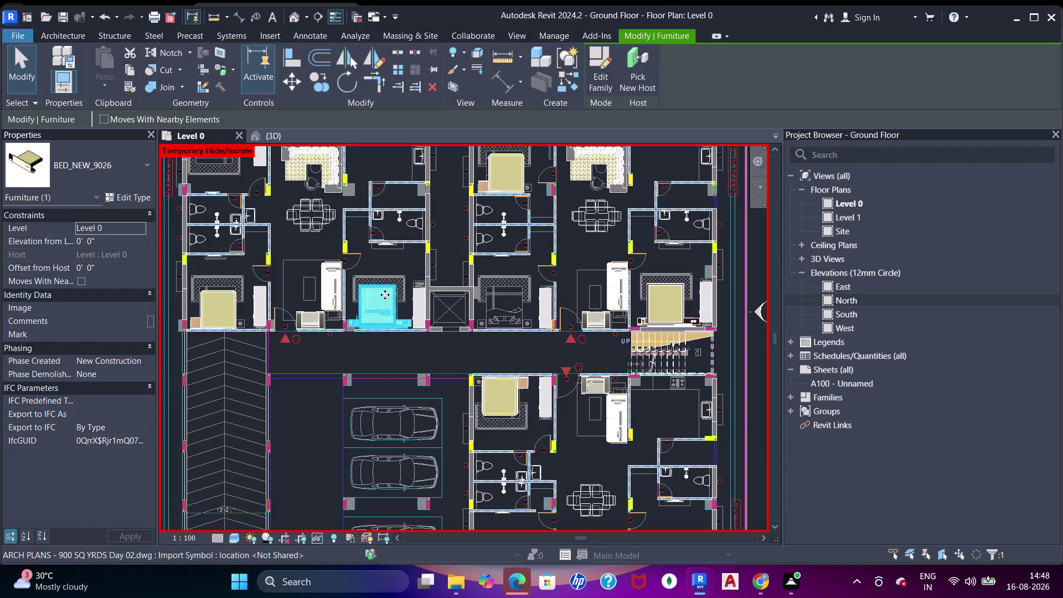
right_click(385, 295)
key(Escape)
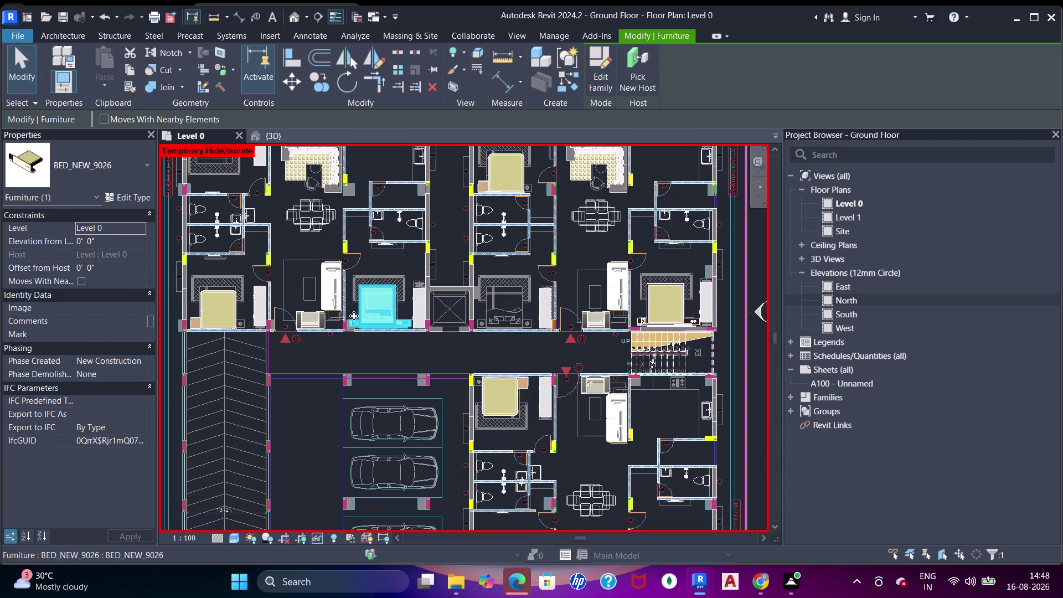
key(v)
key(g)
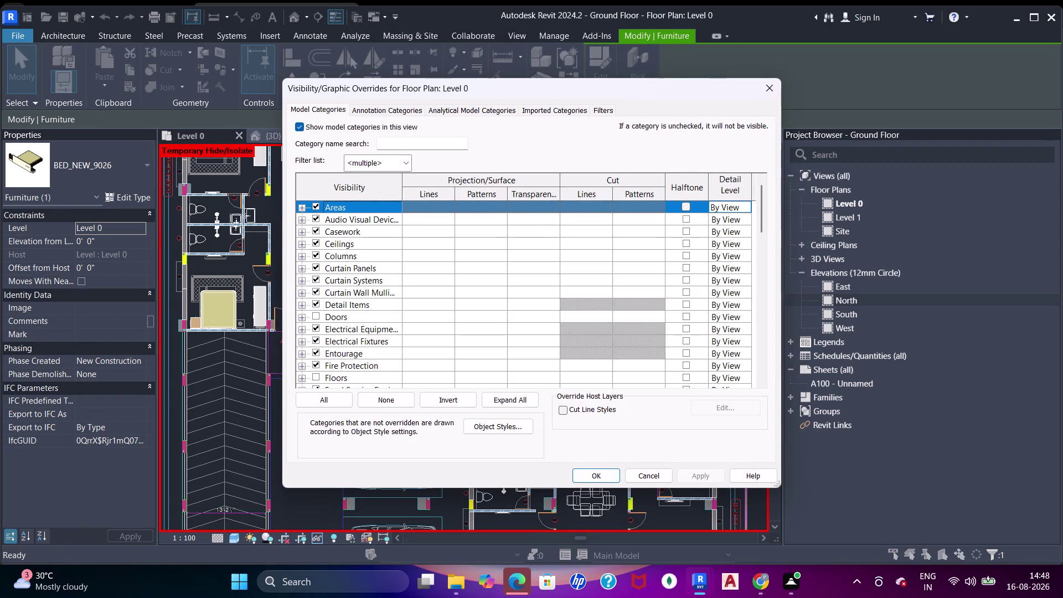
click(401, 145)
key(f)
key(u)
key(r)
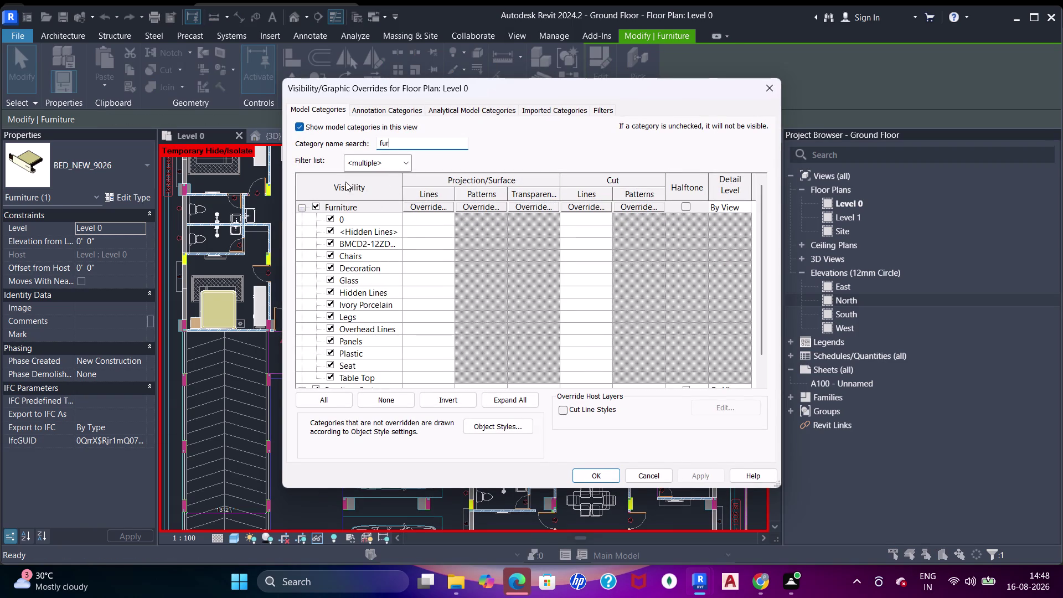
click(316, 207)
click(591, 473)
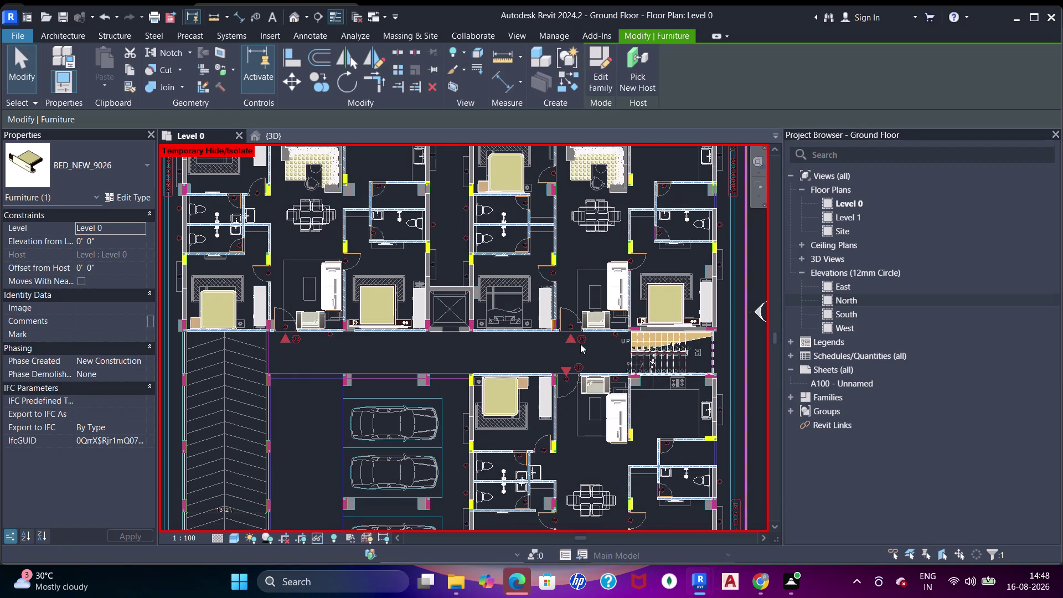
Pan and zoom across the Level 0 plan toward the lower block of apartments.
middle_drag(608, 346, 594, 370)
middle_drag(589, 272, 595, 282)
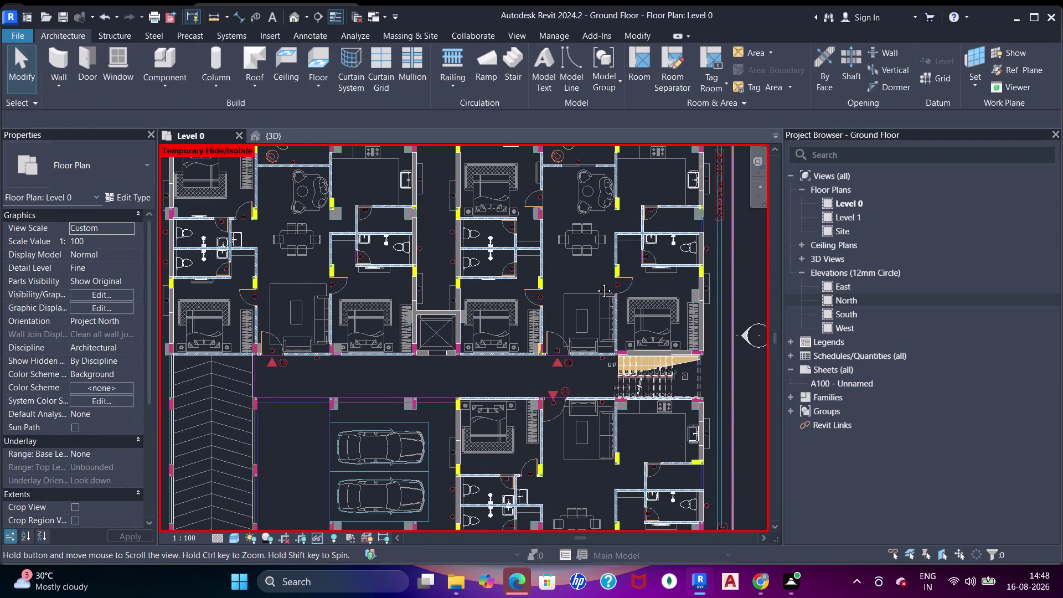
middle_drag(595, 282, 599, 285)
scroll(up, 3)
scroll(down, 3)
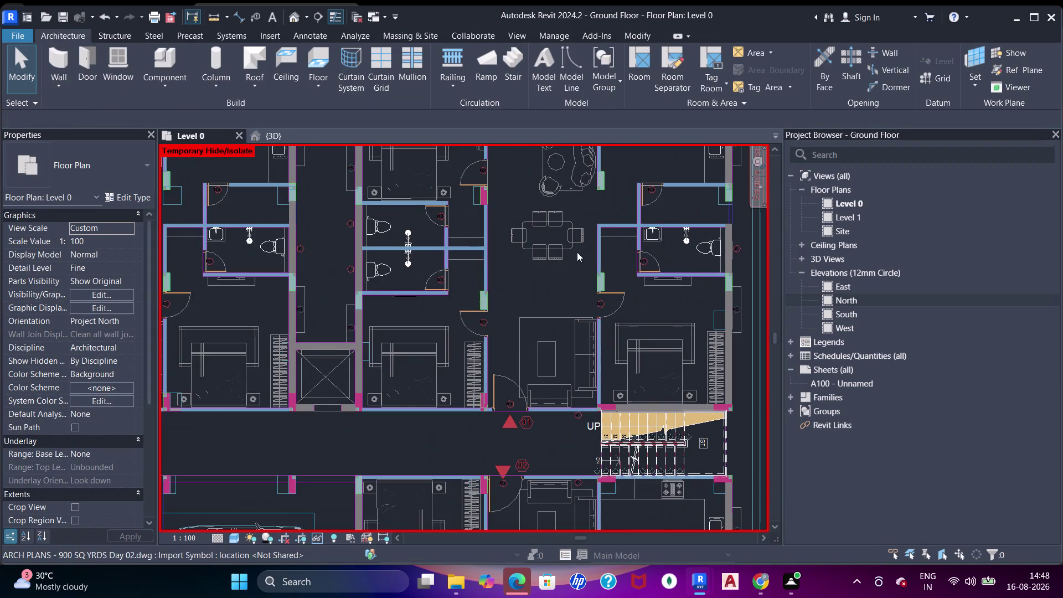
middle_drag(579, 255, 590, 278)
middle_drag(588, 285, 590, 350)
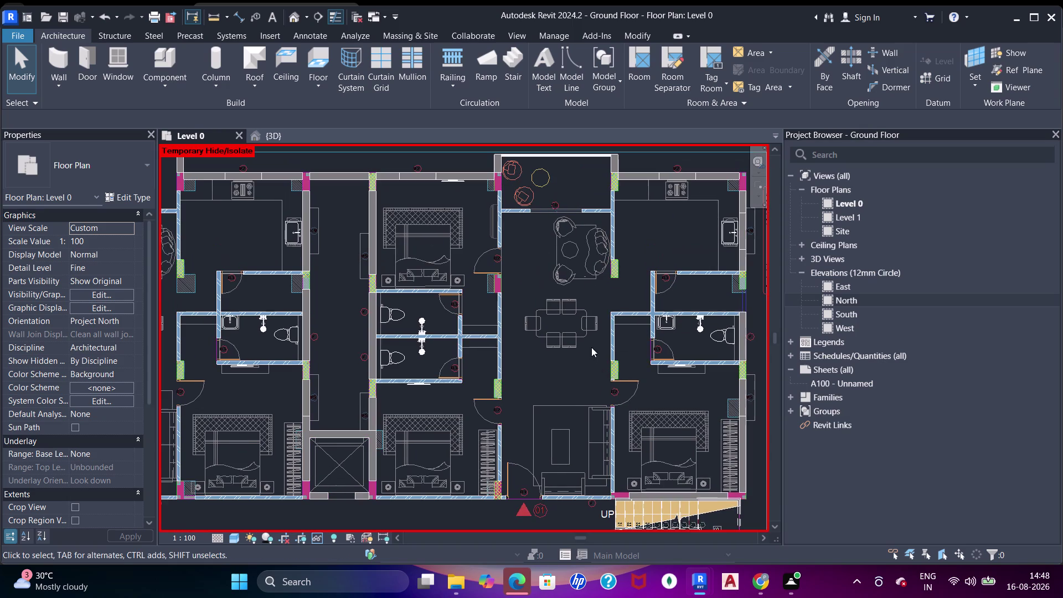
scroll(down, 3)
middle_drag(581, 327, 571, 272)
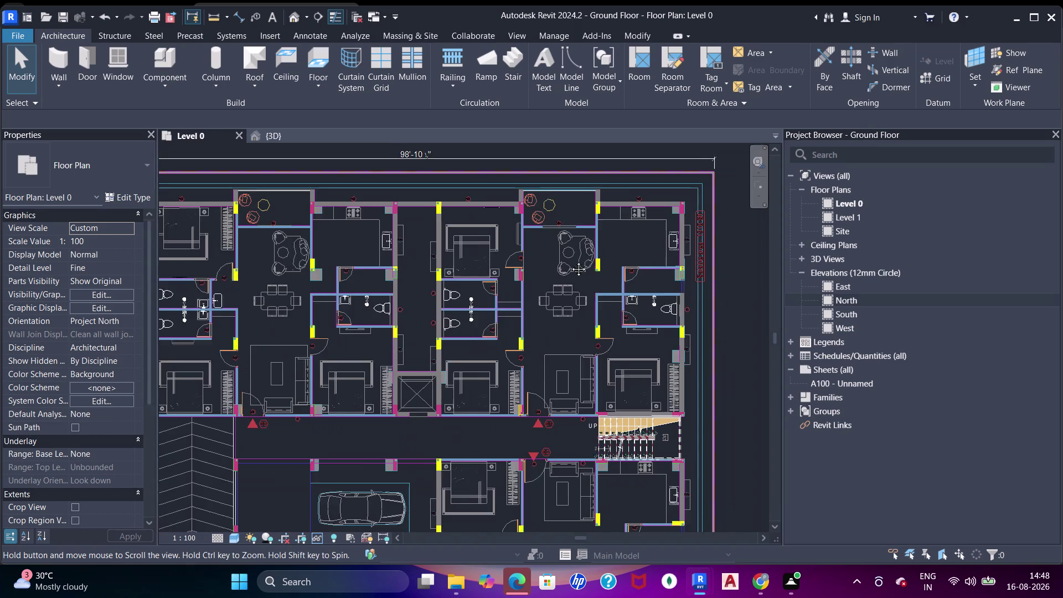
middle_drag(570, 272, 570, 223)
Zoom in on the lower apartment's dining table and the small room beneath it.
middle_drag(595, 391, 594, 362)
scroll(up, 3)
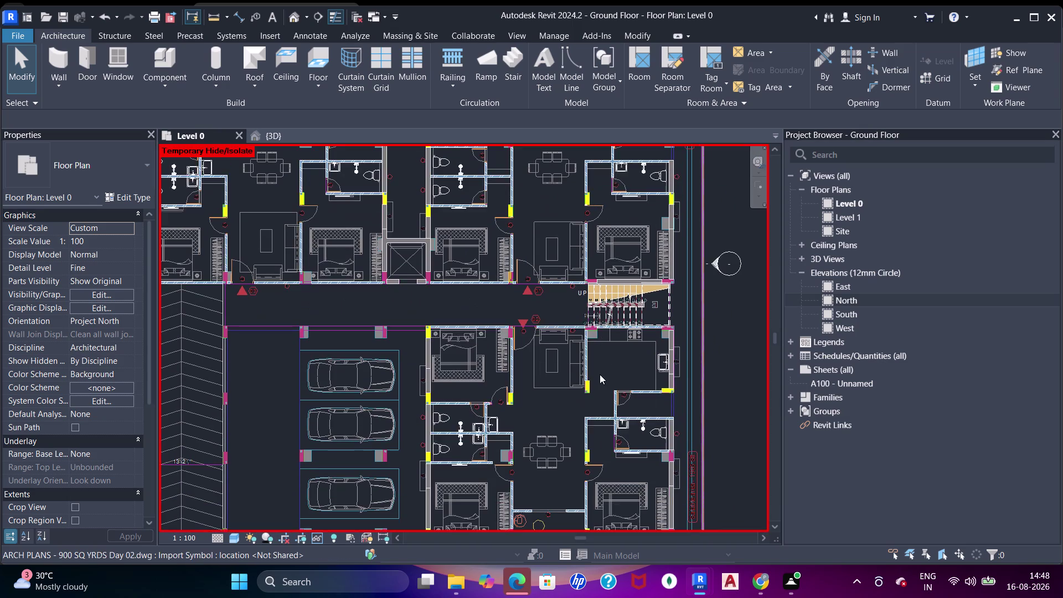
middle_drag(599, 374, 600, 319)
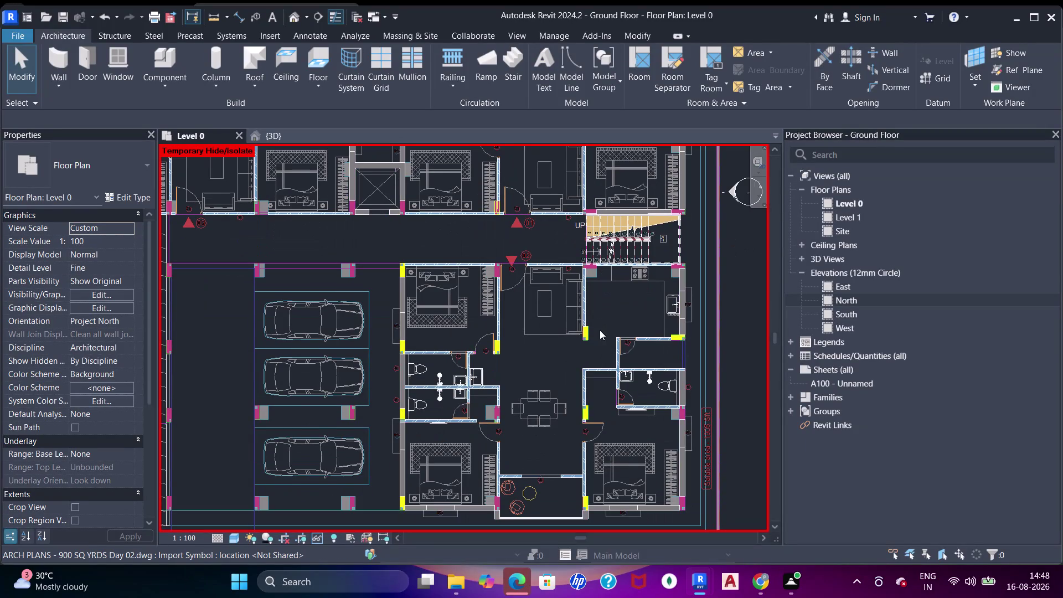
middle_drag(600, 330, 600, 322)
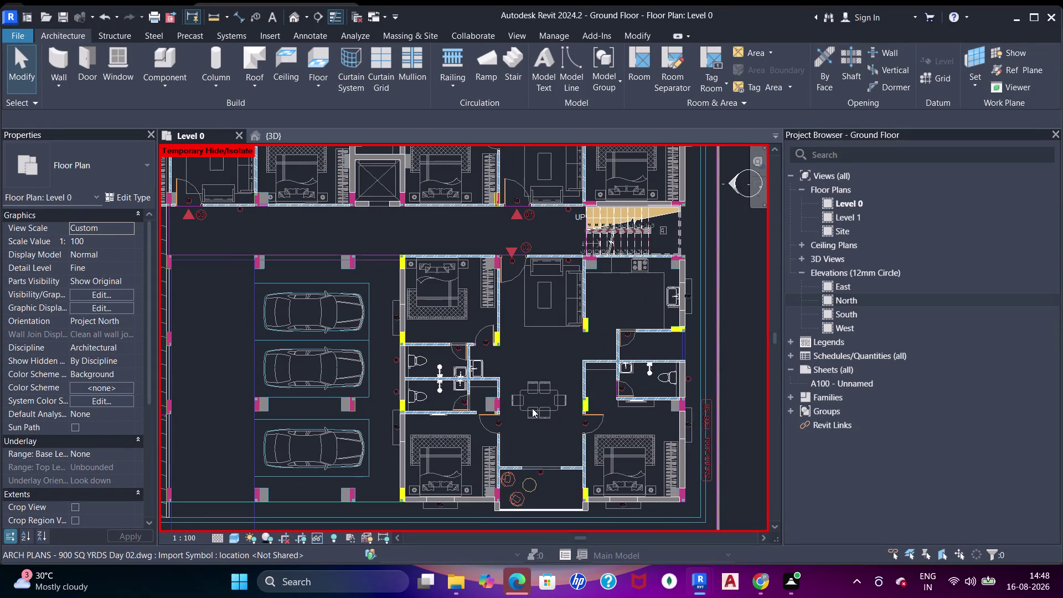
middle_drag(544, 422, 542, 410)
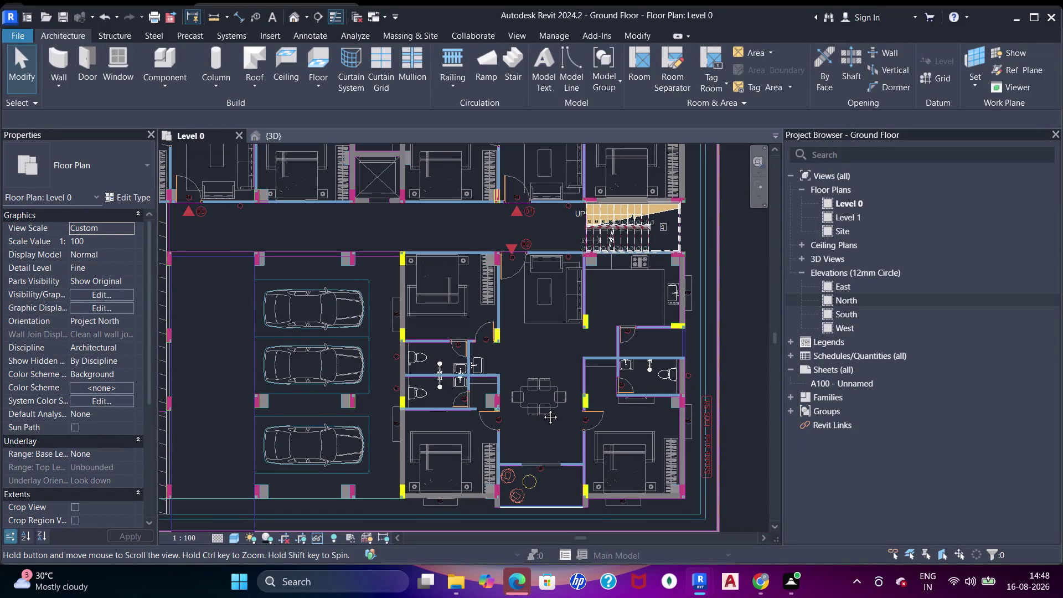
middle_drag(542, 410, 537, 362)
scroll(up, 3)
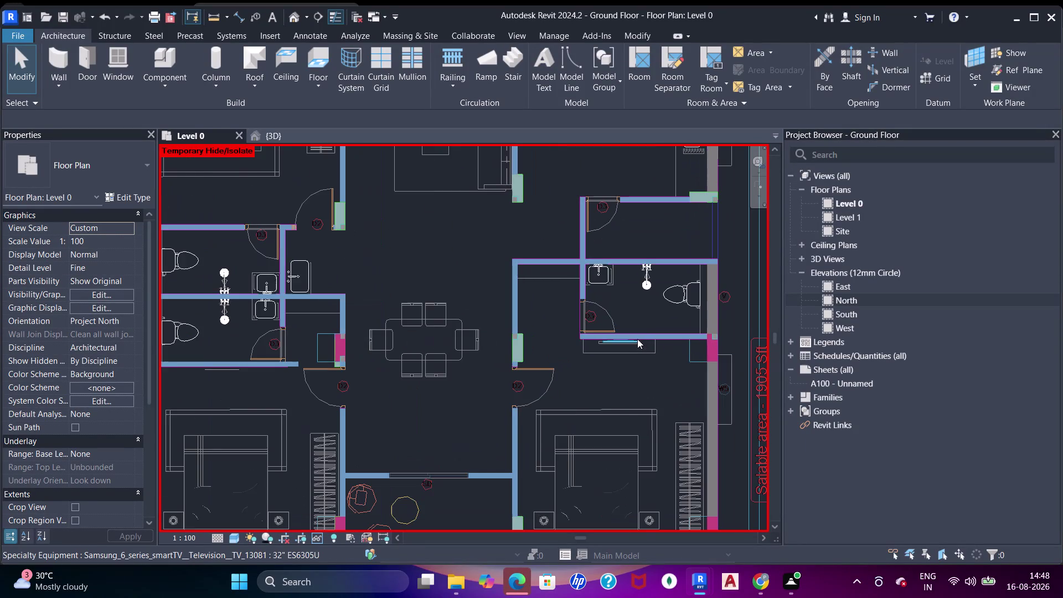
scroll(up, 3)
scroll(down, 3)
middle_drag(617, 349, 605, 322)
middle_drag(454, 394, 472, 371)
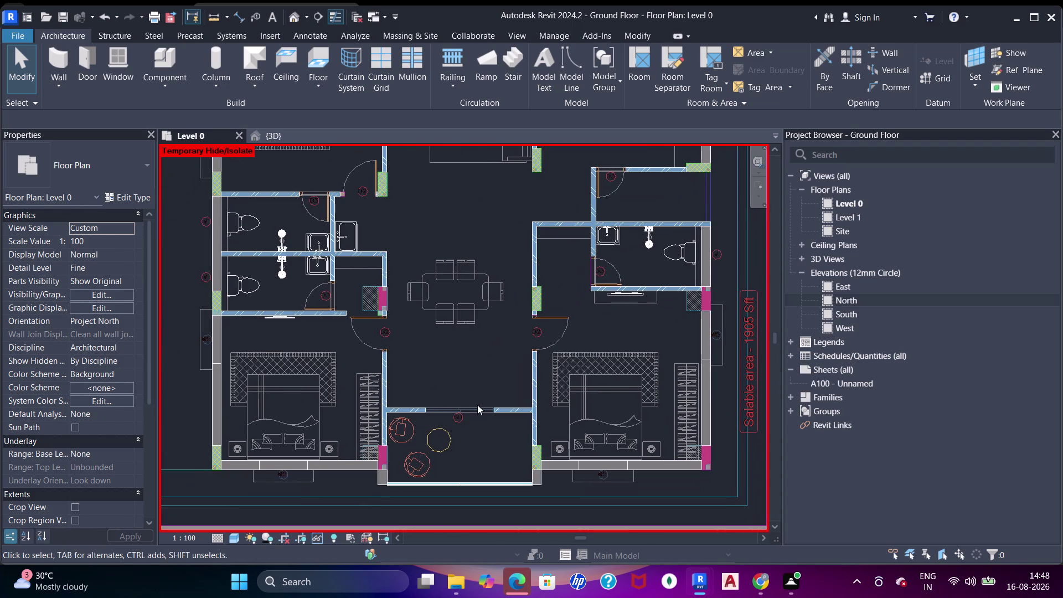
middle_drag(479, 418, 487, 393)
scroll(up, 3)
middle_drag(443, 420, 484, 384)
scroll(up, 3)
middle_drag(466, 394, 482, 355)
click(162, 62)
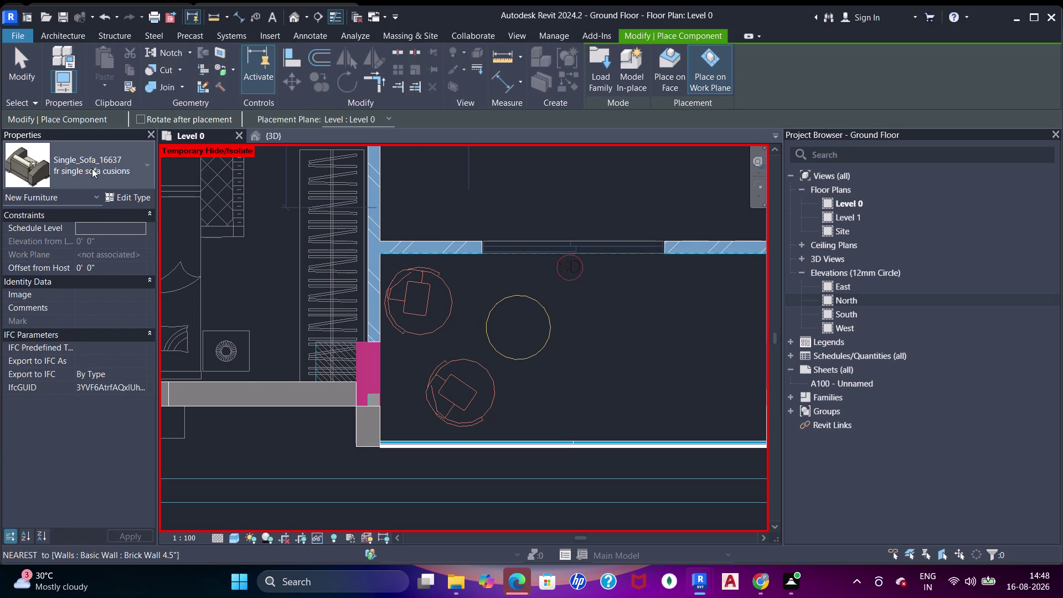
Start an in-place family and dismiss its category prompt.
click(92, 168)
key(Escape)
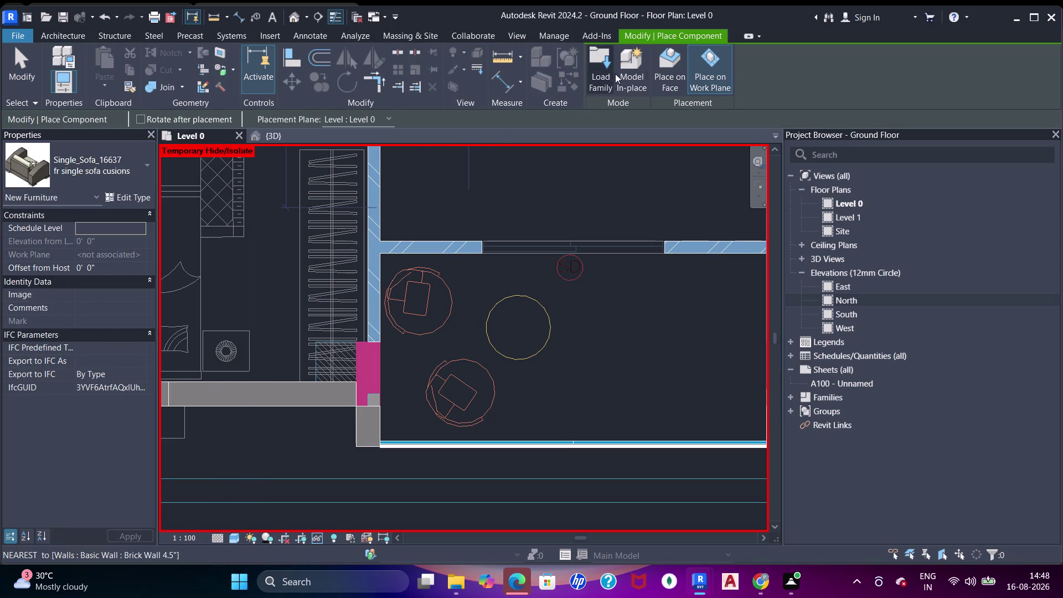
click(619, 67)
click(625, 113)
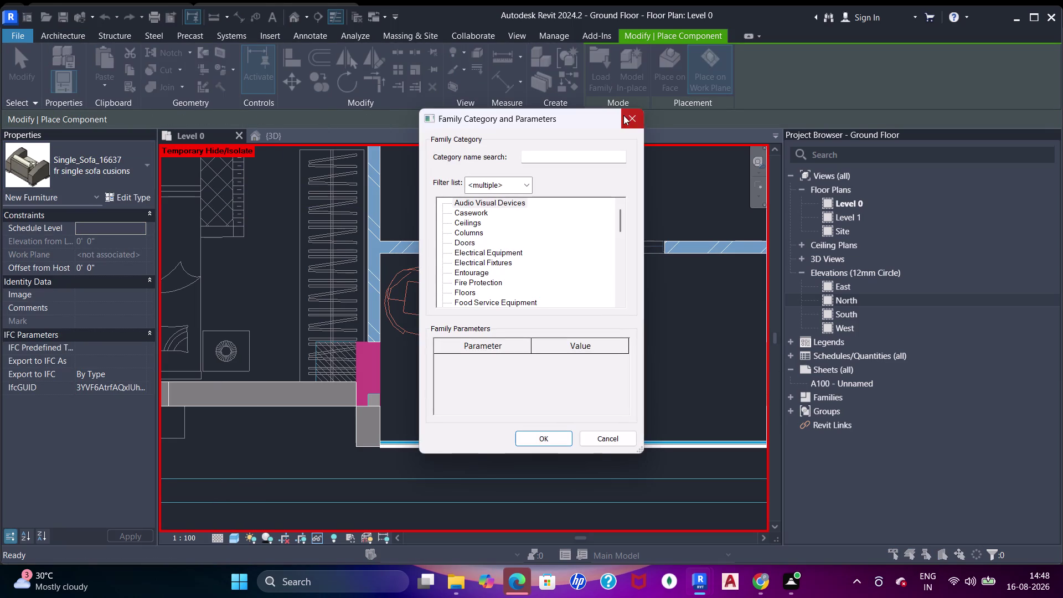
click(604, 70)
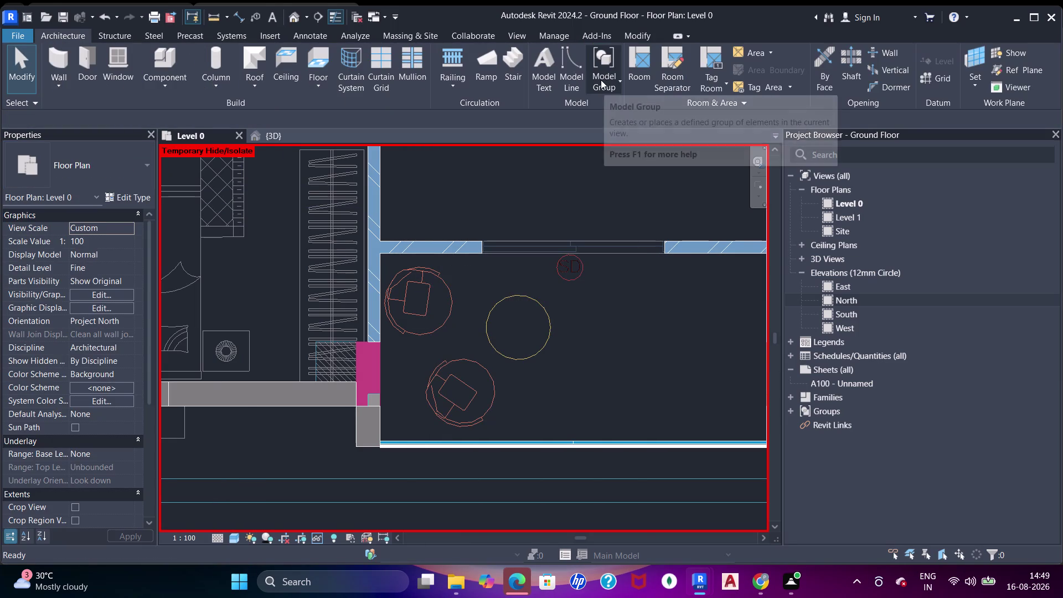
click(174, 60)
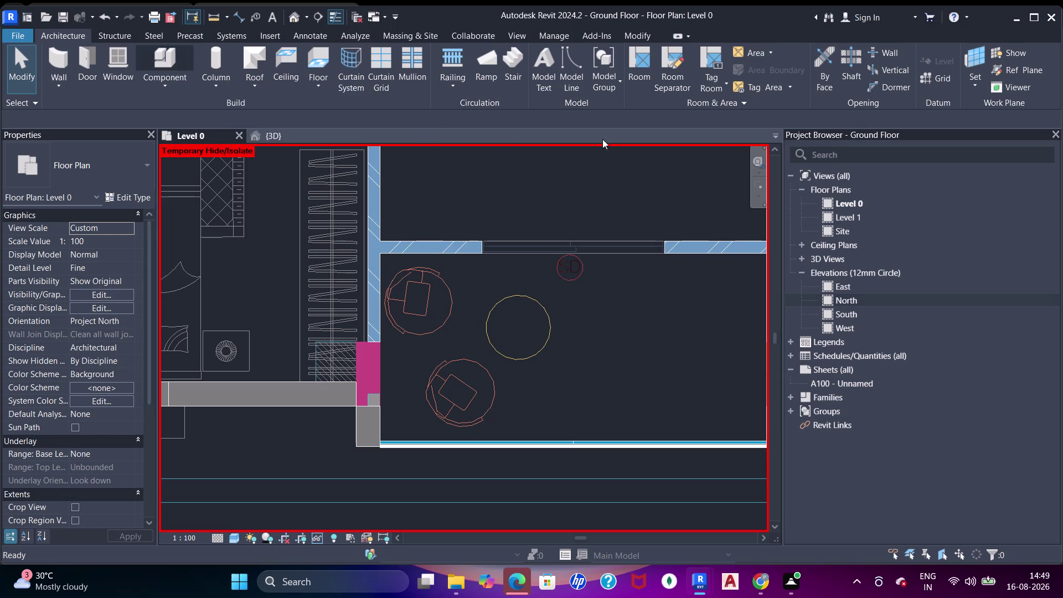
Open the family library and move its window aside and back.
click(605, 63)
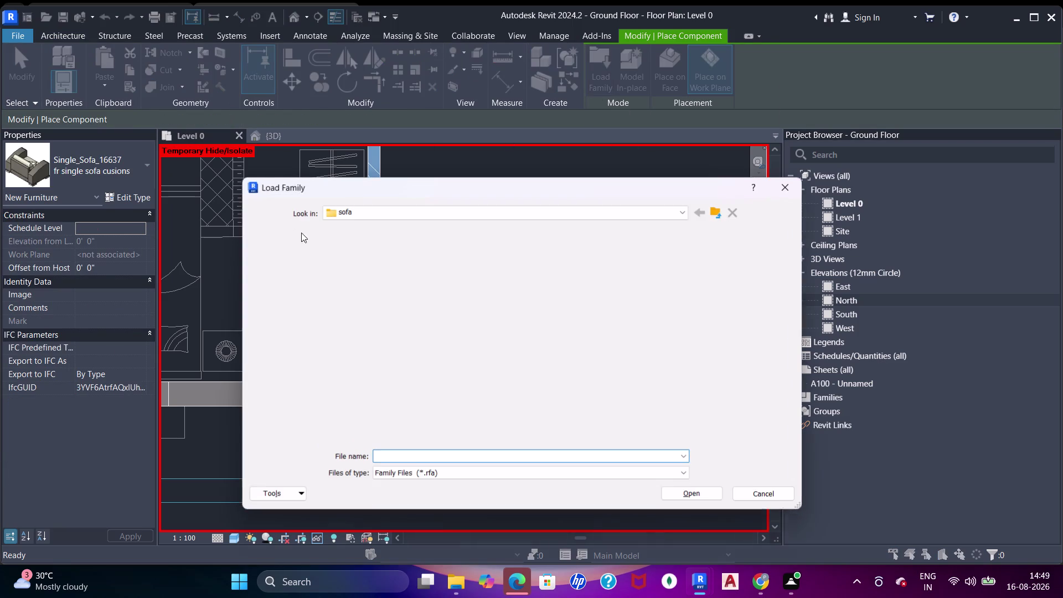
drag(726, 187, 808, 325)
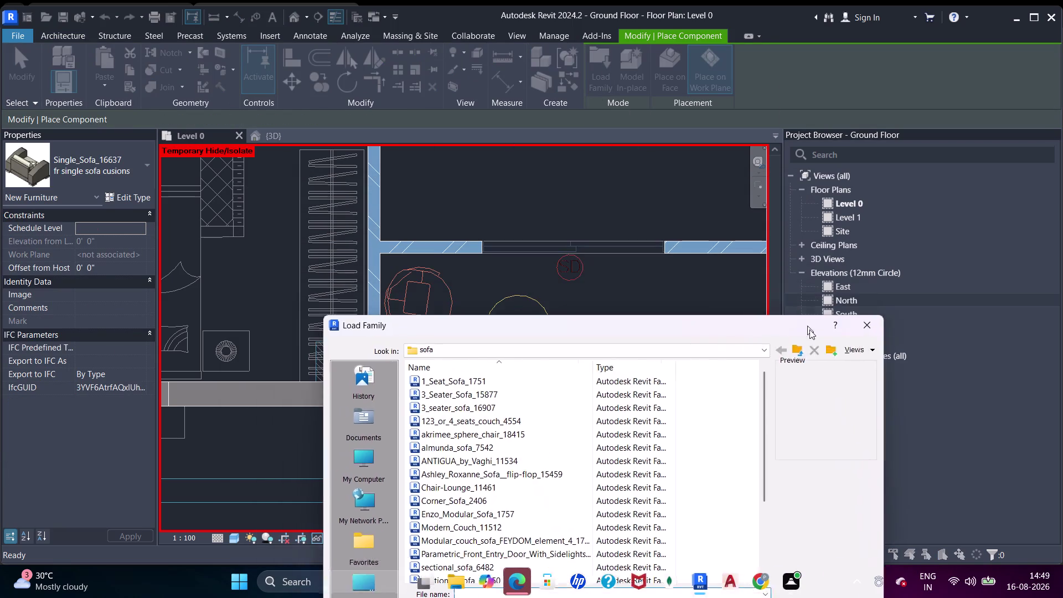
drag(807, 326, 816, 231)
click(540, 282)
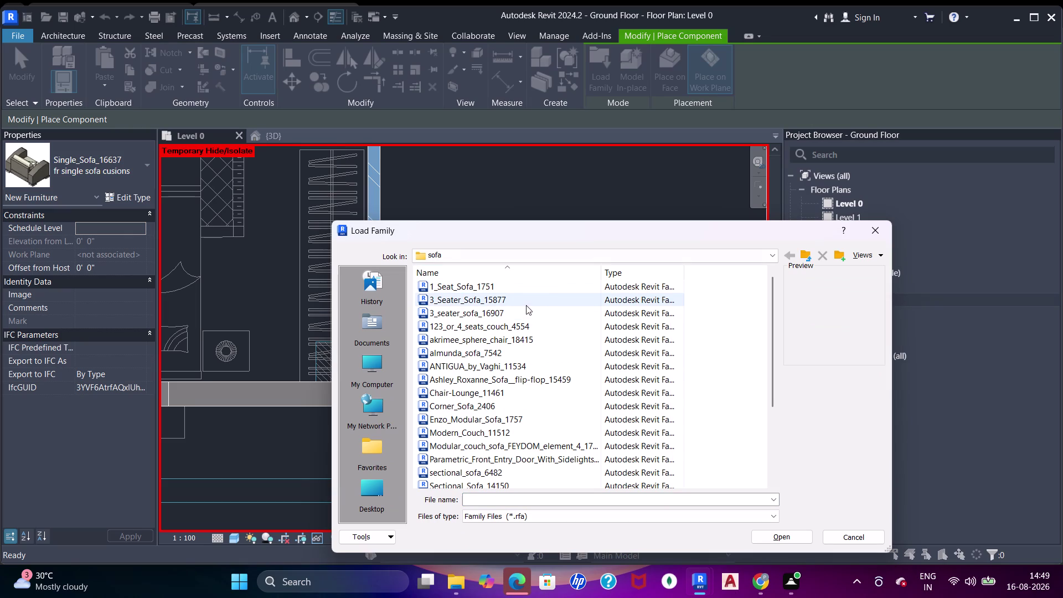
Preview 1_Seat_Sofa_1751 and akrimee_sphere_chair_18415, shifting the library window around.
click(526, 305)
click(498, 286)
click(496, 318)
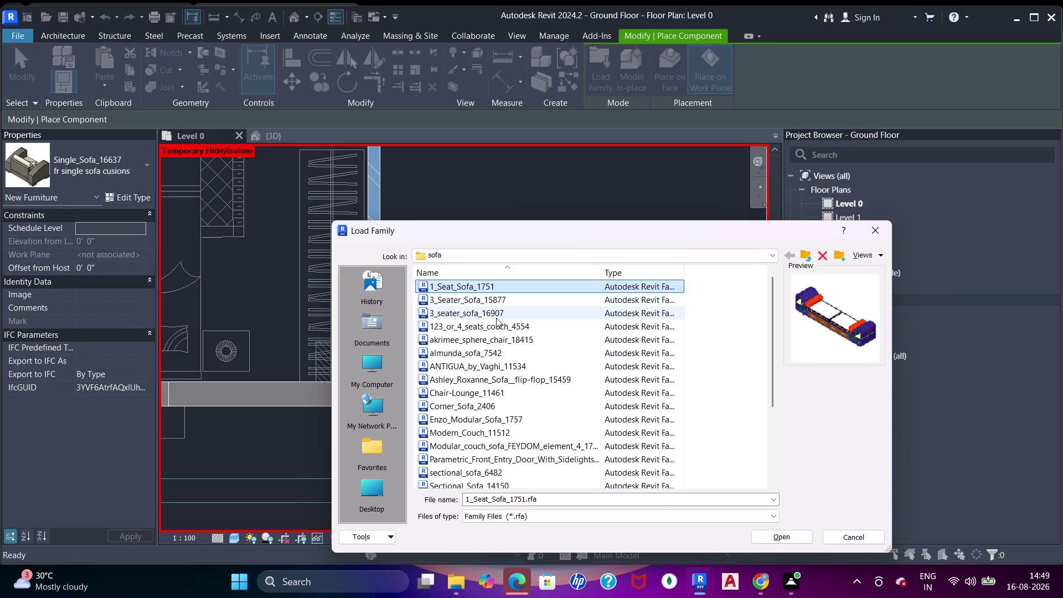
click(494, 326)
click(495, 341)
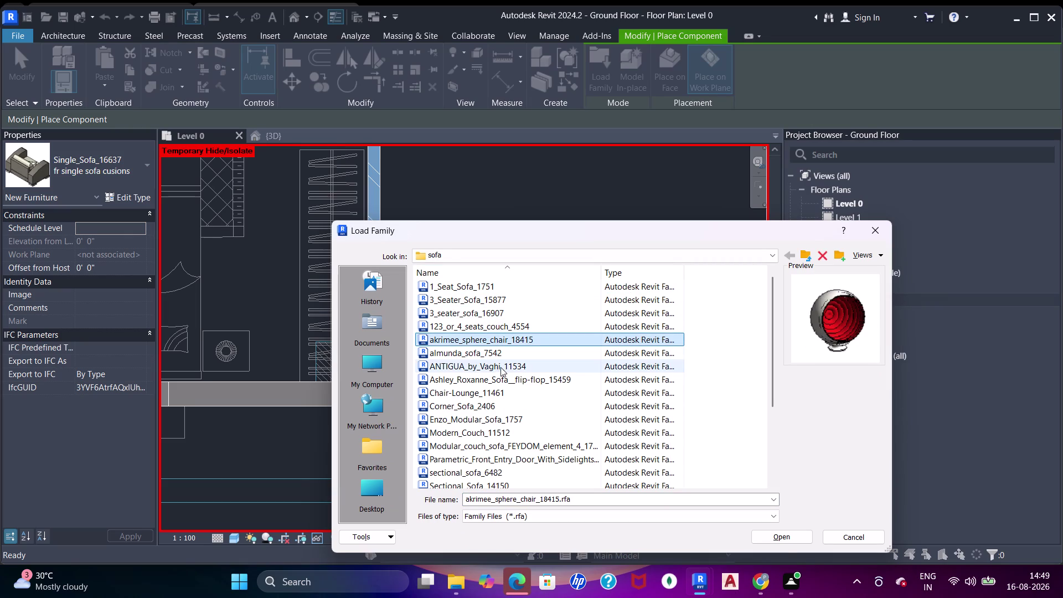
drag(524, 232, 661, 431)
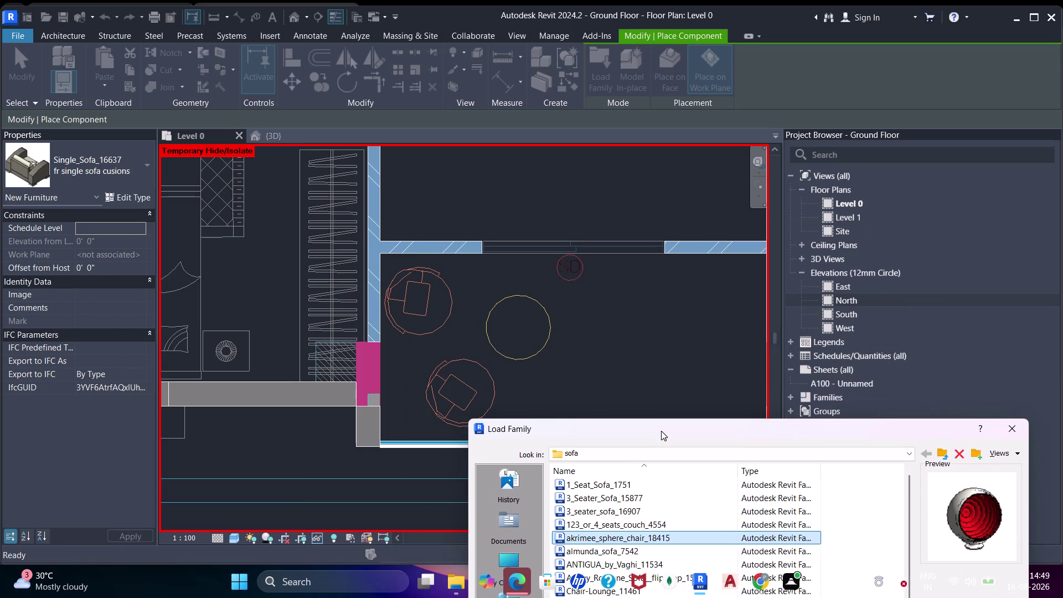
drag(661, 431, 477, 415)
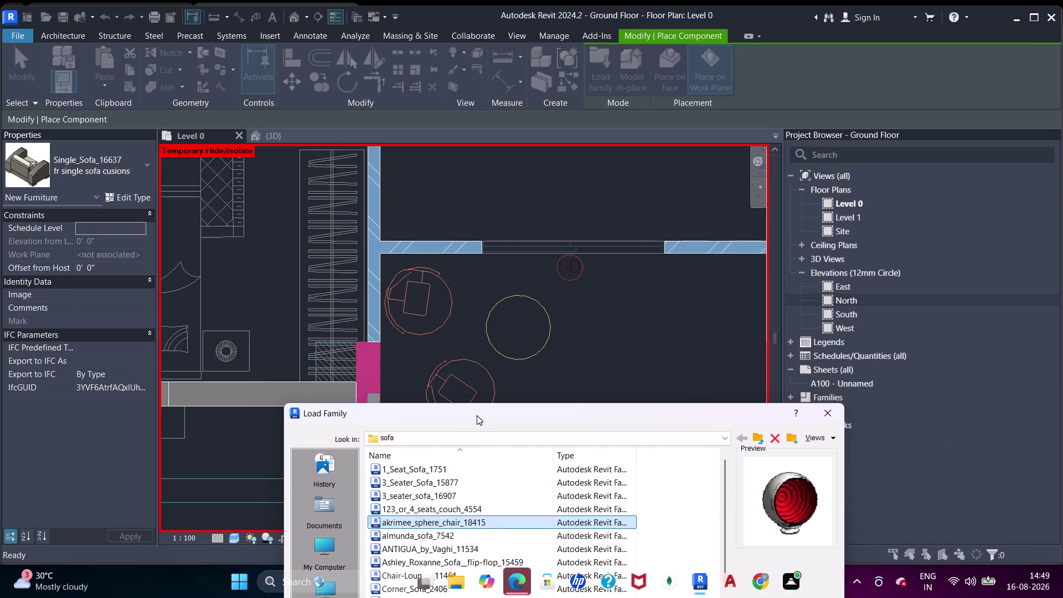
drag(477, 415, 457, 240)
Preview Ashley_Roxanne_Sofa__flip-flop_15459, Corner_Sofa_2406 and Modern_Couch_11512.
click(455, 363)
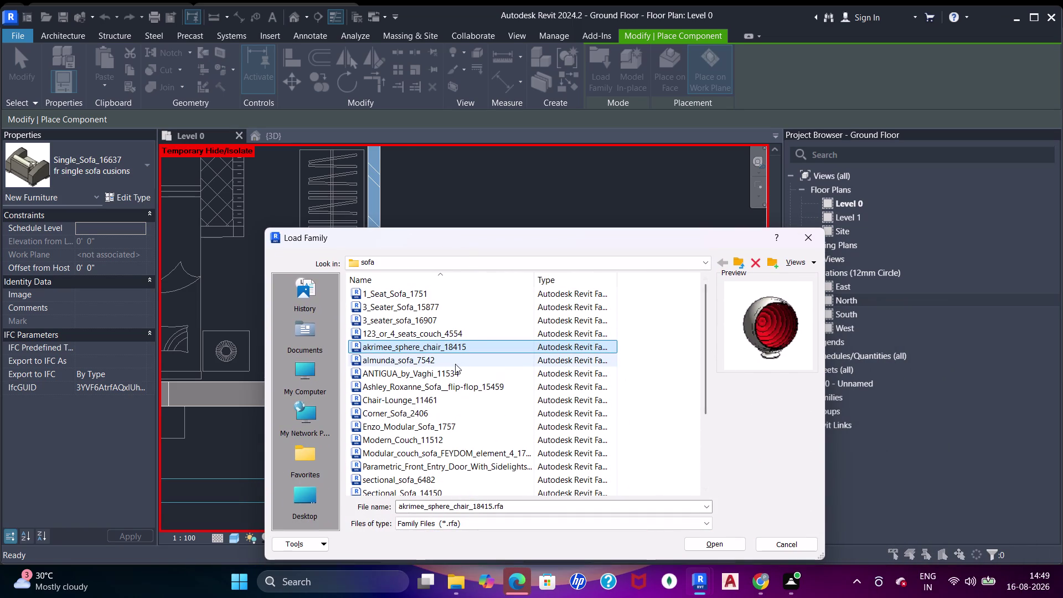
click(426, 374)
click(415, 383)
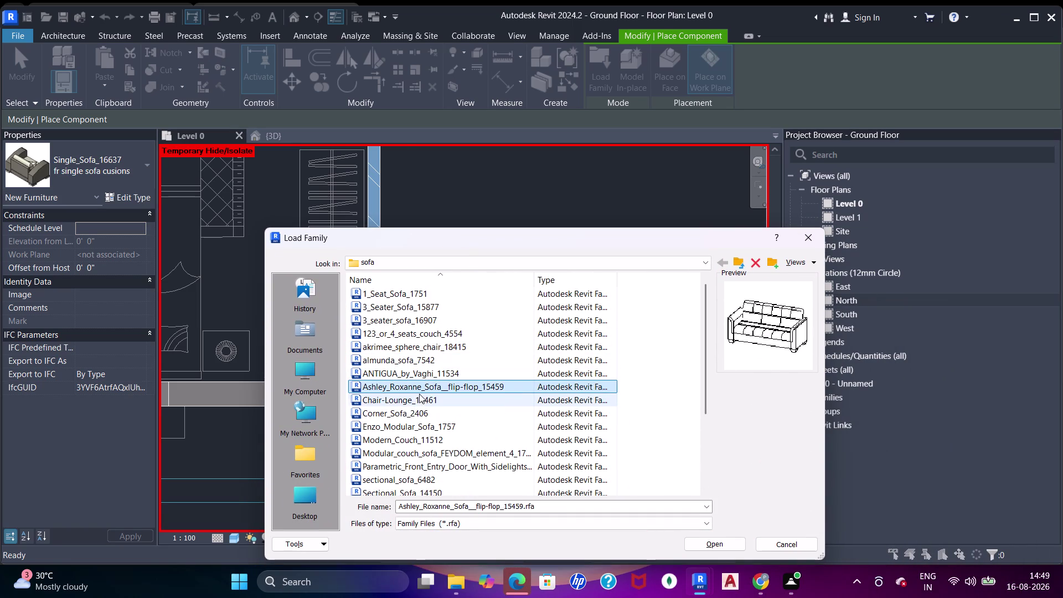
click(419, 400)
click(423, 419)
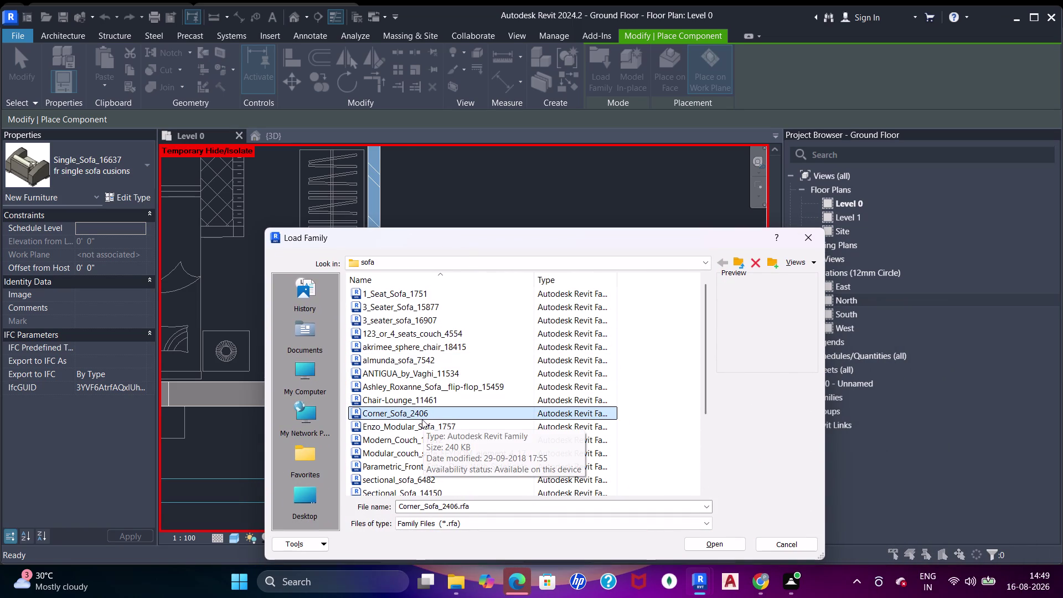
click(416, 426)
click(405, 439)
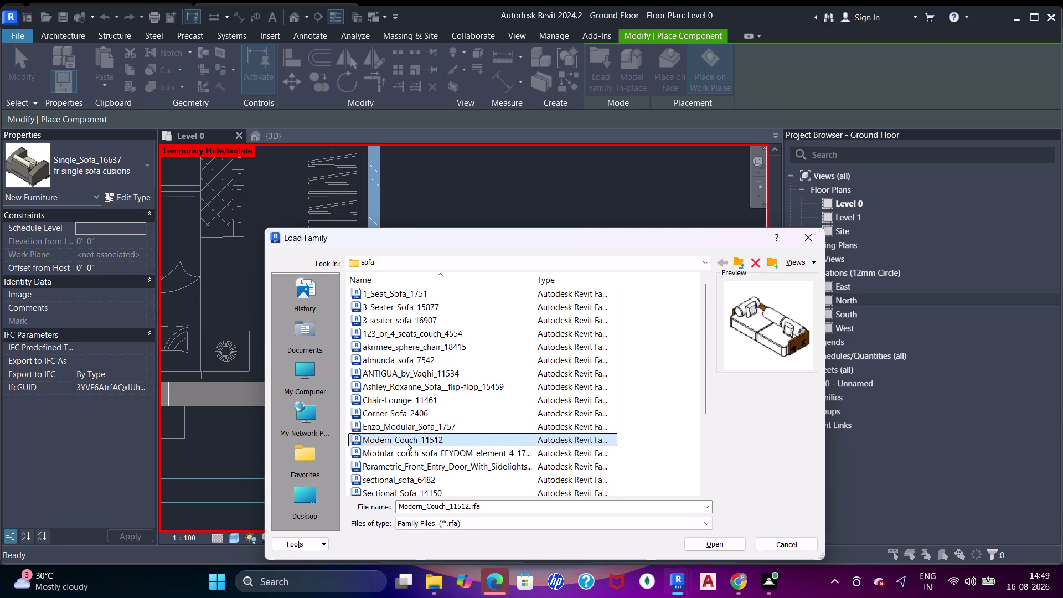
Preview the modular couch, sectional_sofa_6482 and Single_Seat_Sofa_by_Vaghi_13650.
scroll(down, 3)
click(419, 347)
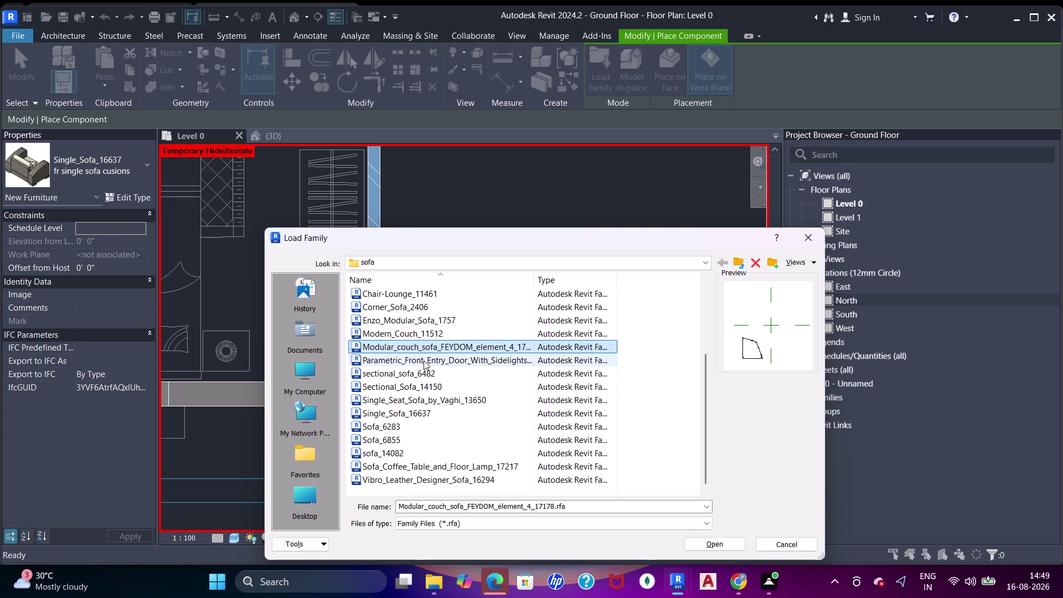
click(424, 361)
click(413, 377)
click(410, 390)
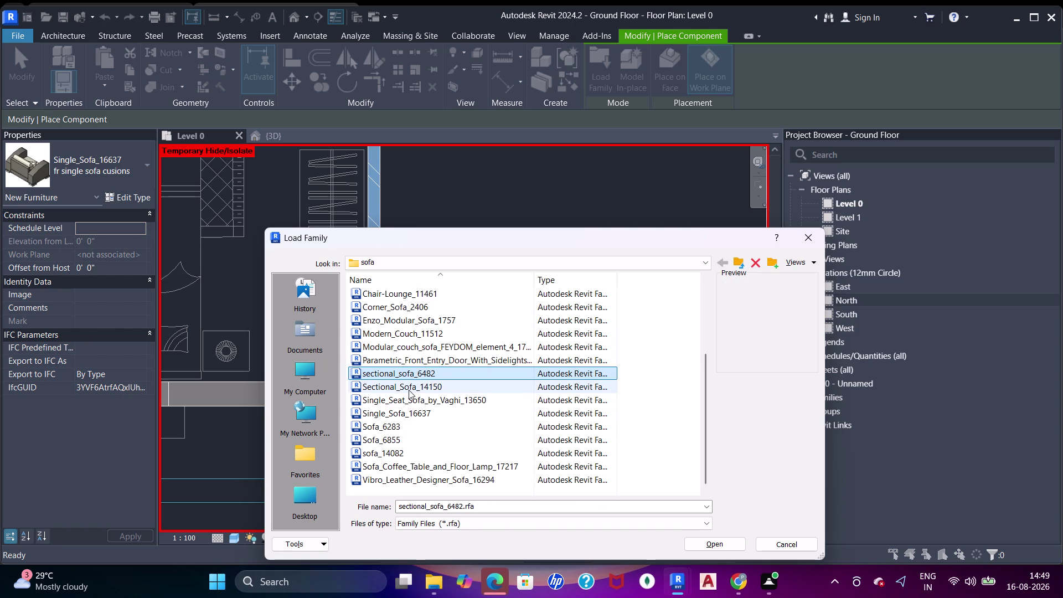
click(407, 397)
scroll(down, 3)
scroll(down, 3)
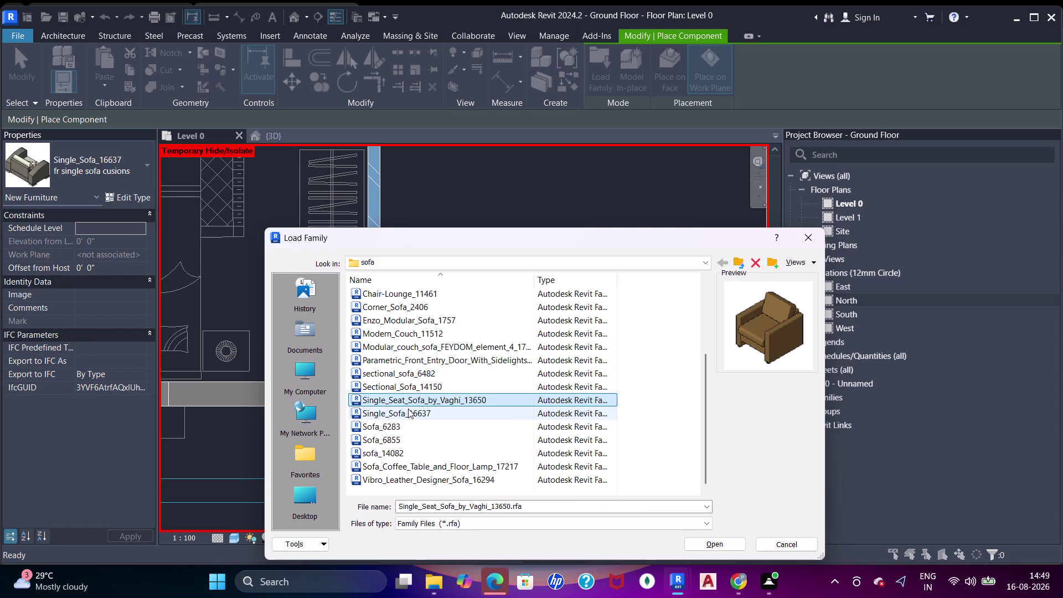
Preview Sofa_6283, Sofa_Coffee_Table_and_Floor_Lamp_17217 and Vibro_Leather_Designer_Sofa_16294.
click(409, 410)
click(390, 427)
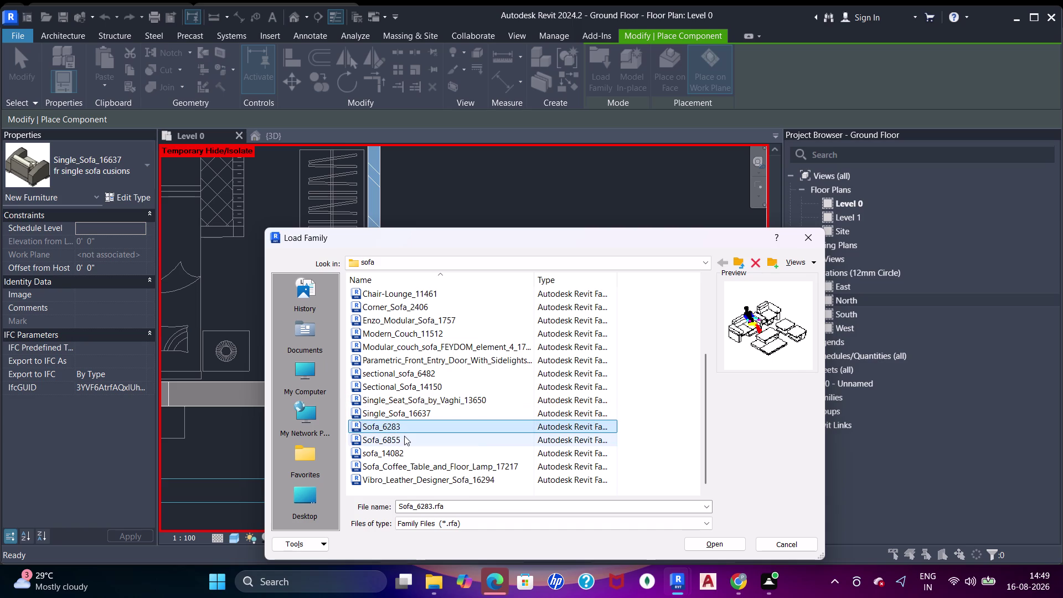
click(404, 436)
click(405, 453)
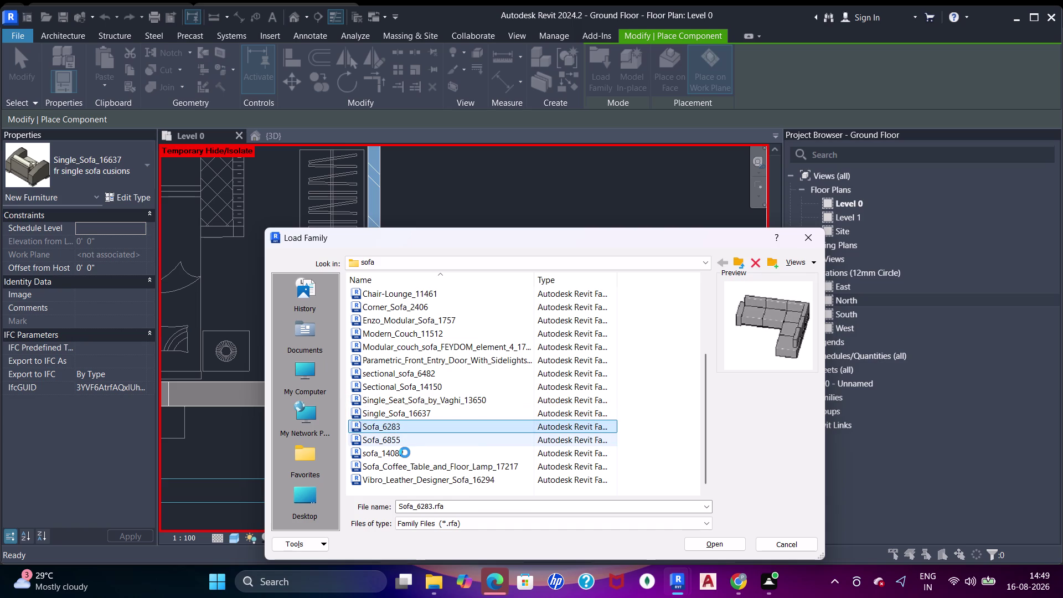
click(426, 467)
click(426, 478)
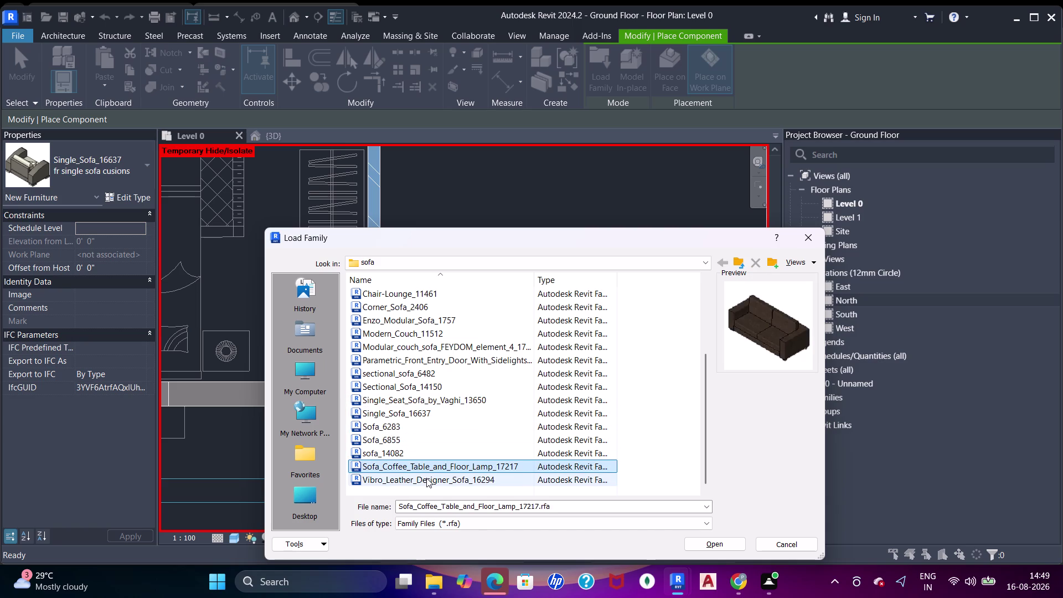
scroll(up, 3)
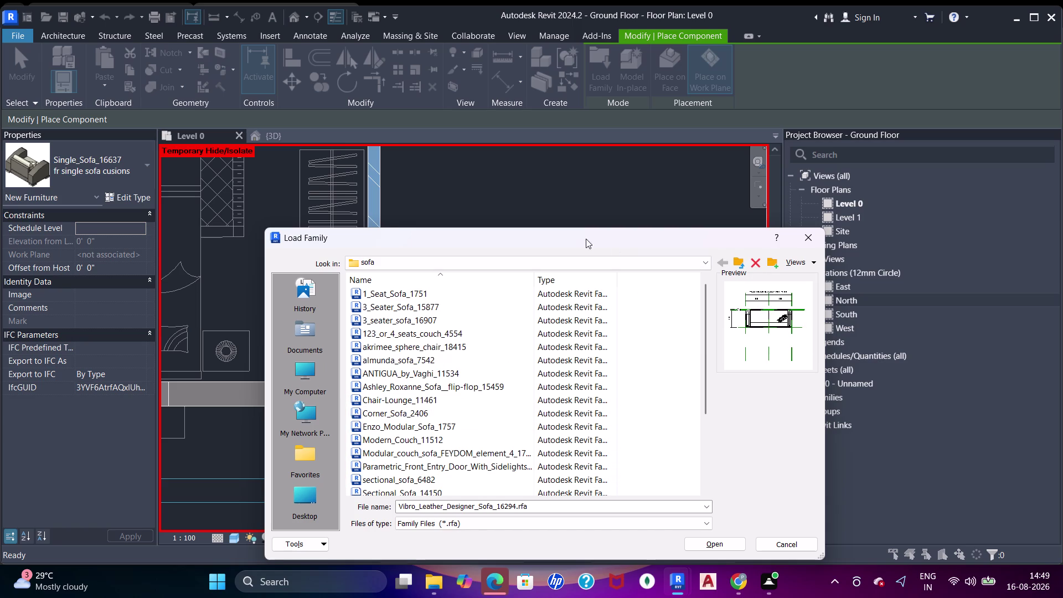
Reposition the library window repeatedly, then close it without loading anything.
drag(565, 237, 729, 219)
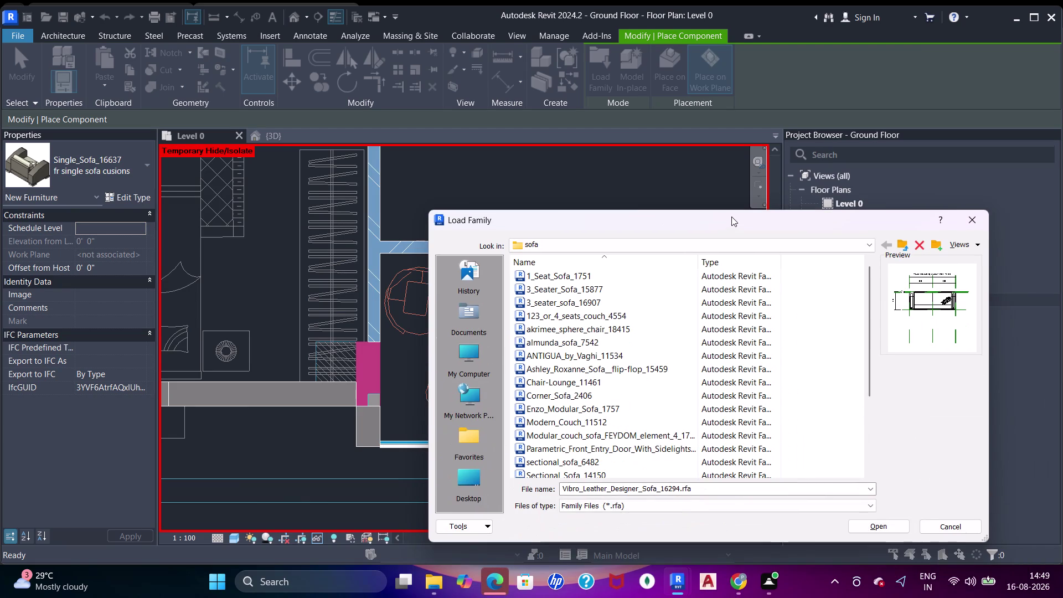
drag(737, 216, 676, 289)
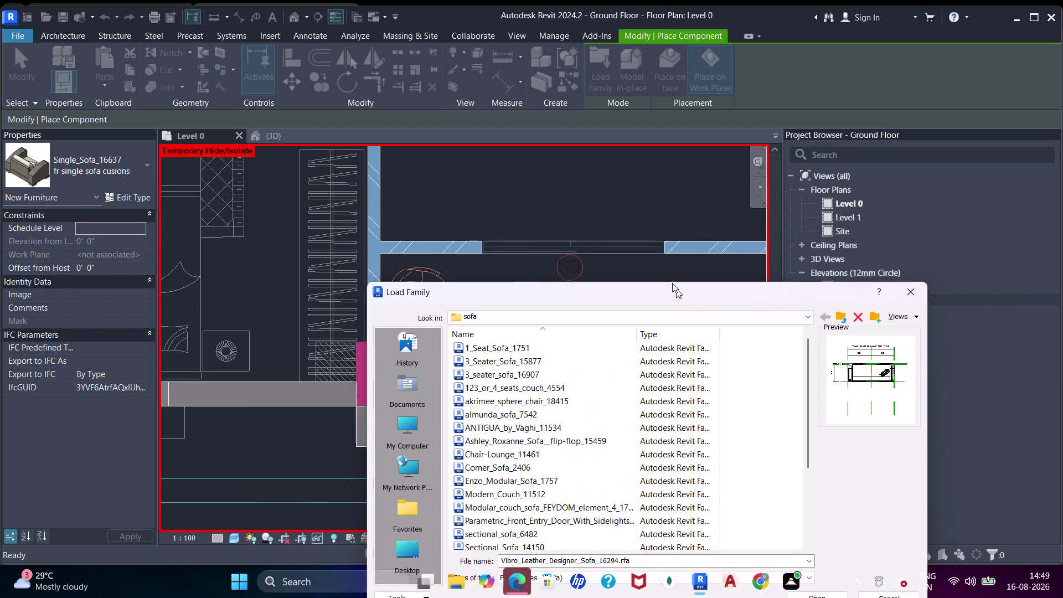
drag(676, 288, 651, 206)
drag(608, 206, 739, 327)
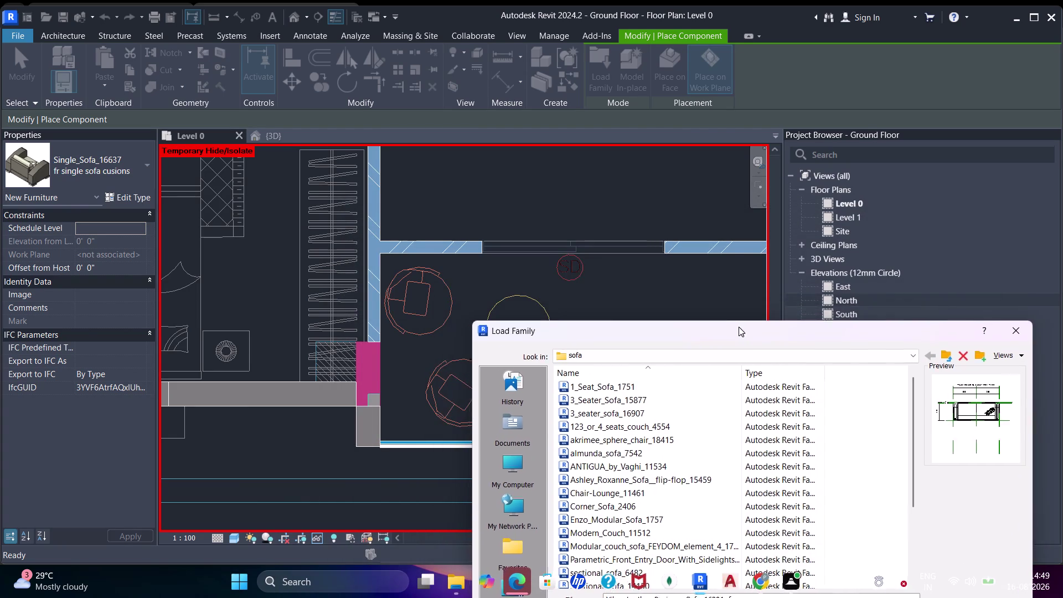
drag(739, 327, 680, 314)
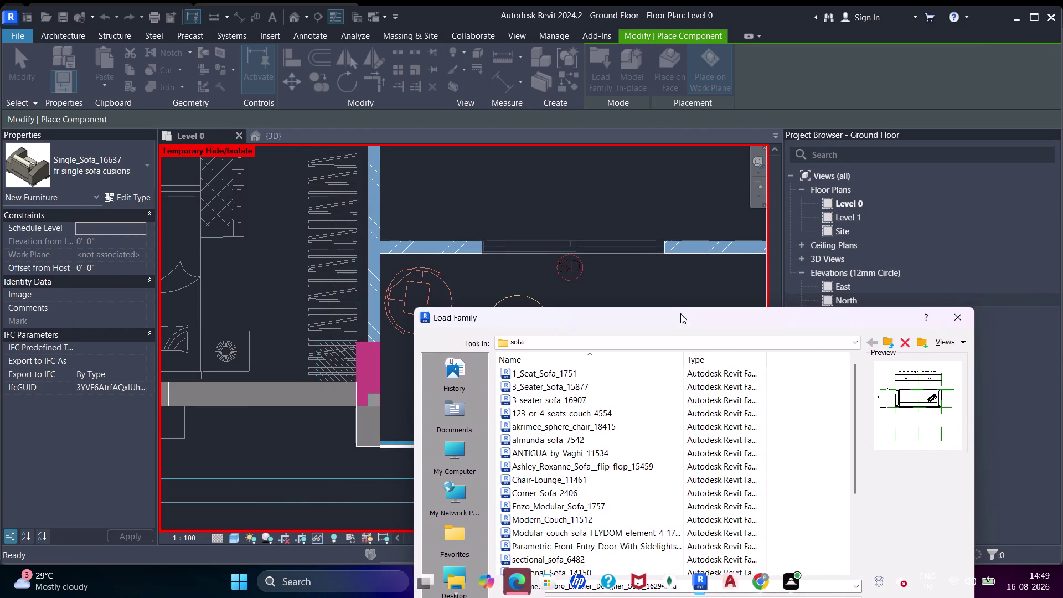
drag(681, 314, 411, 269)
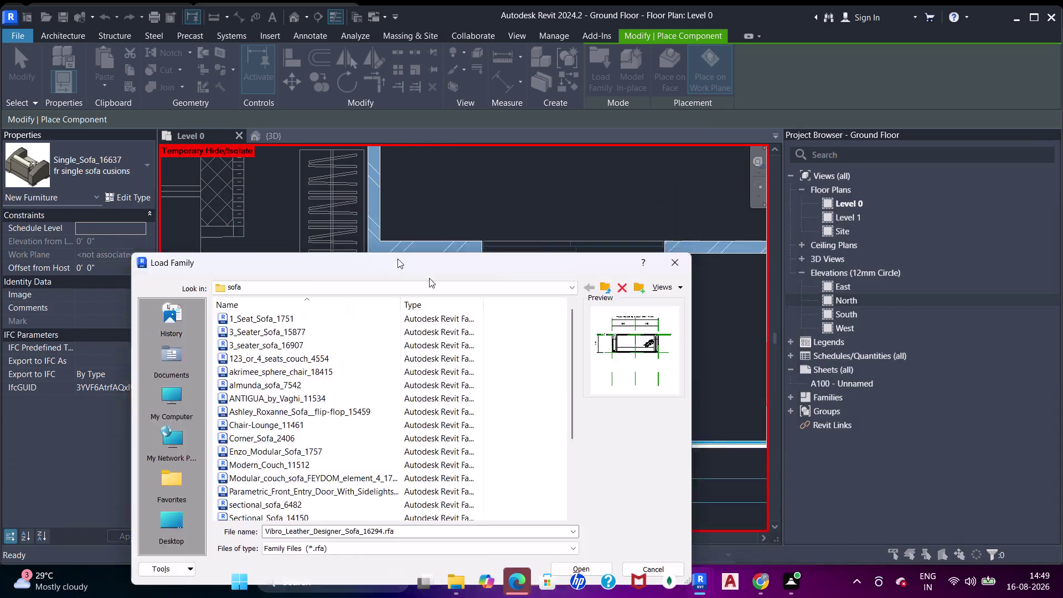
drag(411, 269, 457, 270)
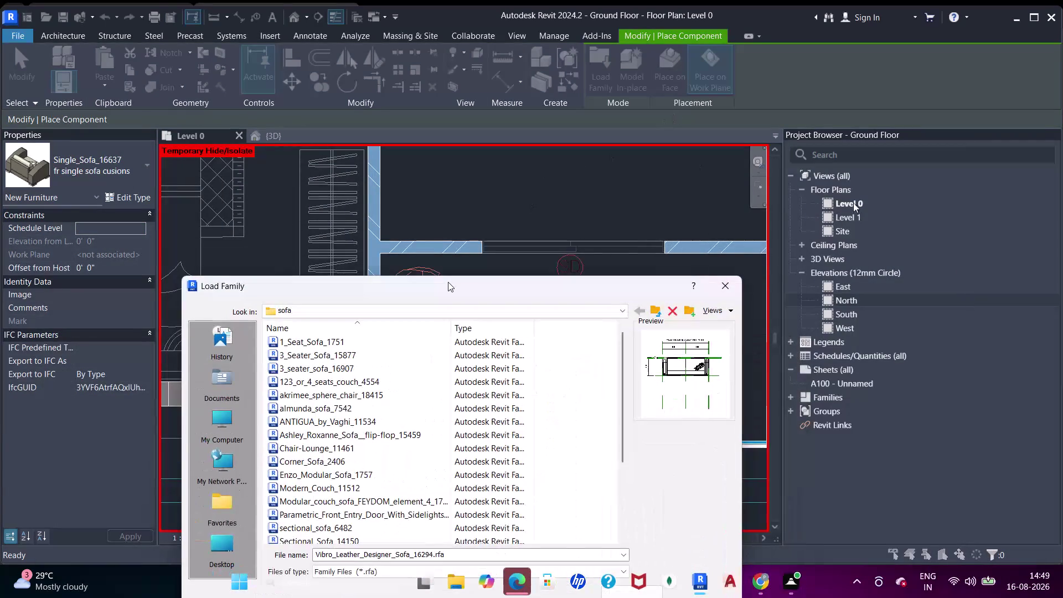
drag(827, 133, 997, 238)
drag(858, 134, 878, 162)
click(730, 276)
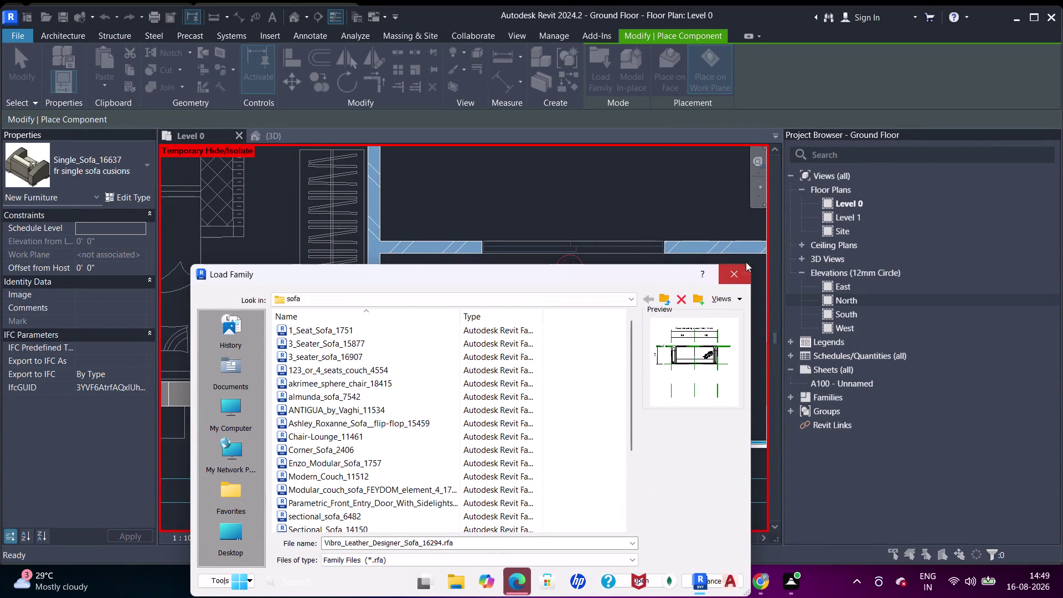
drag(828, 133, 910, 242)
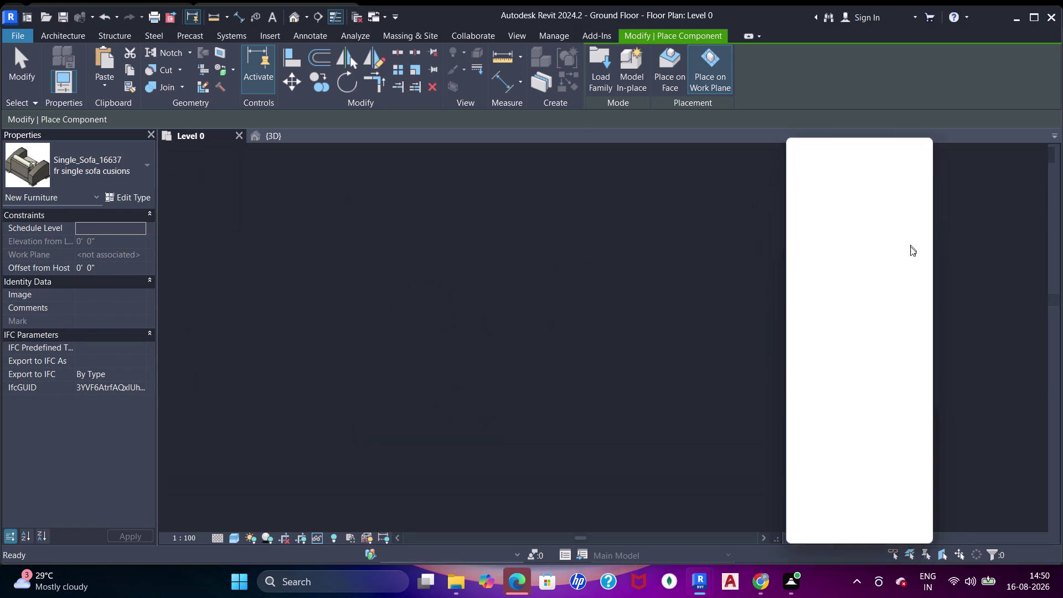
Redock the project browser, cancel sofa placement and recentre the plan.
drag(911, 243, 1062, 167)
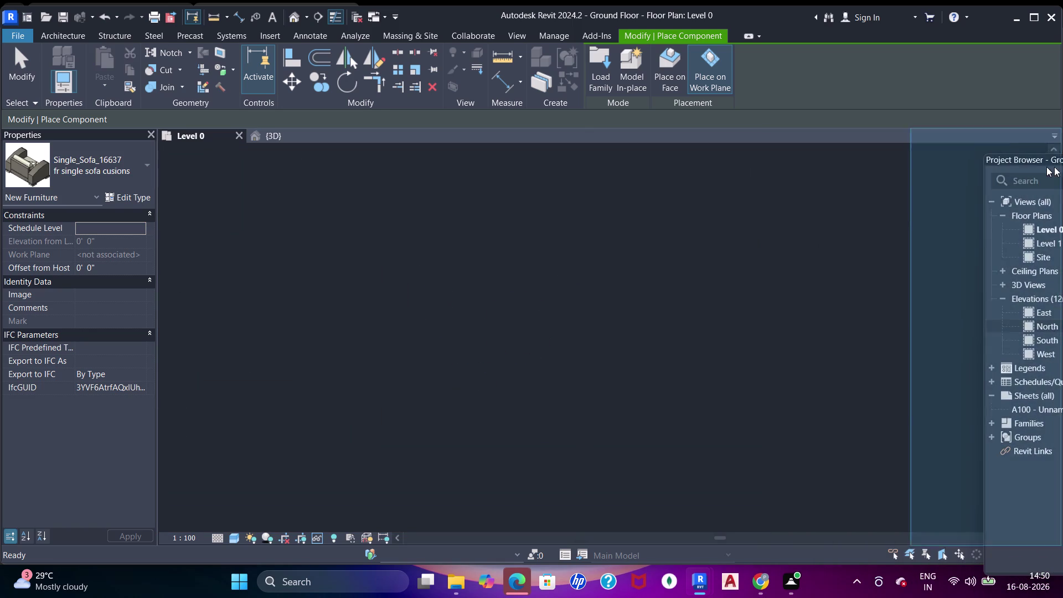
drag(1062, 166, 1058, 166)
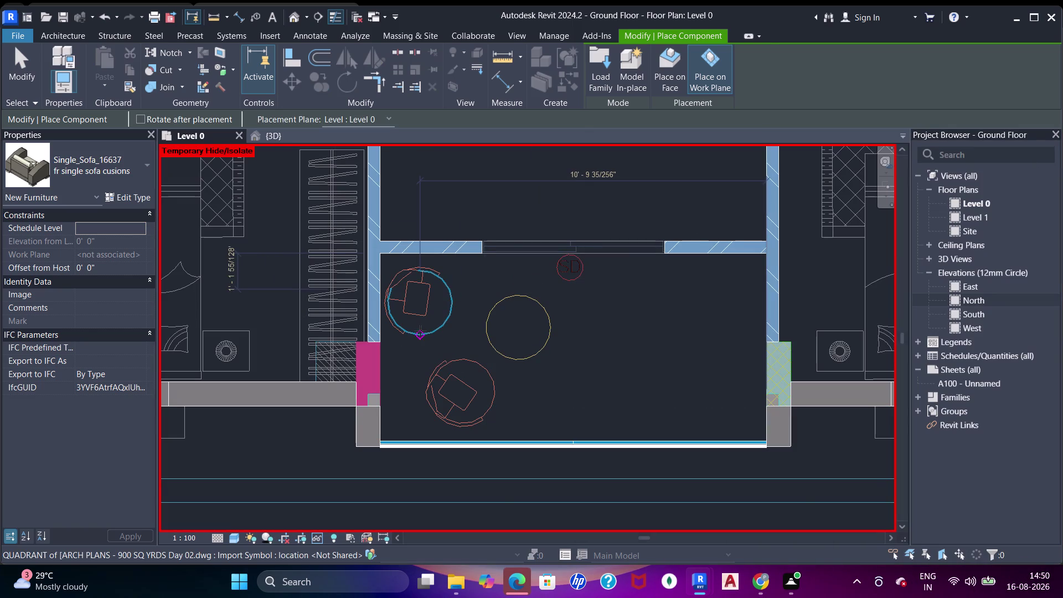
key(Escape)
key(Escape)
key(Escape)
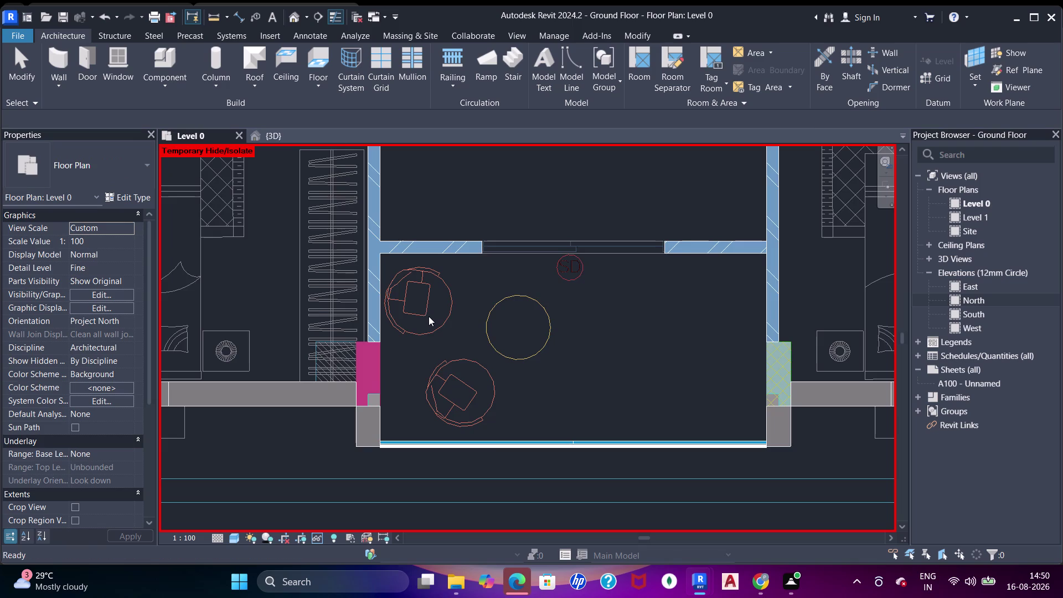
scroll(up, 3)
middle_drag(427, 316, 449, 309)
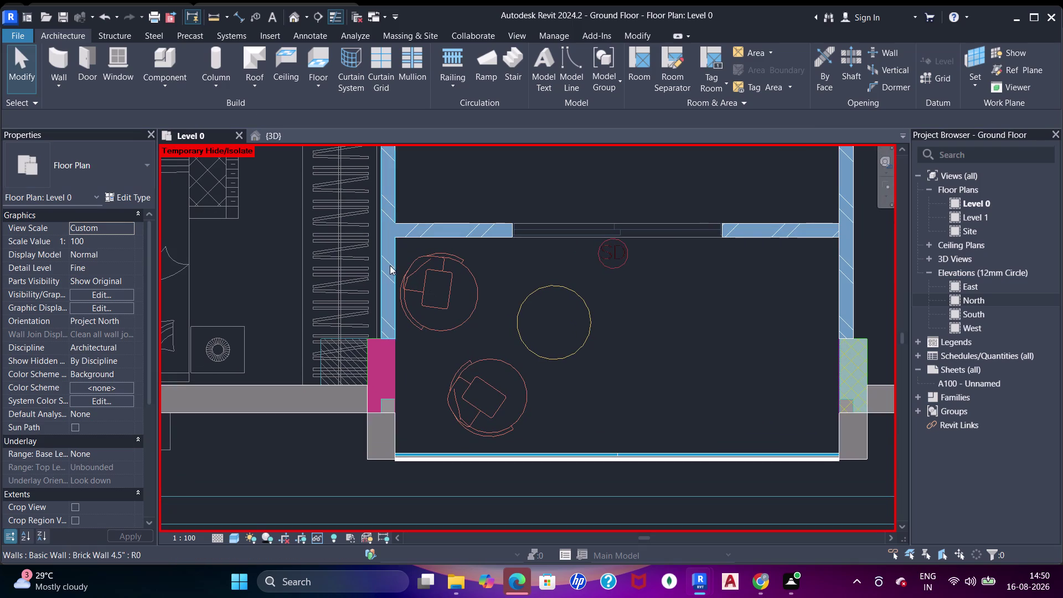
Restart Component placement and browse the list of loaded family types.
click(159, 57)
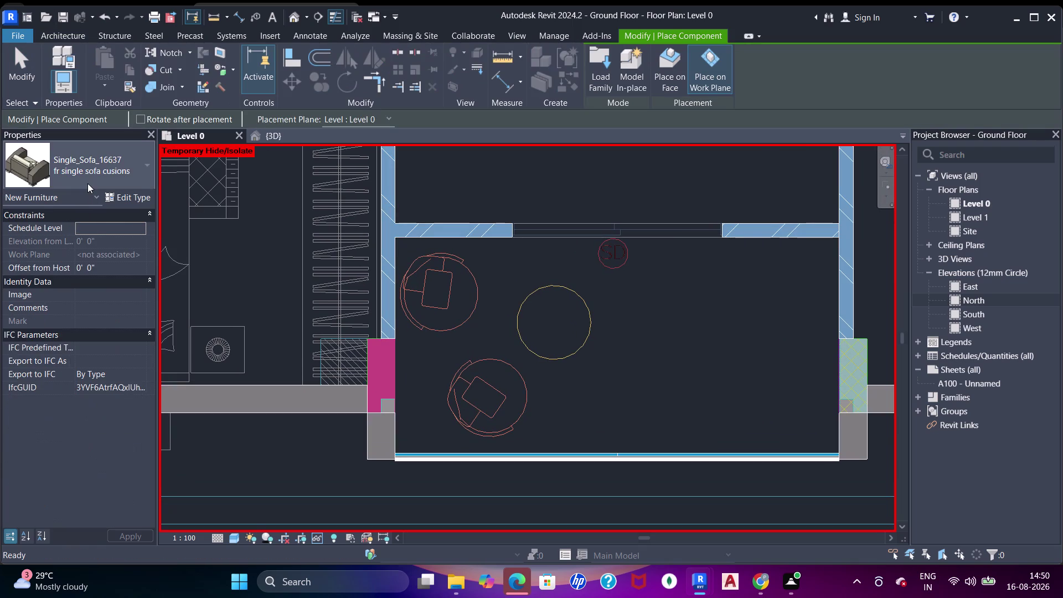
click(87, 182)
scroll(up, 3)
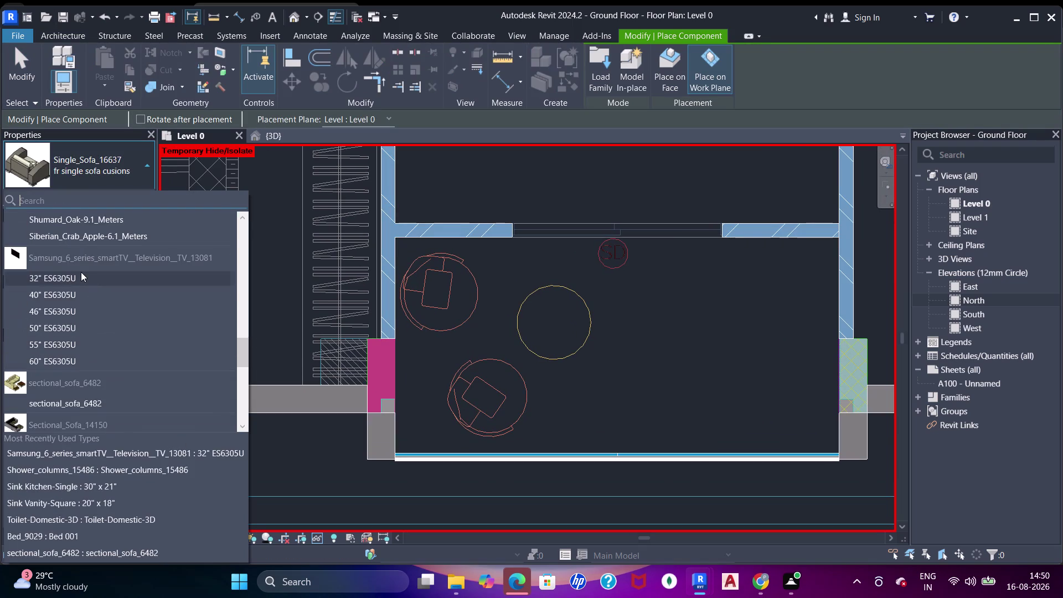
scroll(up, 3)
scroll(up, 3)
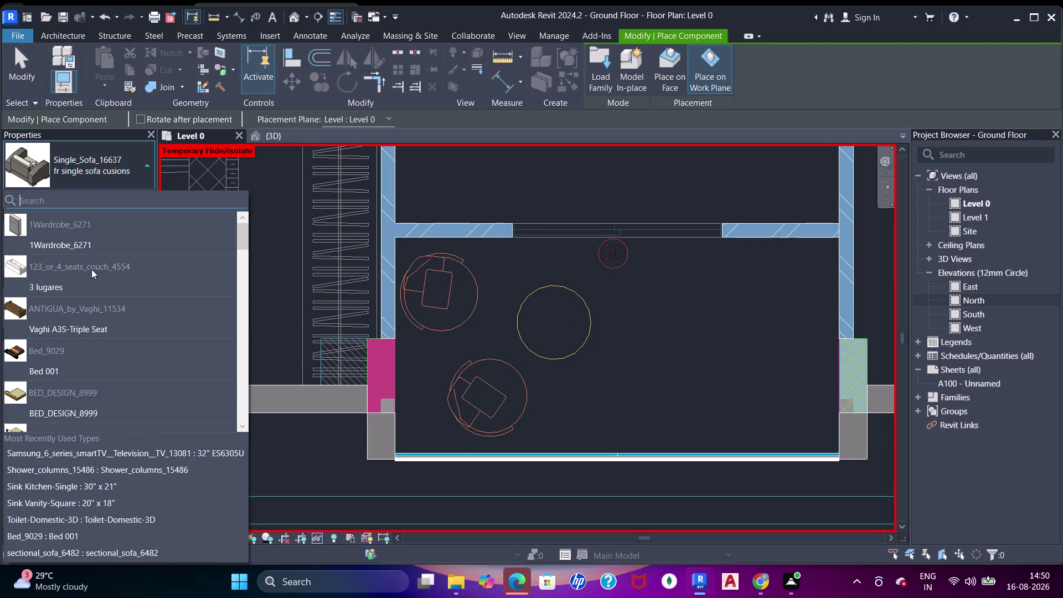
scroll(up, 3)
scroll(down, 3)
key(Escape)
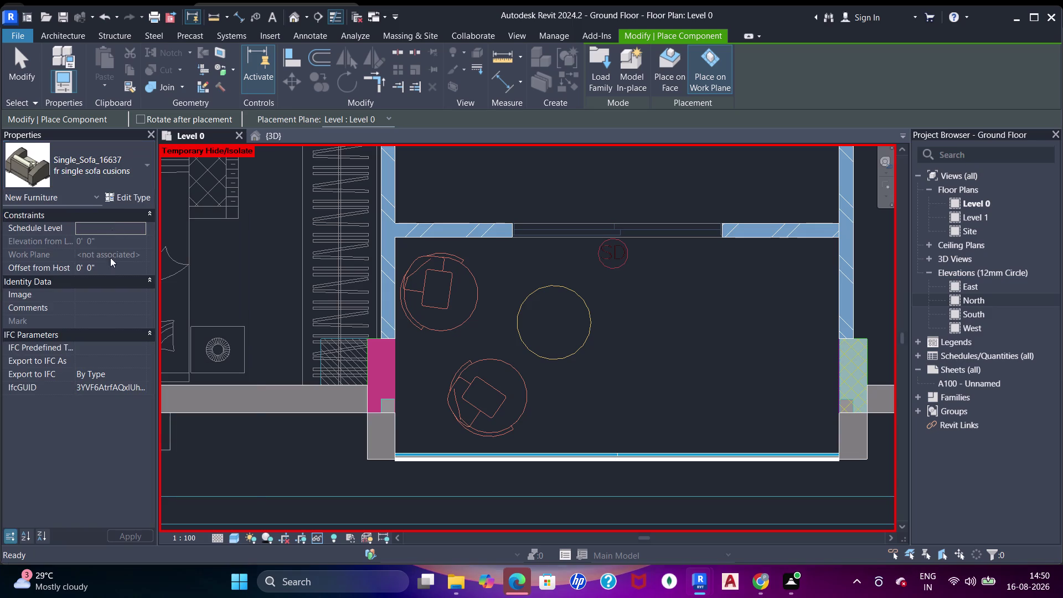
From Single_Sofa_16637's type properties, reopen the family library's sofa folder.
click(118, 199)
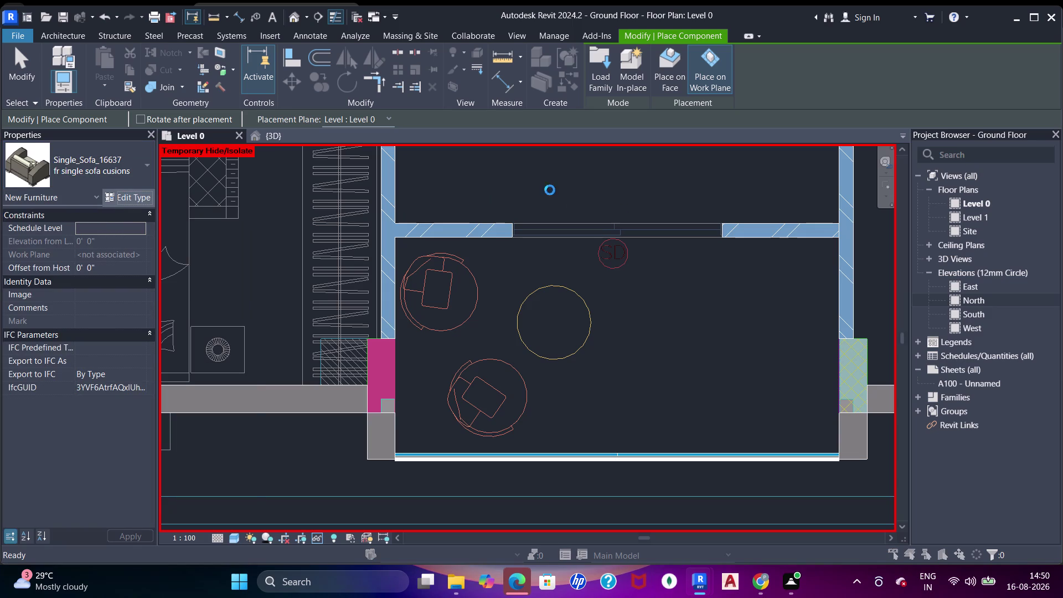
click(845, 76)
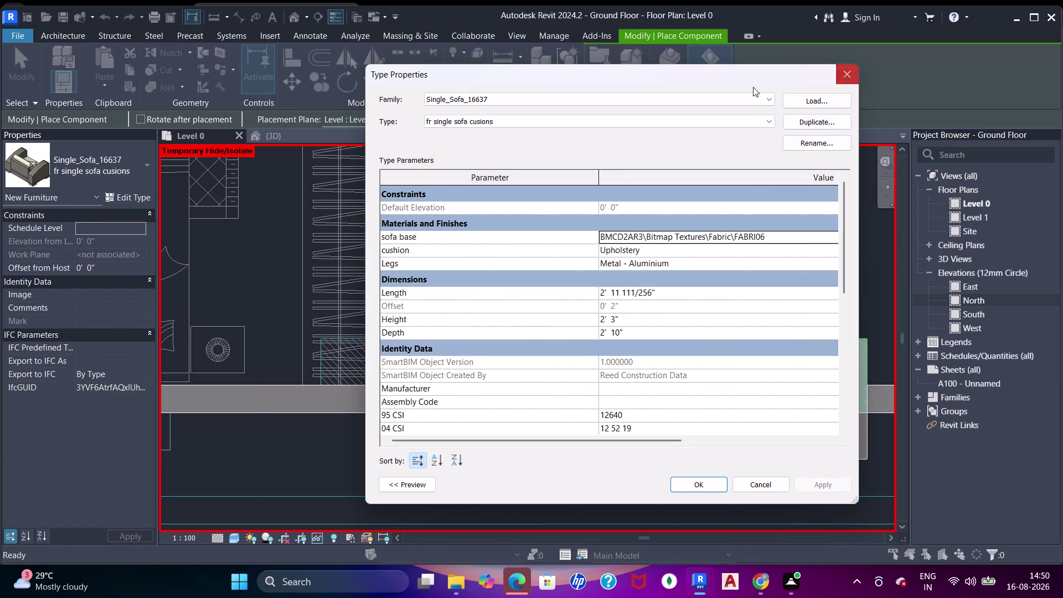
click(608, 75)
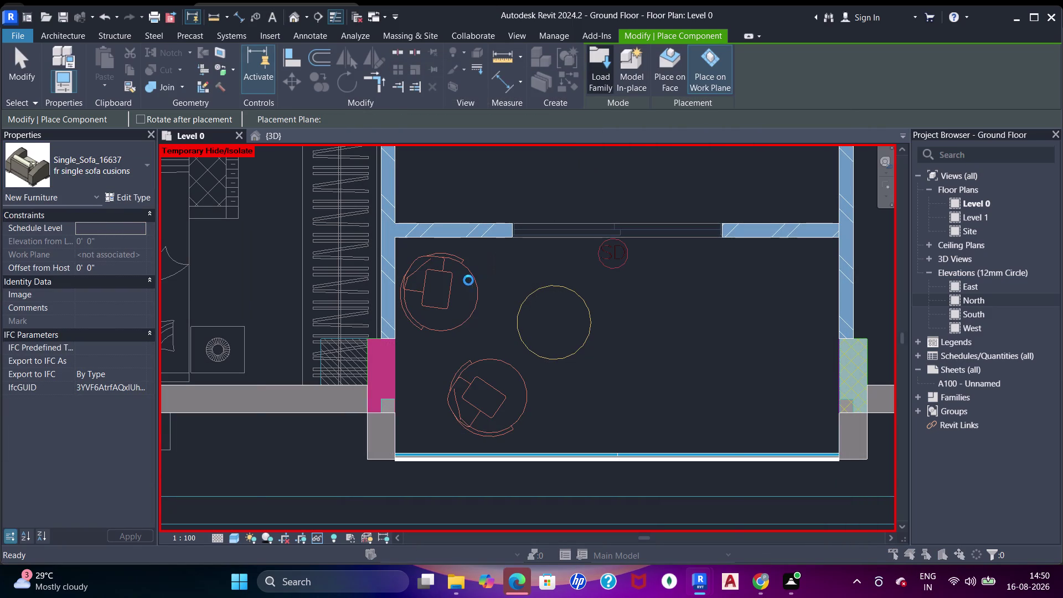
scroll(down, 3)
Preview akrimee_sphere_chair_18415, check the folder location list and reposition the window.
scroll(up, 3)
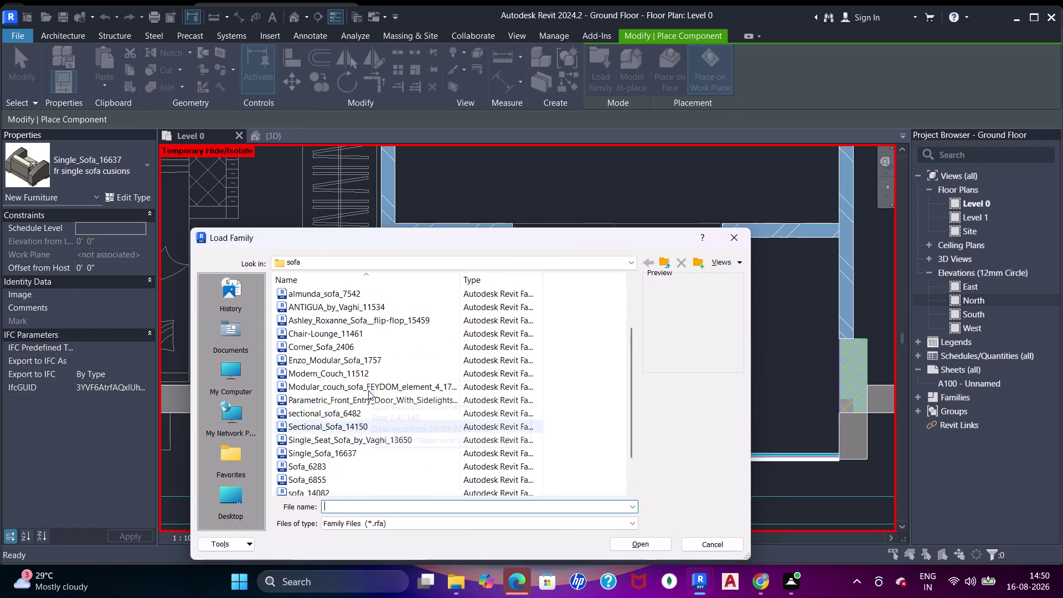
scroll(up, 3)
click(378, 340)
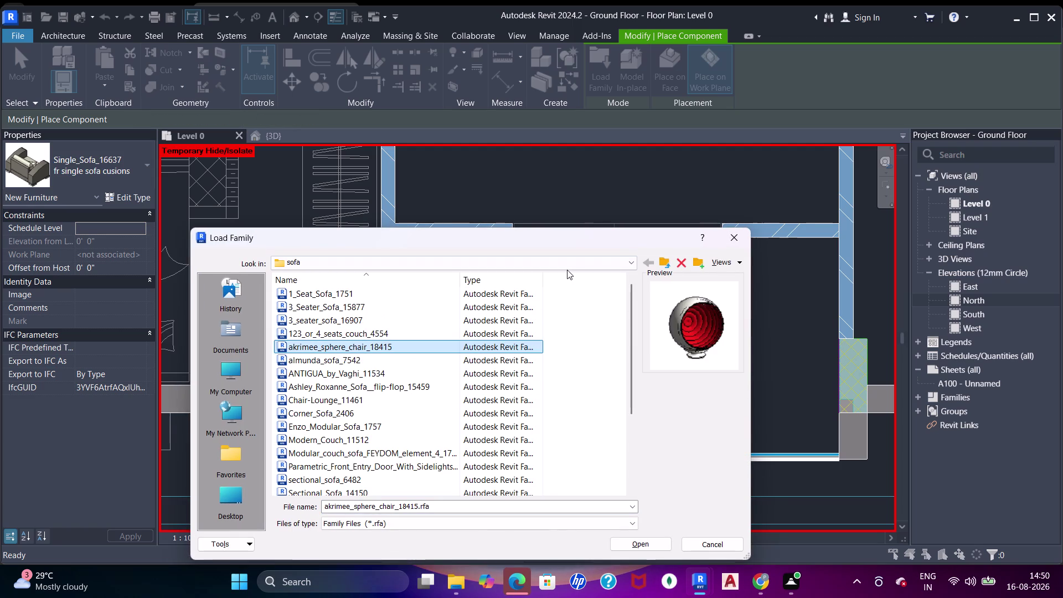
click(567, 269)
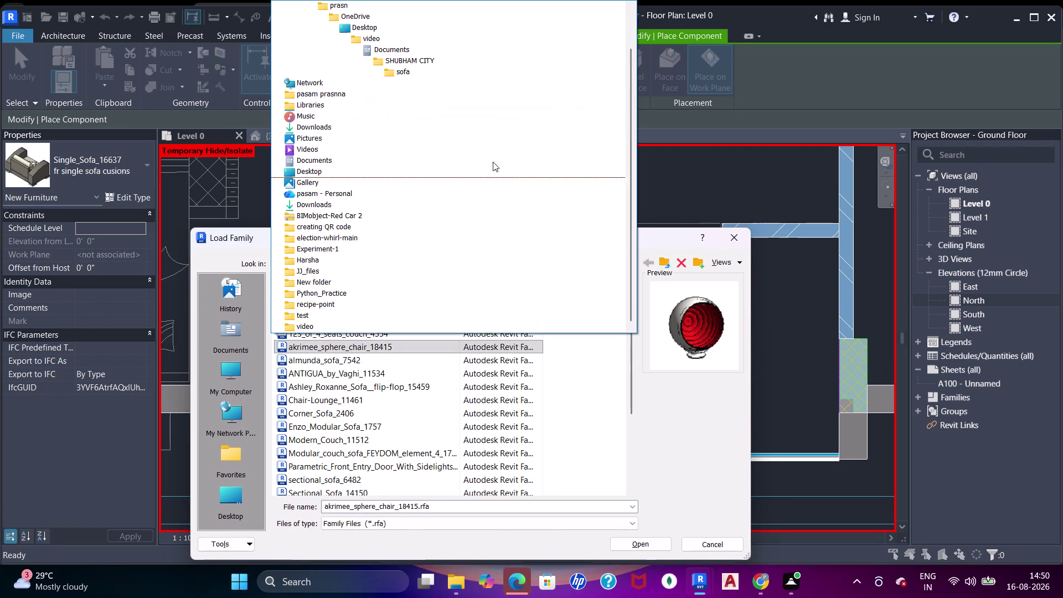
key(Escape)
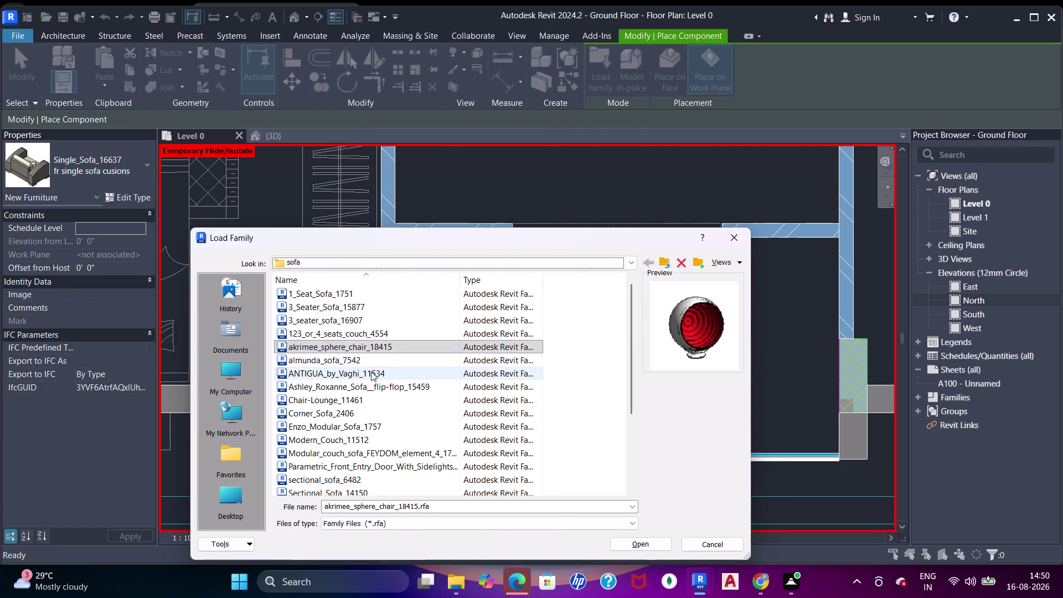
scroll(up, 3)
drag(652, 238, 734, 432)
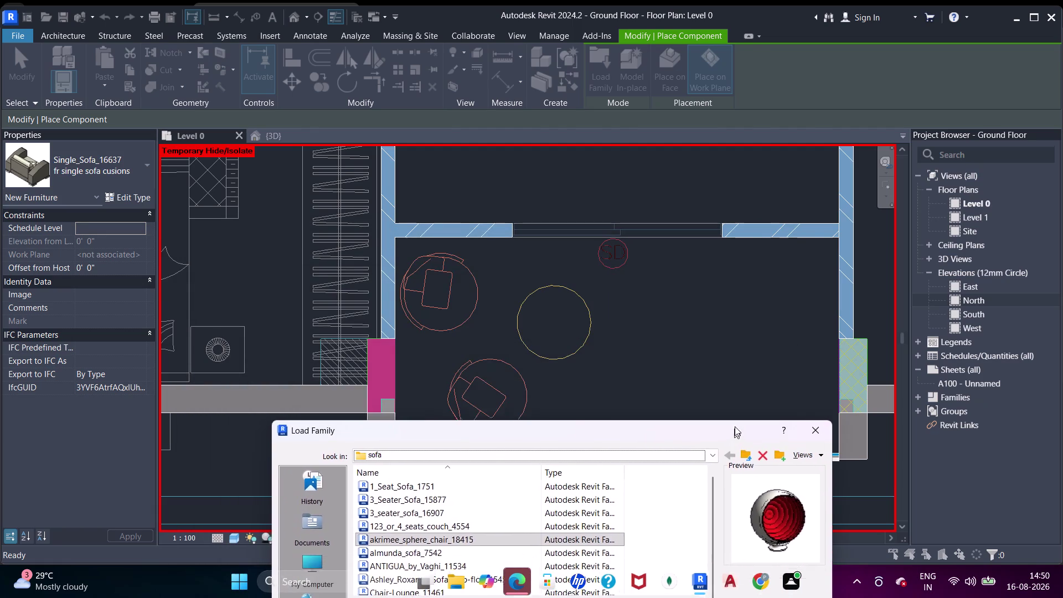
drag(734, 432, 763, 376)
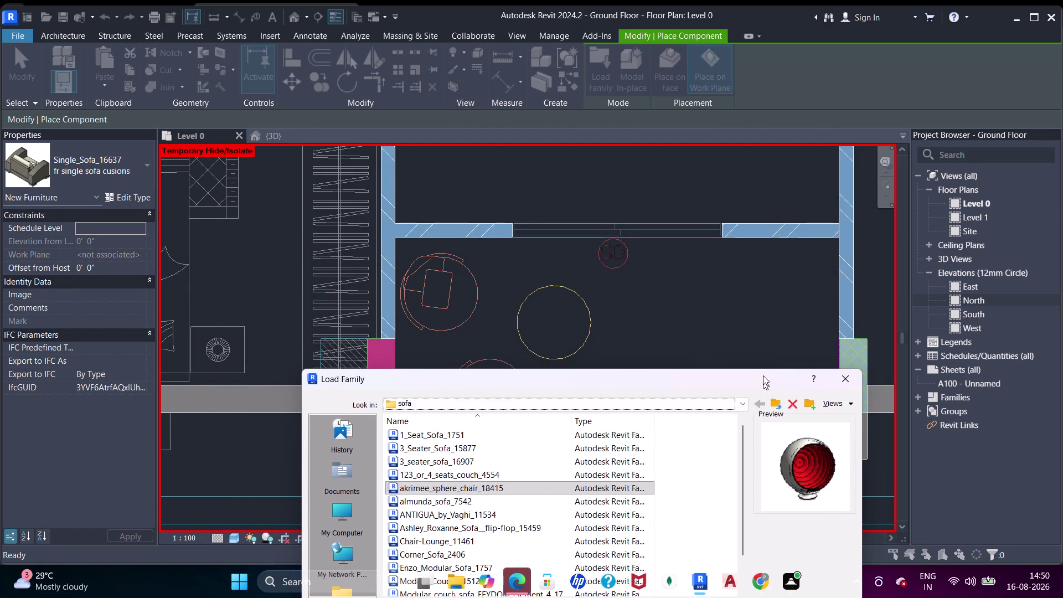
drag(763, 376, 711, 168)
Preview almunda_sofa_7542, 123_or_4_seats_couch_4554 and 3_Seater_Sofa_15877.
click(399, 288)
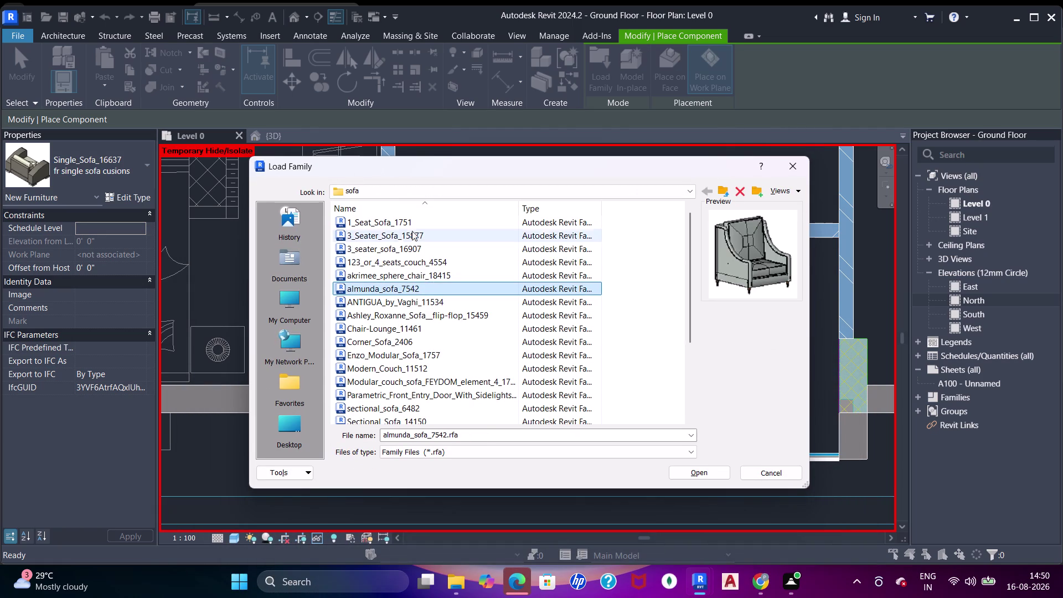
scroll(up, 3)
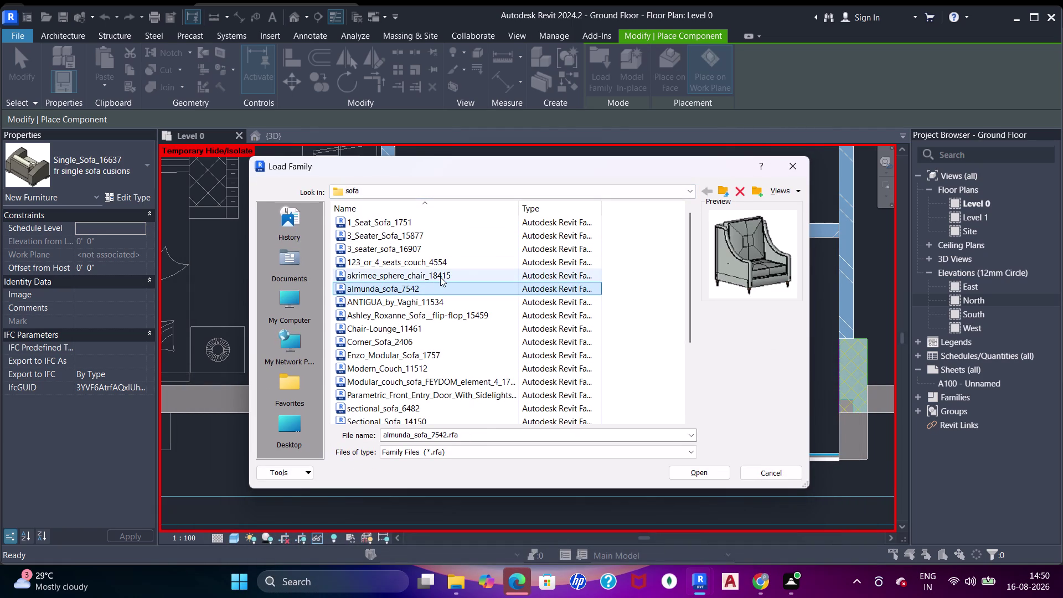
click(440, 277)
click(447, 266)
click(444, 255)
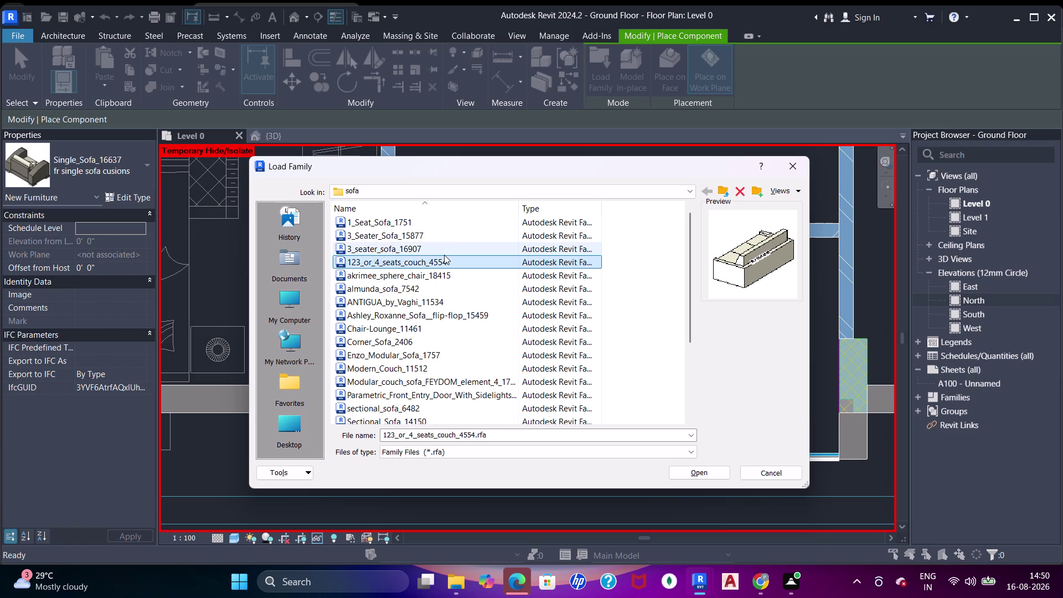
click(434, 235)
scroll(down, 3)
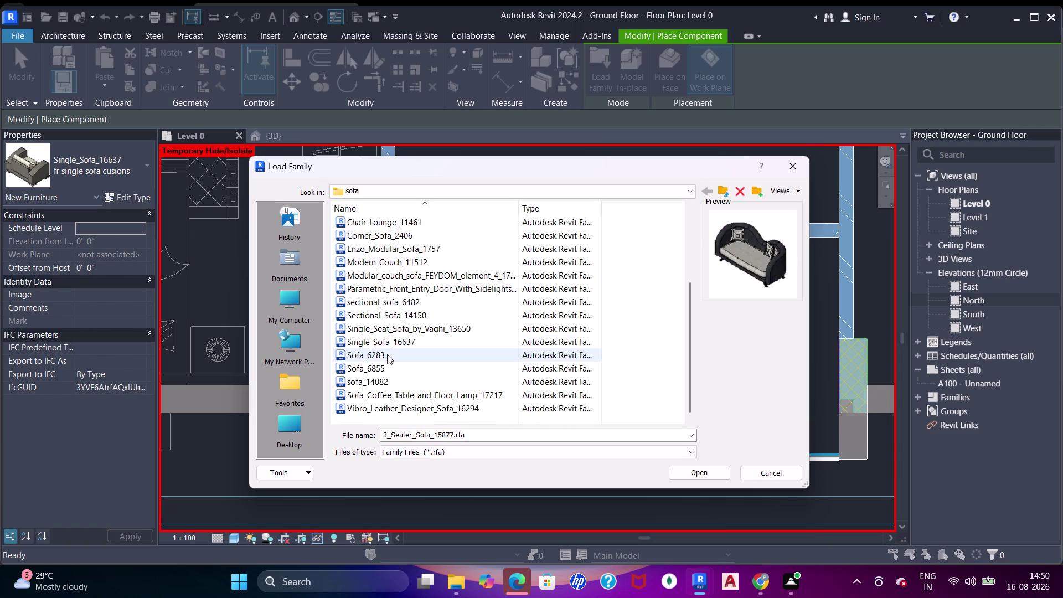
Preview the sofa families further down the list, ending at Sofa_6855.
click(390, 337)
click(395, 332)
click(388, 352)
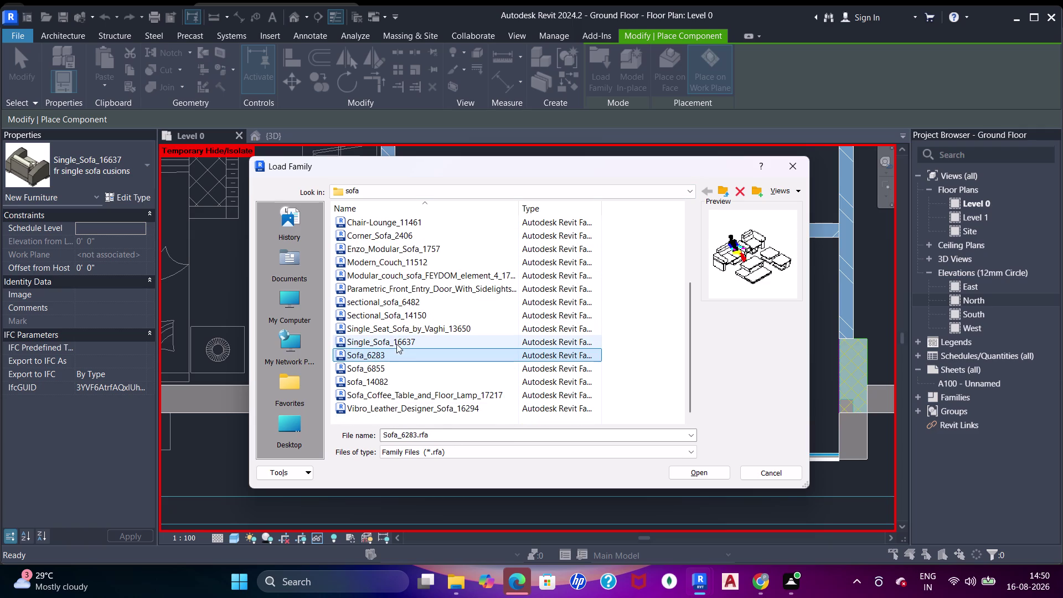
click(396, 342)
click(391, 364)
click(391, 358)
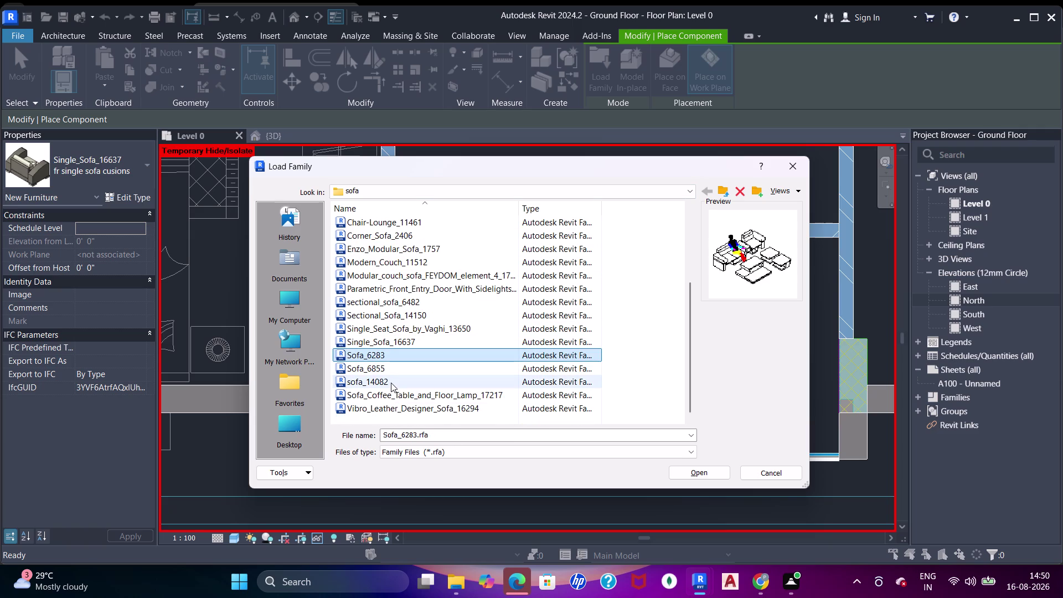
click(391, 382)
click(390, 368)
click(393, 389)
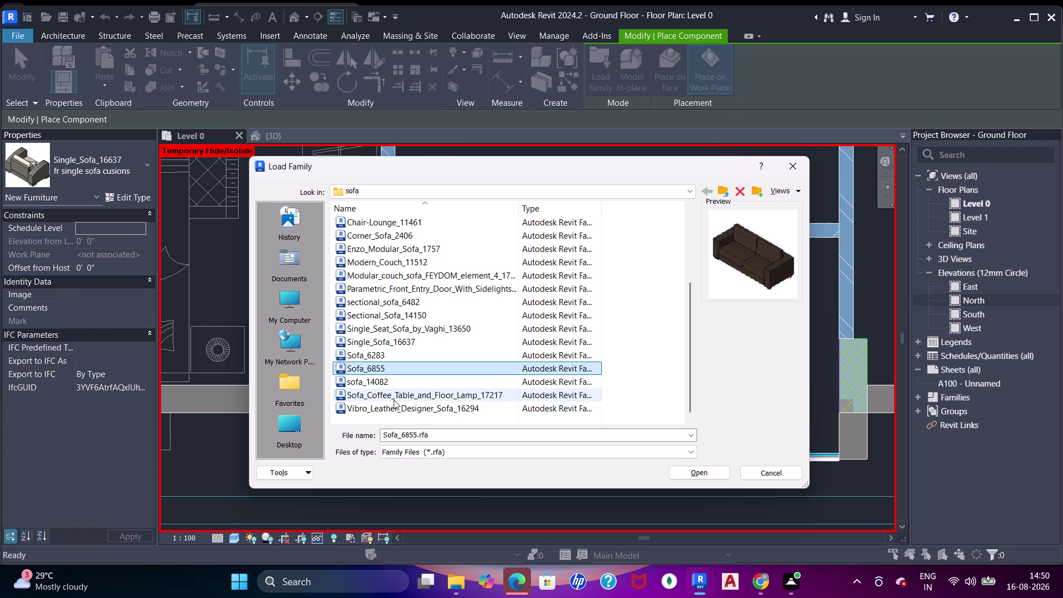
Preview the leather designer sofa and the families just above it.
click(393, 400)
click(394, 405)
click(395, 382)
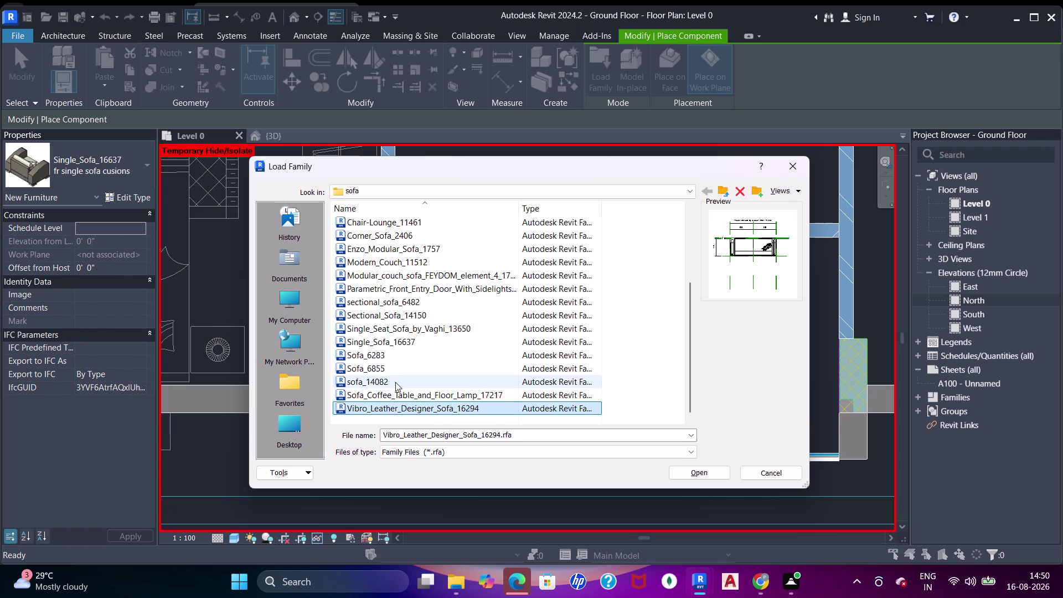
click(393, 372)
click(392, 355)
scroll(up, 3)
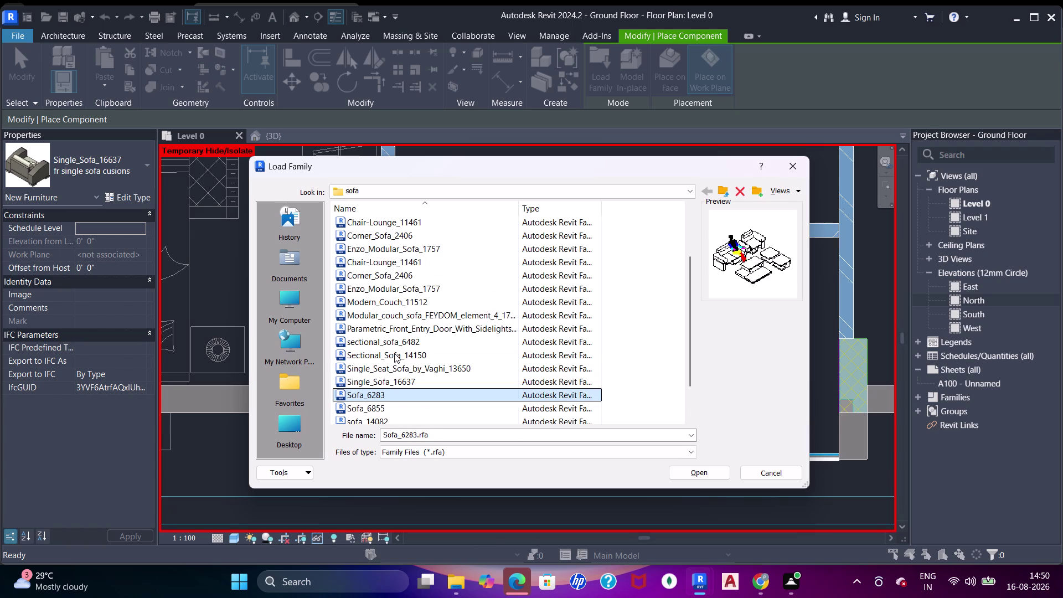
Preview the single seat sofa, sectional_sofa_6482 and the modular couch.
click(395, 379)
click(398, 371)
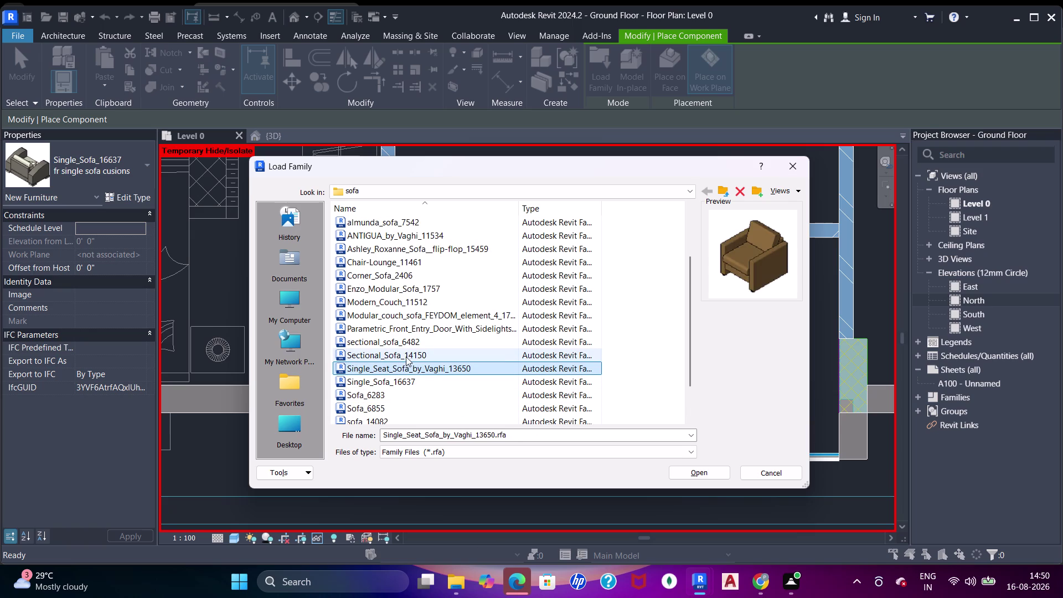
click(406, 356)
click(411, 343)
scroll(up, 3)
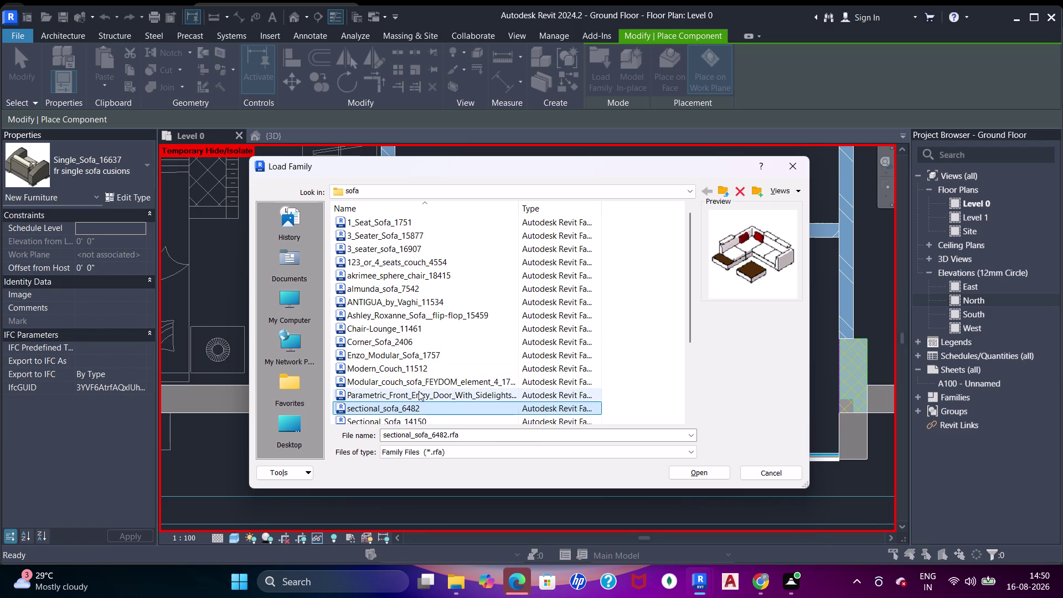
click(419, 391)
click(421, 385)
click(419, 370)
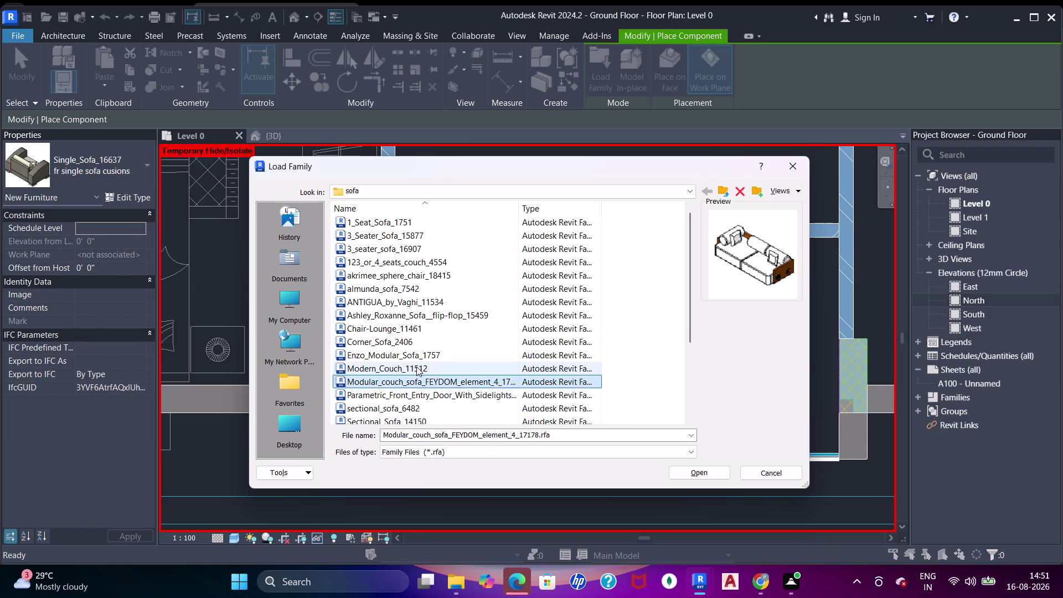
Preview Corner_Sofa_2406, ANTIGUA_by_Vaghi_11534 and akrimee_sphere_chair_18415.
scroll(up, 3)
click(415, 356)
click(412, 343)
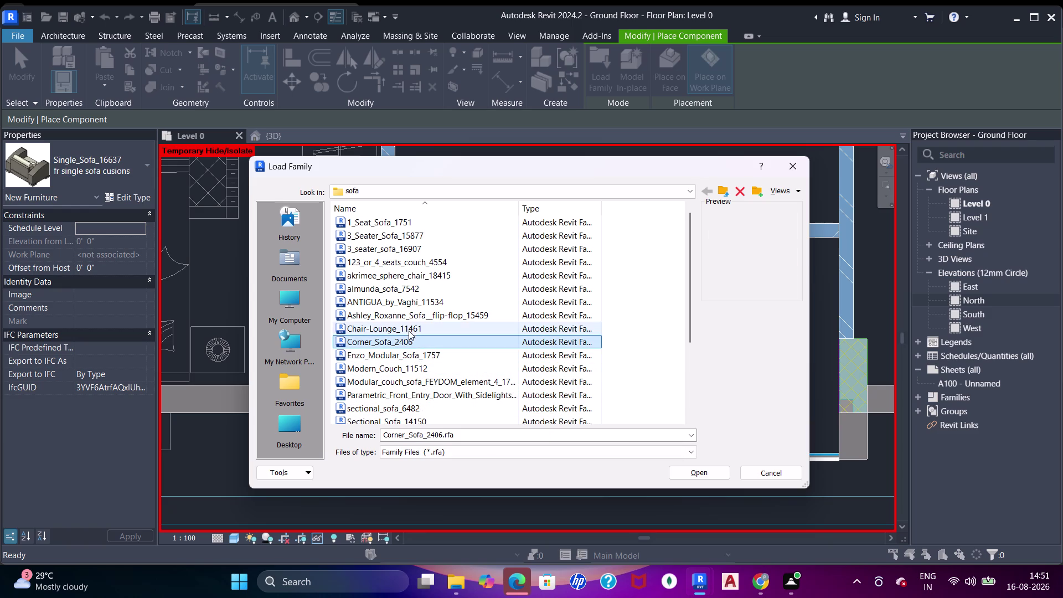
click(408, 328)
click(413, 317)
click(420, 304)
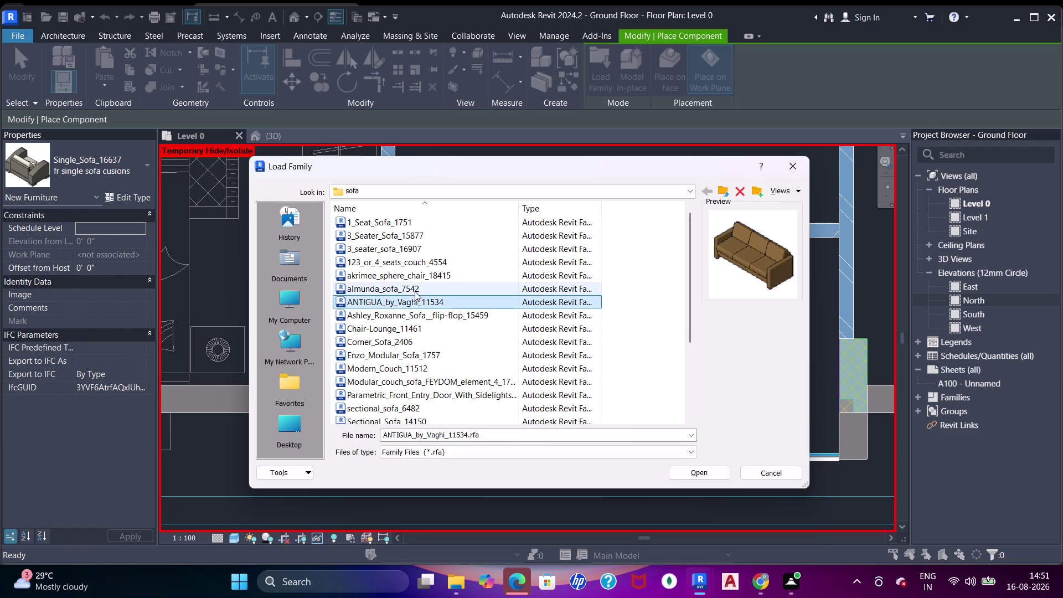
click(415, 291)
click(419, 278)
click(419, 290)
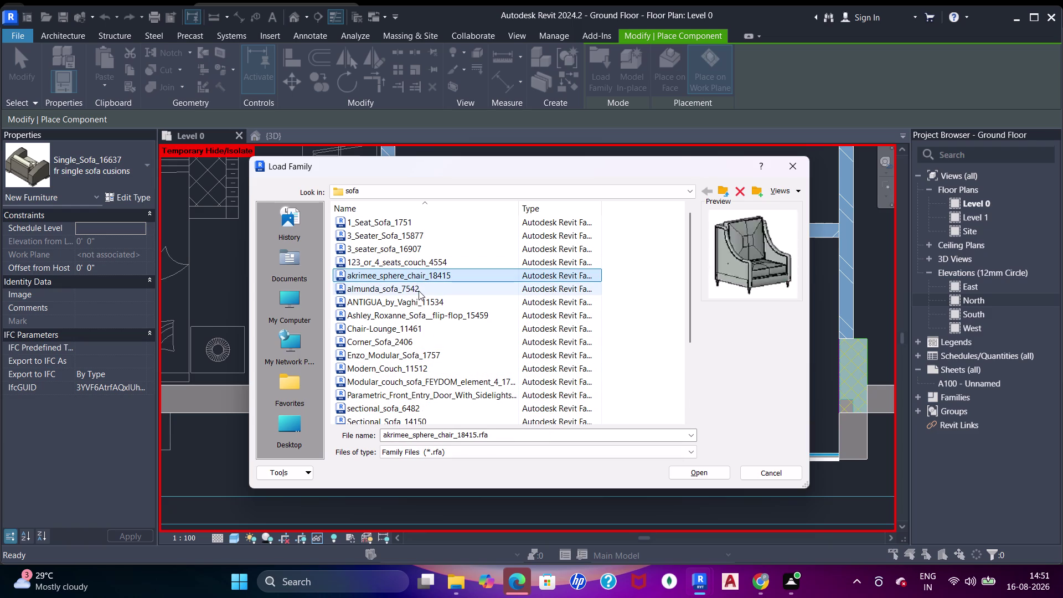
Select akrimee_sphere_chair_18415.rfa and open it to load it into the project.
click(422, 278)
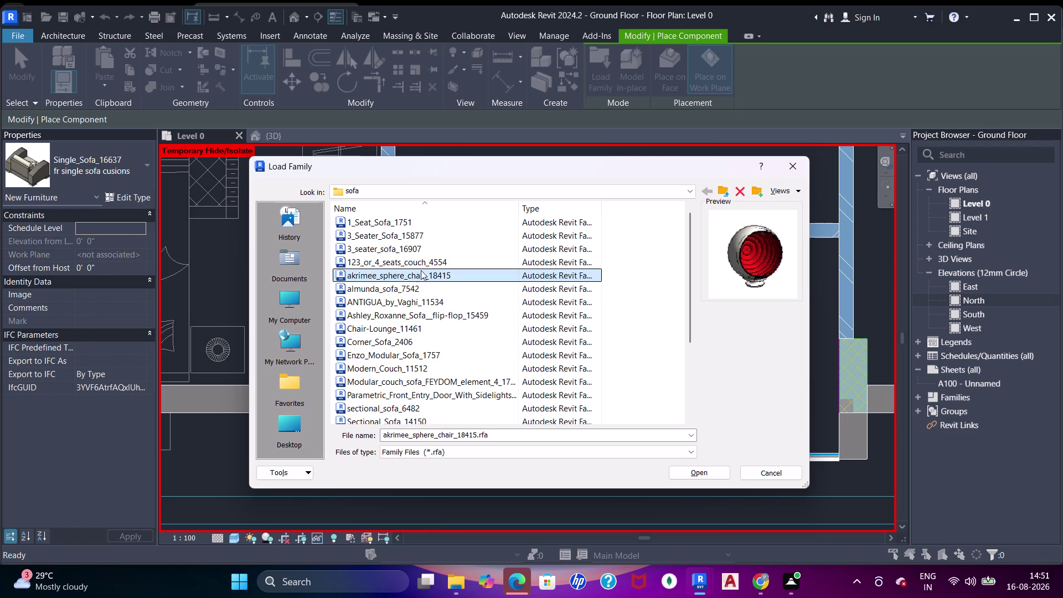
click(406, 278)
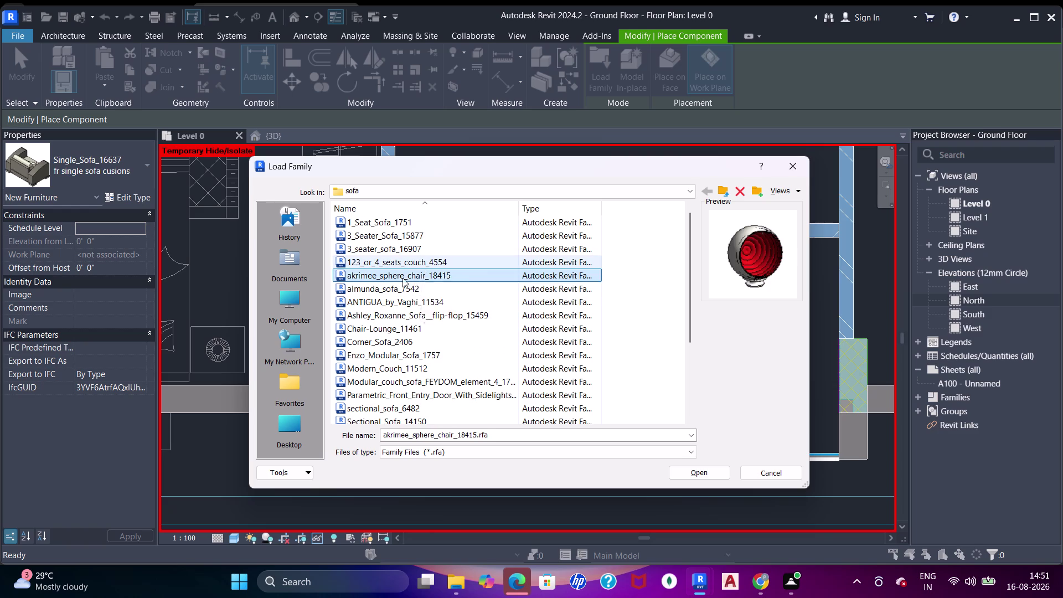
click(401, 278)
key(Escape)
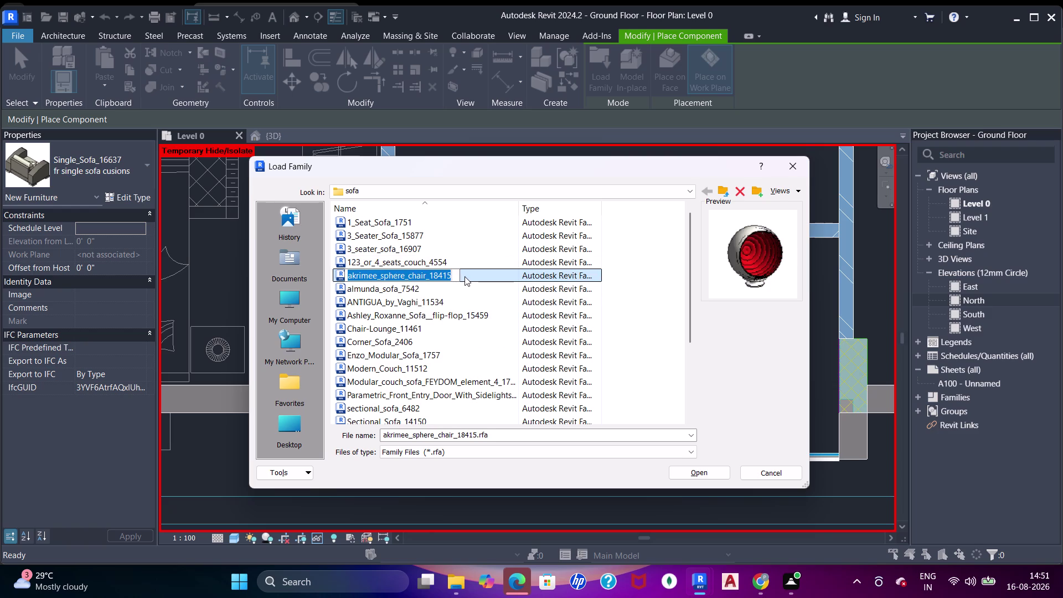
double_click(465, 276)
key(Escape)
double_click(469, 271)
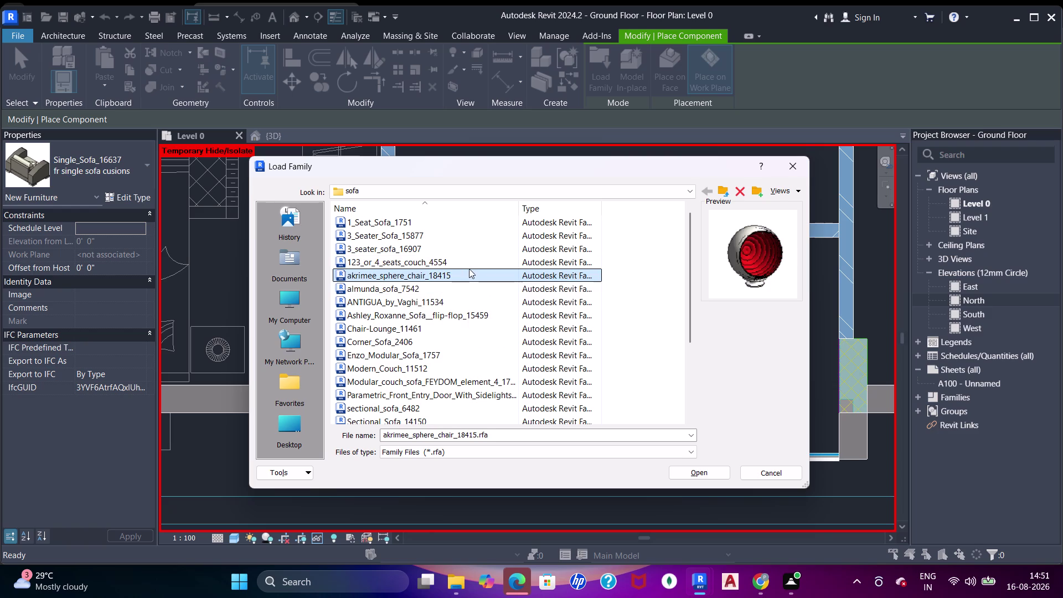
click(458, 276)
key(Escape)
double_click(468, 276)
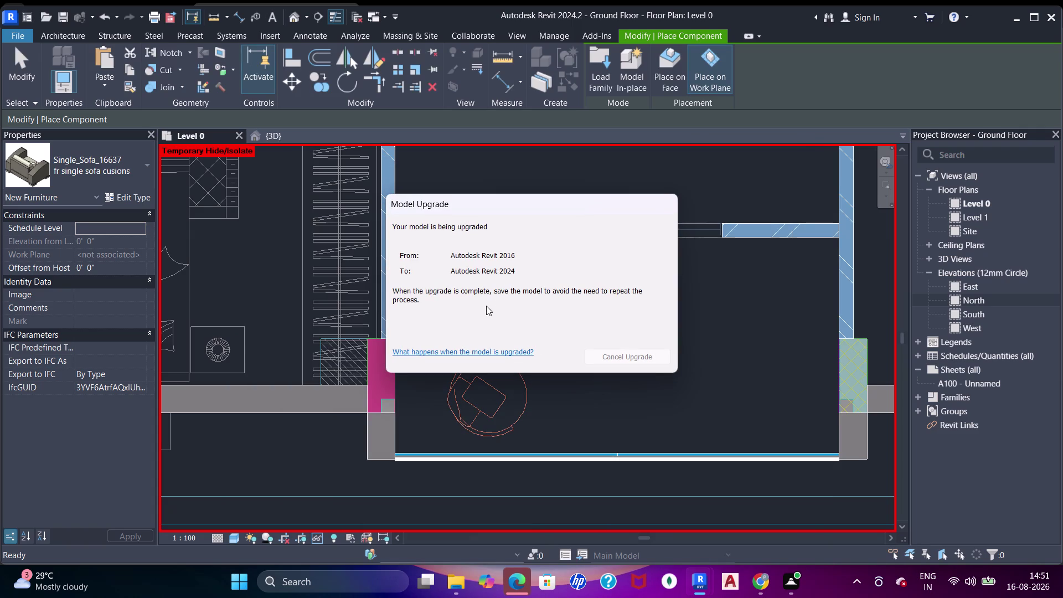
Turn on the Furniture model category in Visibility/Graphics (VG), filtering the list by 'furn'.
scroll(up, 3)
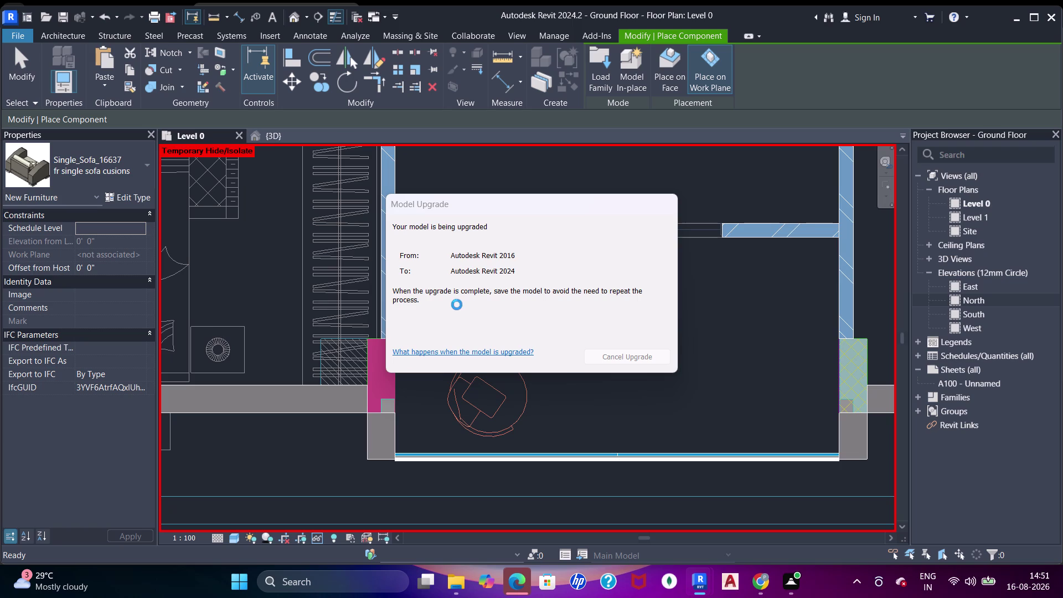
scroll(up, 3)
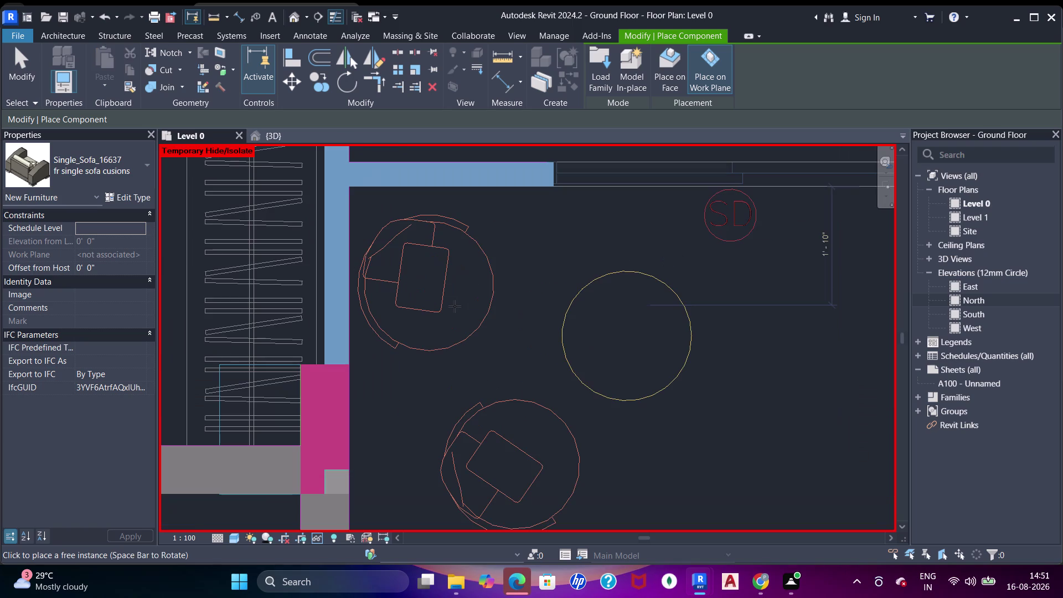
key(v)
key(g)
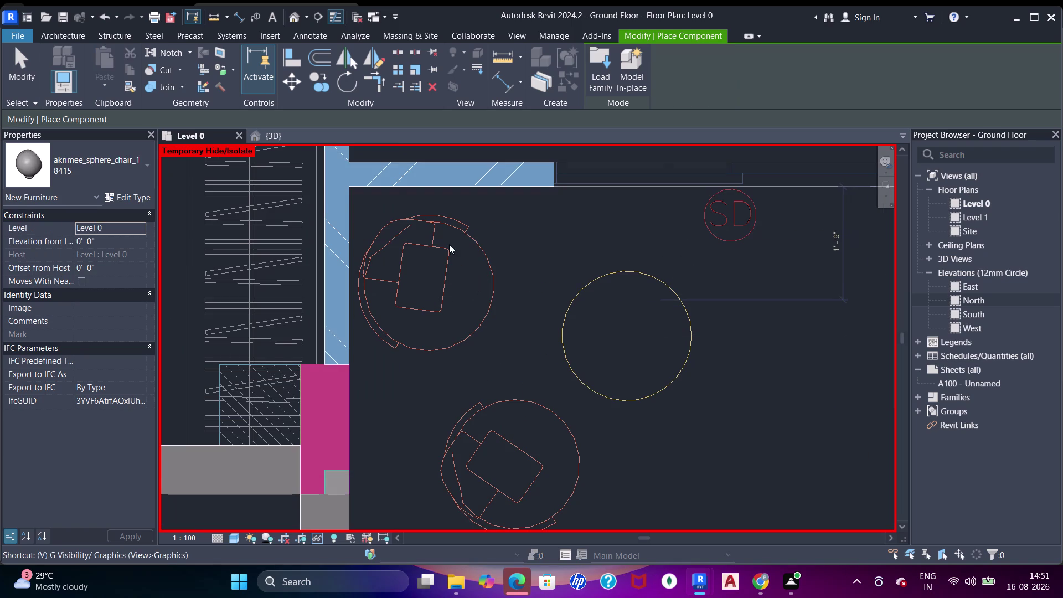
click(411, 145)
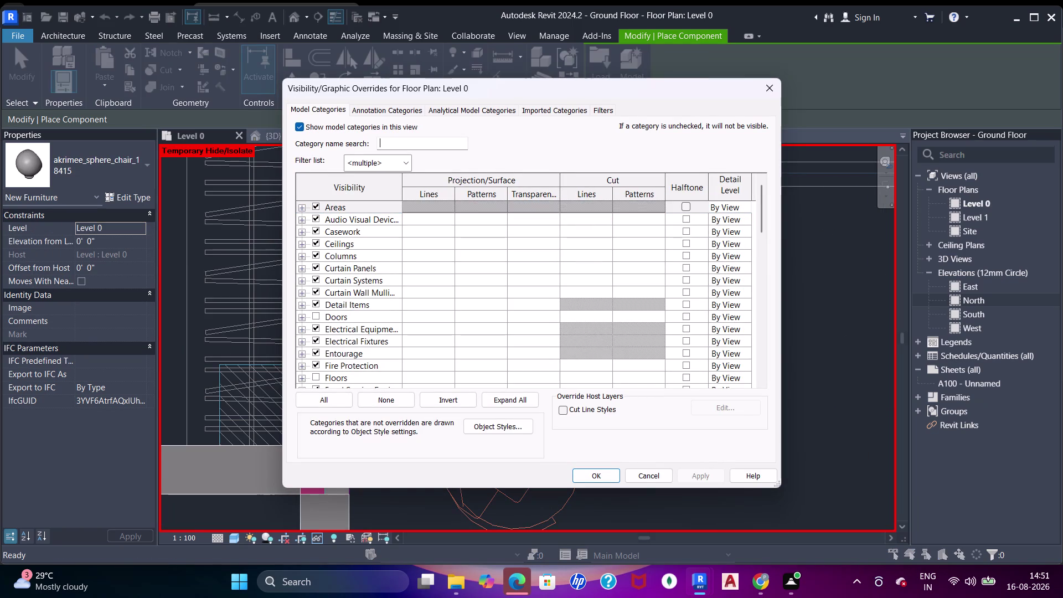
key(f)
key(u)
key(r)
key(n)
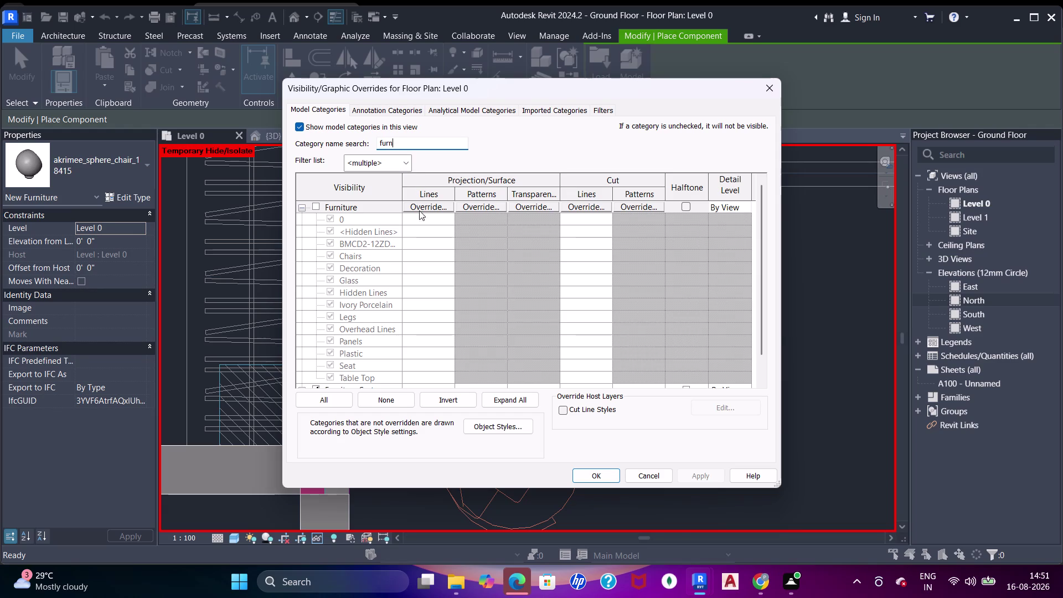
click(318, 205)
click(610, 479)
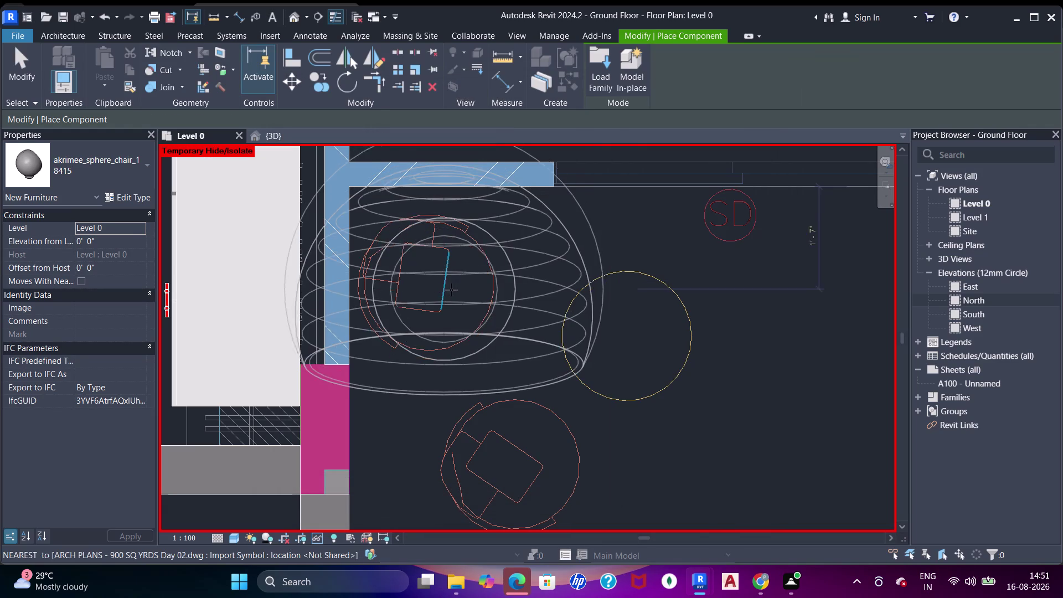
Place the sphere chair in the small room near the wall corner.
key(space)
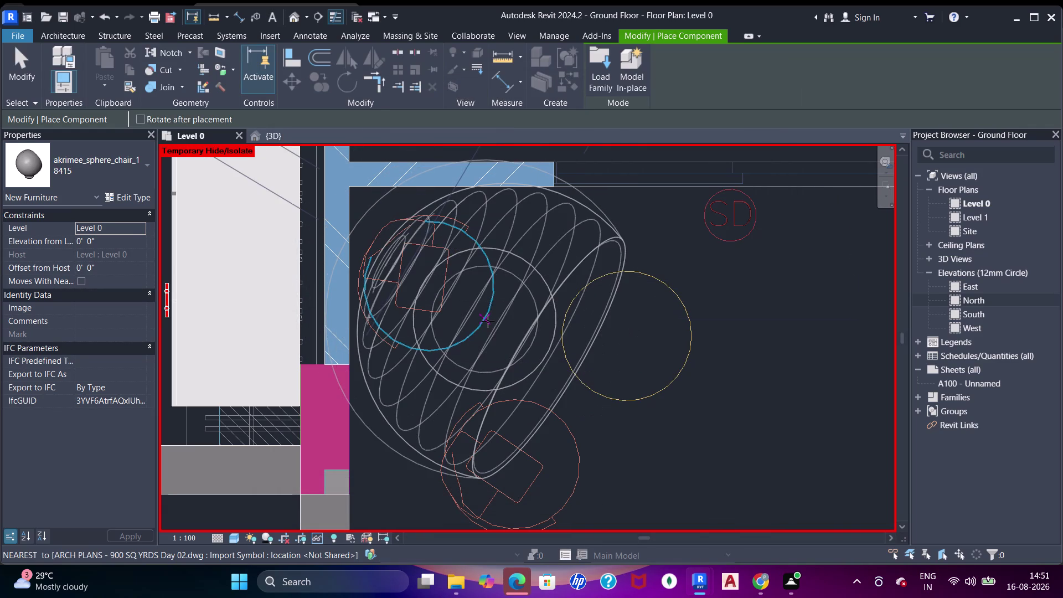
click(478, 316)
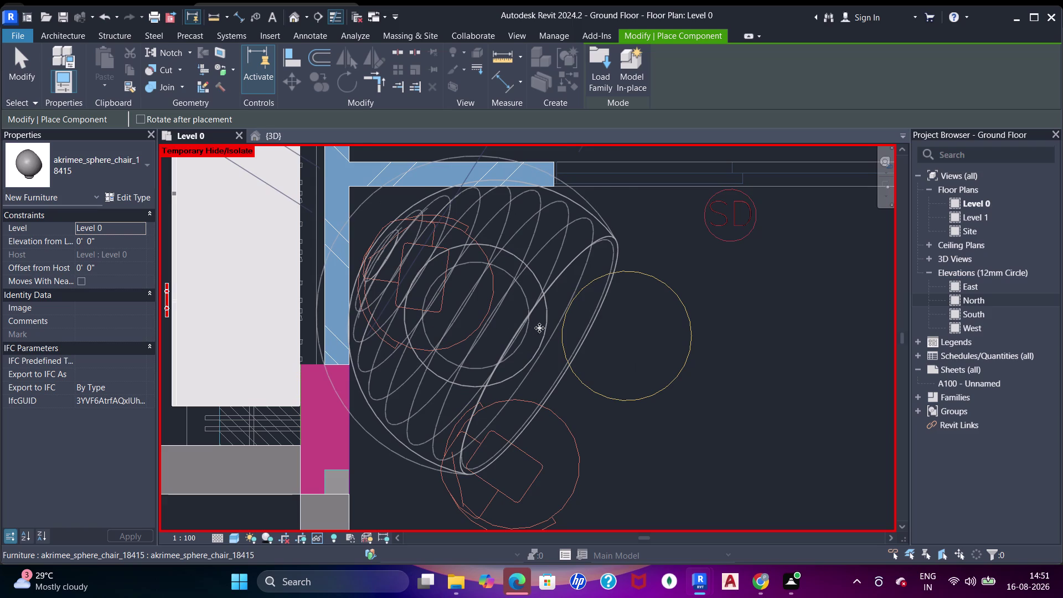
scroll(down, 3)
middle_click(555, 328)
key(Escape)
key(Escape)
key(Escape)
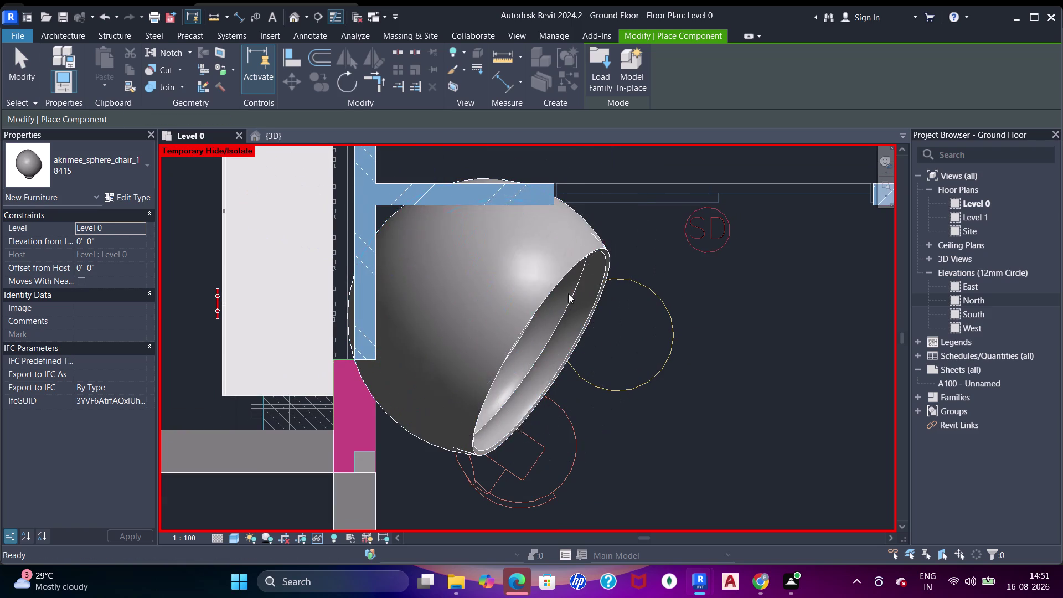
key(Escape)
Rotate the placed sphere chair to a new angle and bring up the 3D view.
click(561, 278)
key(Down)
key(Down)
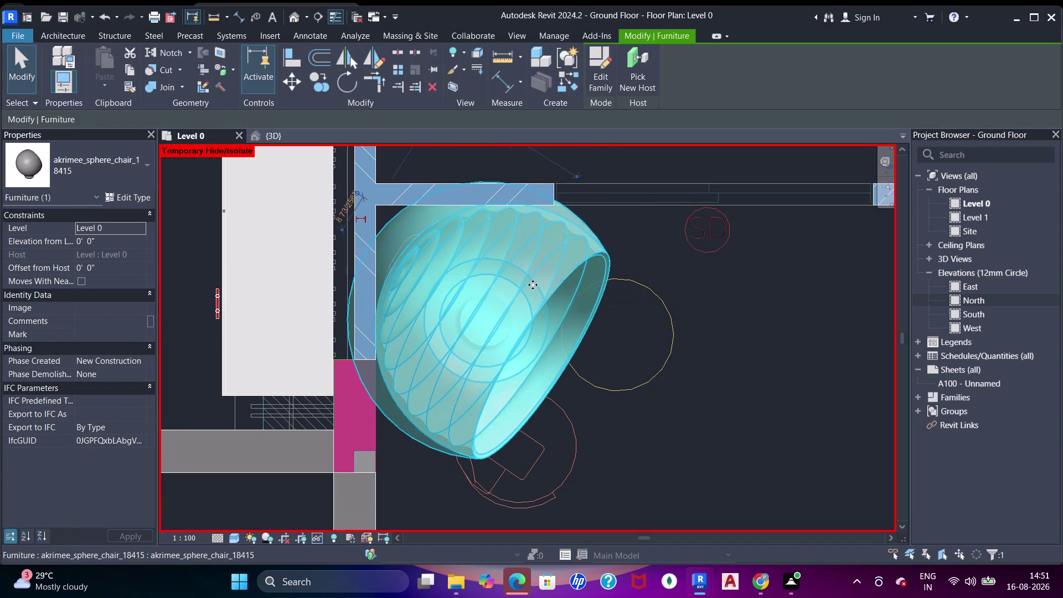
key(Right)
key(Right)
key(Right)
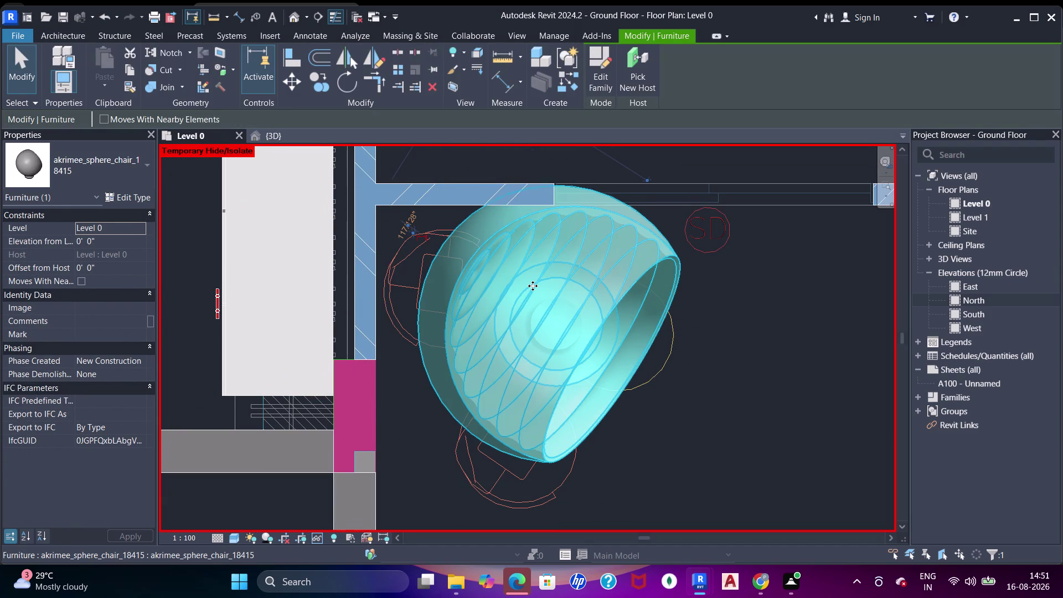
key(Down)
key(Down)
key(Down)
key(Down)
key(Down)
key(Down)
key(Down)
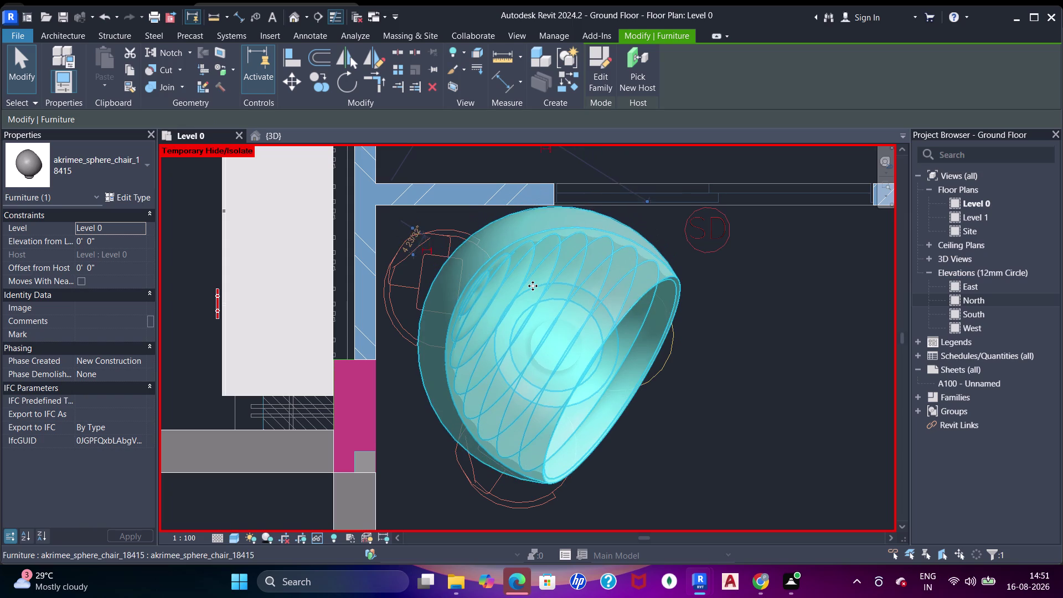
key(Down)
key(Left)
key(Left)
key(Left)
key(Left)
key(Left)
key(Left)
key(Left)
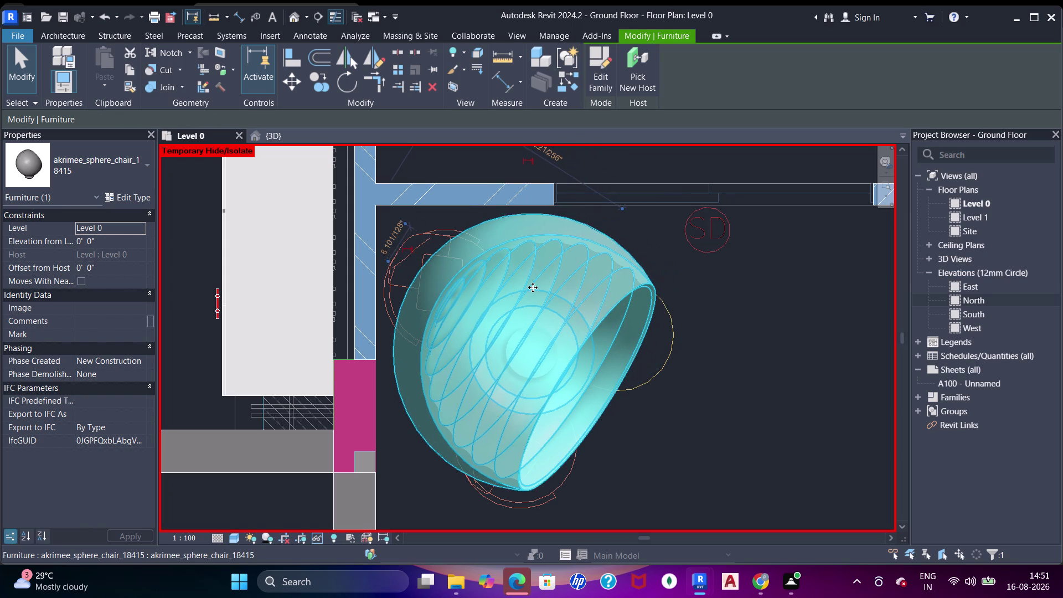
key(Left)
key(Left)
key(Left)
key(Left)
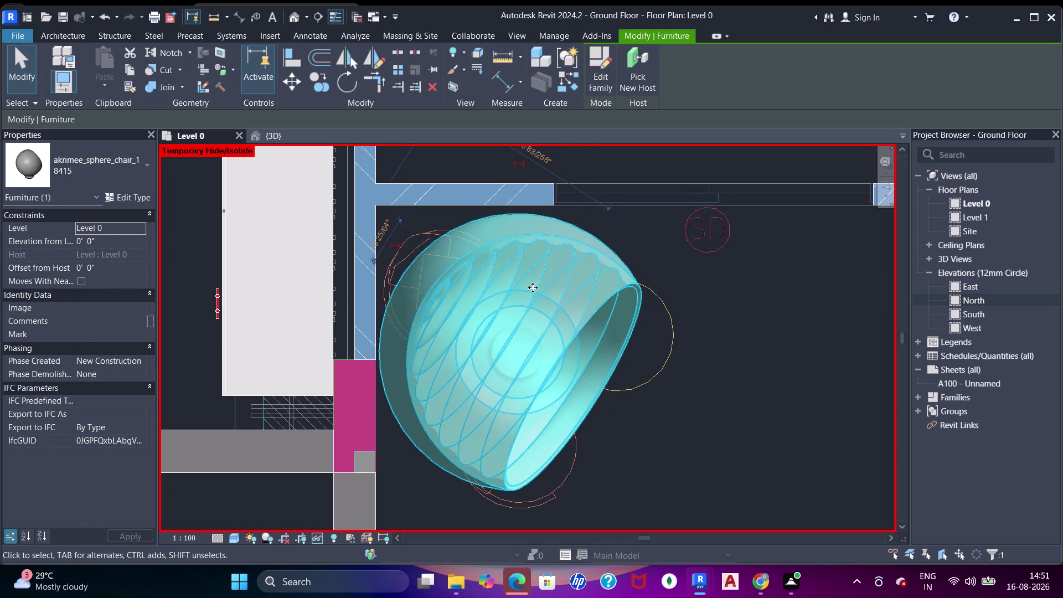
key(Up)
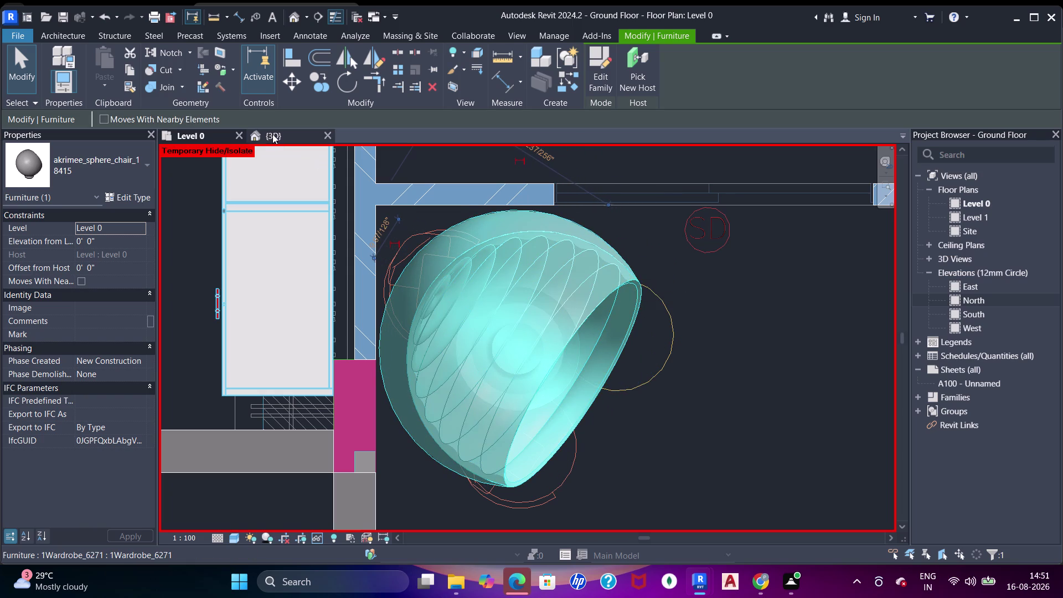
click(272, 134)
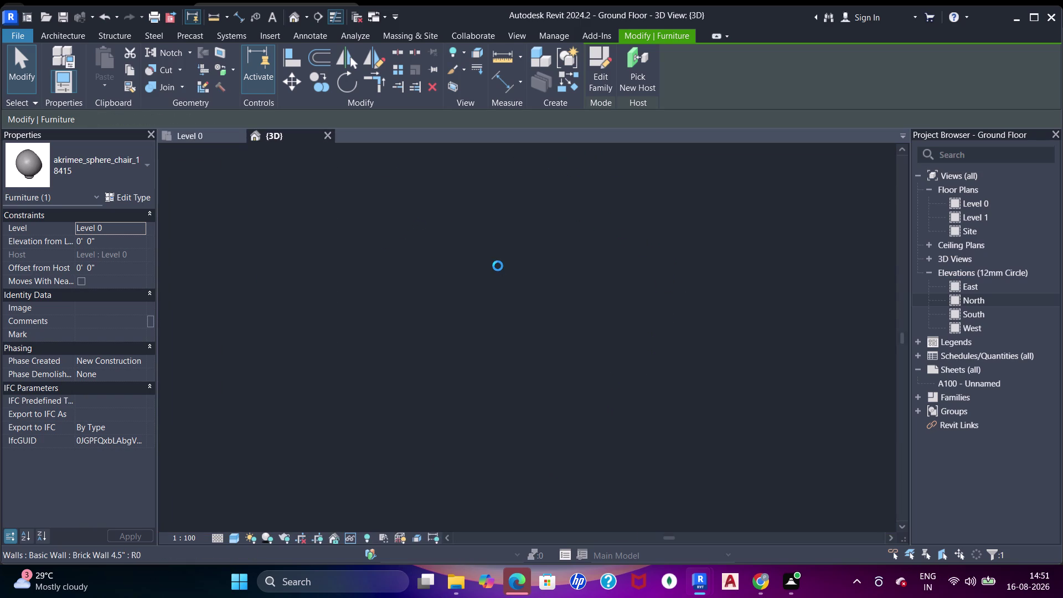
Orbit the 3D view to inspect the sphere chair by the door.
scroll(down, 3)
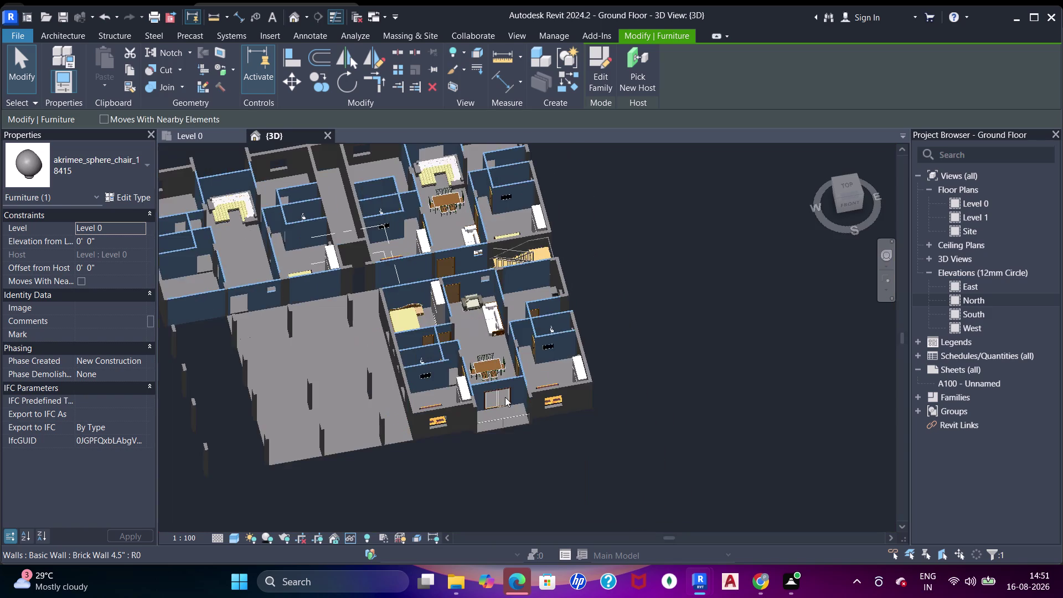
scroll(up, 3)
middle_drag(547, 413, 503, 389)
key(Escape)
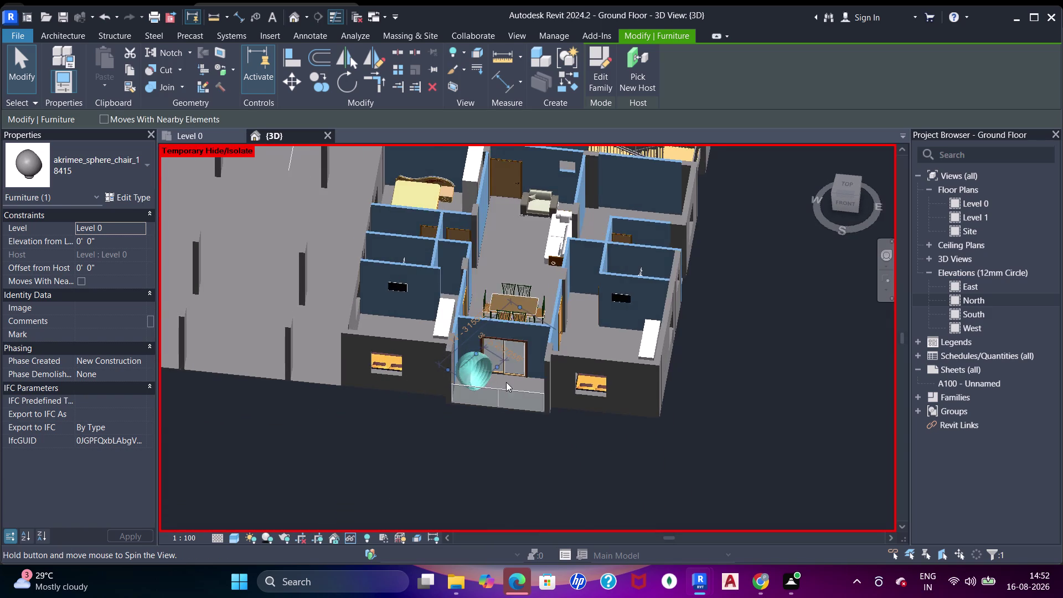
middle_drag(505, 391, 488, 349)
scroll(up, 3)
middle_drag(489, 366, 488, 353)
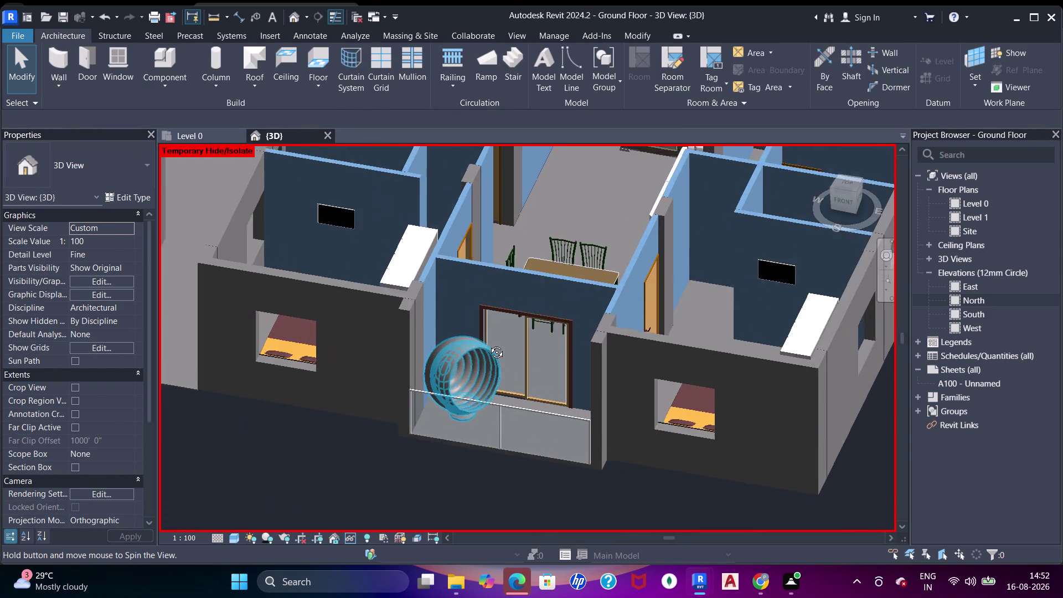
middle_drag(488, 353, 493, 285)
scroll(up, 3)
key(Escape)
middle_drag(512, 323, 508, 414)
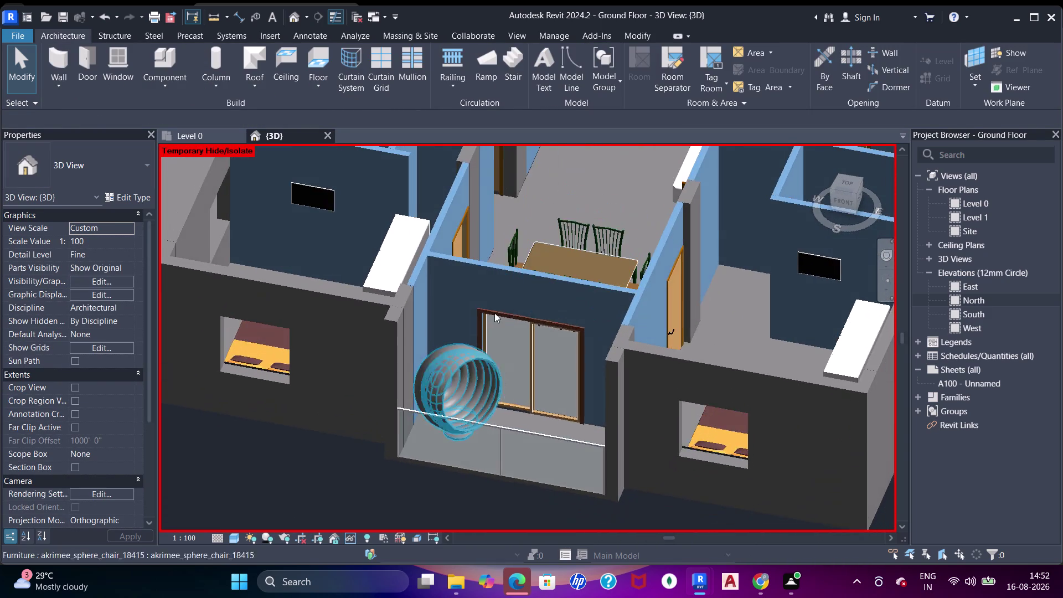
Back on the Level 0 plan, start Place Component and open the Load Family library.
click(192, 135)
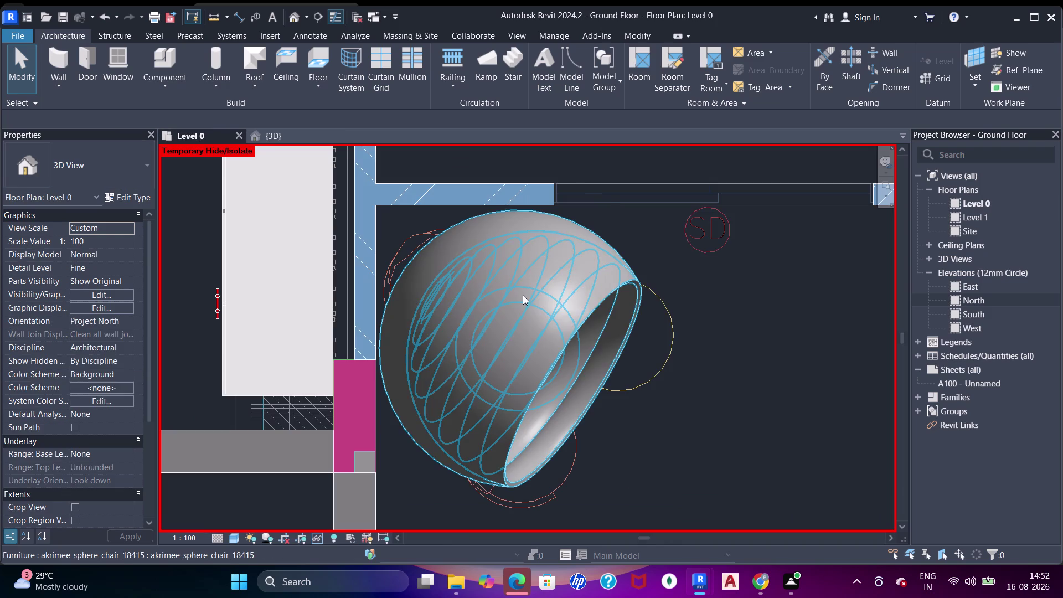
click(523, 296)
key(Delete)
scroll(down, 3)
middle_click(539, 299)
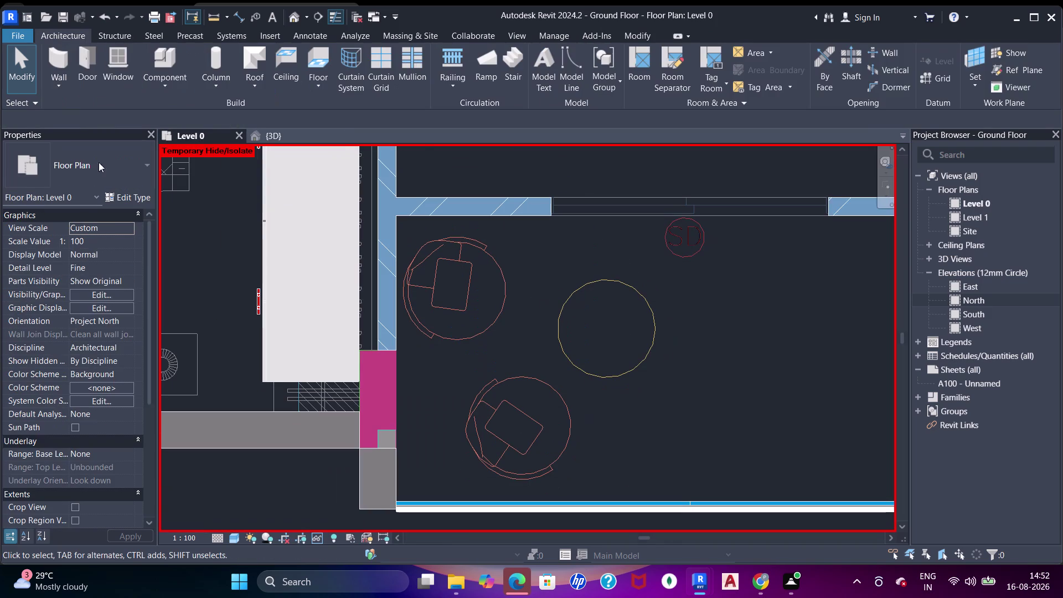
click(166, 62)
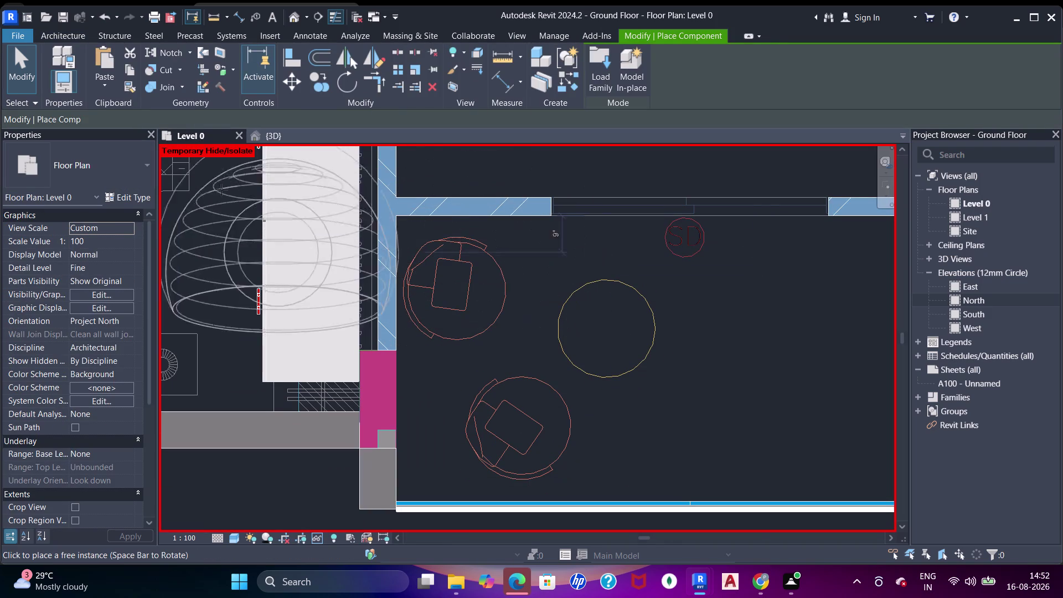
click(593, 70)
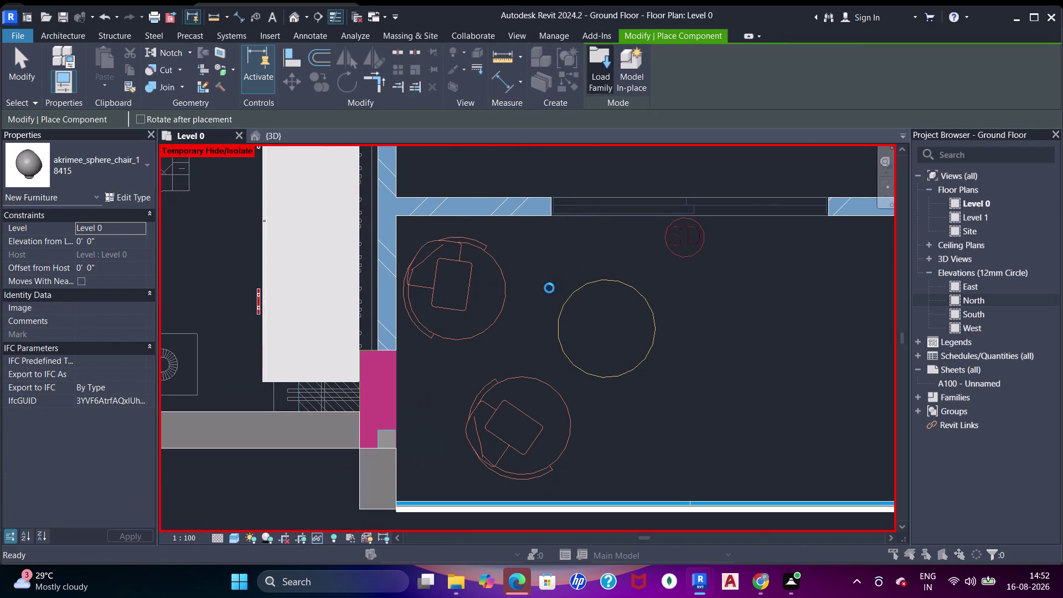
click(417, 313)
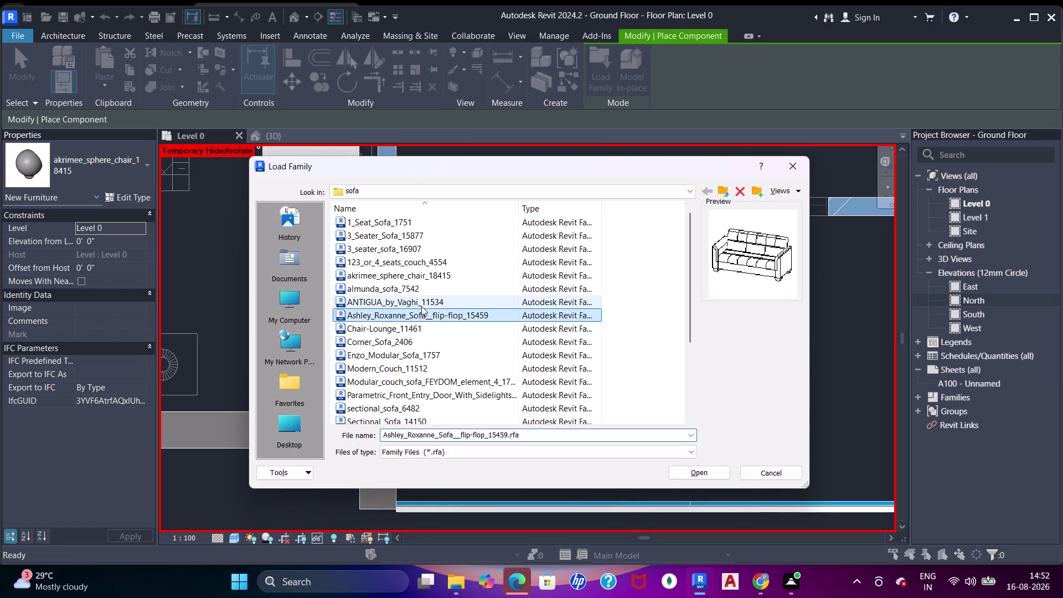
Preview akrimee_sphere_chair, 3_seater_sofa_16907, 1_Seat_Sofa_1751, ANTIGUA, Chair-Lounge_11461 and Modern_Couch_11512.
click(423, 300)
click(444, 285)
click(439, 279)
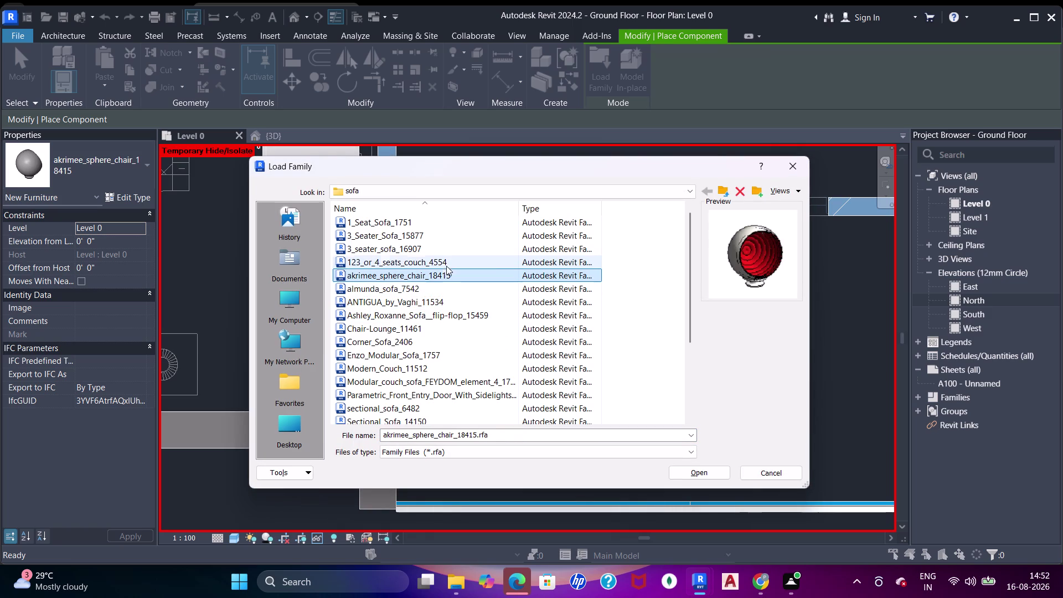
click(444, 259)
click(443, 244)
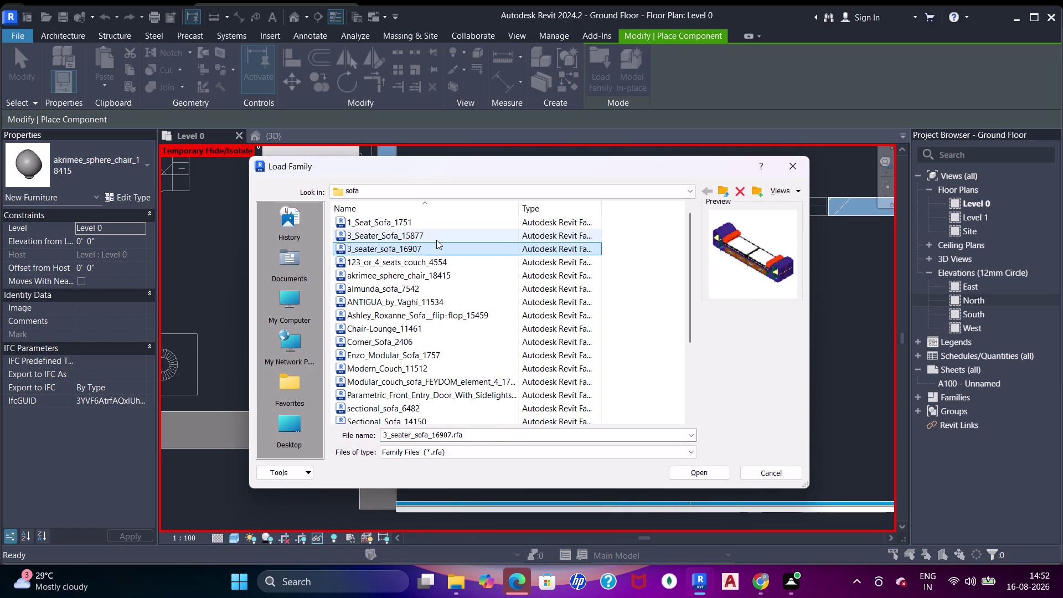
click(436, 240)
click(415, 221)
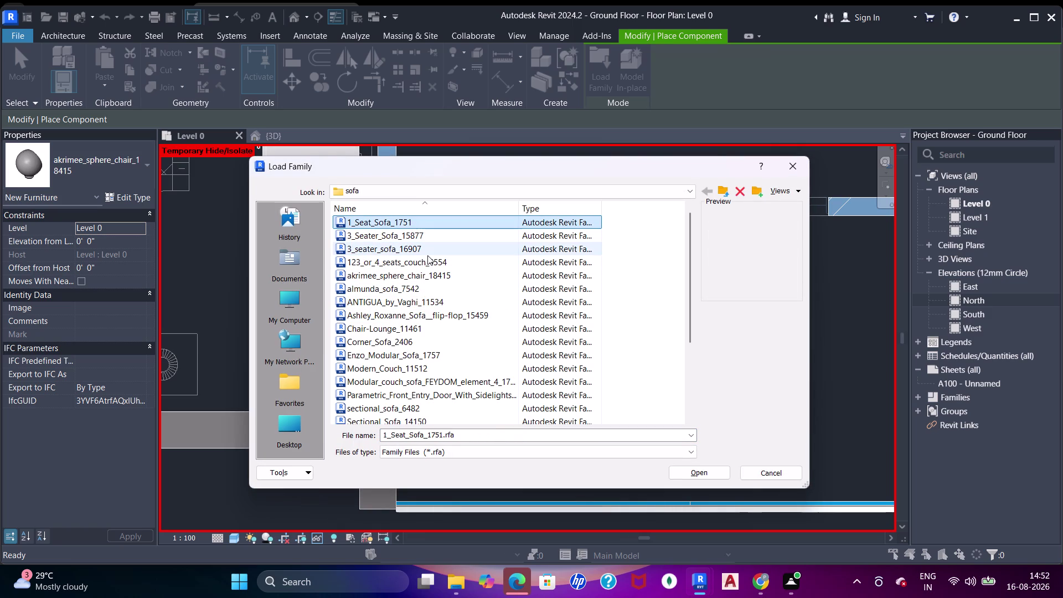
click(433, 308)
click(431, 300)
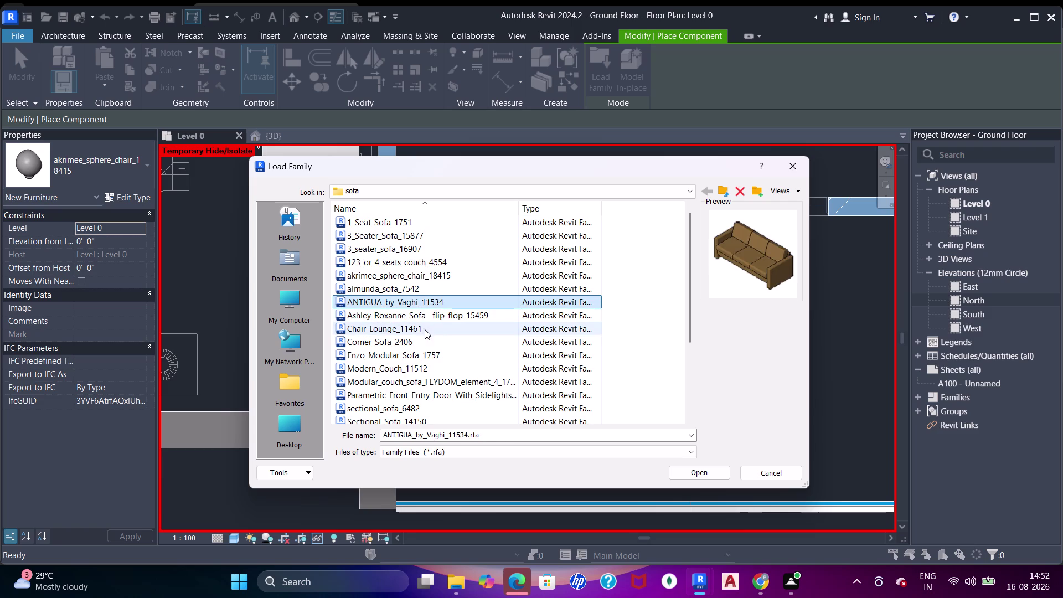
click(424, 335)
click(422, 332)
click(418, 356)
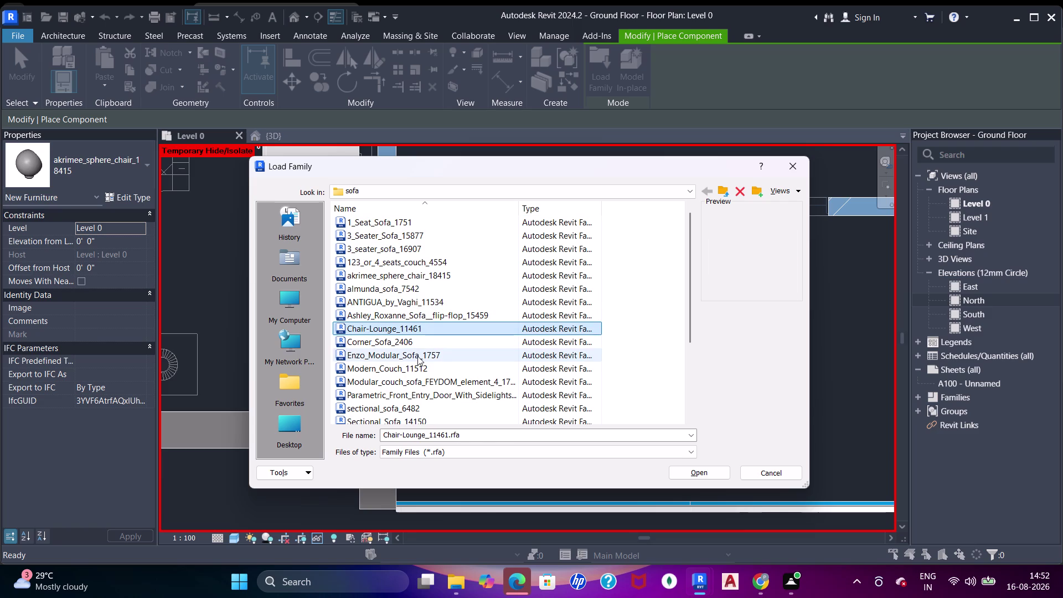
click(422, 345)
click(417, 365)
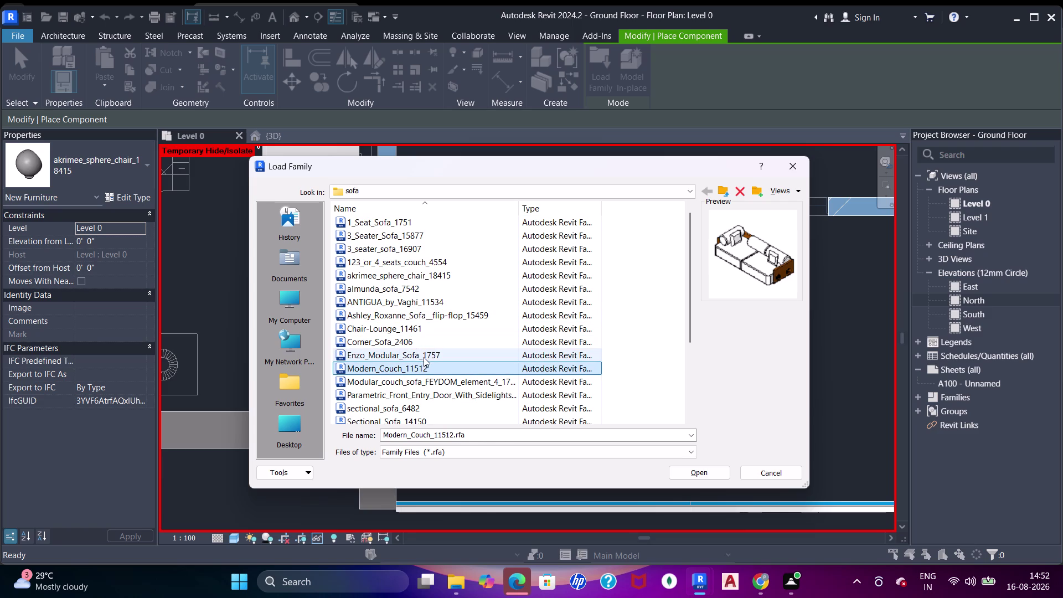
click(425, 344)
click(424, 330)
click(432, 319)
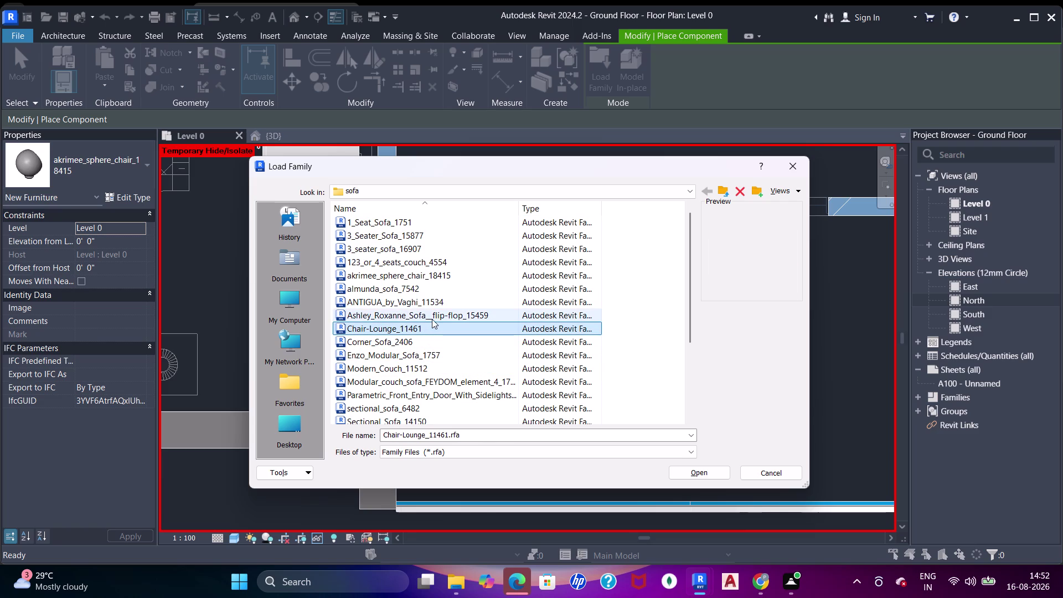
click(414, 341)
Preview sectional_sofa_6482, FEYDOM modular couch, Single_Sofa_16637, sofa_14082, Vibro and Sectional_Sofa_14150.
scroll(down, 3)
click(429, 306)
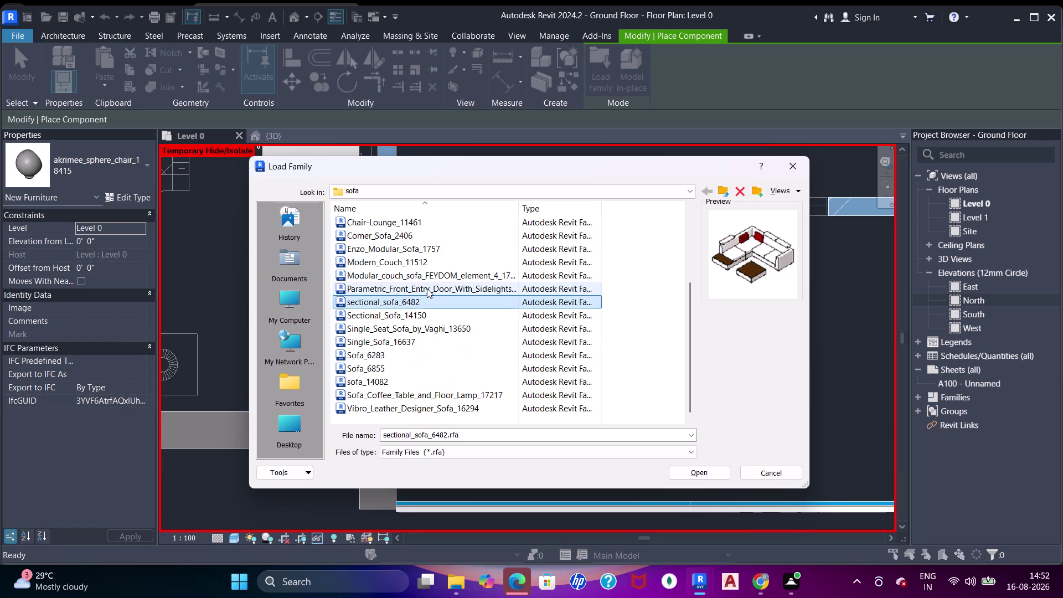
click(427, 289)
click(428, 279)
click(424, 263)
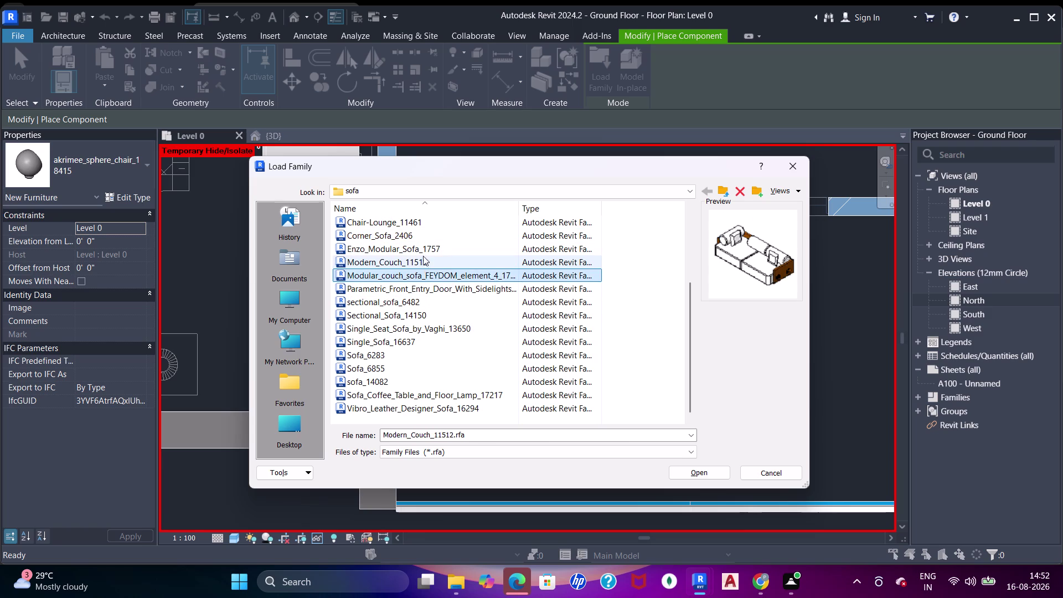
click(423, 249)
click(421, 237)
click(418, 224)
click(416, 273)
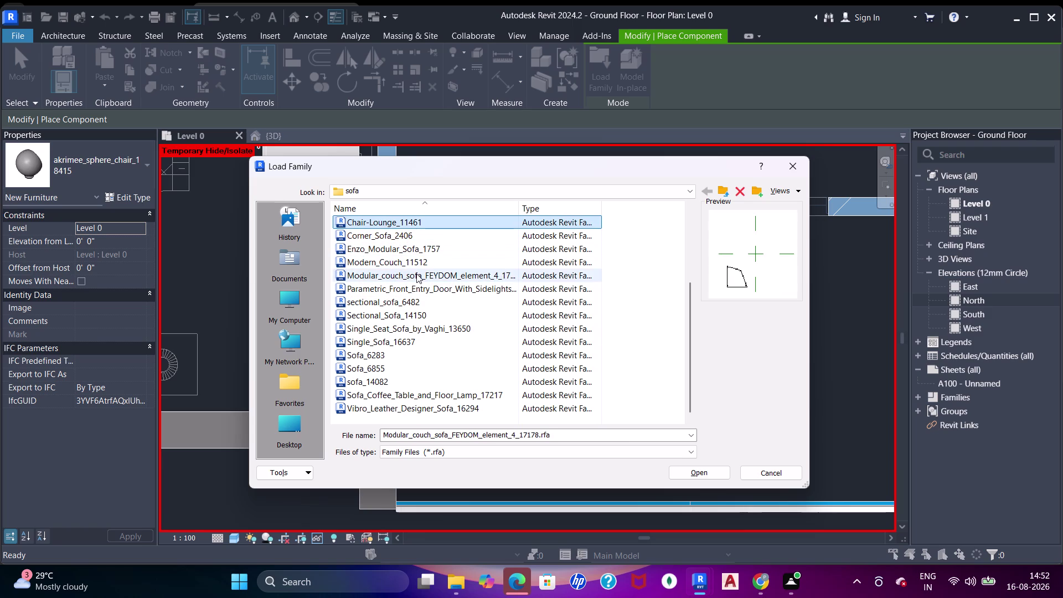
click(414, 299)
click(414, 291)
click(411, 317)
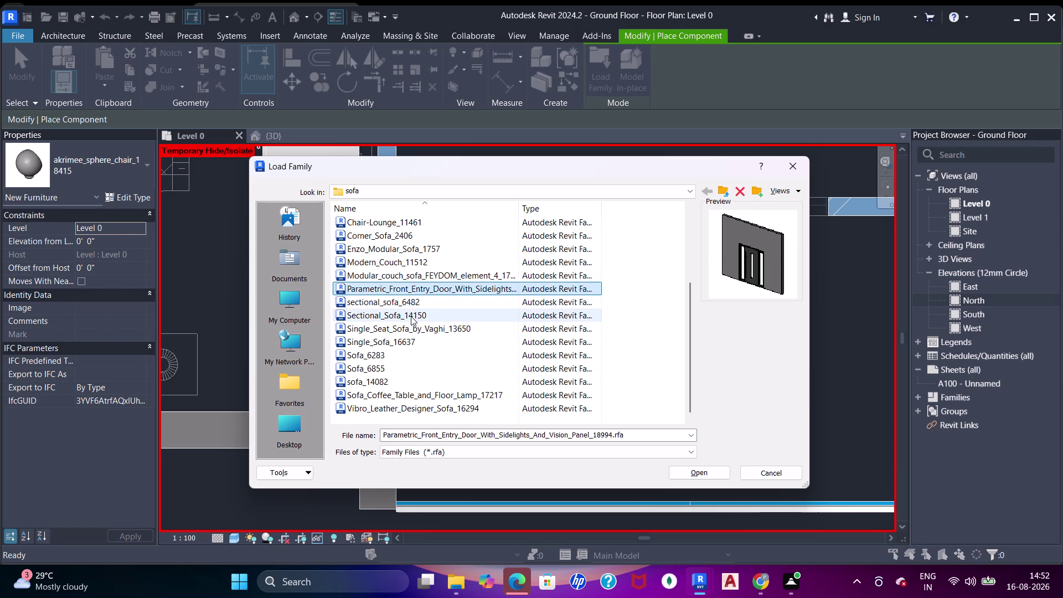
click(410, 326)
click(407, 340)
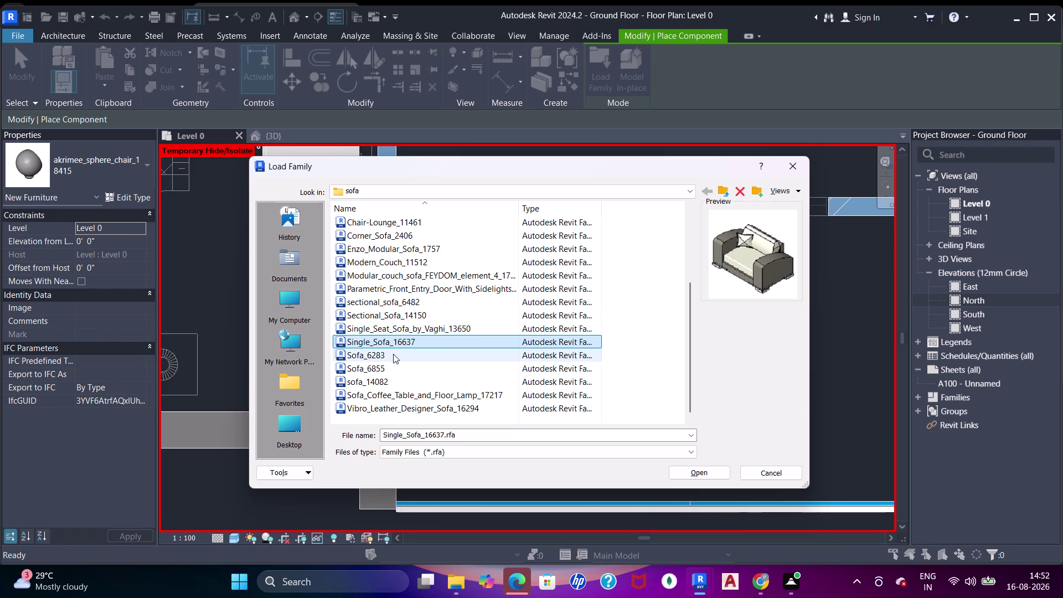
click(393, 353)
click(388, 368)
click(391, 383)
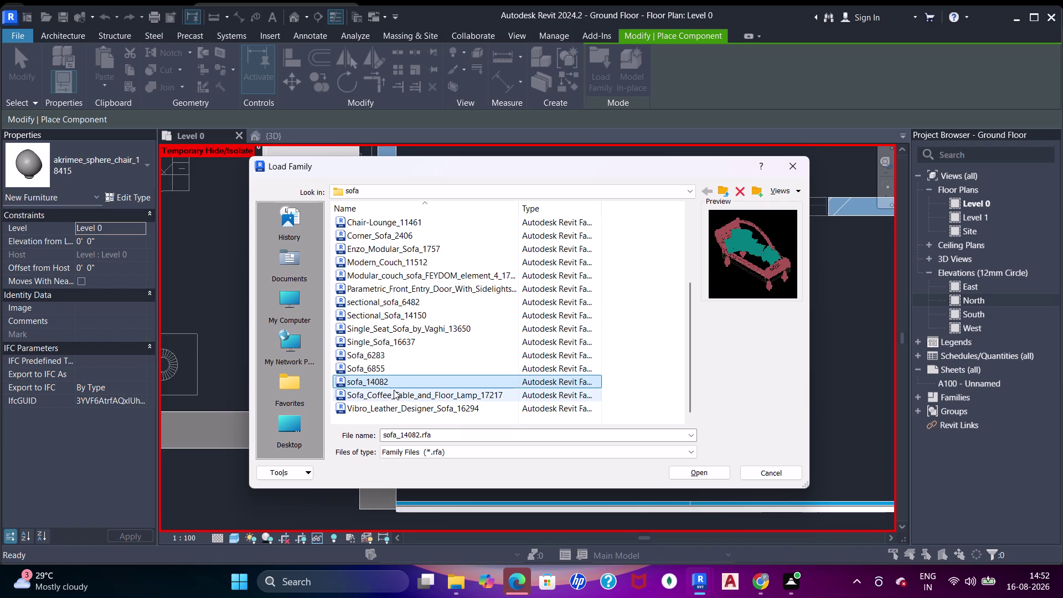
click(393, 390)
click(402, 409)
scroll(up, 3)
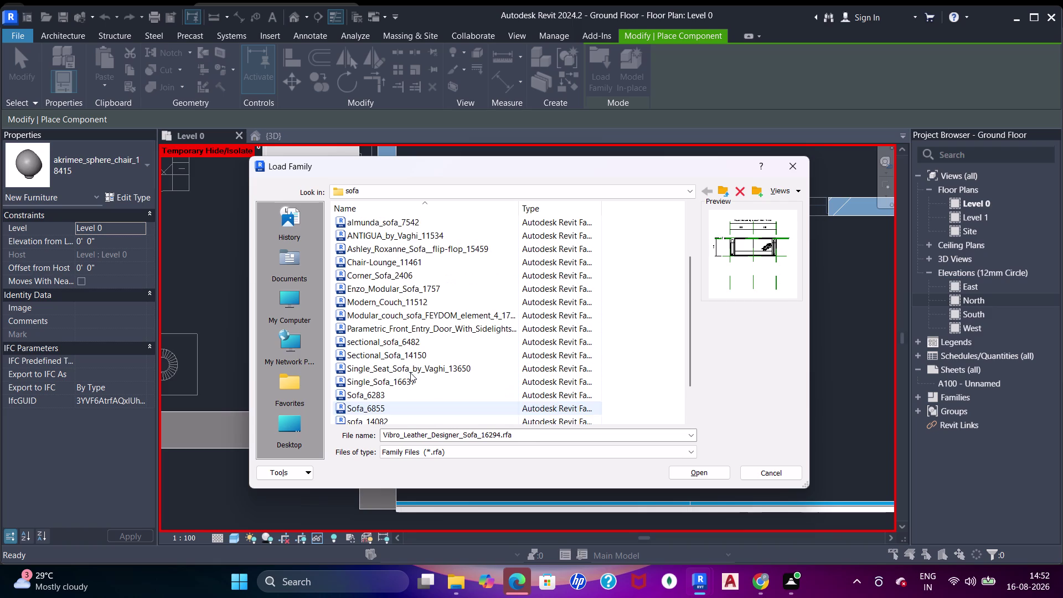
click(409, 368)
click(410, 360)
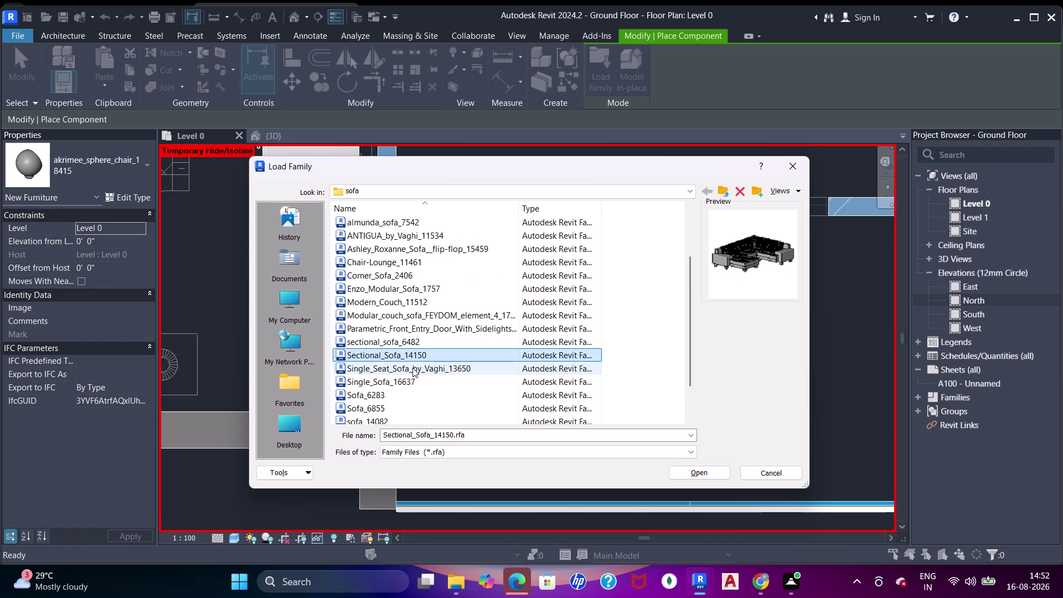
click(415, 343)
Move the library aside to check the plan, then preview Corner_Sofa_2406 and Ashley_Roxanne_Sofa.
drag(449, 171, 653, 487)
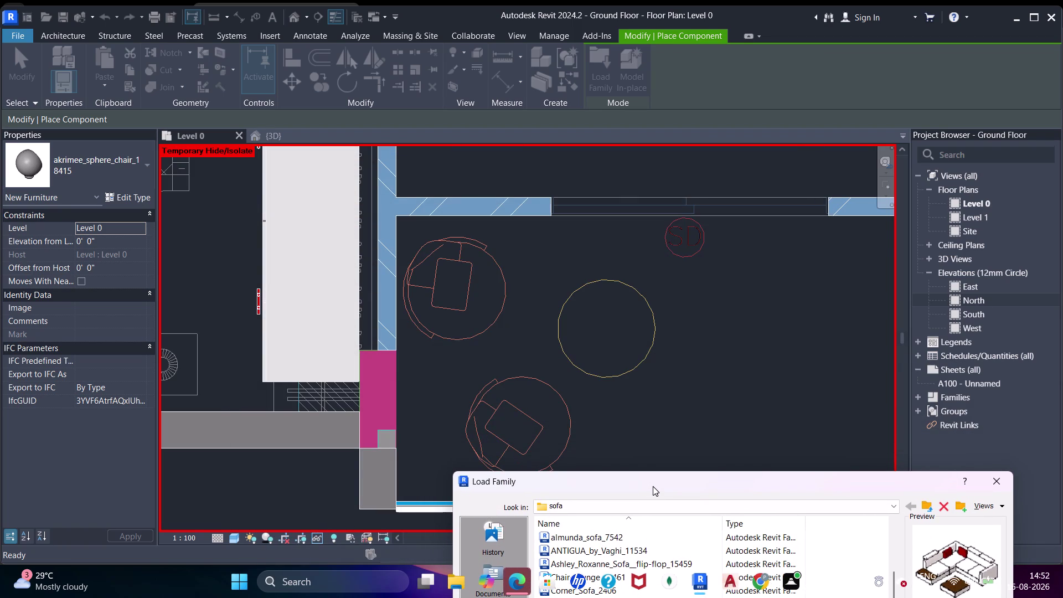
drag(653, 487, 619, 393)
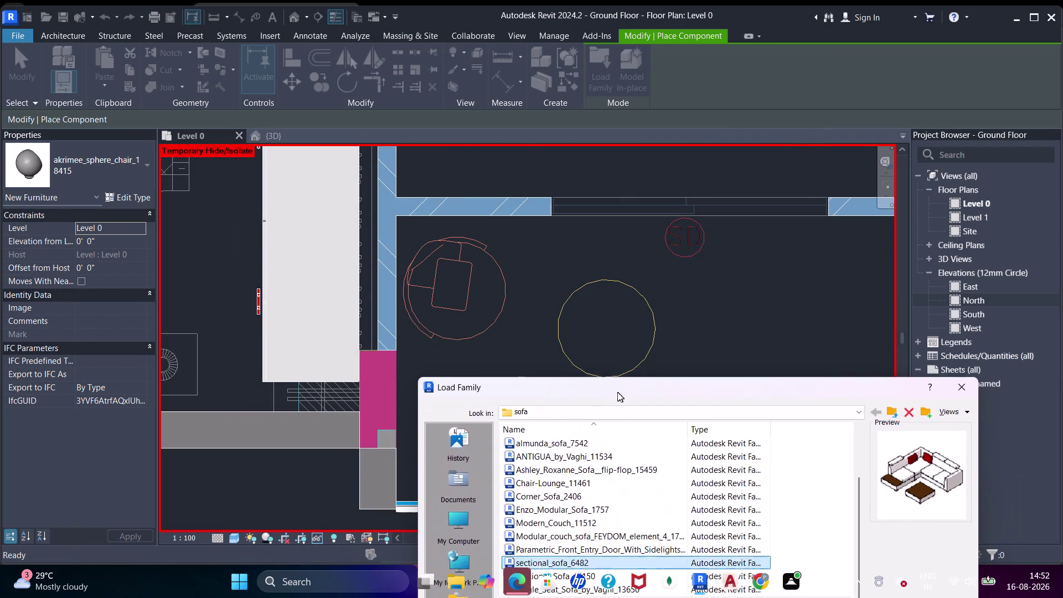
drag(618, 393, 483, 138)
click(461, 300)
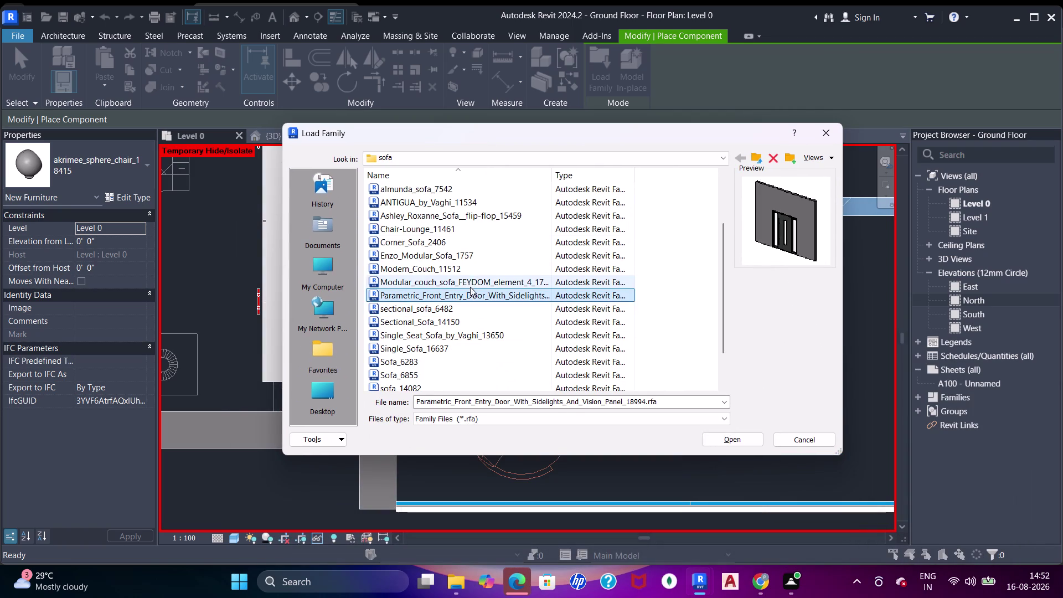
click(470, 282)
scroll(up, 3)
click(474, 340)
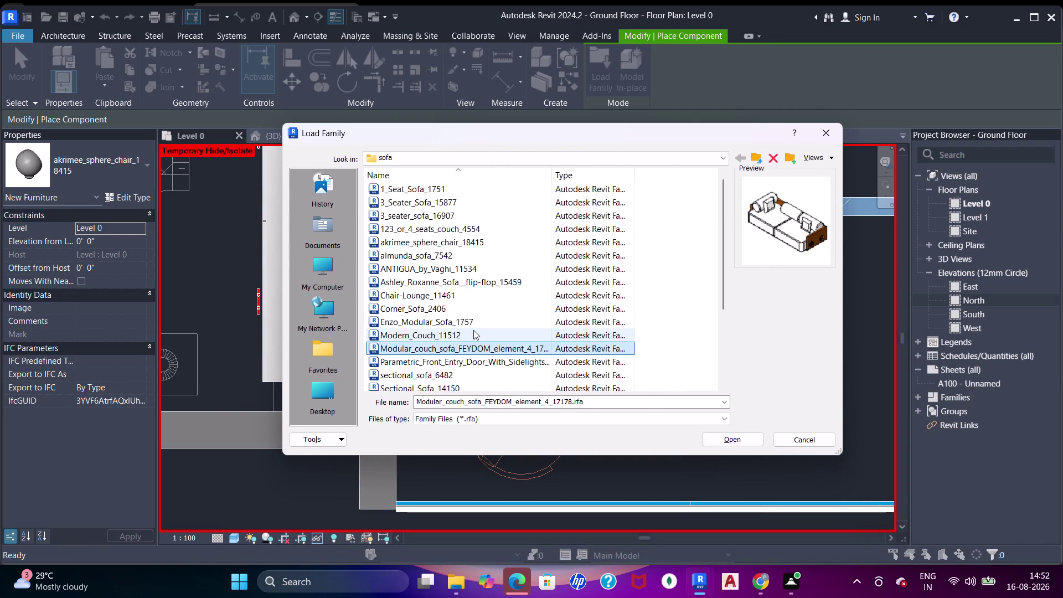
click(470, 323)
click(463, 312)
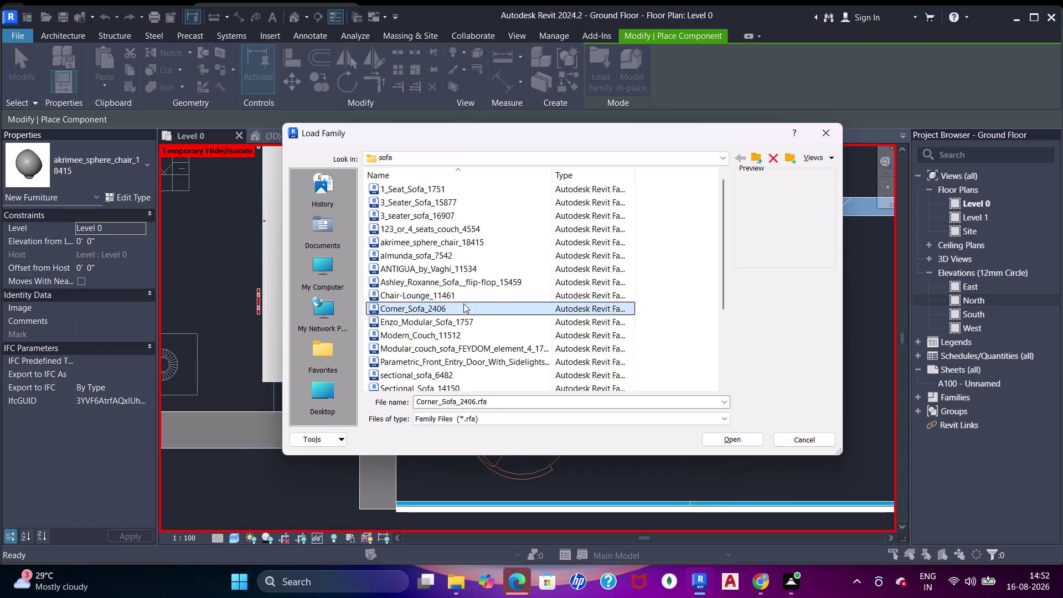
click(462, 298)
click(466, 281)
scroll(up, 3)
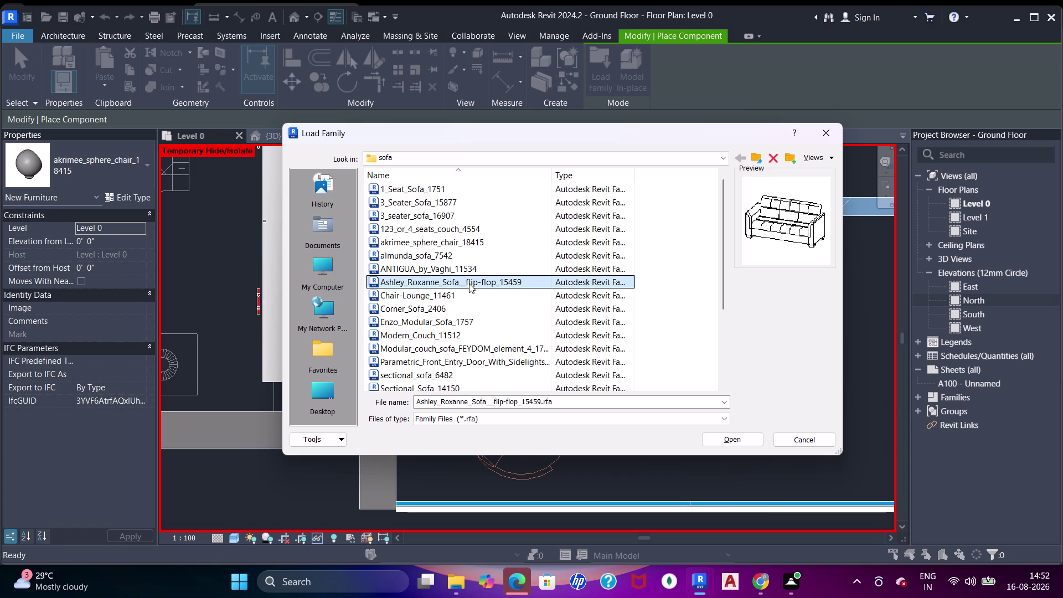
click(471, 266)
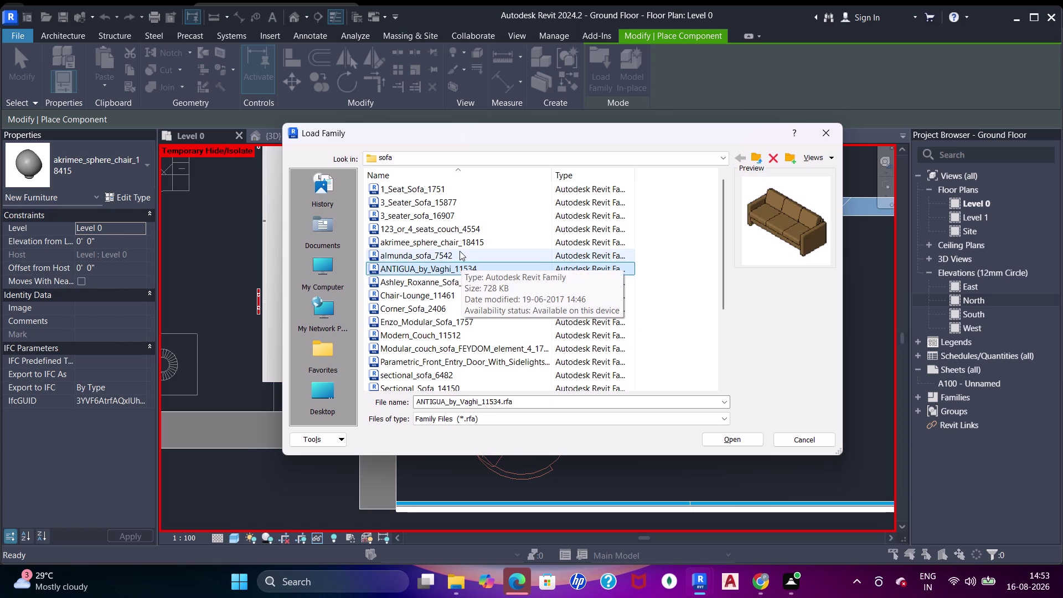
click(460, 251)
click(464, 244)
click(461, 257)
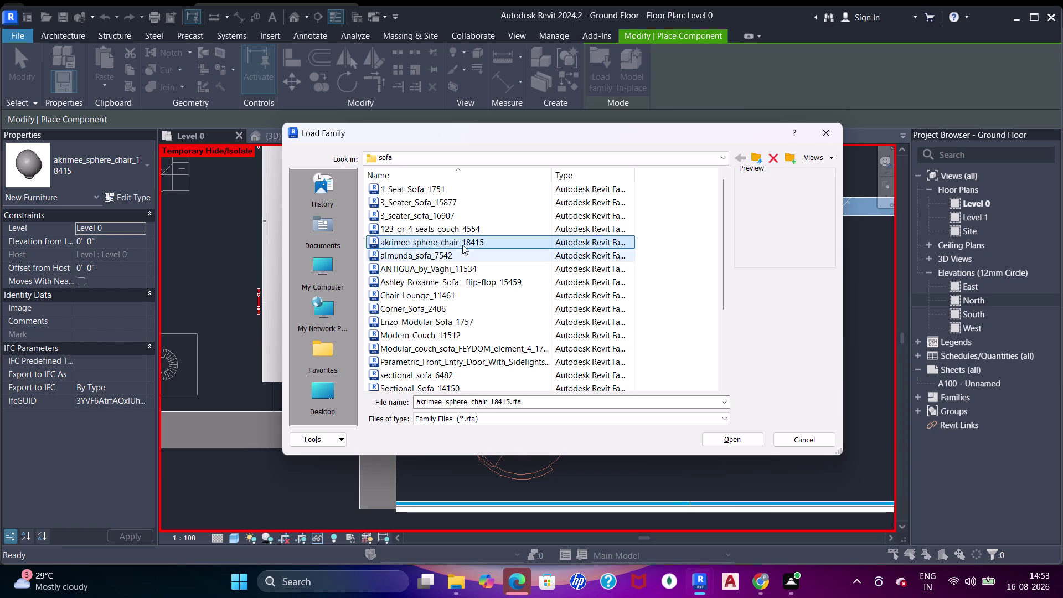
Preview 123_or_4_seats_couch_4554, 3_Seater_Sofa_15877, almunda_sofa_7542 and Enzo_Modular_Sofa_1757.
click(465, 233)
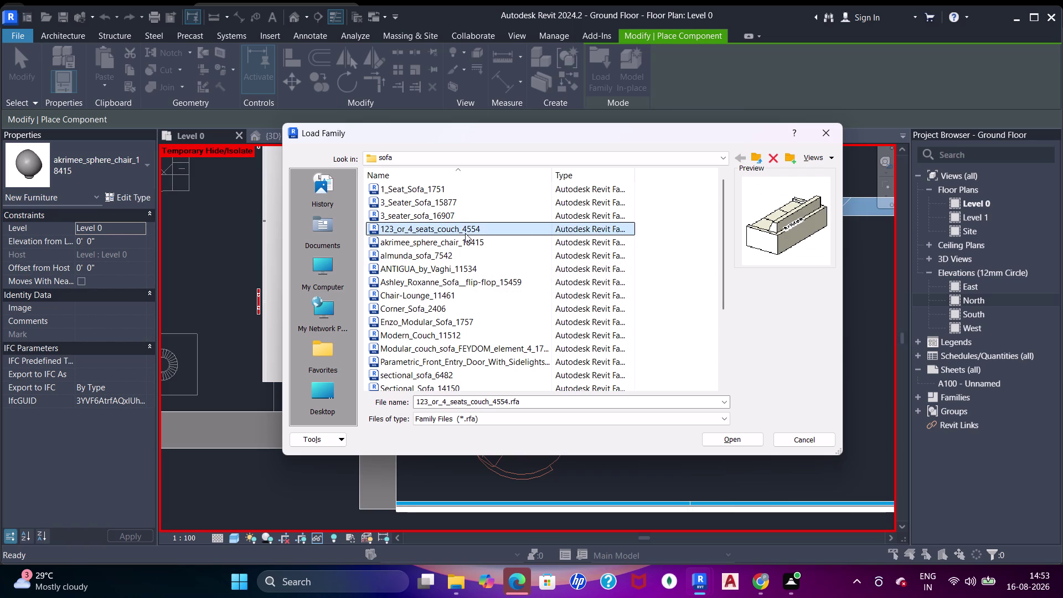
click(460, 218)
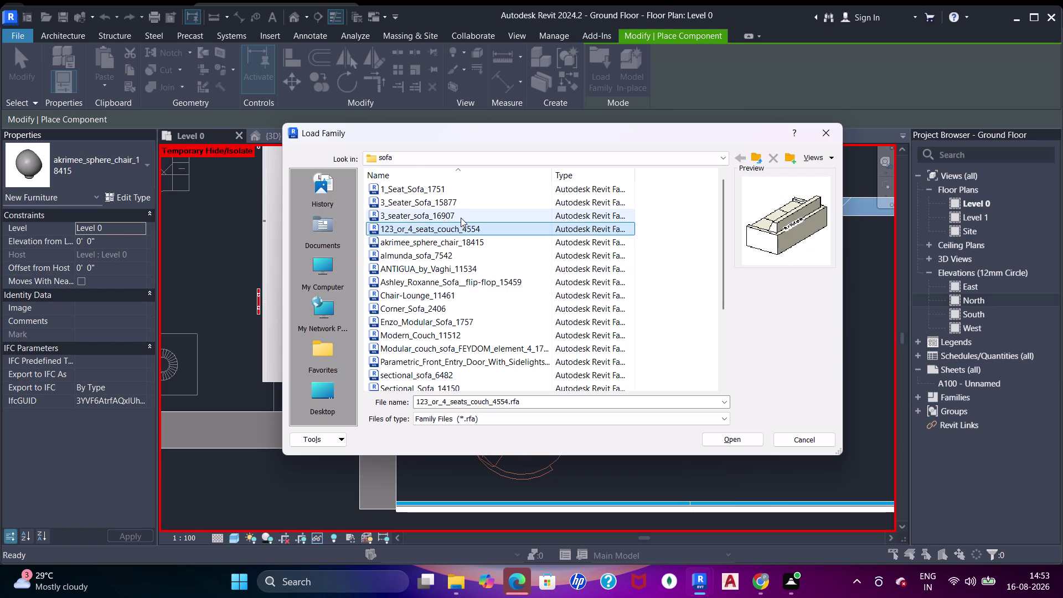
click(464, 202)
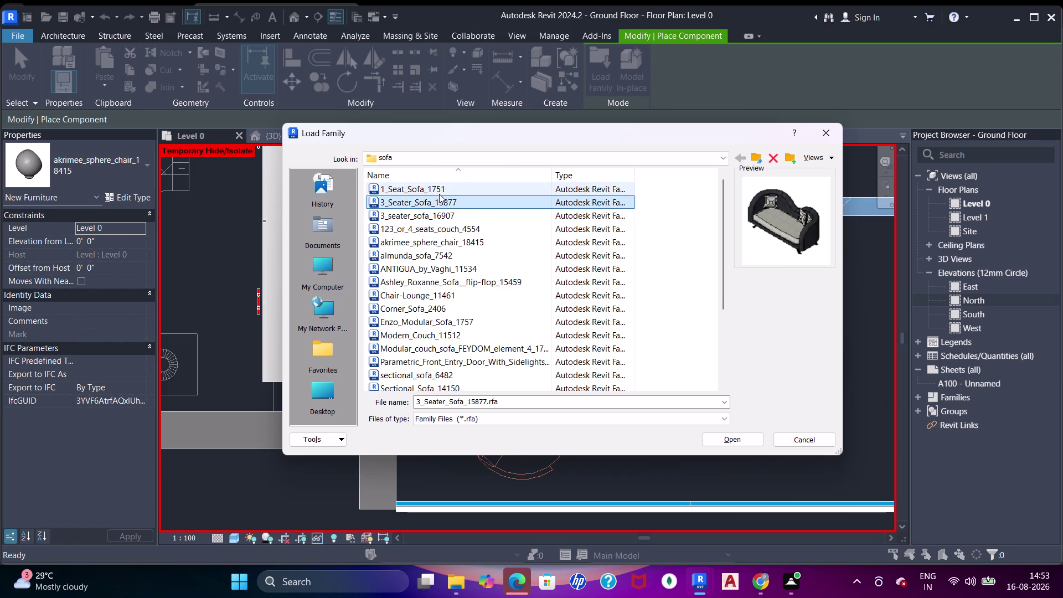
click(440, 193)
click(447, 252)
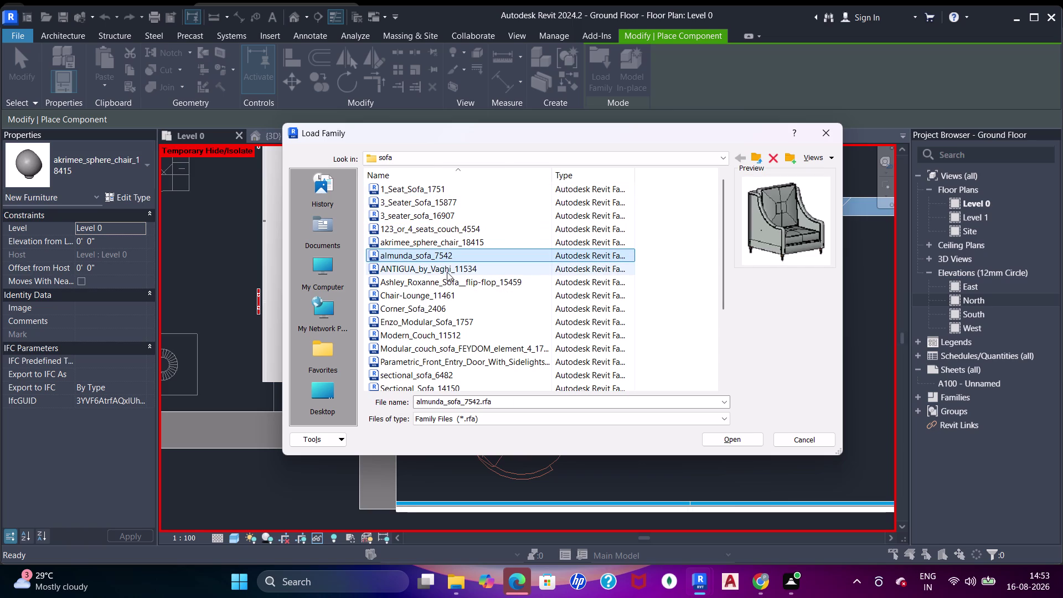
click(446, 273)
click(452, 281)
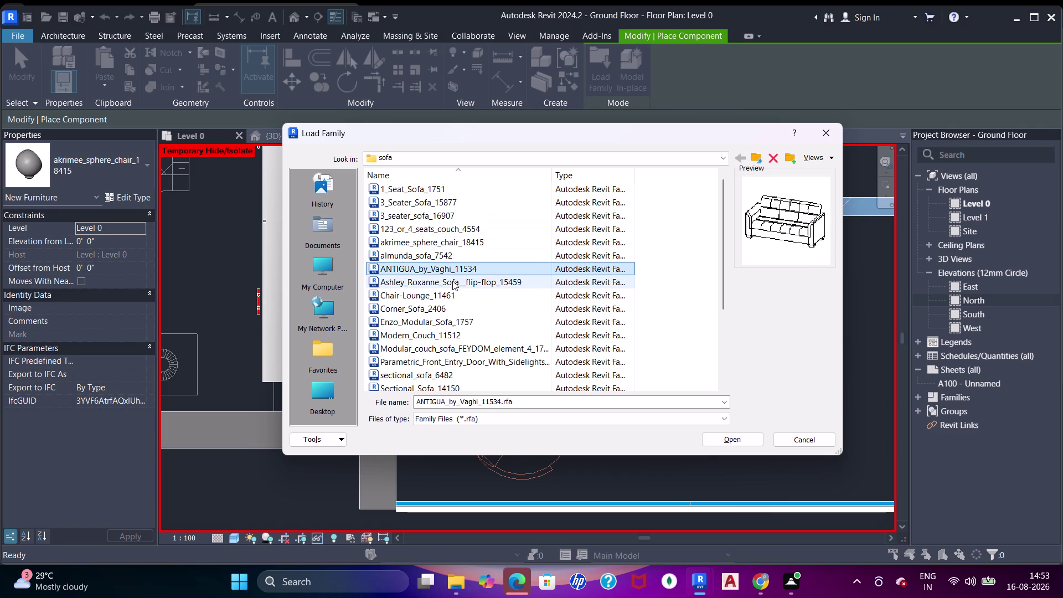
click(454, 293)
scroll(down, 3)
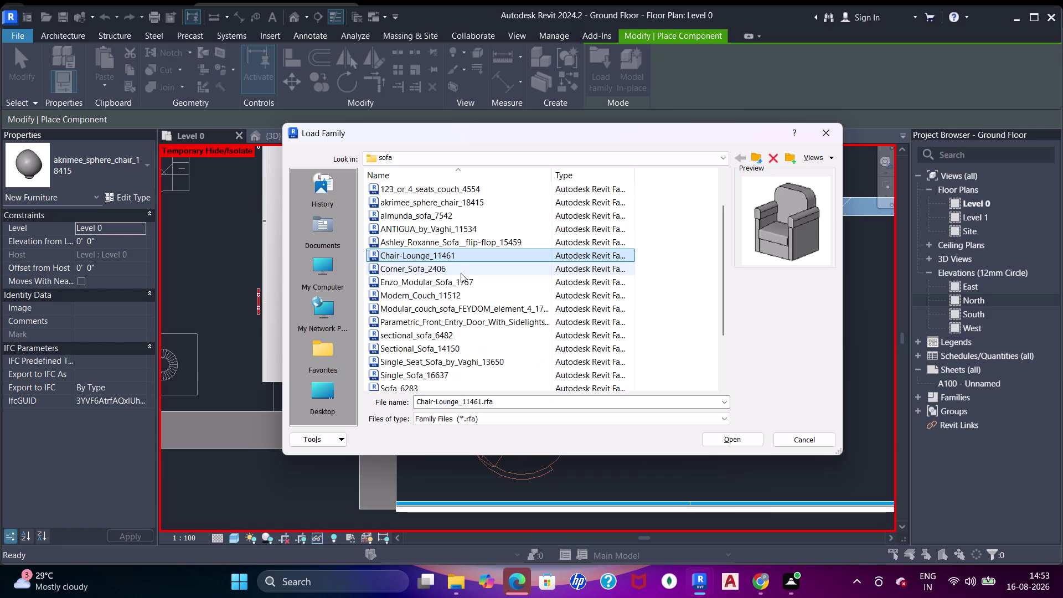
click(460, 273)
click(462, 282)
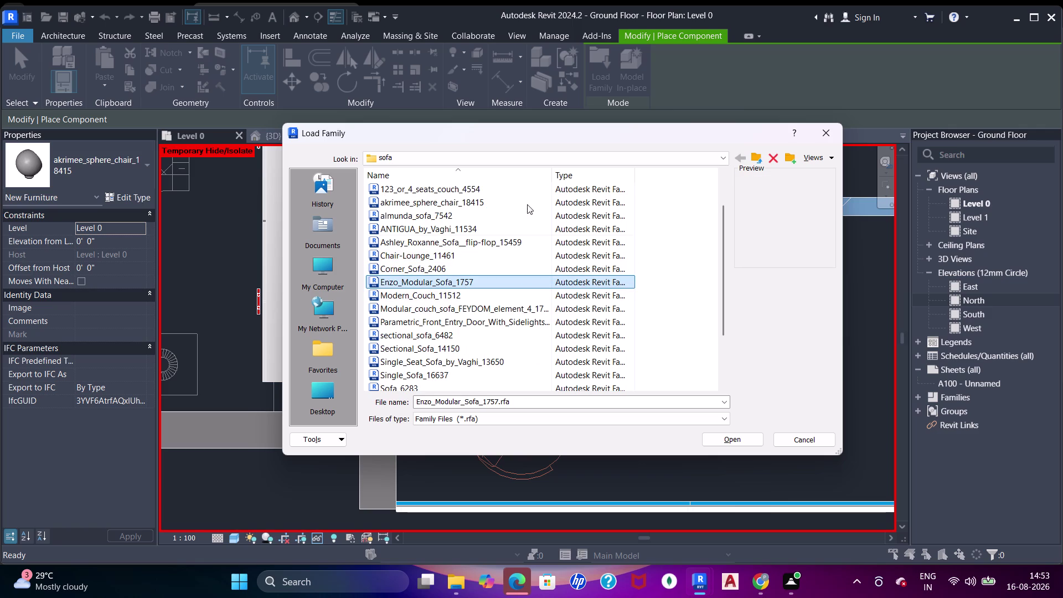
click(728, 159)
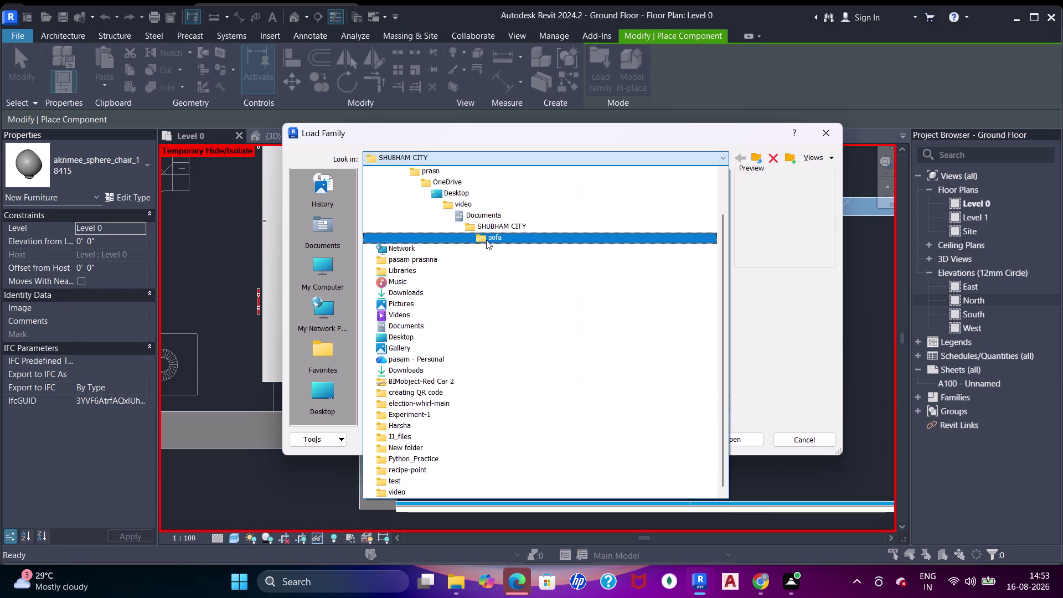
Go to the C: drive and open ProgramData > Autodesk > RVT 2024.
scroll(up, 3)
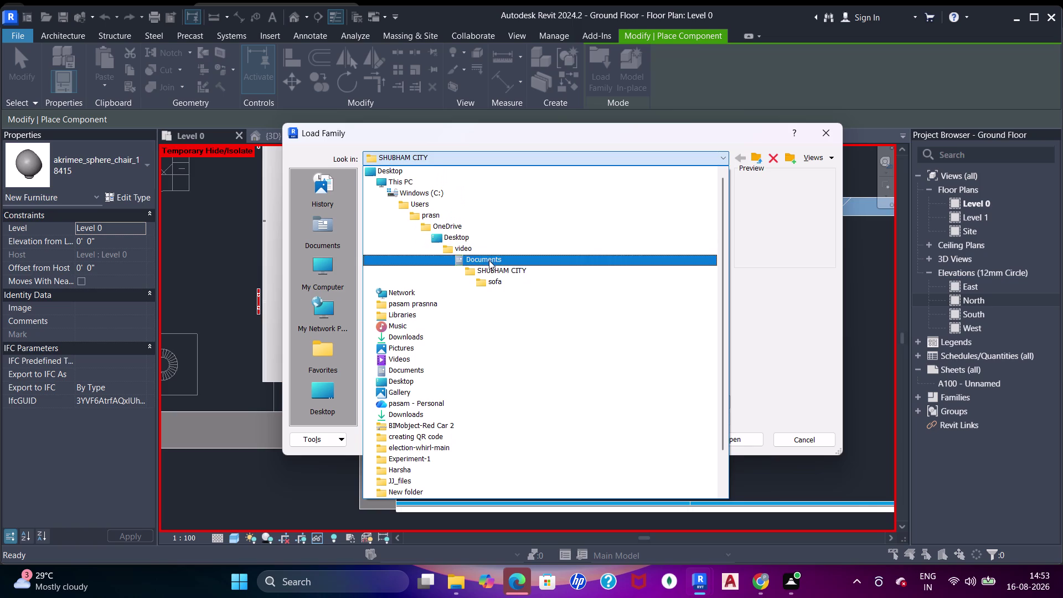
click(489, 261)
click(462, 162)
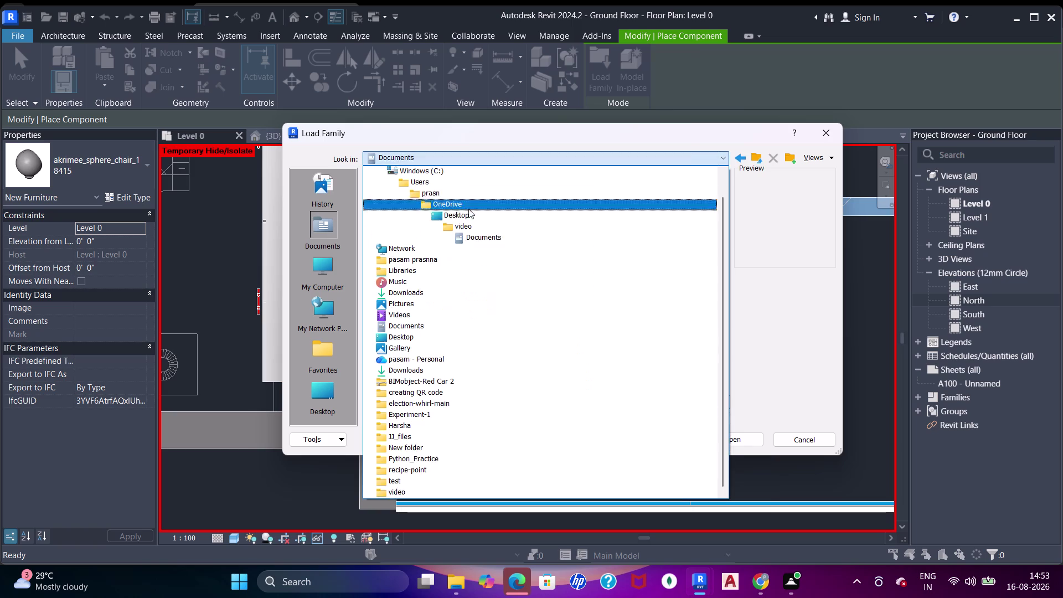
scroll(up, 3)
click(453, 197)
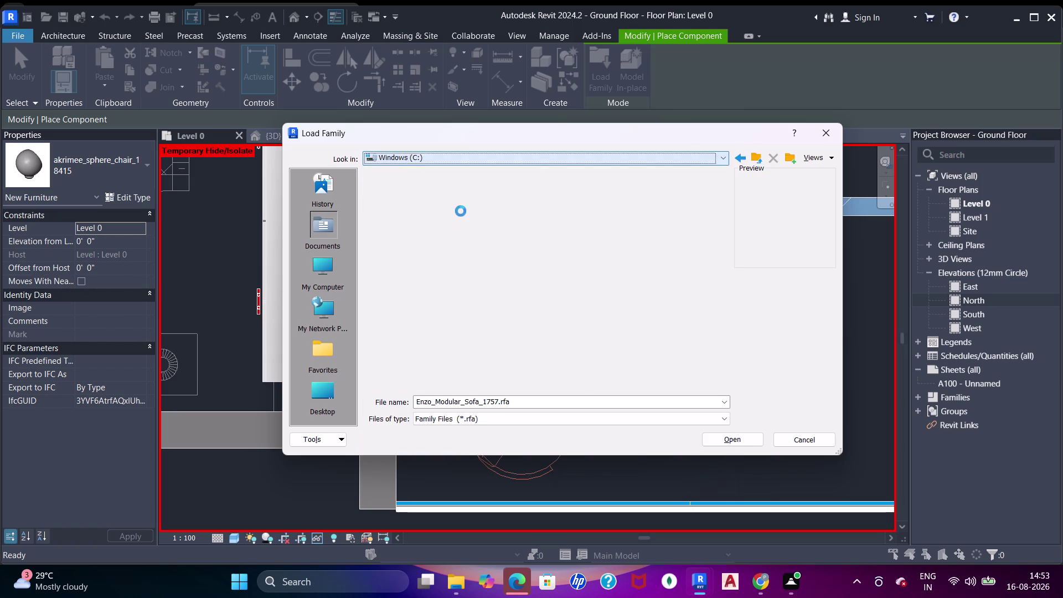
scroll(down, 3)
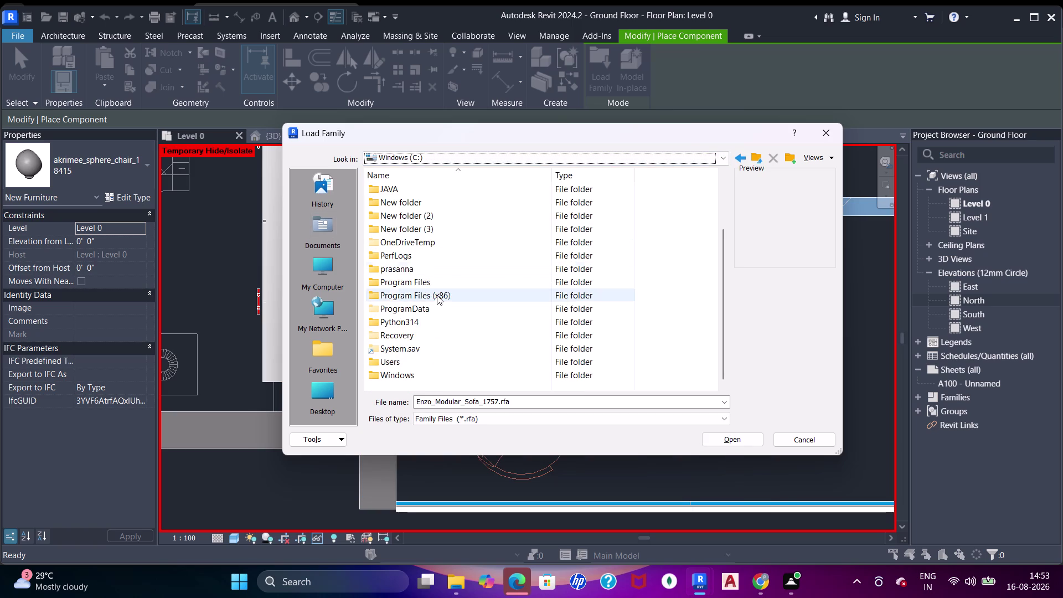
double_click(438, 303)
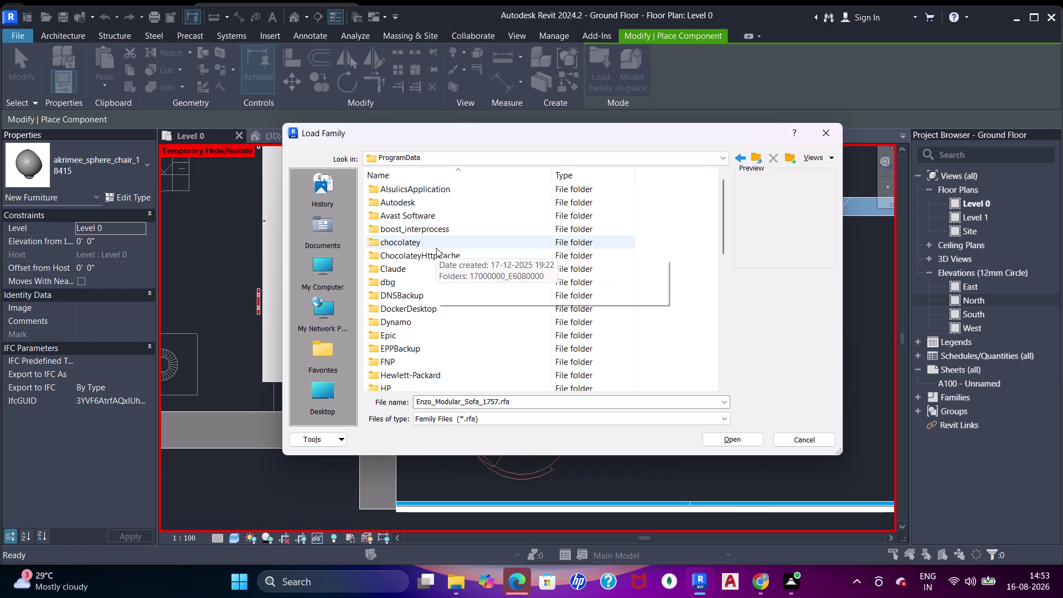
double_click(426, 206)
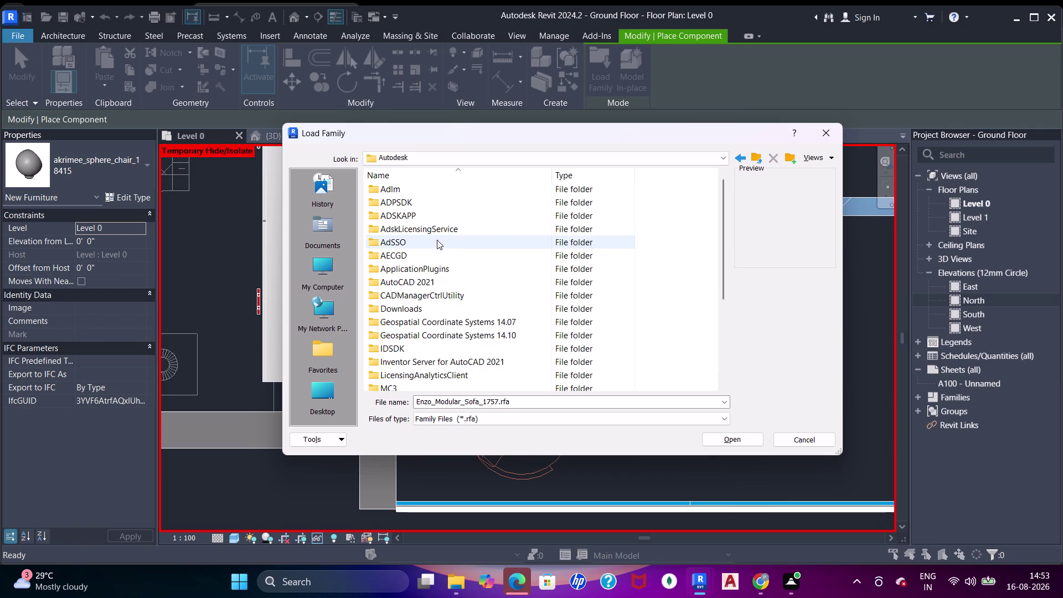
scroll(down, 3)
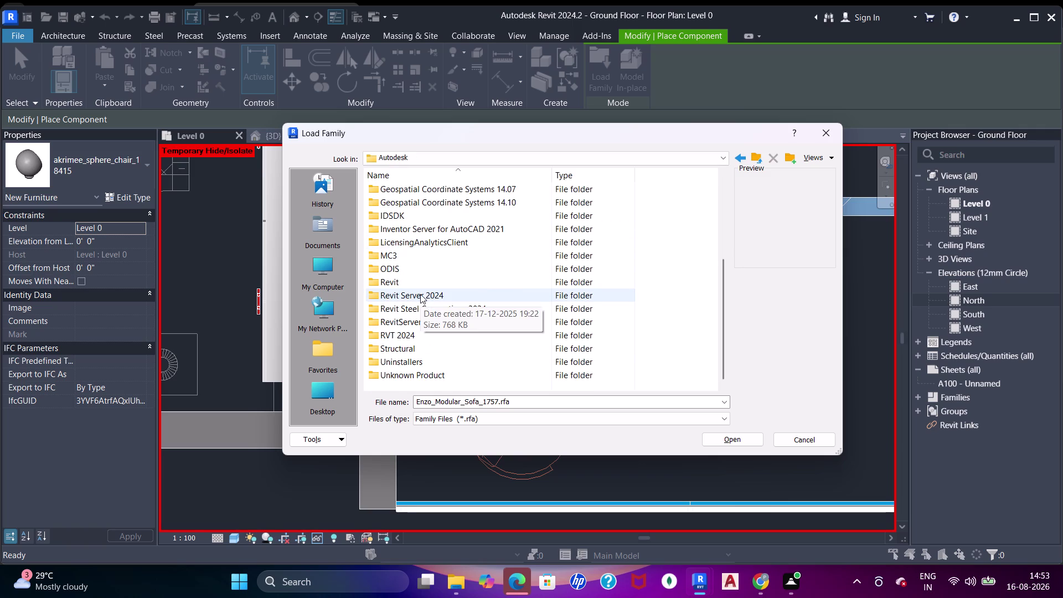
double_click(407, 338)
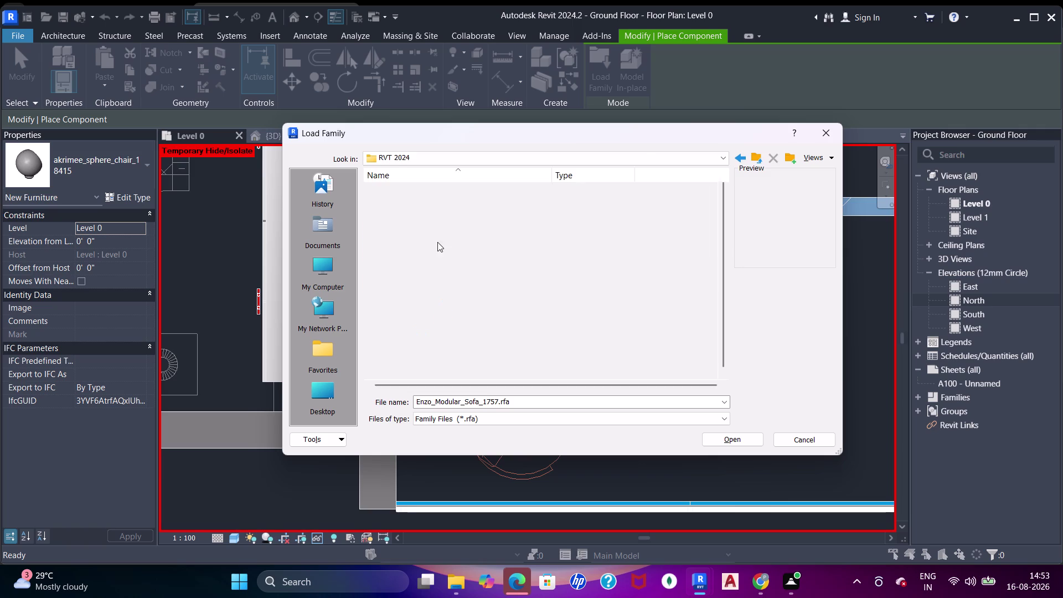
Open Libraries > English-Imperial > US and then the Furniture category folder.
double_click(431, 246)
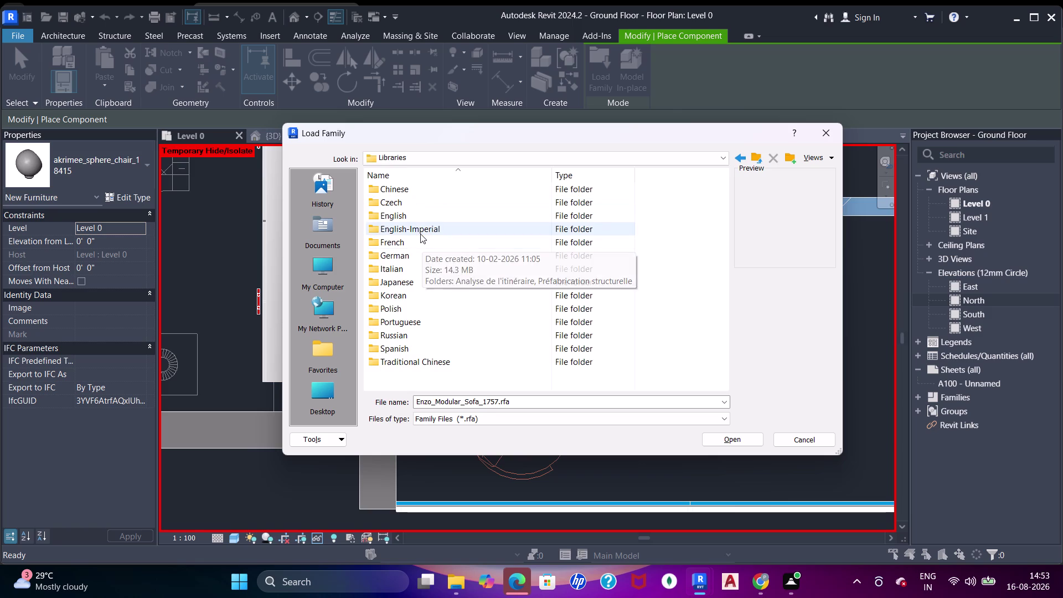
double_click(421, 233)
click(405, 193)
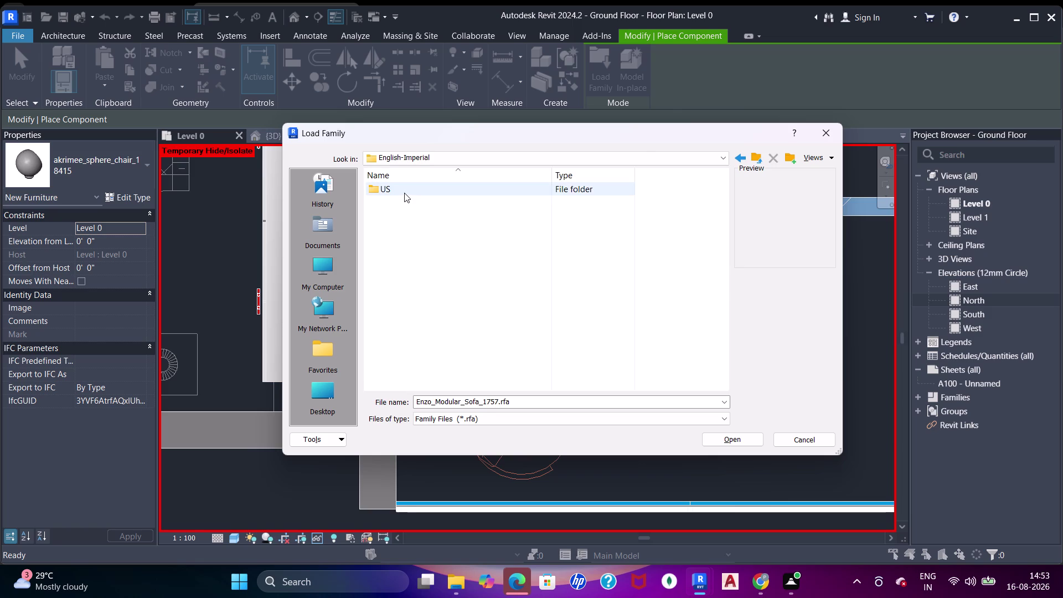
click(404, 193)
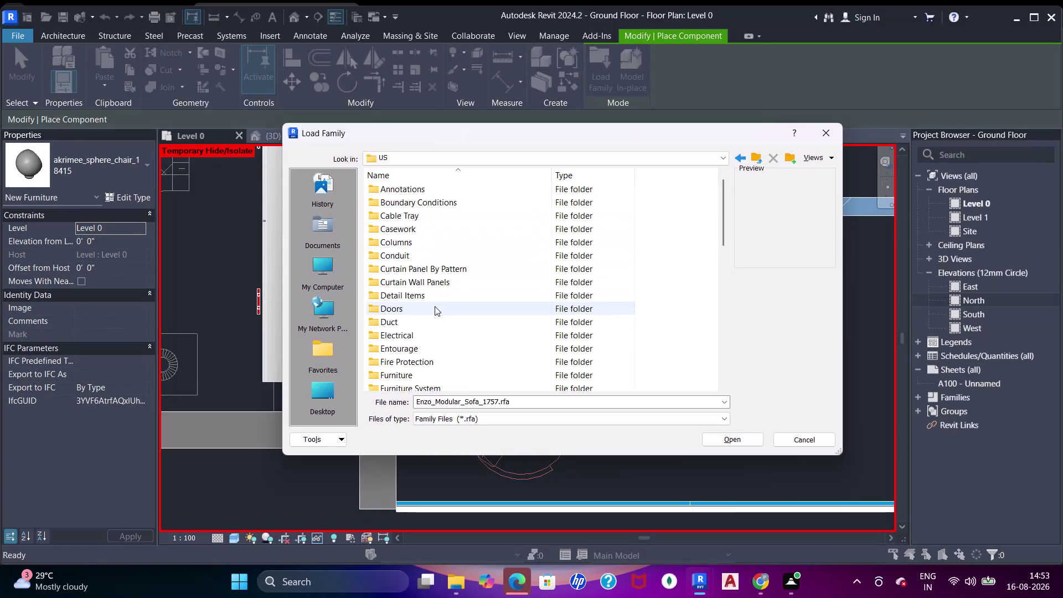
scroll(down, 3)
scroll(up, 3)
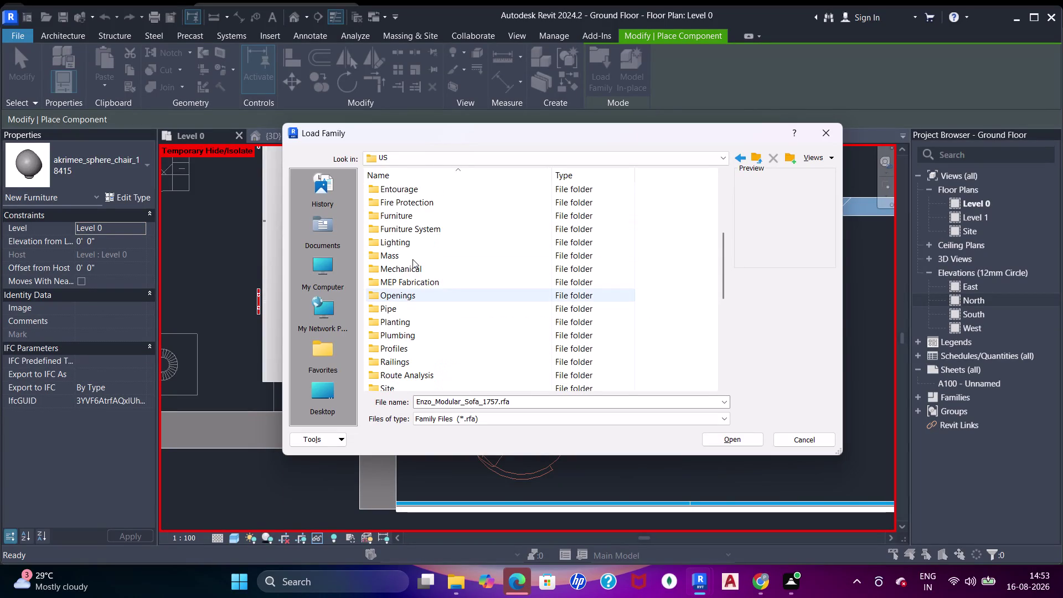
scroll(down, 3)
scroll(down, 3)
scroll(up, 3)
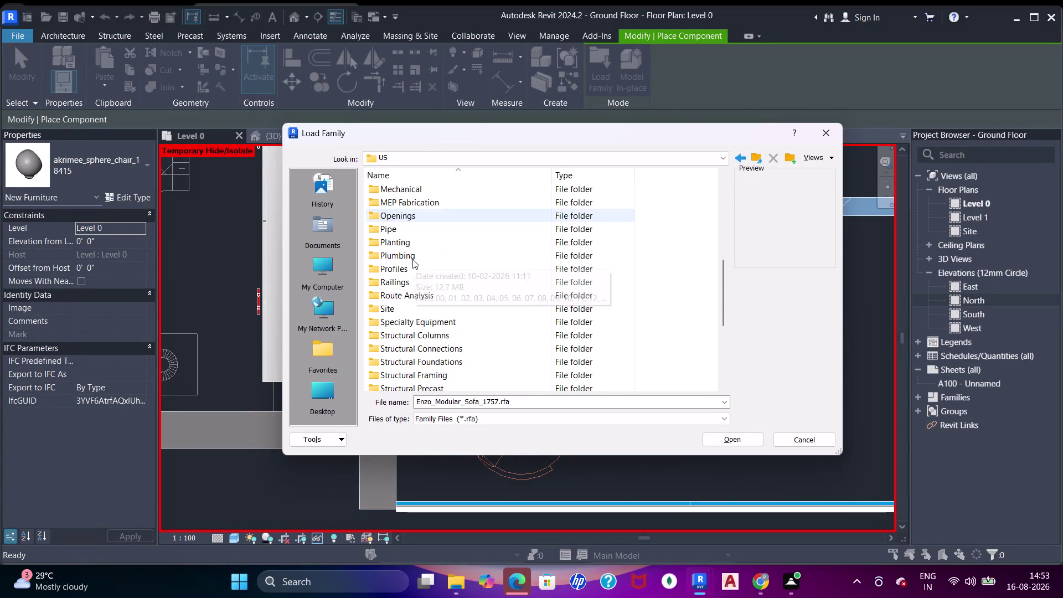
scroll(up, 3)
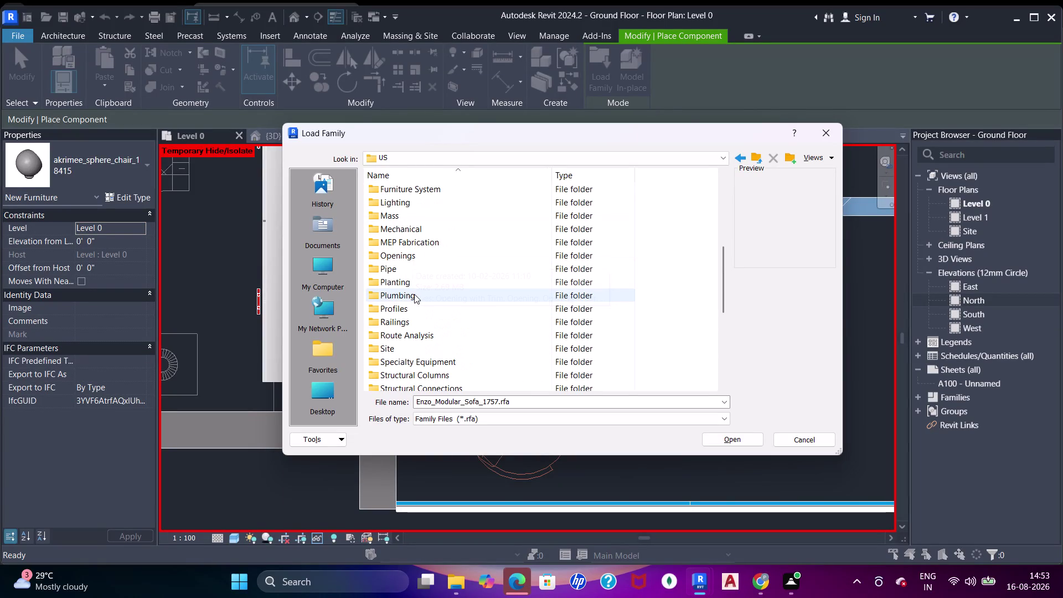
scroll(up, 3)
scroll(down, 3)
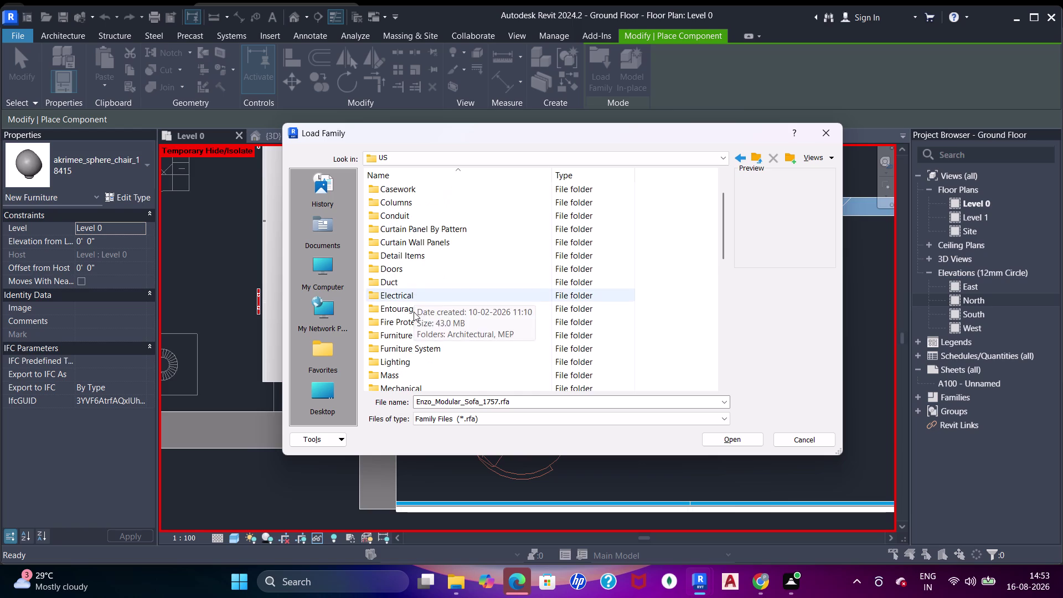
double_click(410, 331)
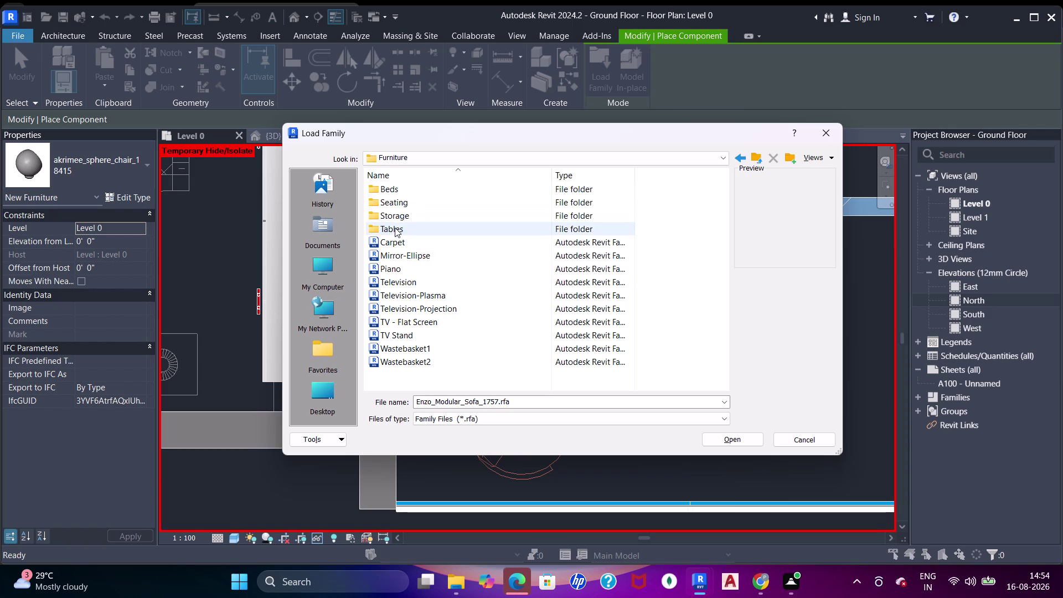
Preview the Wastebasket2, TV - Flat Screen and Television-Projection furniture families.
click(416, 356)
click(411, 340)
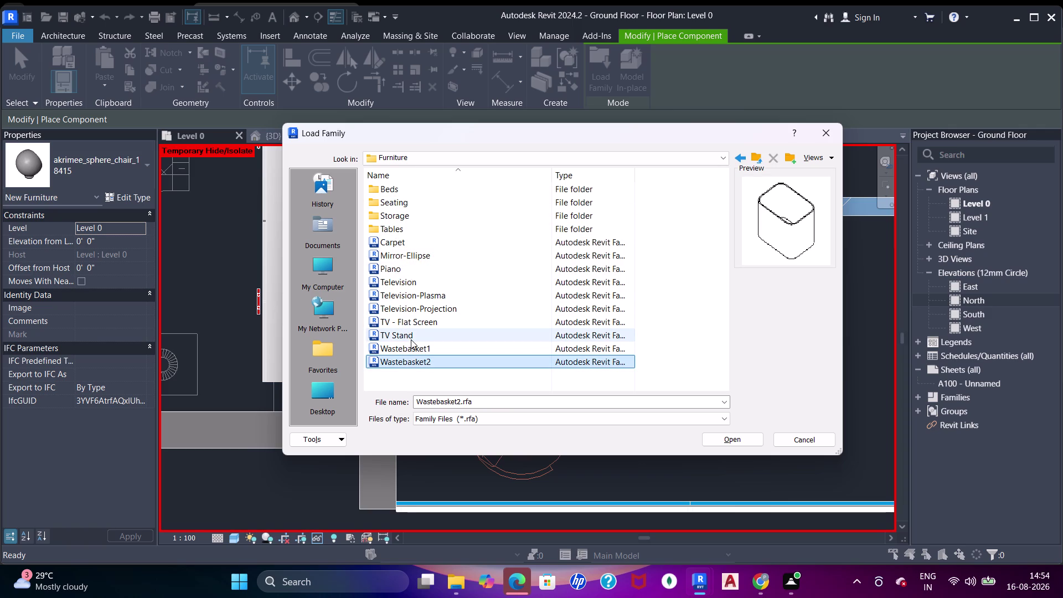
click(421, 323)
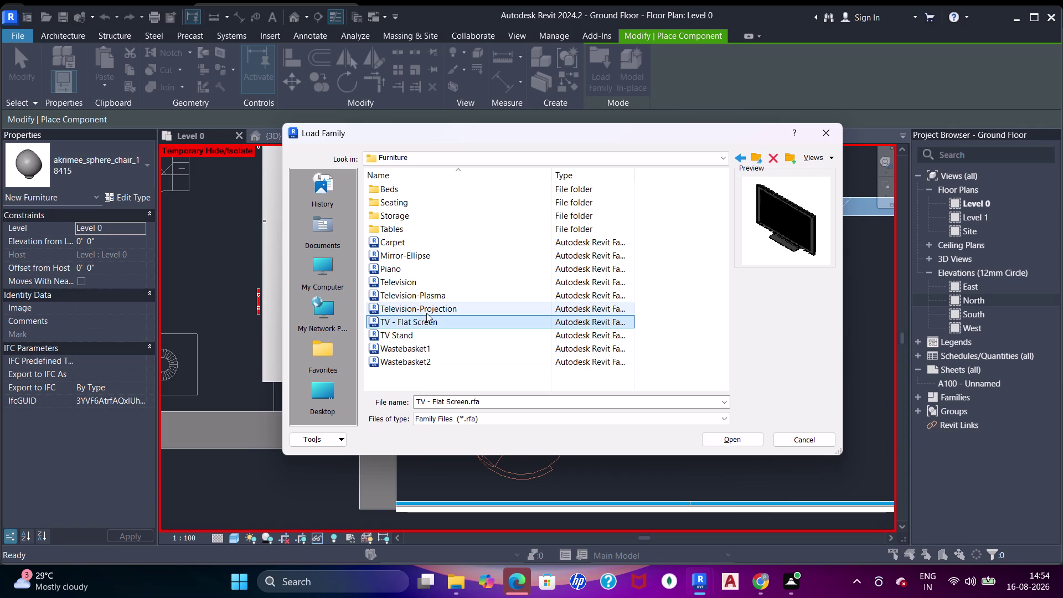
click(426, 310)
In the Tables folder, sort by name, preview several tables, and load Table-Round.
double_click(415, 224)
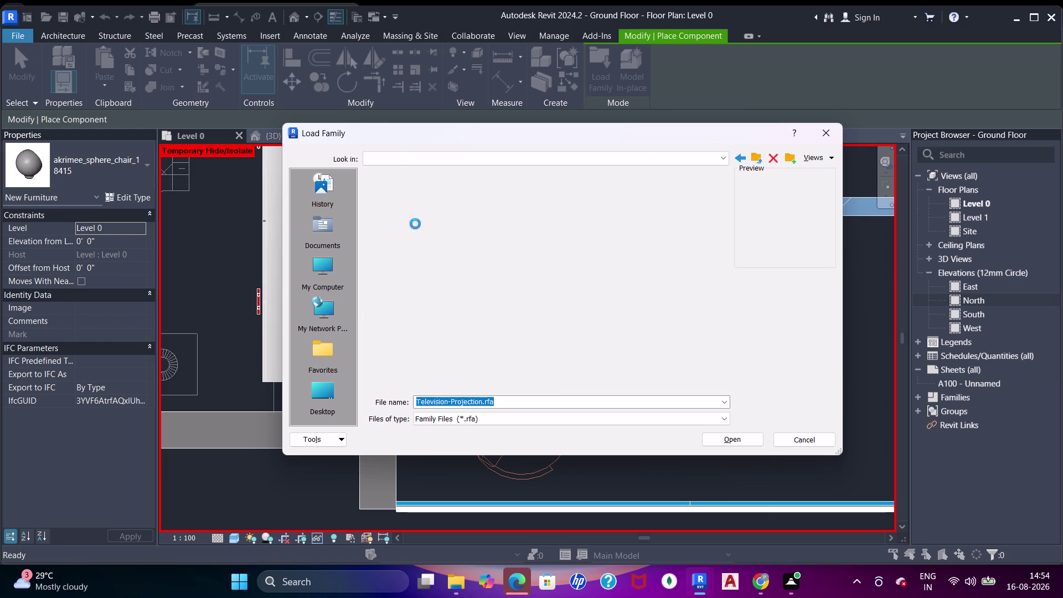
click(485, 182)
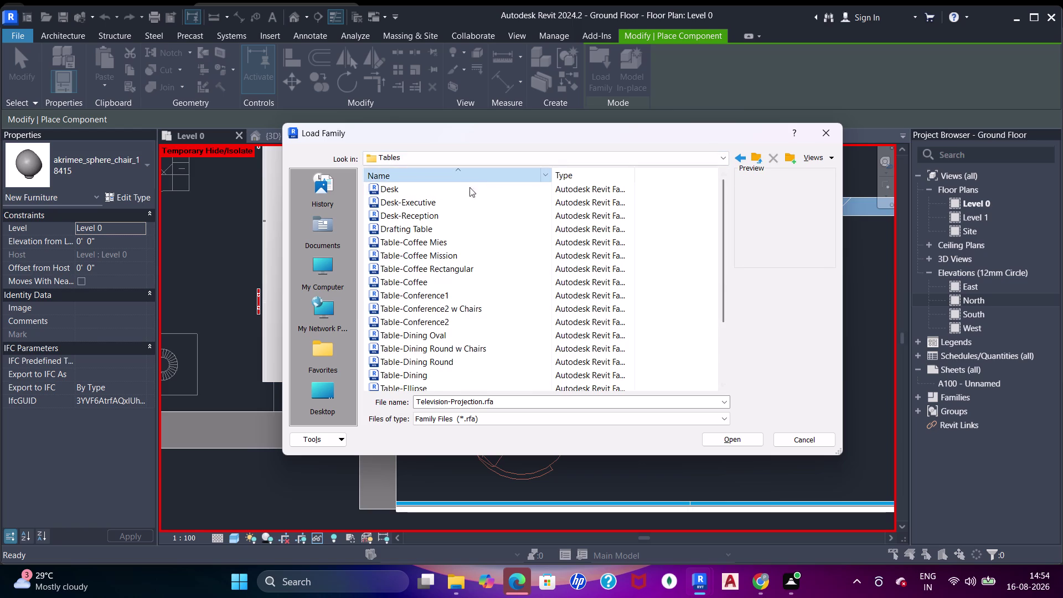
click(451, 190)
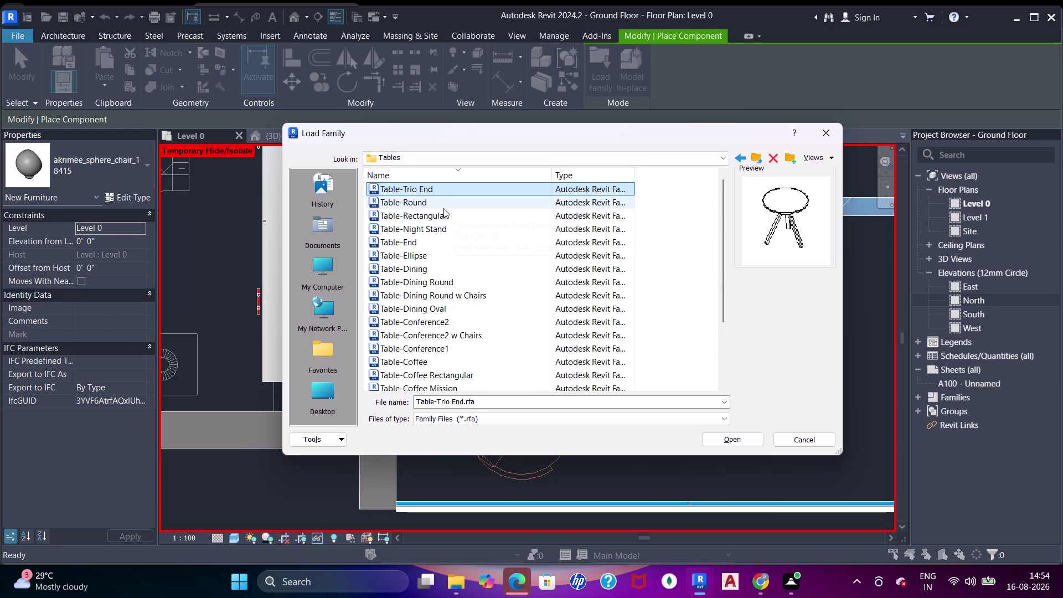
click(438, 202)
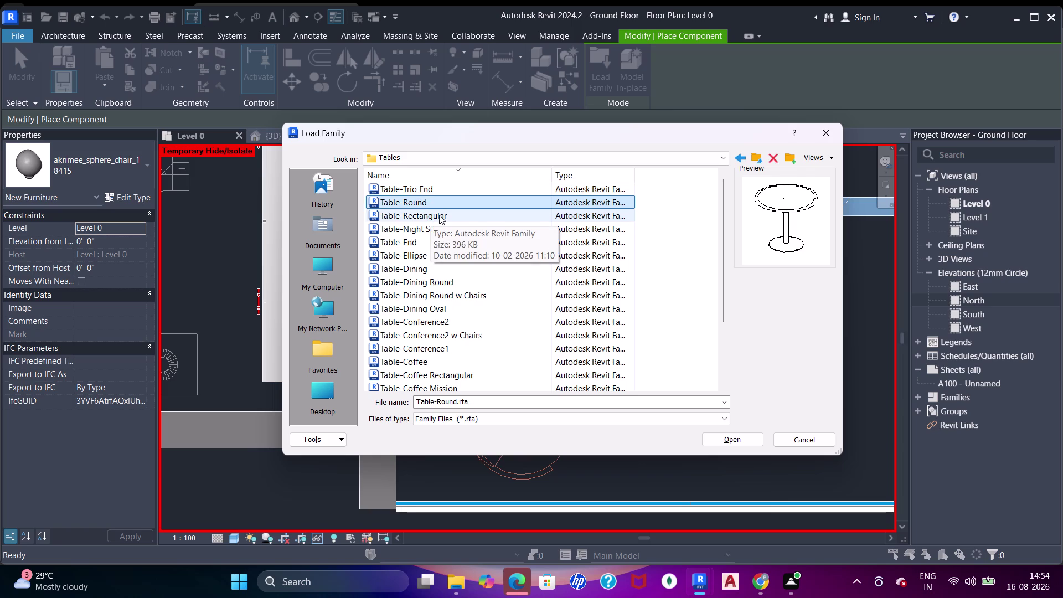
click(439, 215)
click(498, 222)
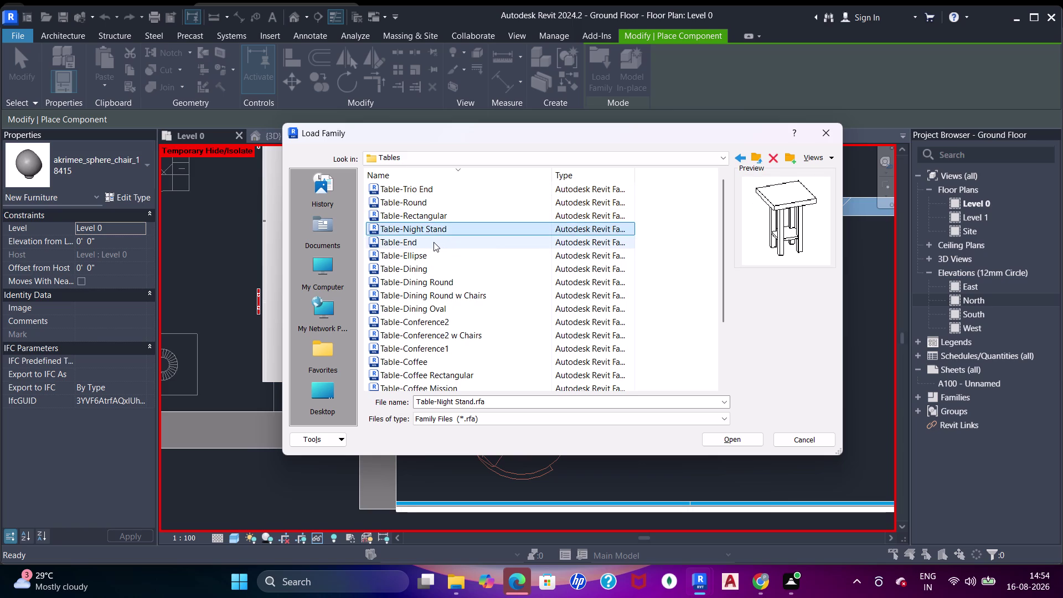
click(434, 242)
click(427, 254)
double_click(438, 201)
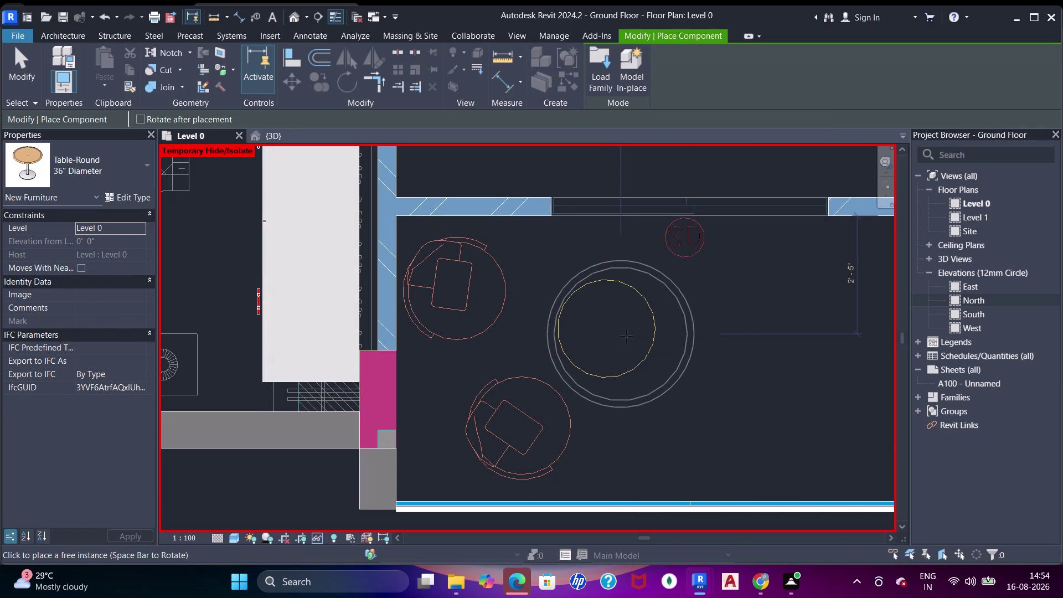
Place the Table-Round 36" Diameter table in the room and reopen the family library.
click(609, 326)
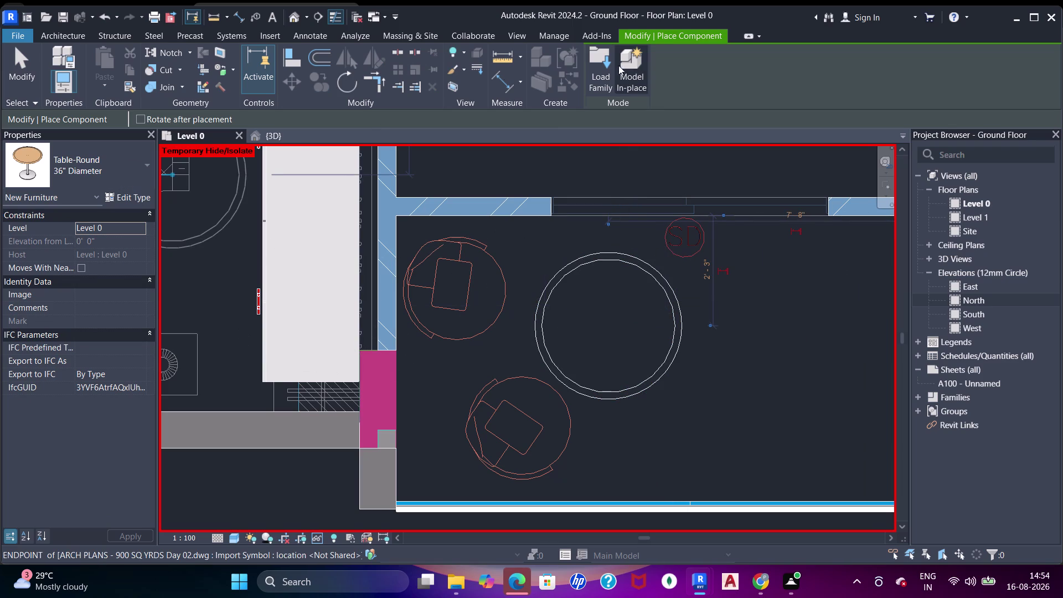
click(605, 66)
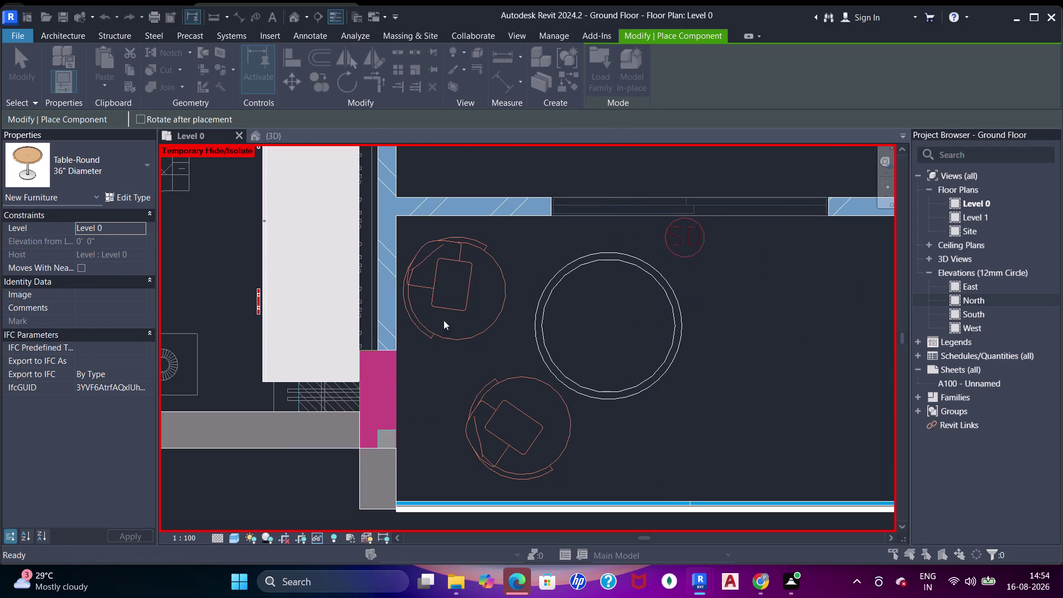
scroll(down, 3)
Preview the Desk-Executive, Desk-Reception and Table-Coffee Mission and Rectangular families.
click(433, 360)
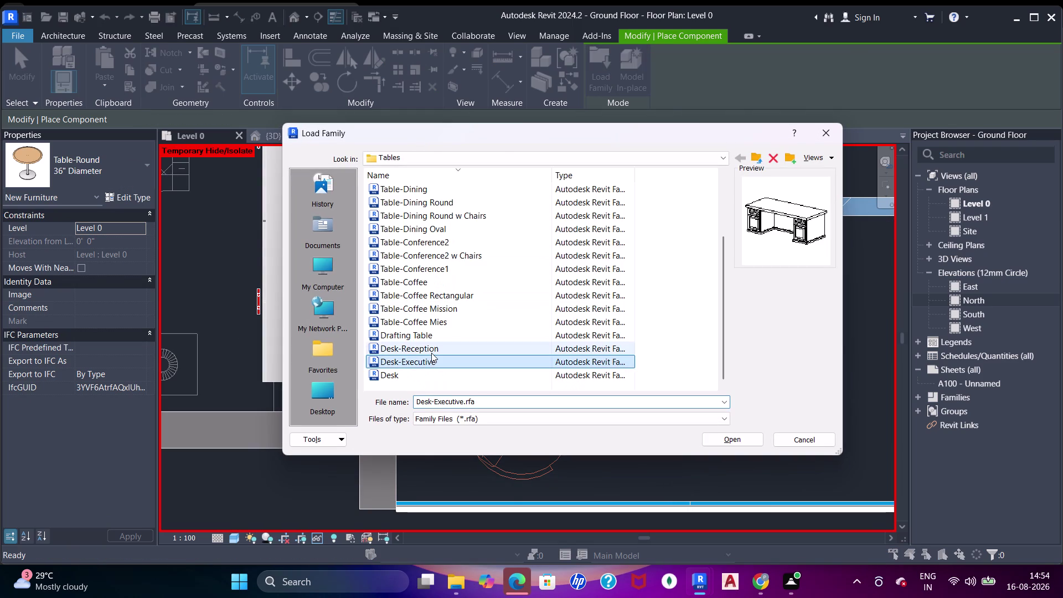
click(432, 353)
click(436, 339)
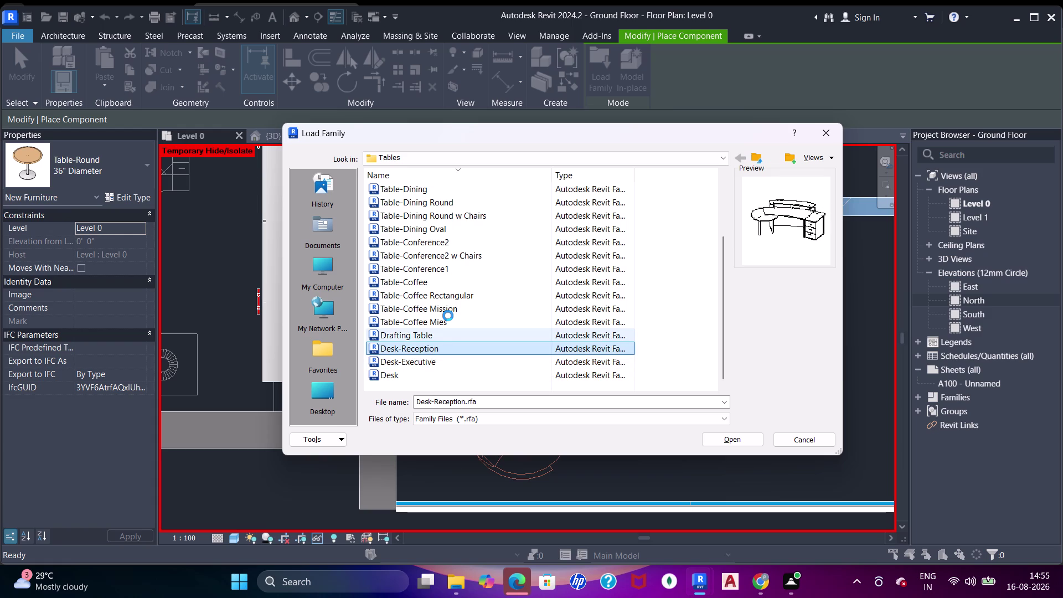
click(445, 322)
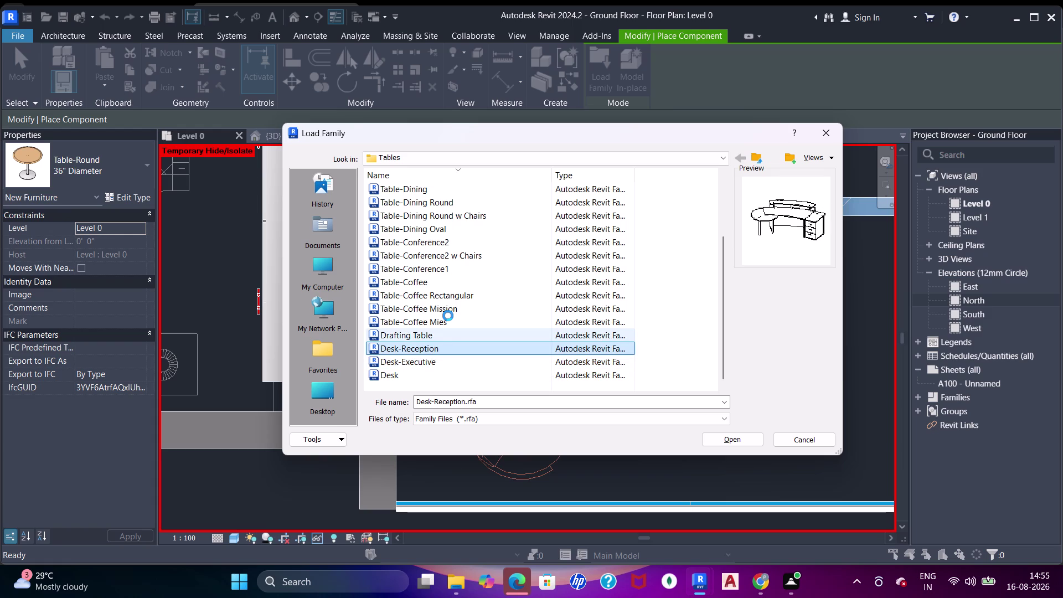
click(449, 312)
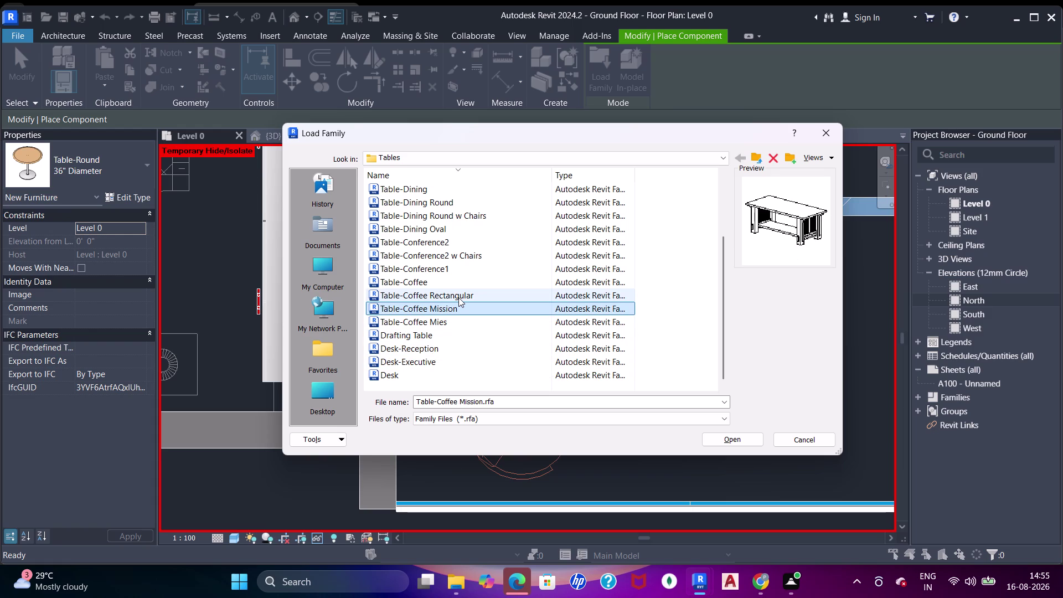
click(458, 297)
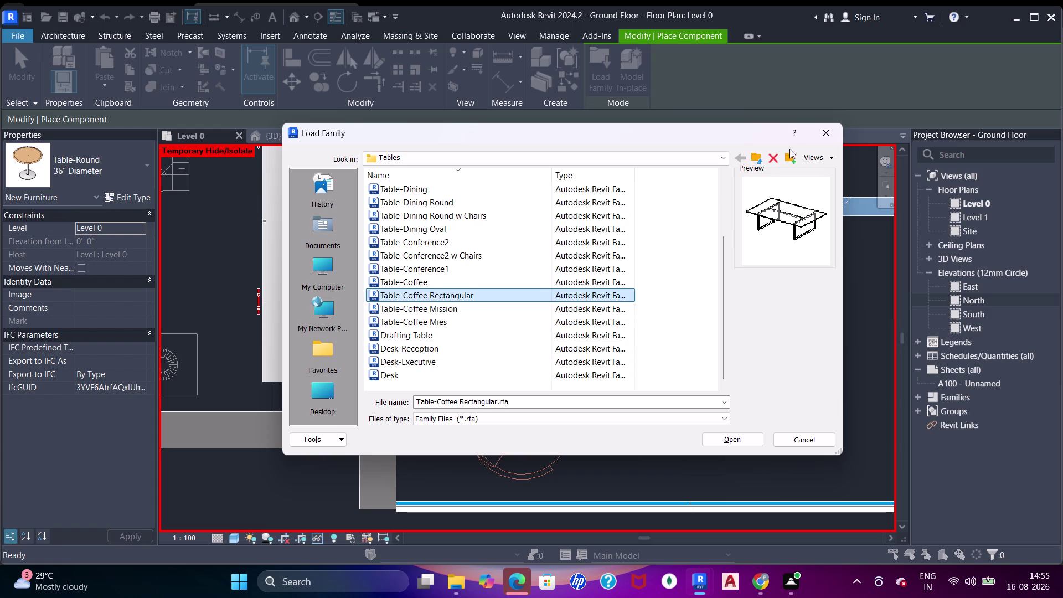
Go up to Furniture and preview Sideboard and Wardrobe in the Storage folder.
click(756, 156)
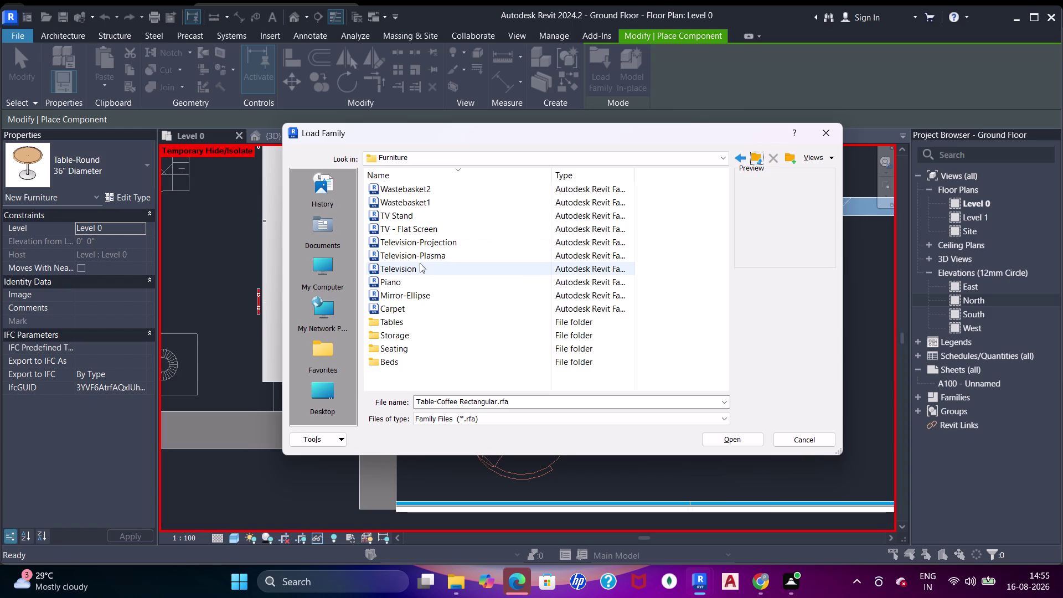
scroll(down, 3)
scroll(down, 3)
drag(496, 135, 655, 376)
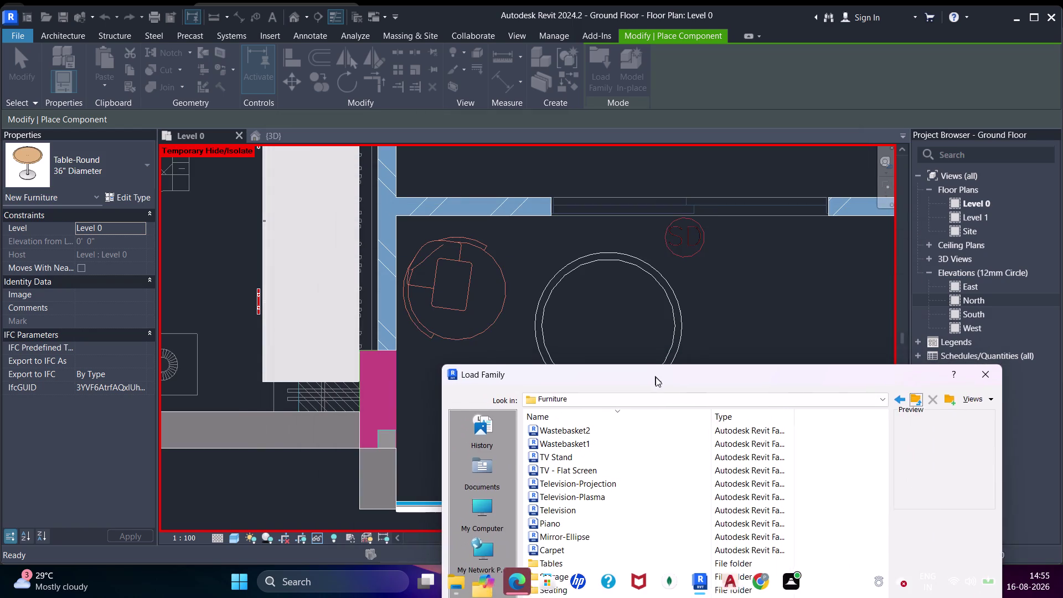
drag(656, 376, 526, 133)
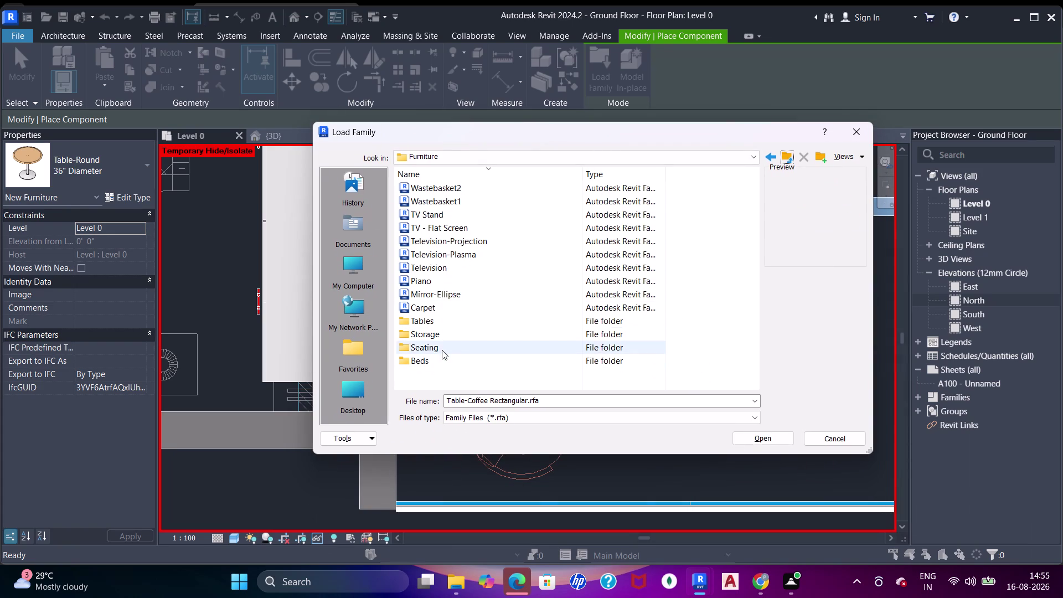
double_click(442, 339)
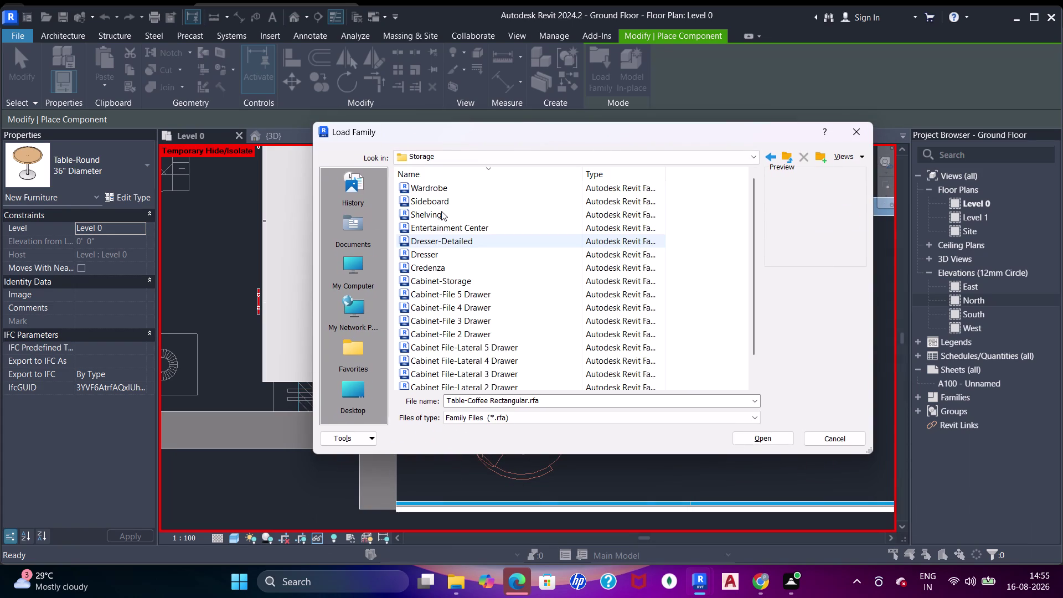
click(443, 206)
click(449, 193)
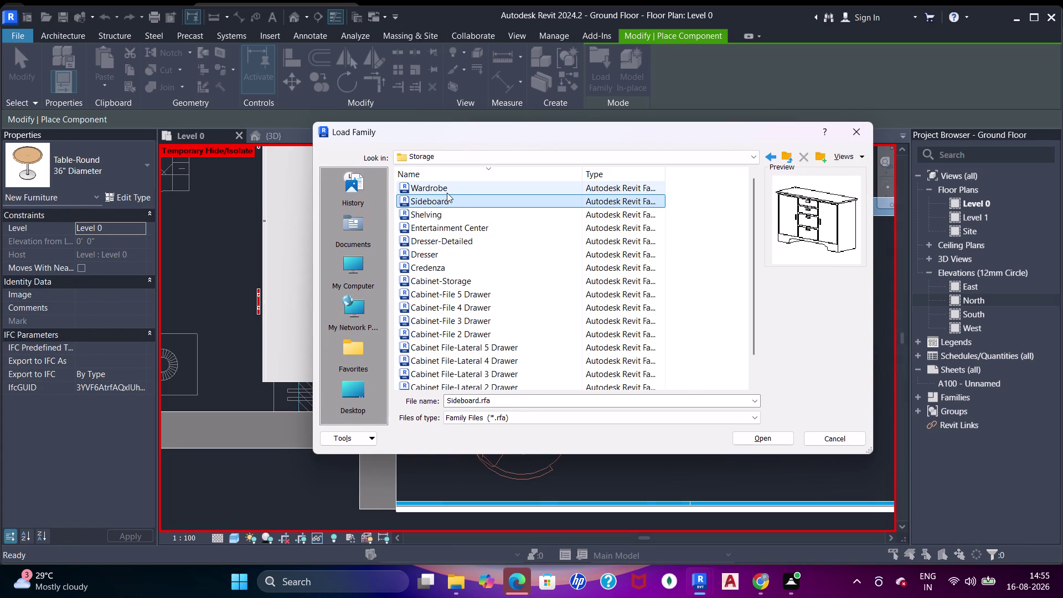
Return to the Furniture folder and open the Seating folder.
click(788, 162)
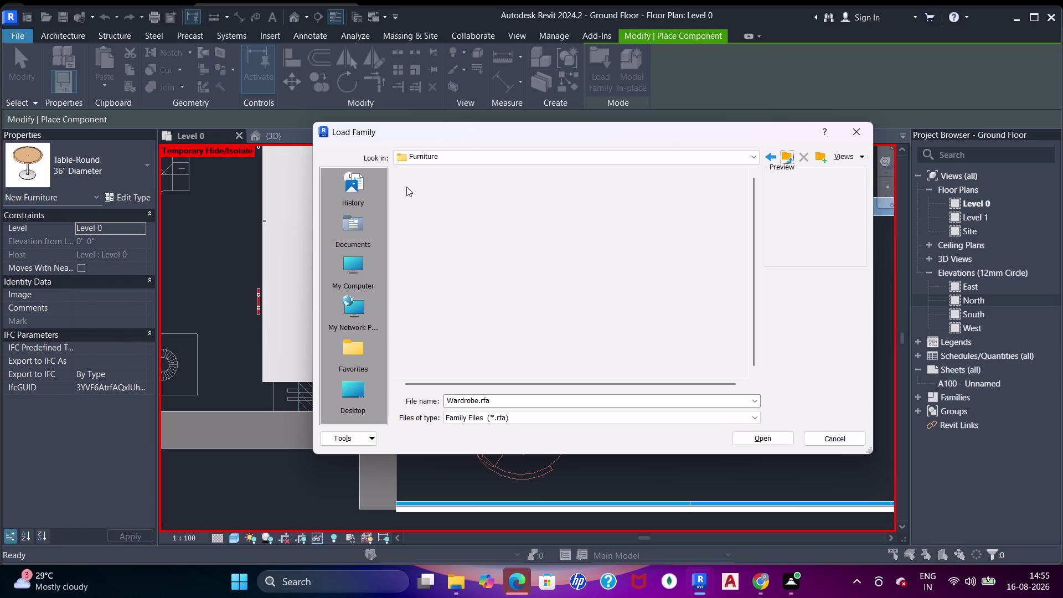
drag(457, 126, 542, 412)
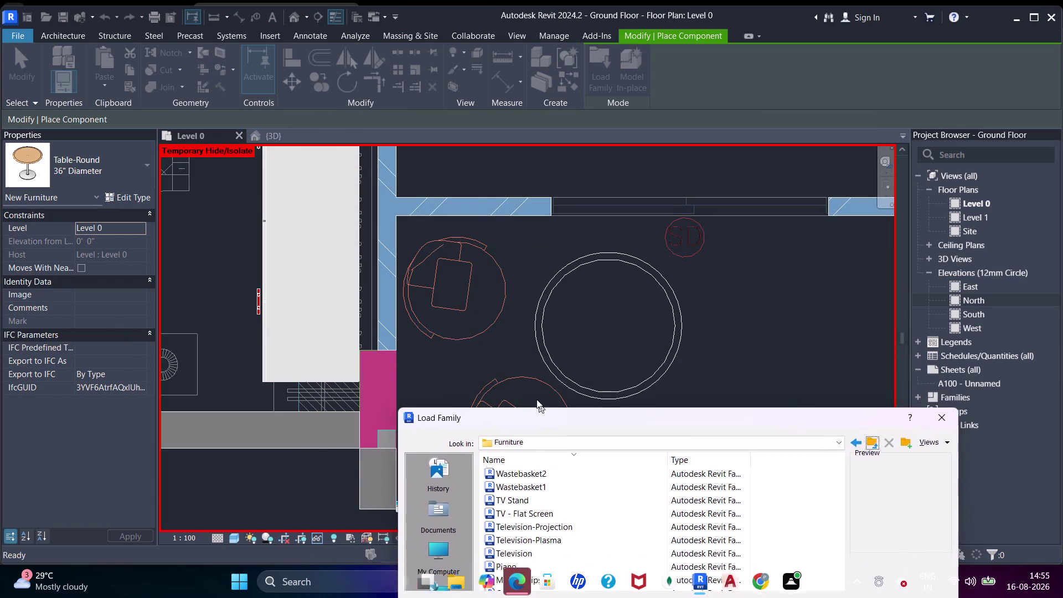
drag(542, 412, 433, 111)
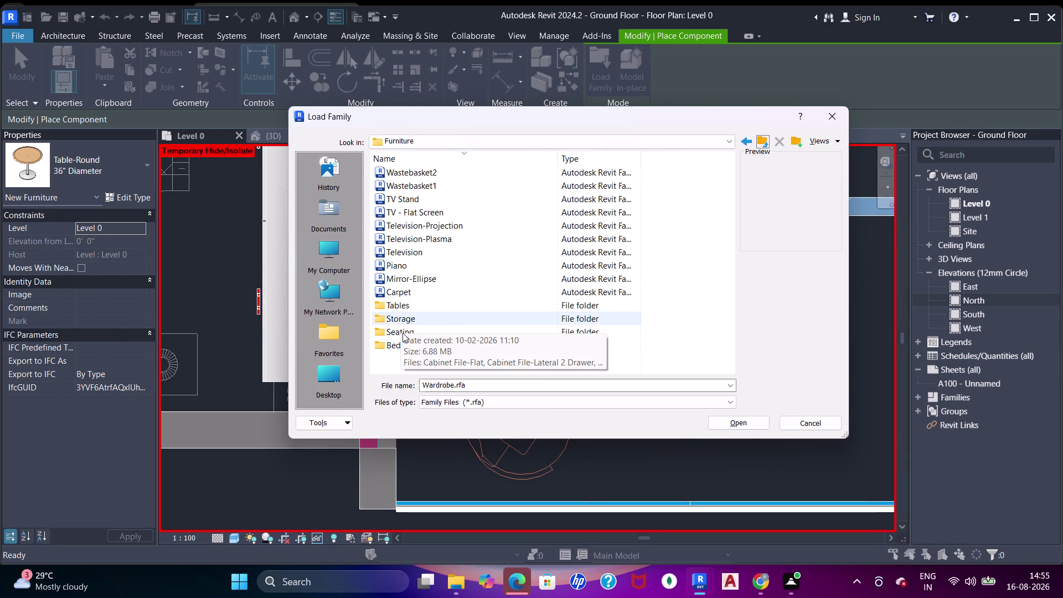
double_click(376, 332)
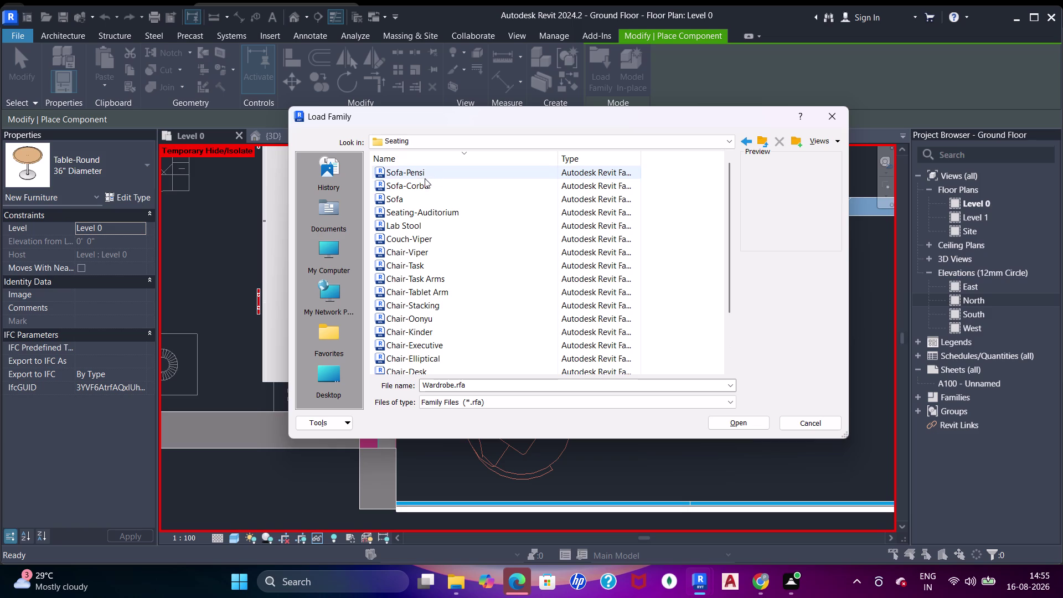
Preview the Sofa-Pensi, Sofa-Corbu, Lab Stool, Couch-Viper, Chair-Viper and Chair-Task families.
click(425, 178)
click(424, 188)
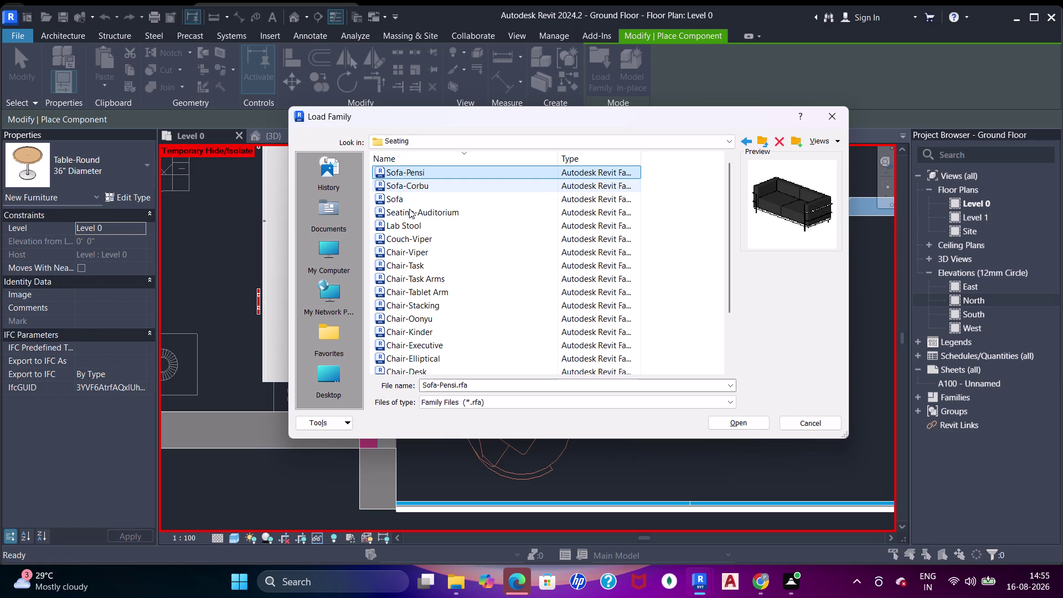
click(412, 203)
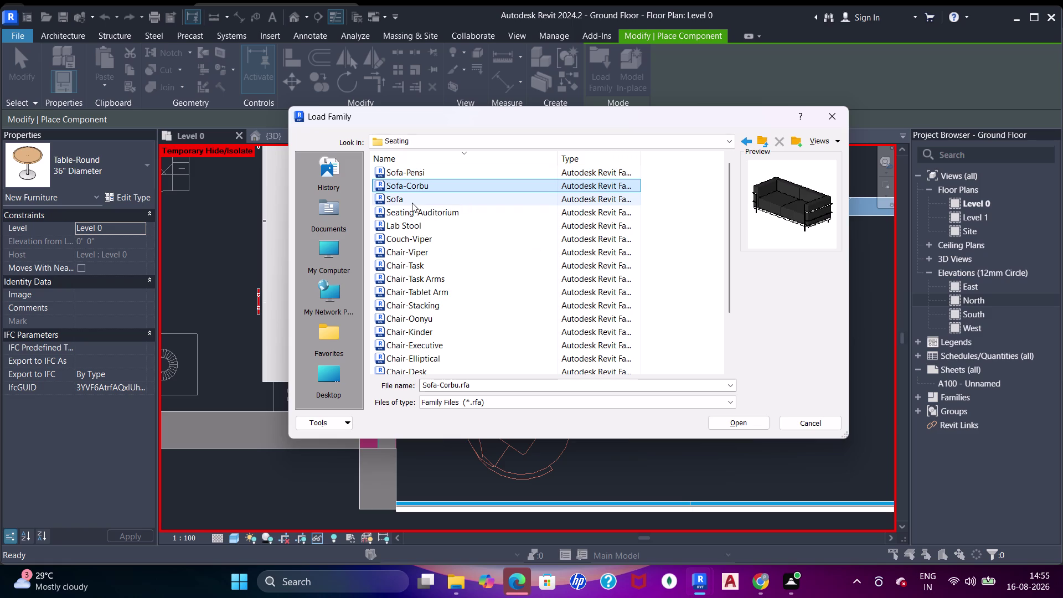
click(420, 211)
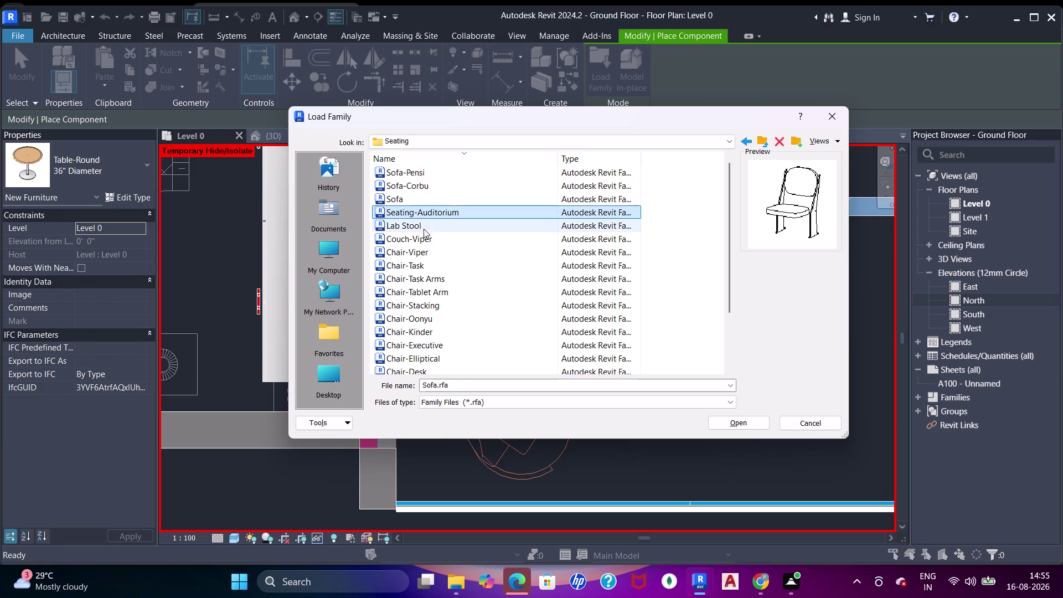
click(416, 230)
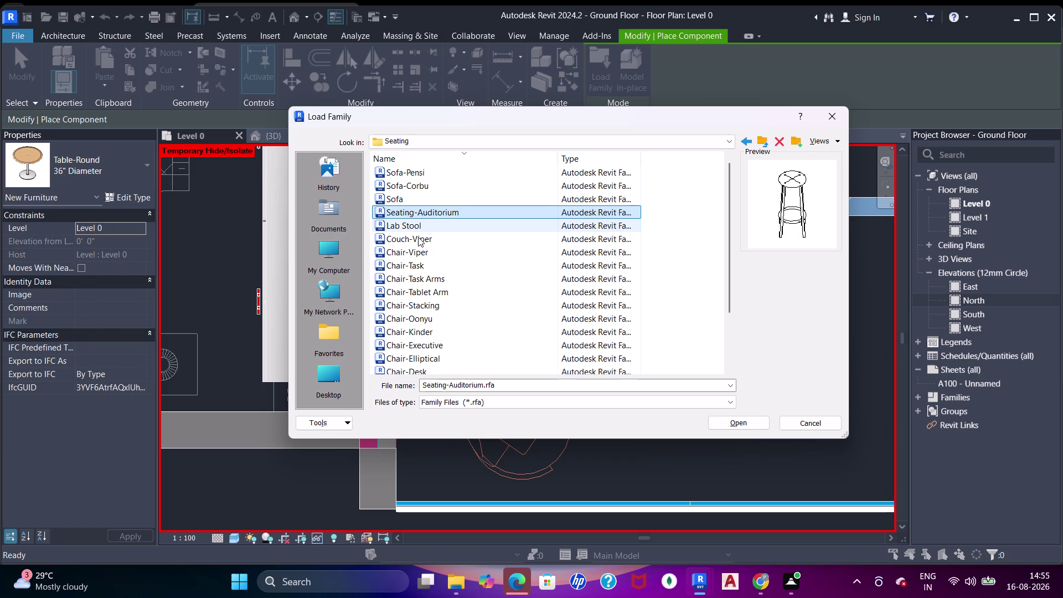
click(418, 237)
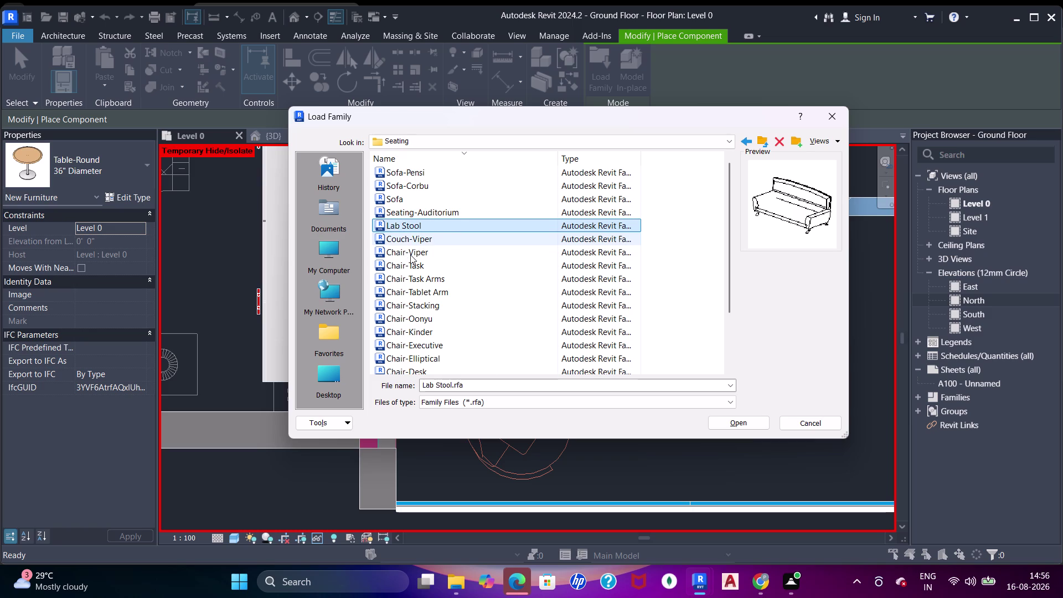
click(410, 255)
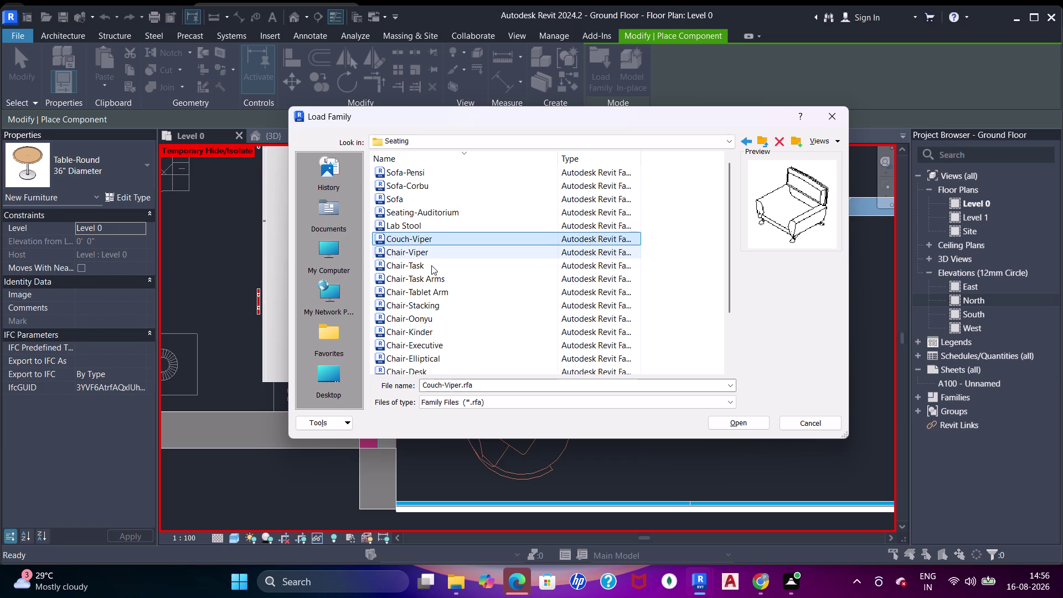
click(430, 265)
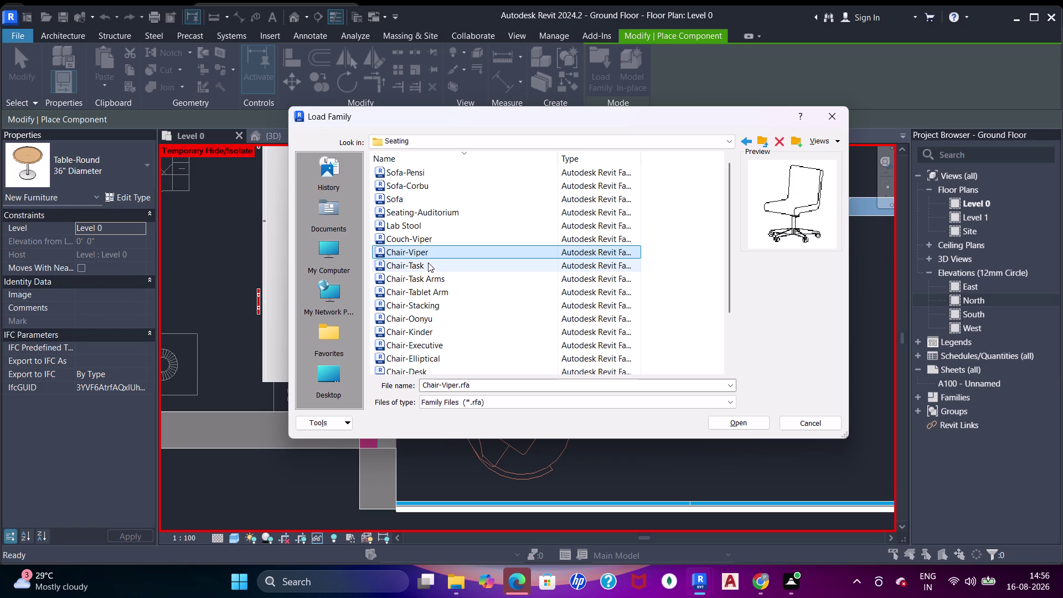
click(428, 255)
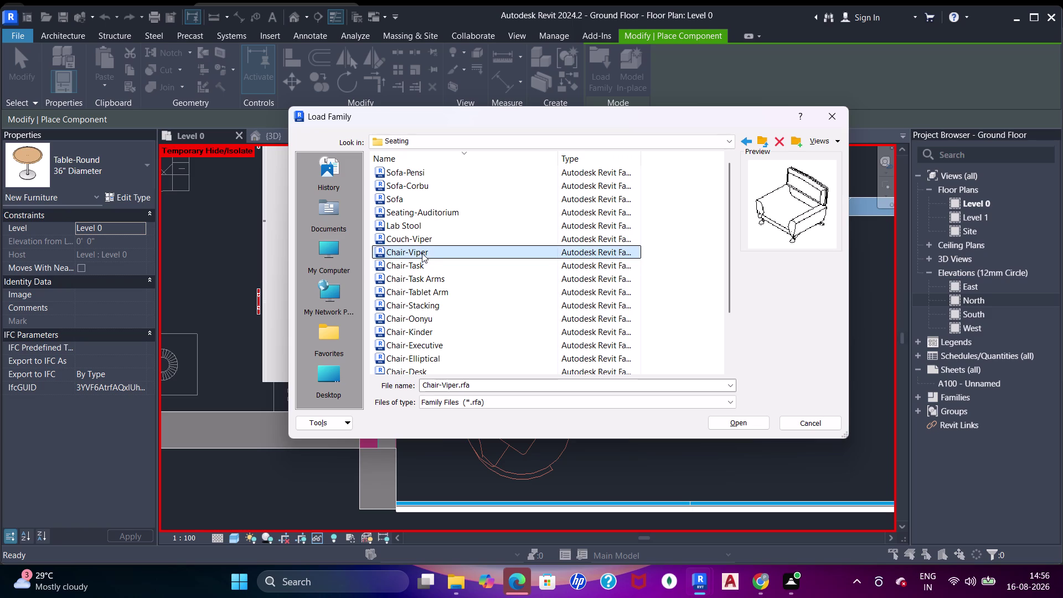
click(418, 266)
click(424, 277)
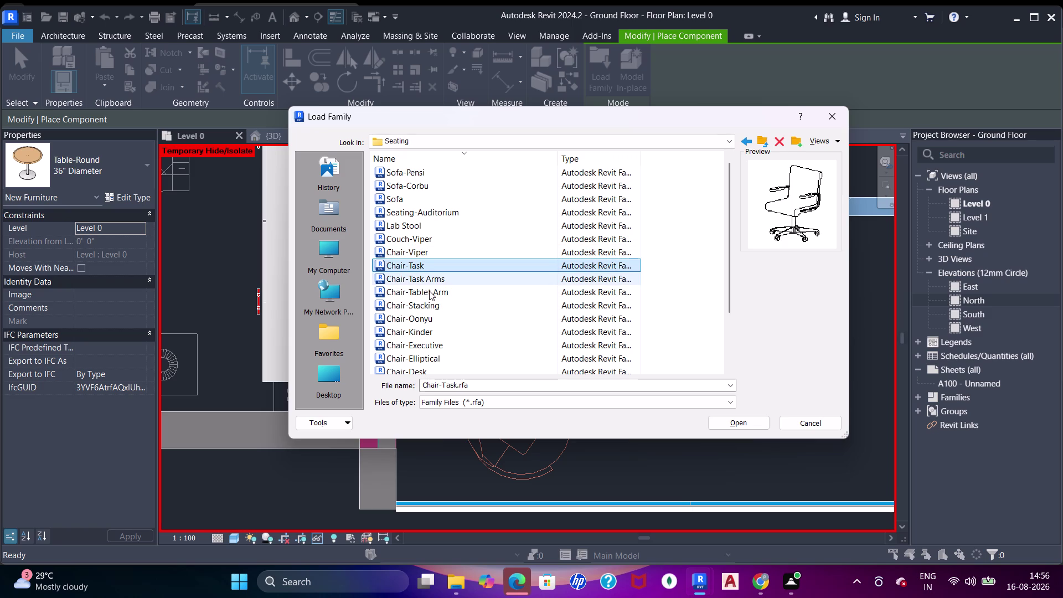
click(430, 291)
Preview the Chair-Oonyu, Chair-Executive, Chair-Elliptical and Chair-Corbu families.
scroll(down, 3)
scroll(down, 3)
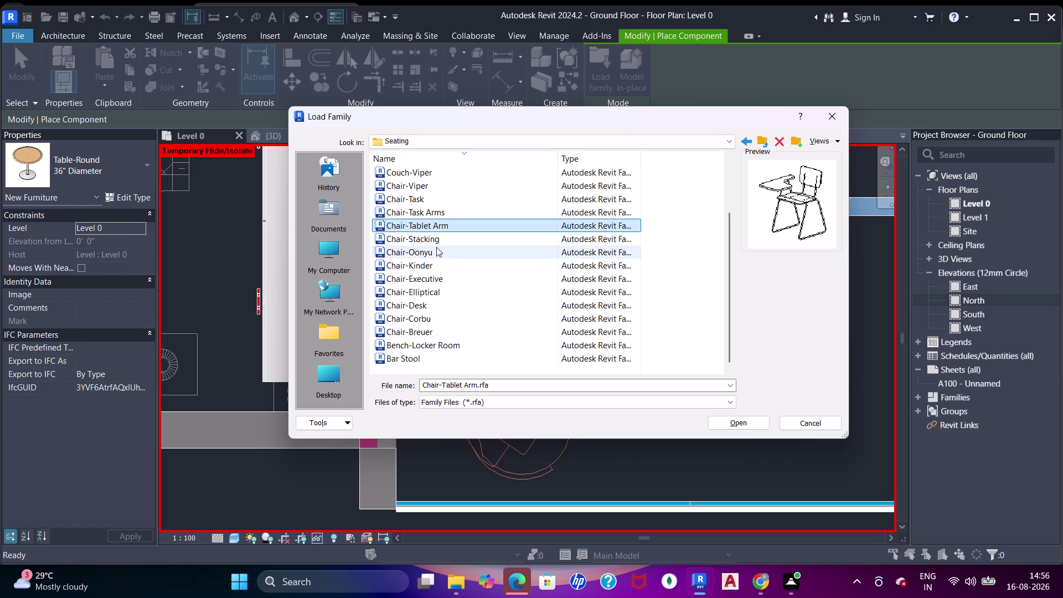
click(432, 241)
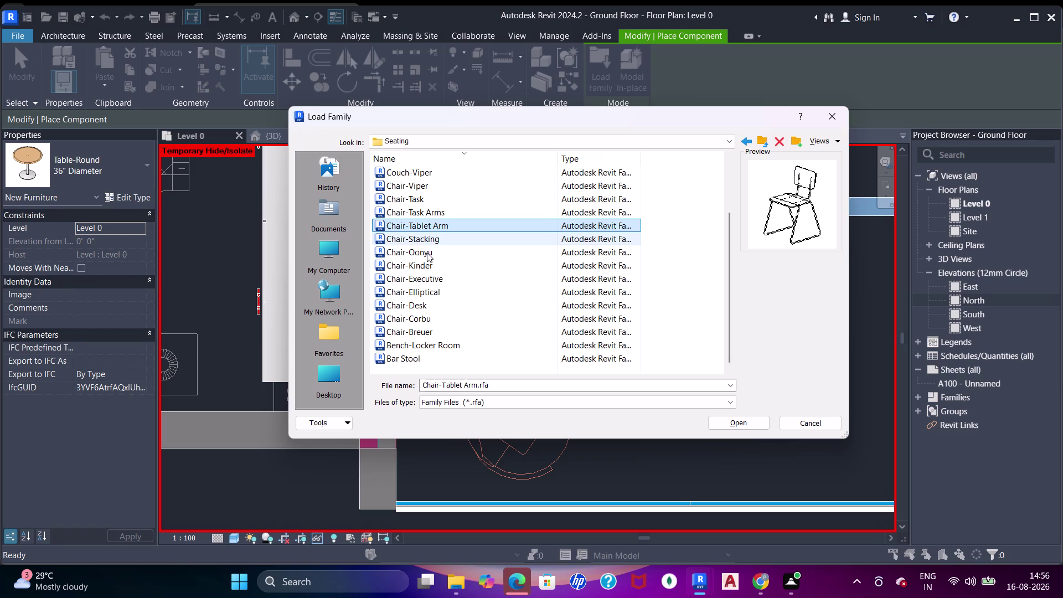
click(427, 252)
click(425, 267)
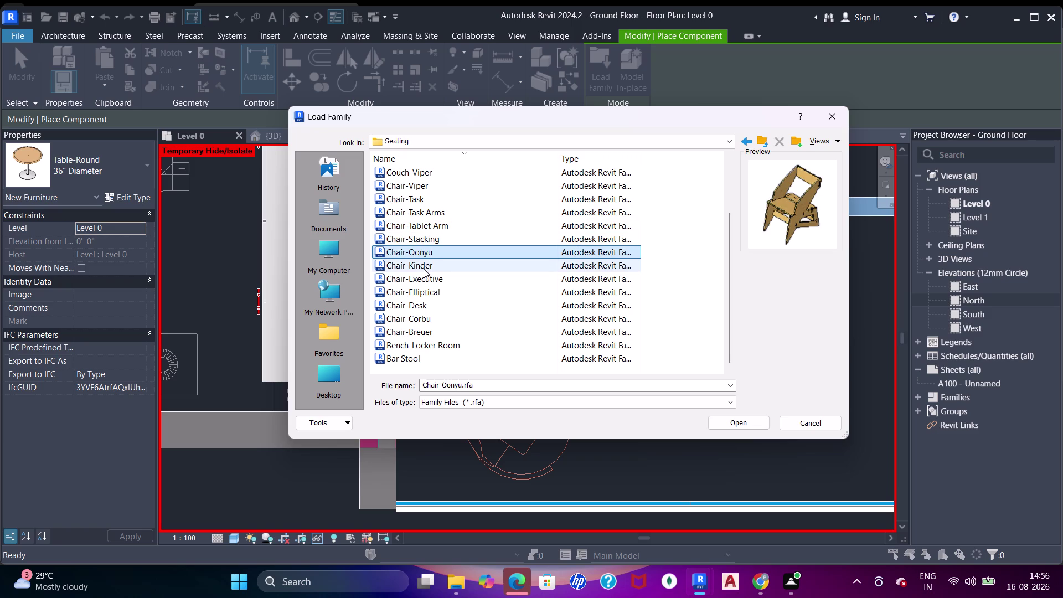
click(428, 283)
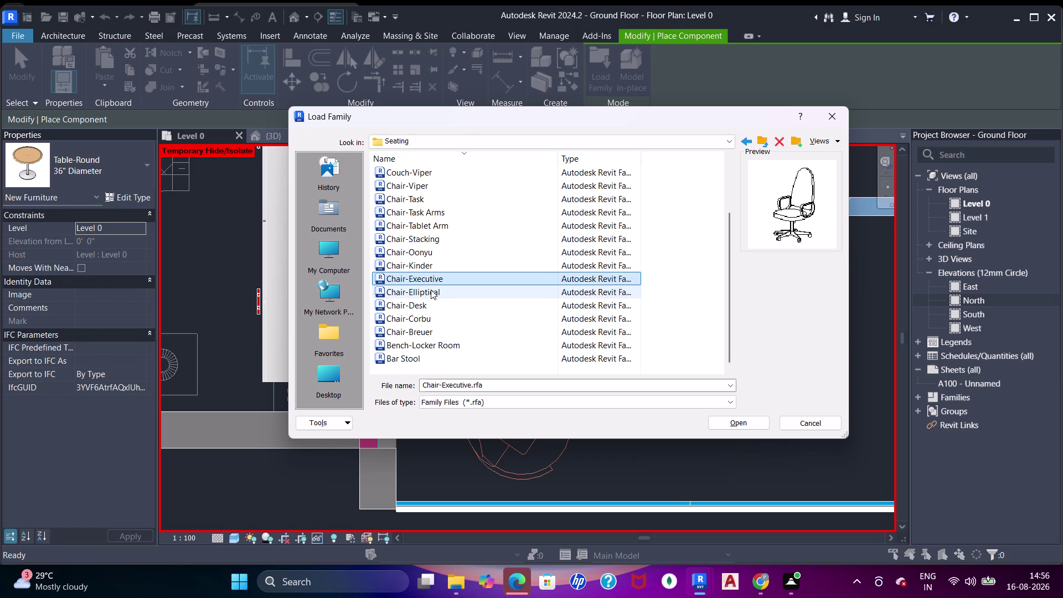
click(431, 290)
click(424, 304)
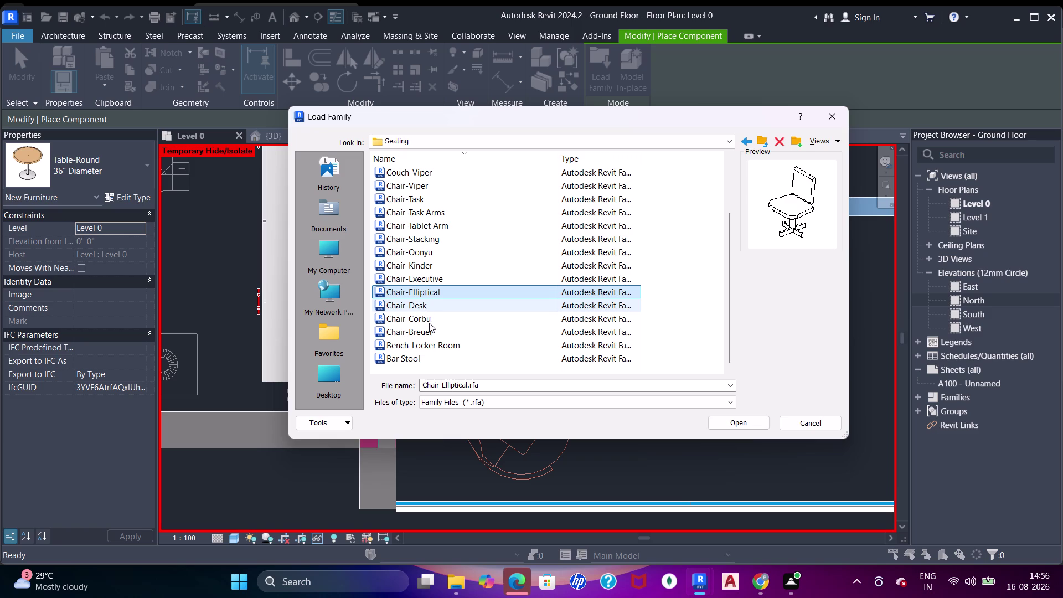
click(429, 323)
click(418, 336)
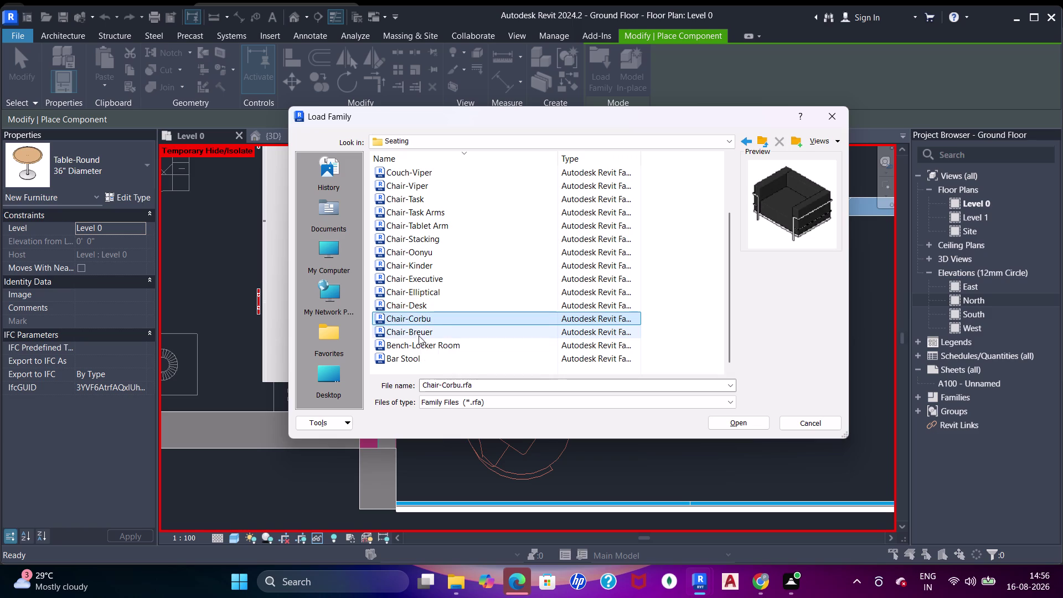
Preview Bench-Locker Room and Bar Stool, then load the Chair-Corbu family.
click(432, 351)
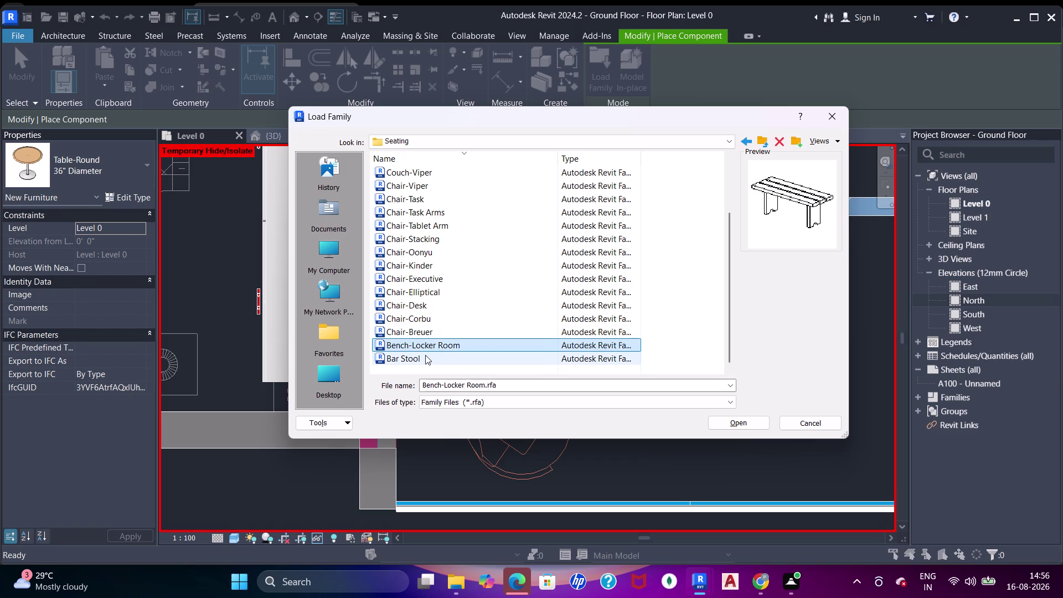
click(425, 355)
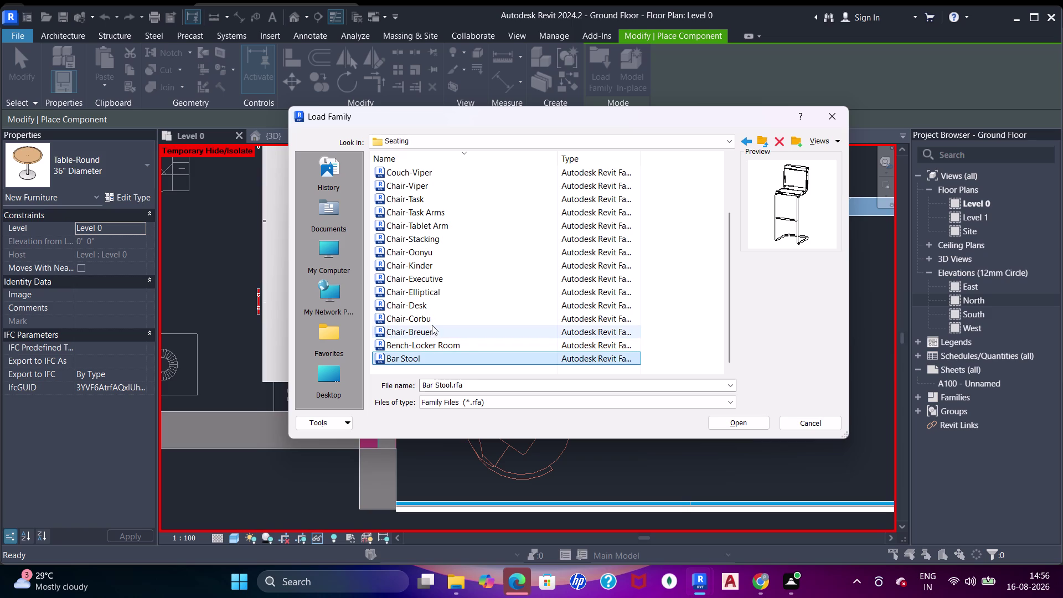
click(446, 318)
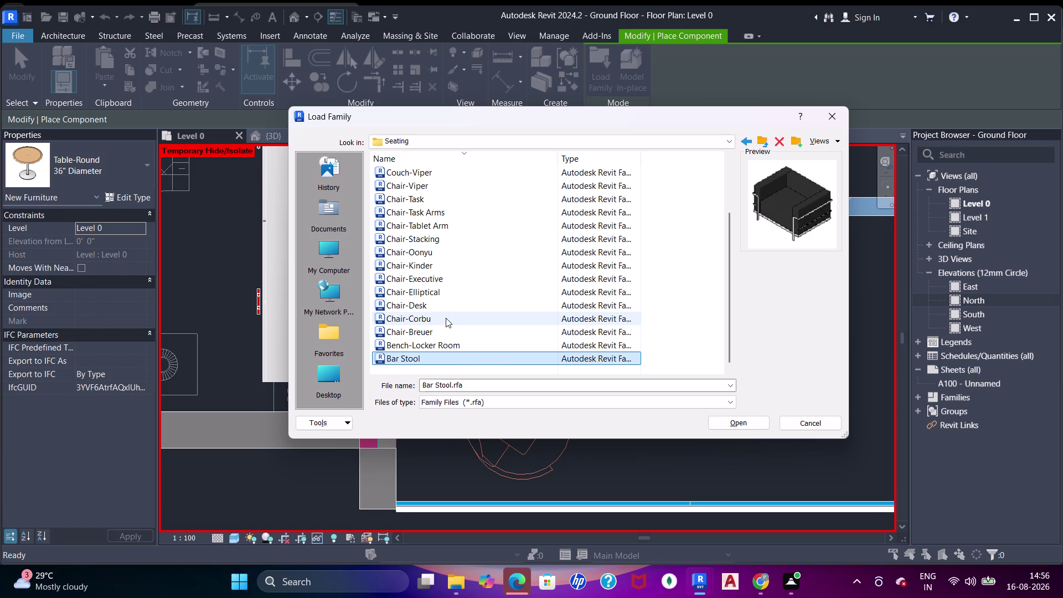
double_click(442, 319)
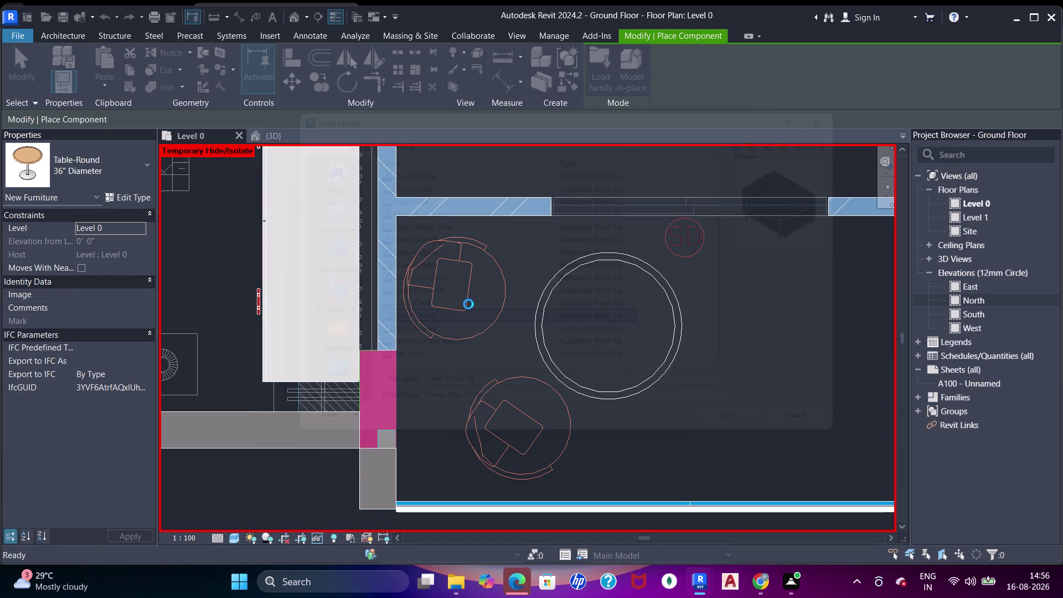
Rotate the loaded Chair-Corbu with Space, then reopen the Seating family library.
scroll(up, 3)
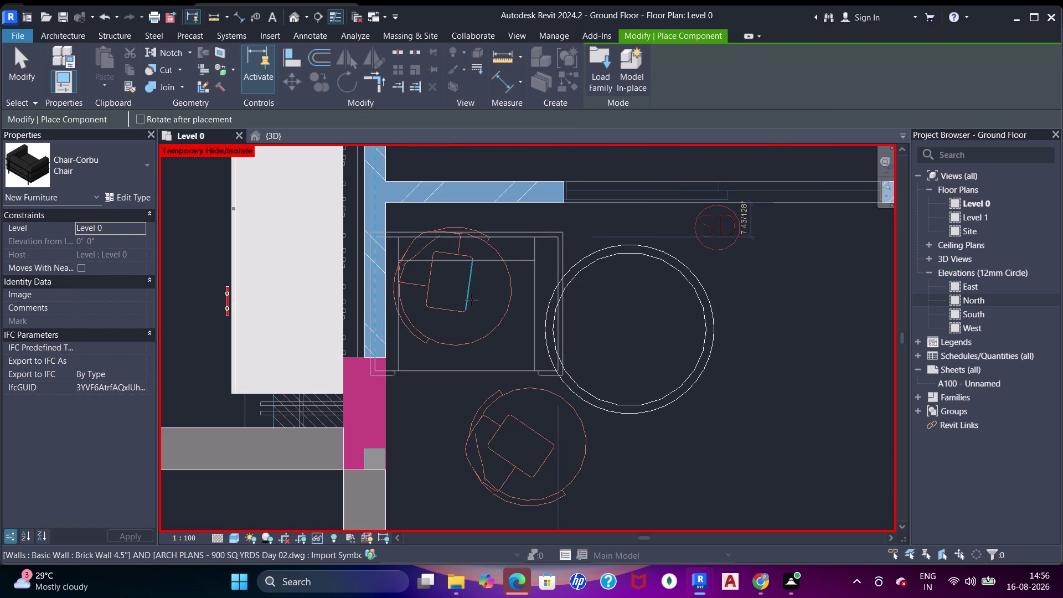
key(space)
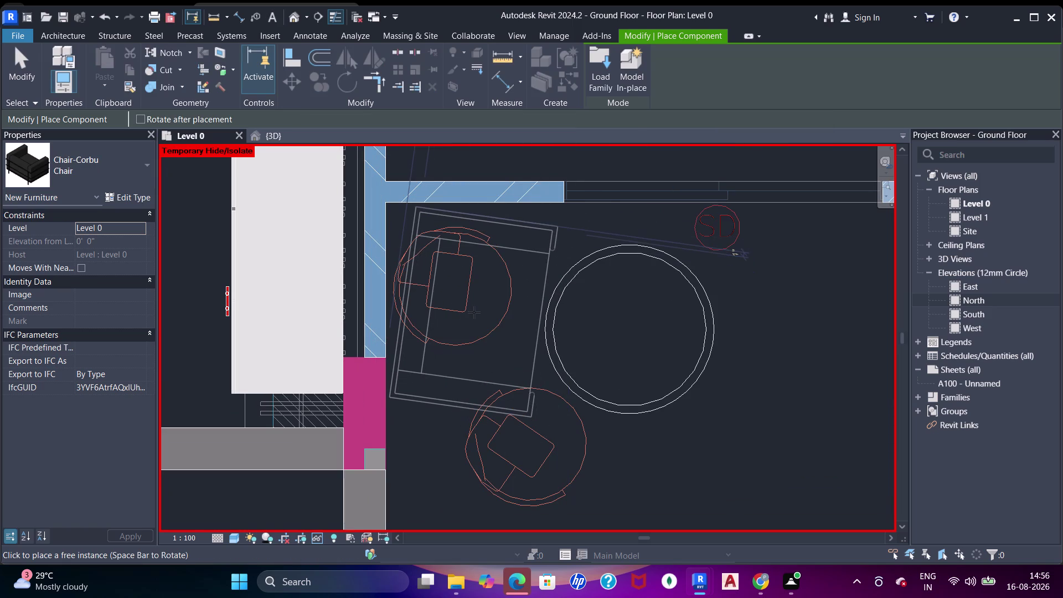
click(469, 309)
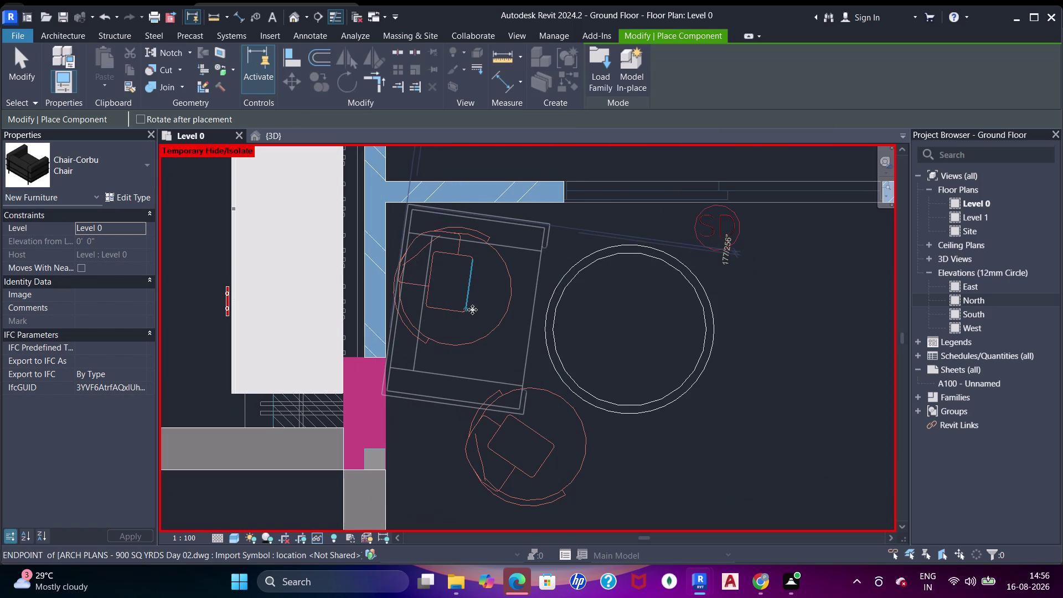
click(609, 82)
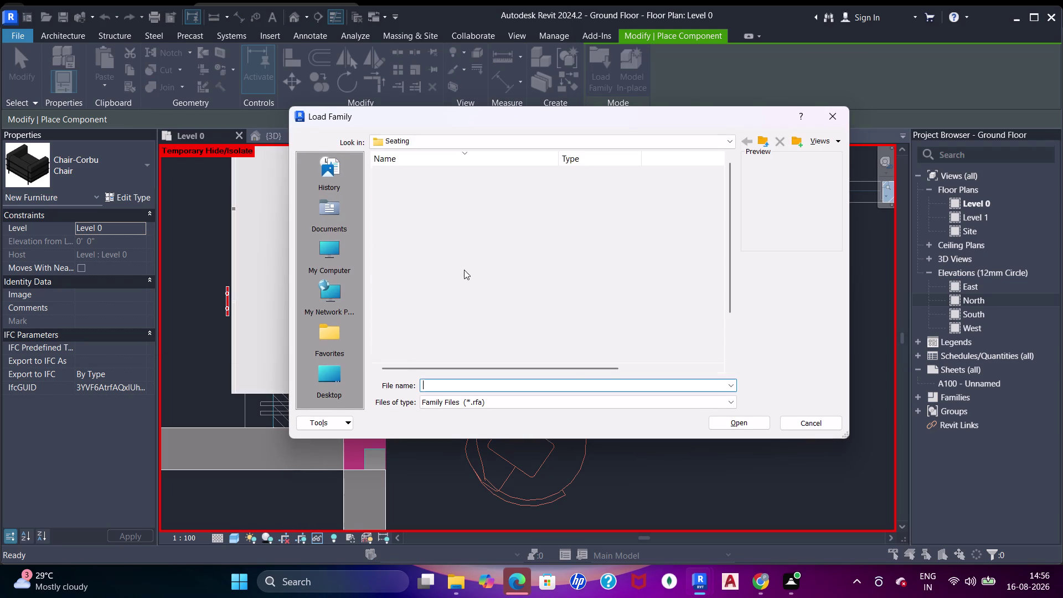
Preview the sofas, auditorium seating, Viper, Task, Oonyu, Executive and Corbu chairs, and the Bar Stool.
click(443, 178)
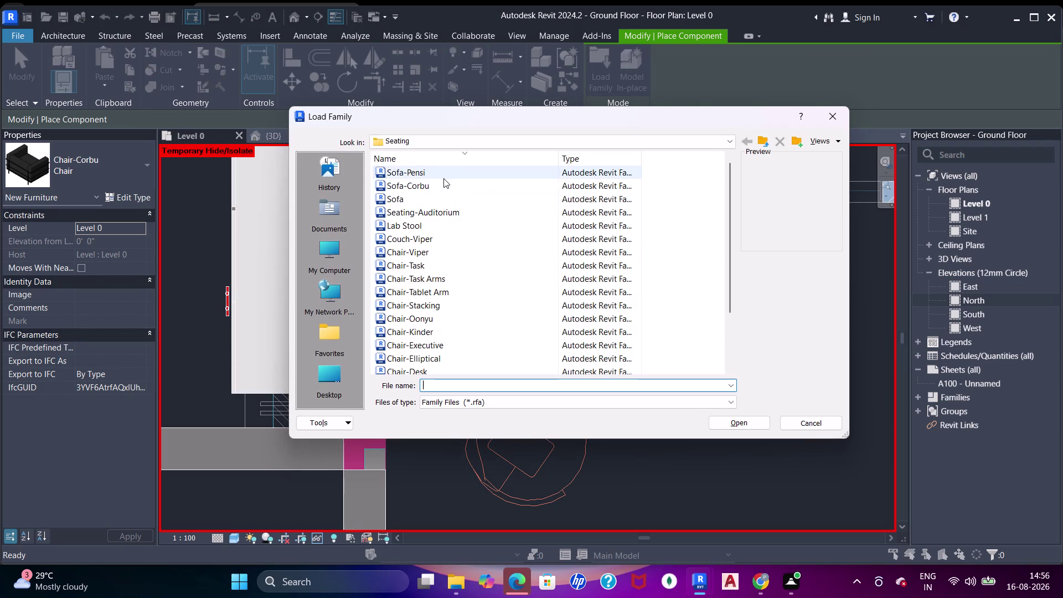
click(449, 185)
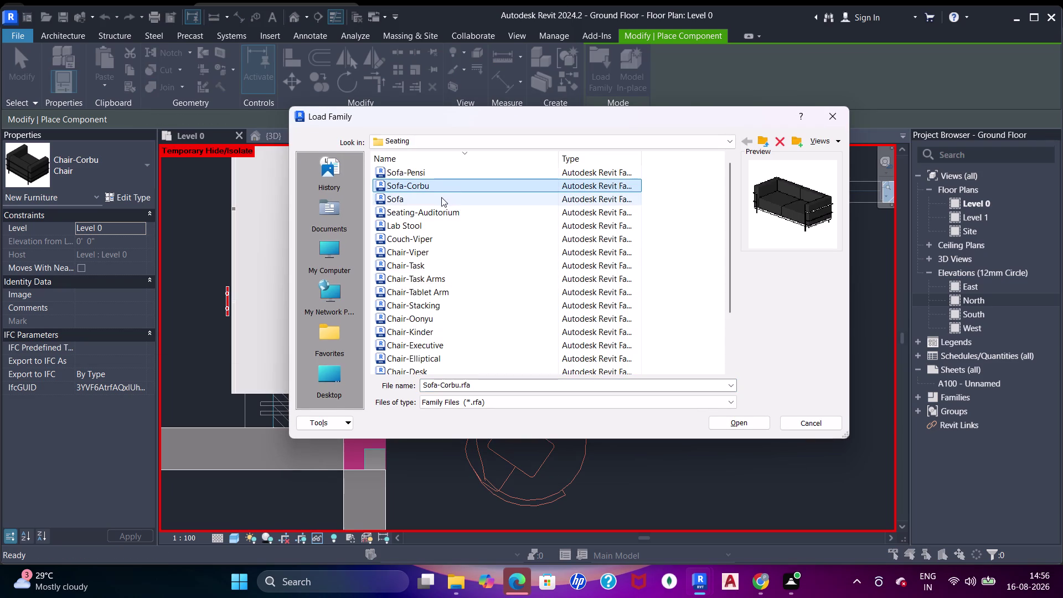
click(441, 198)
click(465, 209)
click(434, 222)
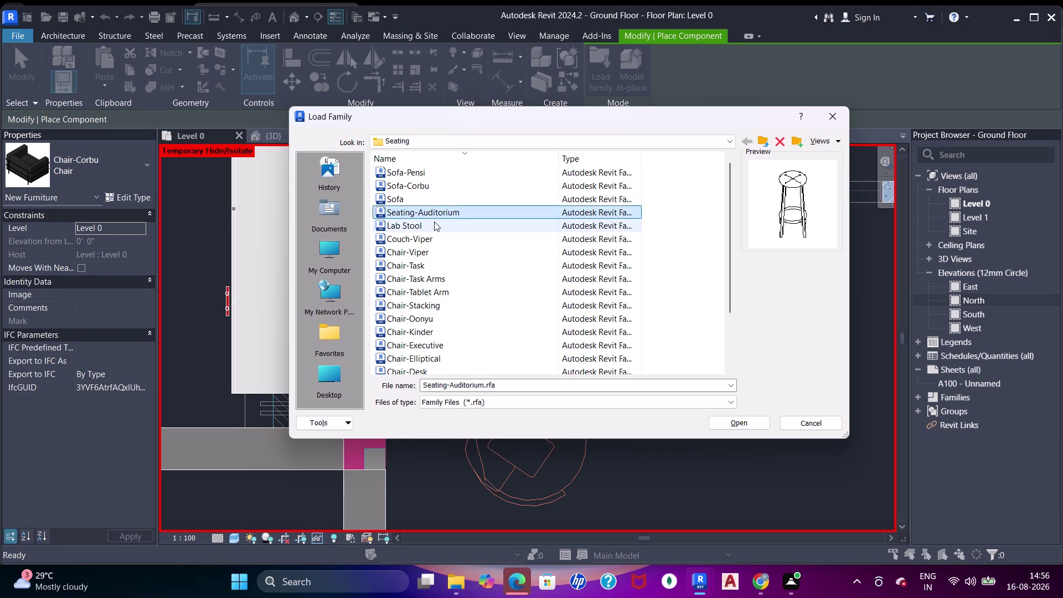
click(443, 238)
click(446, 250)
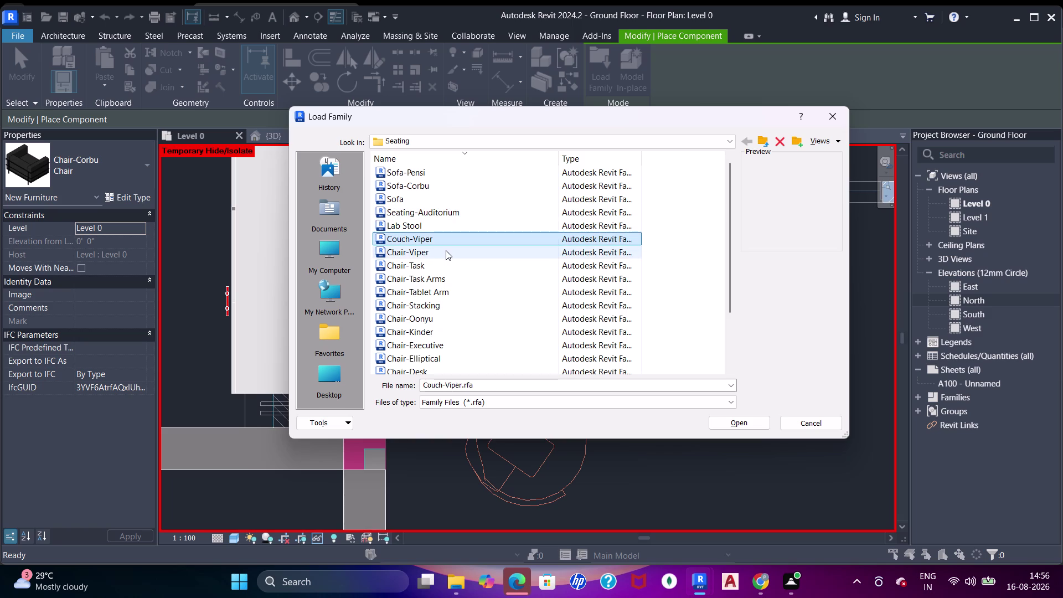
click(446, 263)
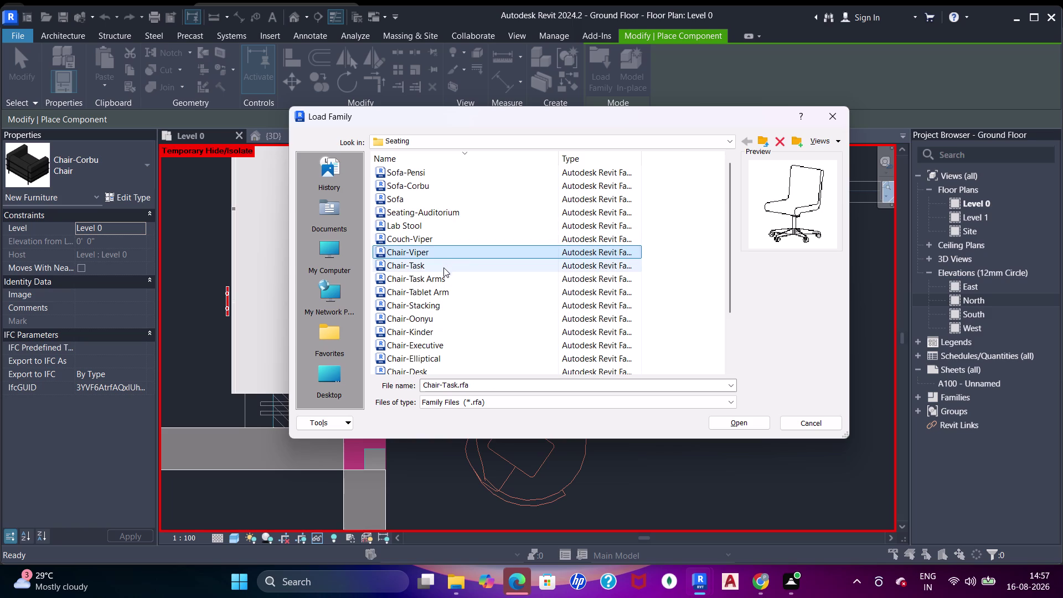
click(441, 275)
click(442, 288)
scroll(down, 3)
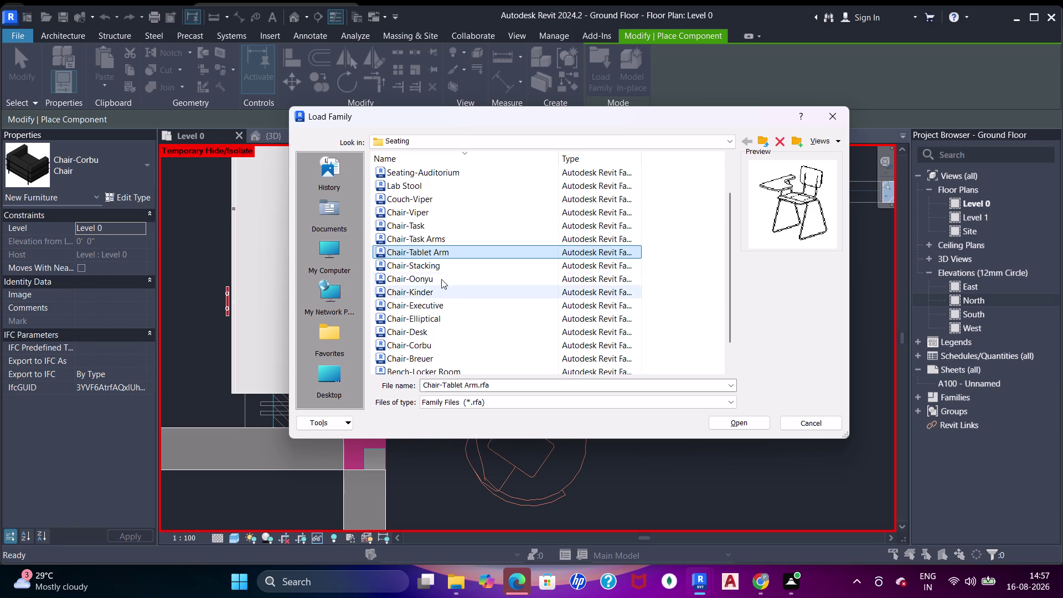
click(441, 271)
click(436, 277)
click(431, 290)
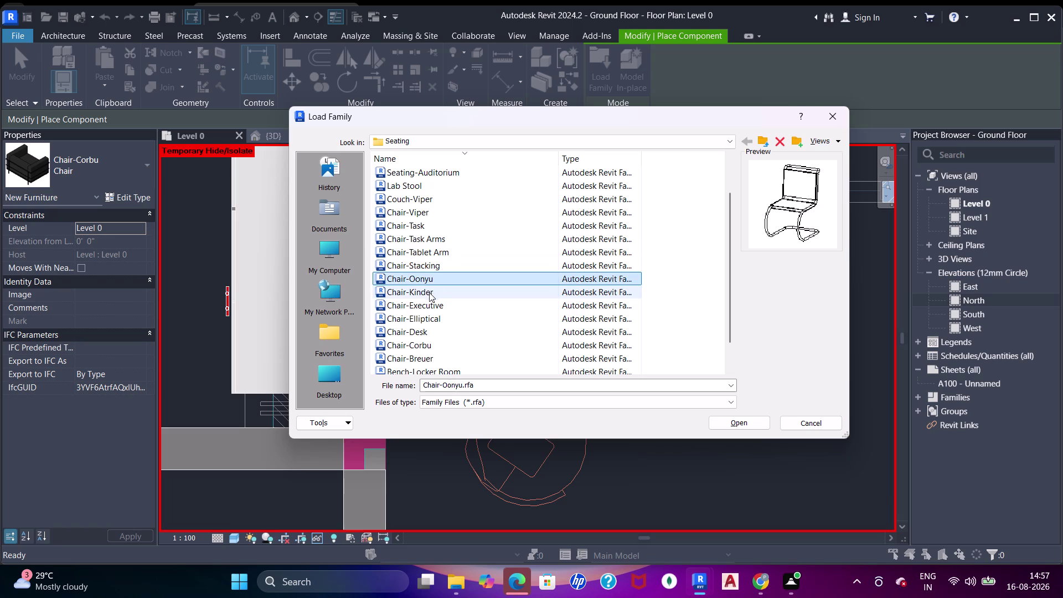
click(439, 299)
scroll(down, 3)
click(439, 291)
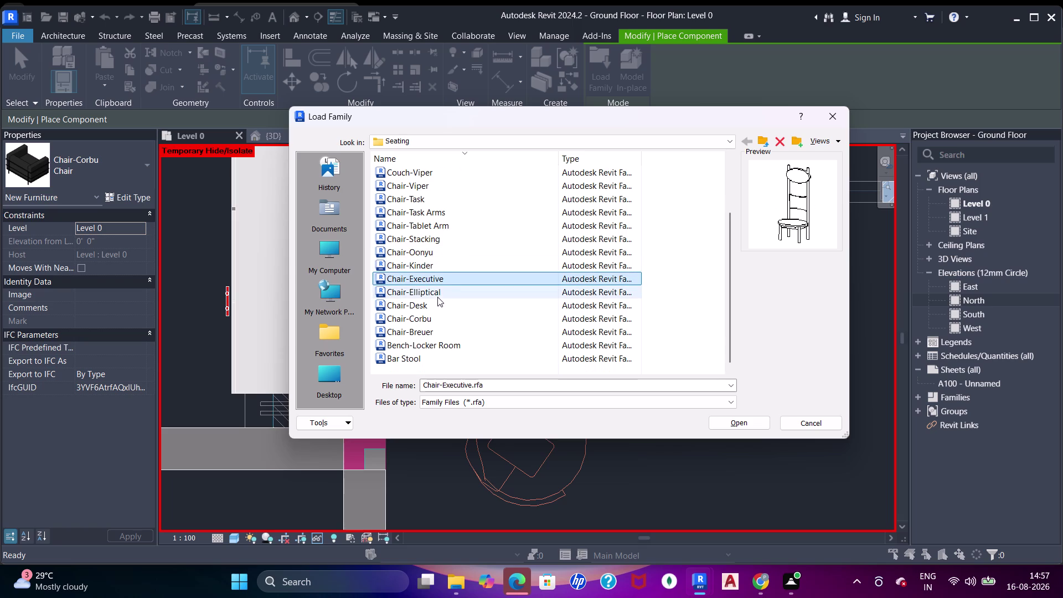
click(437, 303)
click(428, 315)
click(430, 328)
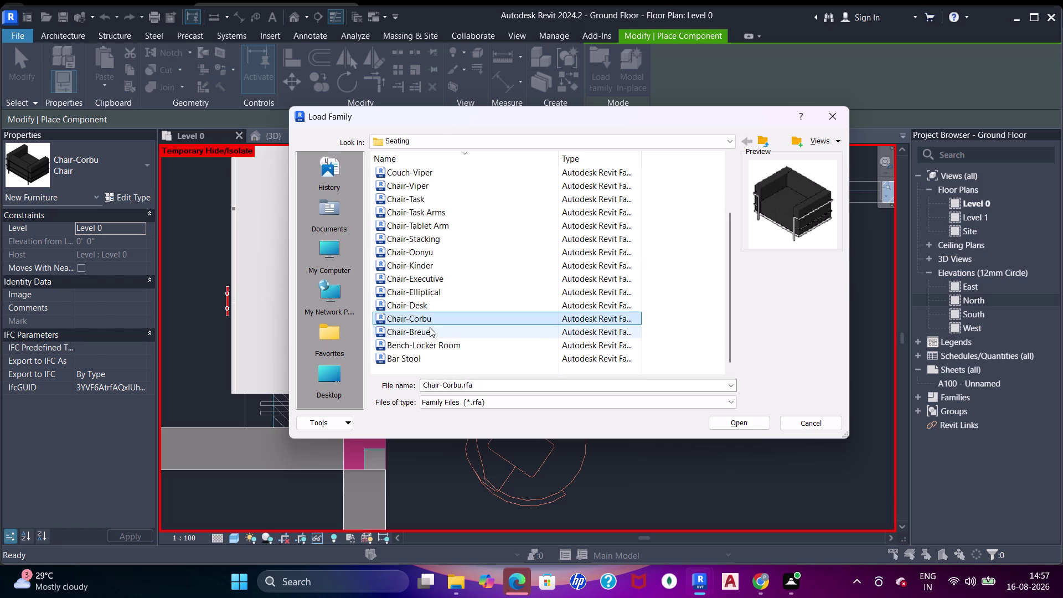
click(435, 350)
click(432, 355)
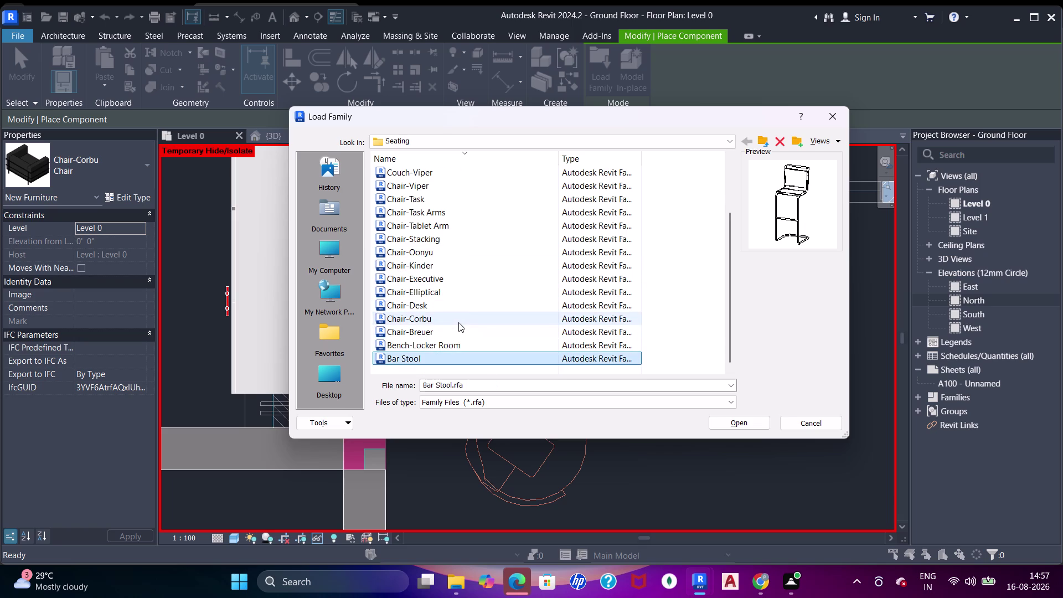
scroll(up, 3)
Compare the Lab Stool and the Task Arms, Tablet Arm, Stacking, Executive, Desk and Corbu chairs.
click(429, 223)
click(431, 195)
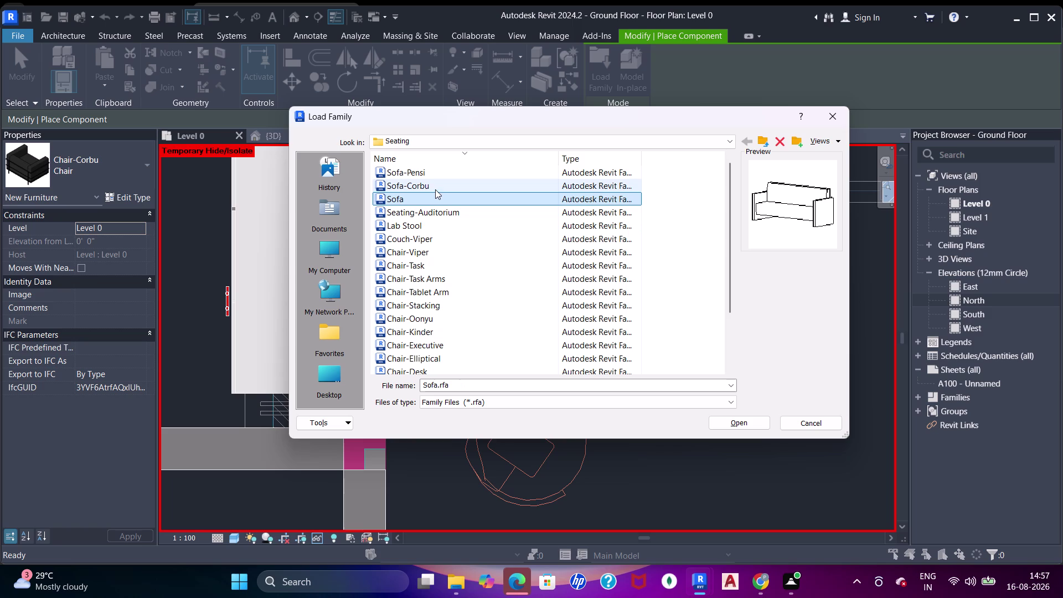
click(434, 188)
click(437, 208)
click(439, 229)
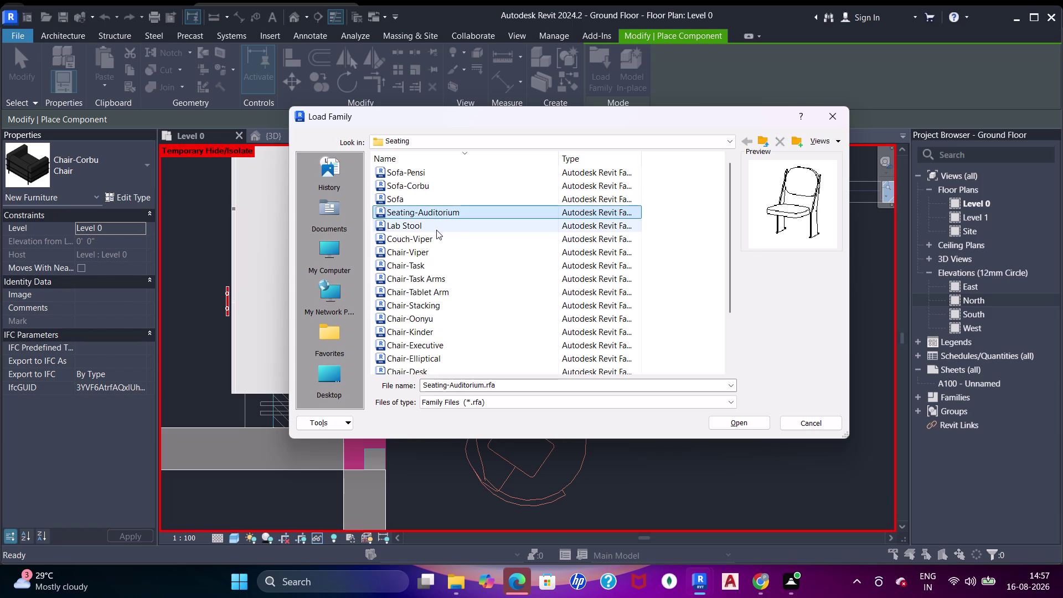
click(442, 215)
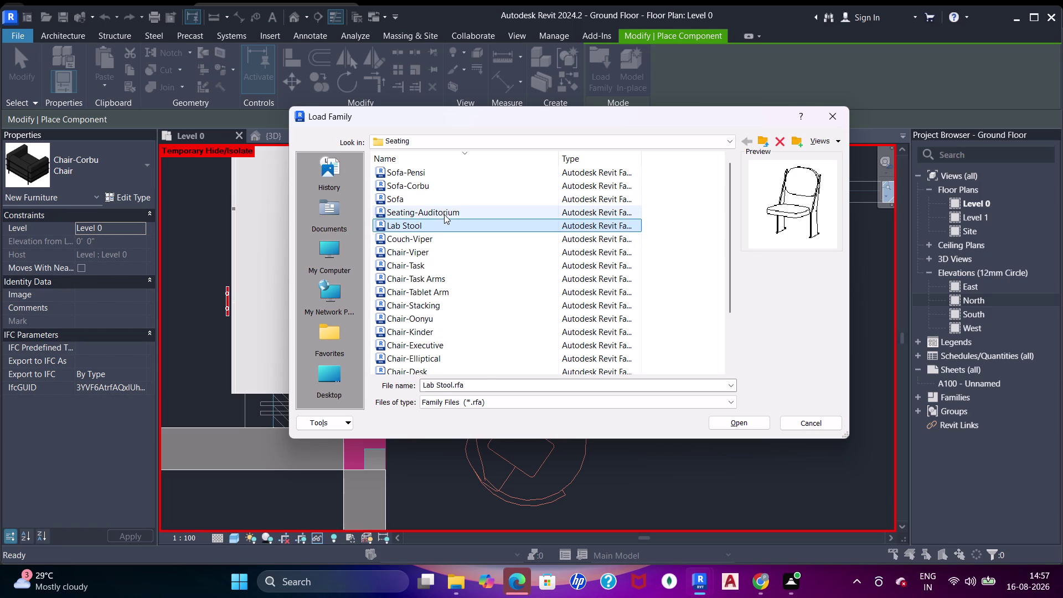
click(433, 237)
click(440, 213)
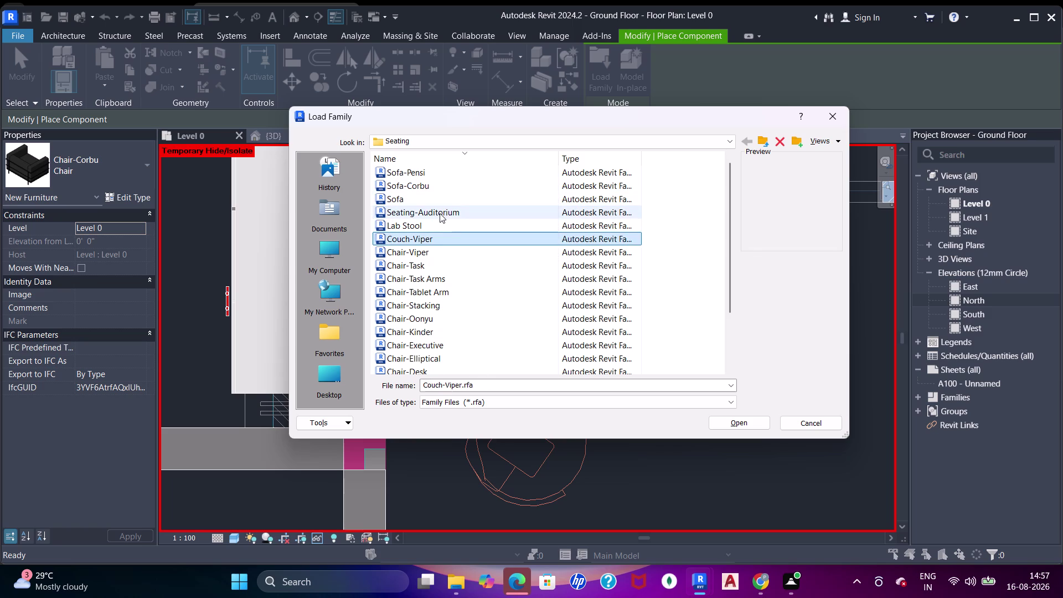
click(431, 253)
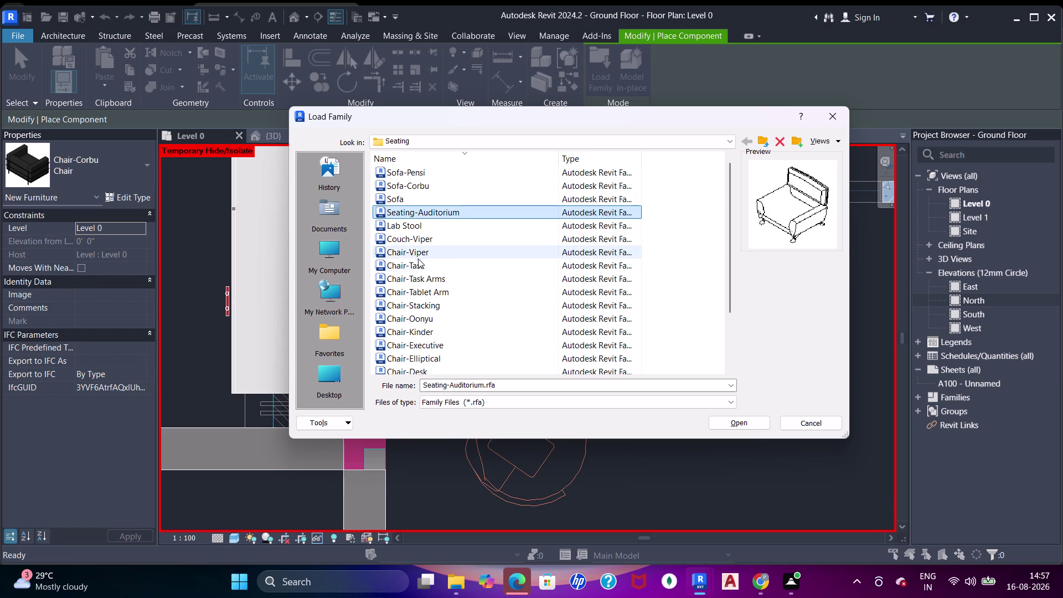
click(418, 261)
click(425, 280)
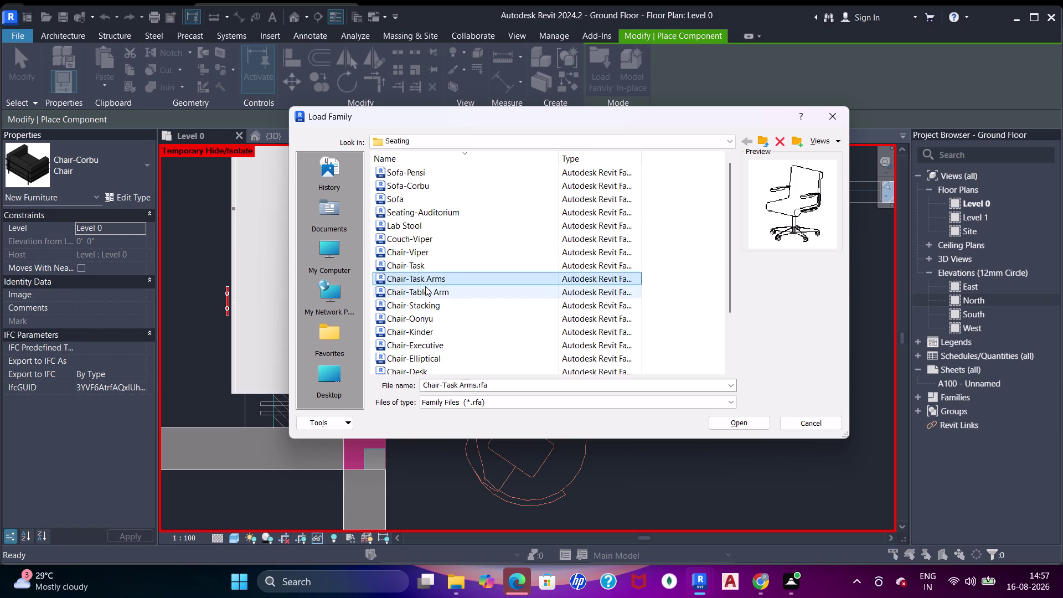
click(425, 286)
click(435, 294)
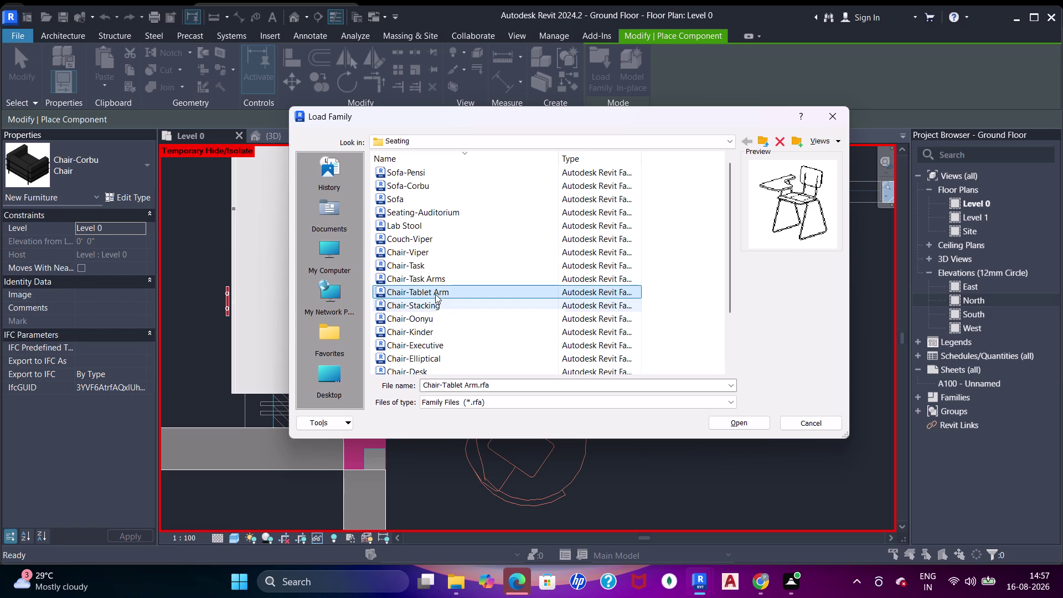
click(433, 303)
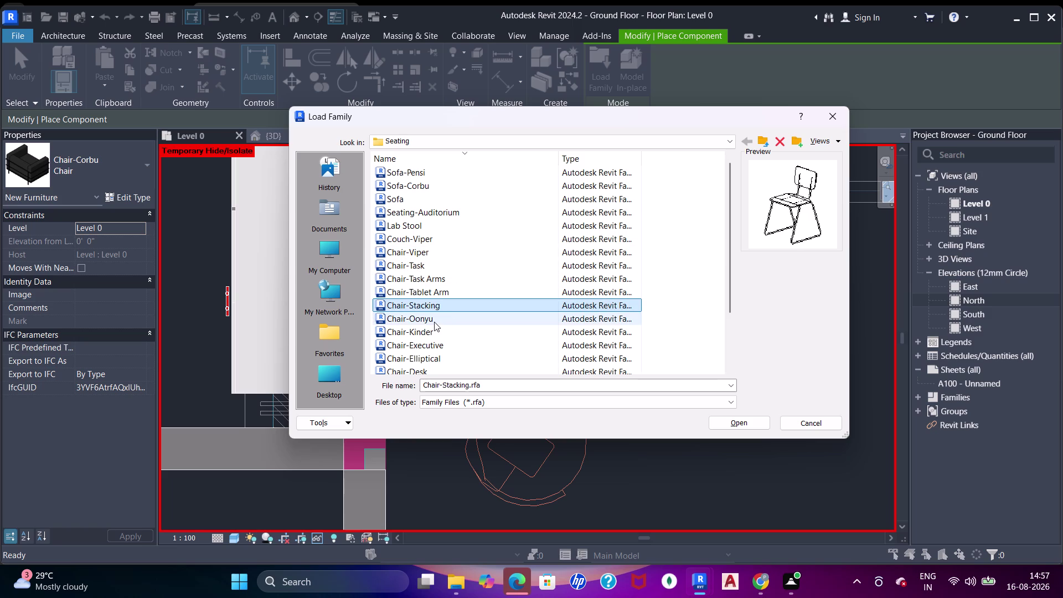
click(434, 322)
click(438, 329)
scroll(down, 3)
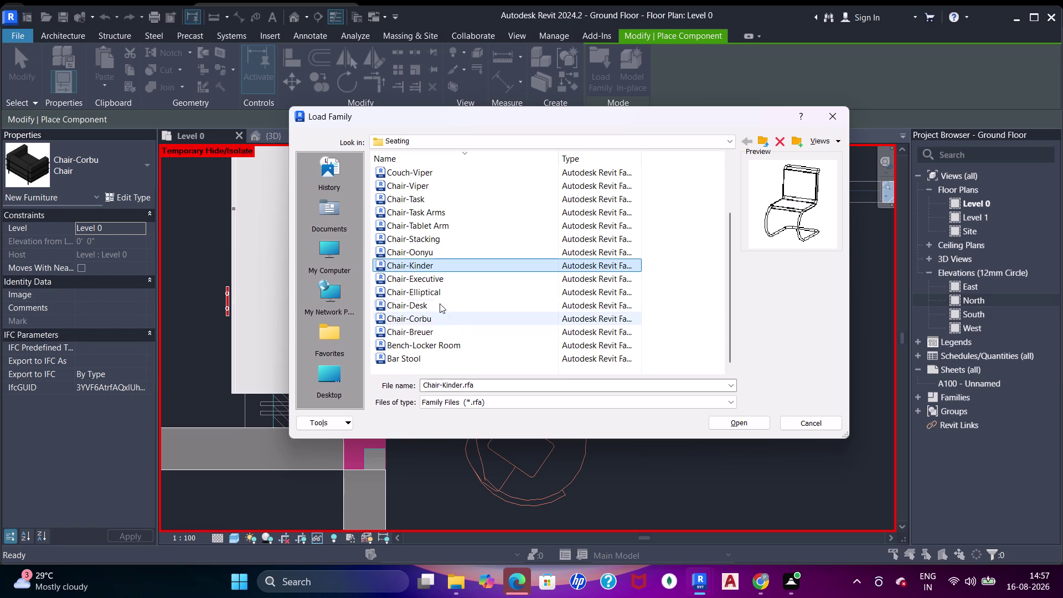
click(437, 281)
click(435, 289)
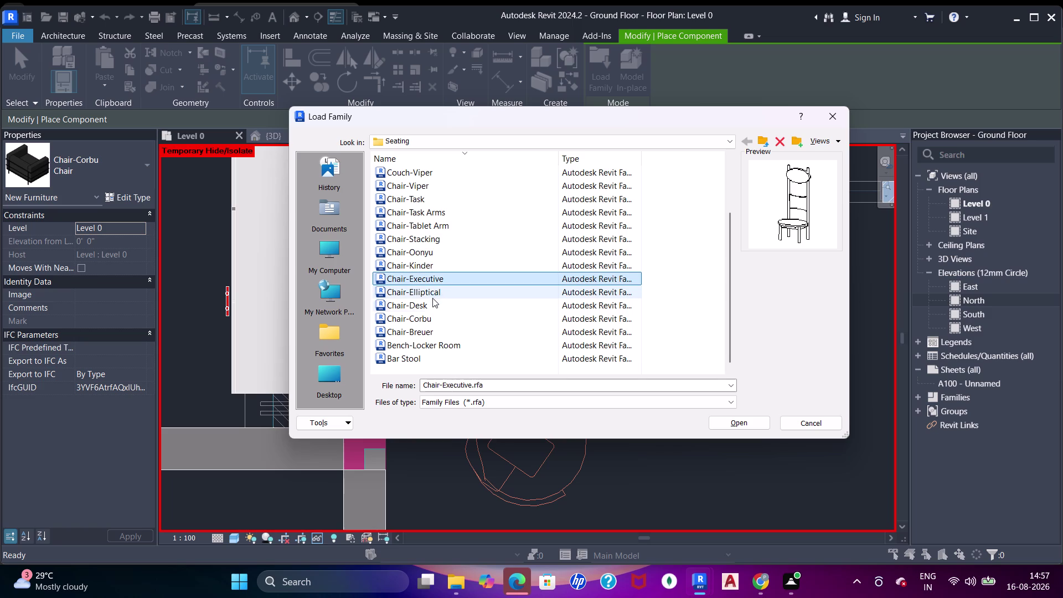
click(429, 305)
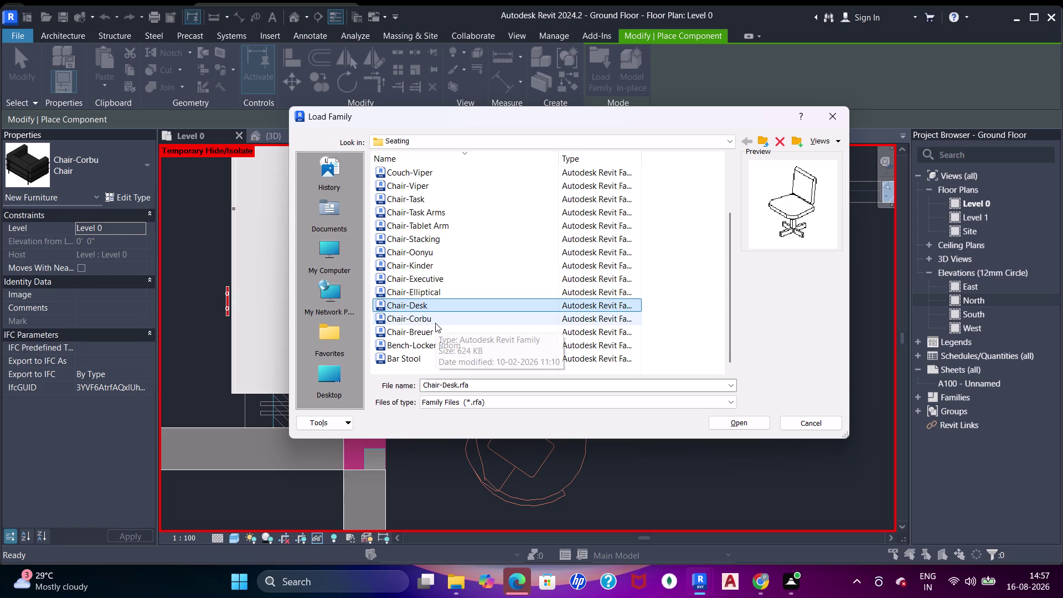
click(433, 323)
click(427, 332)
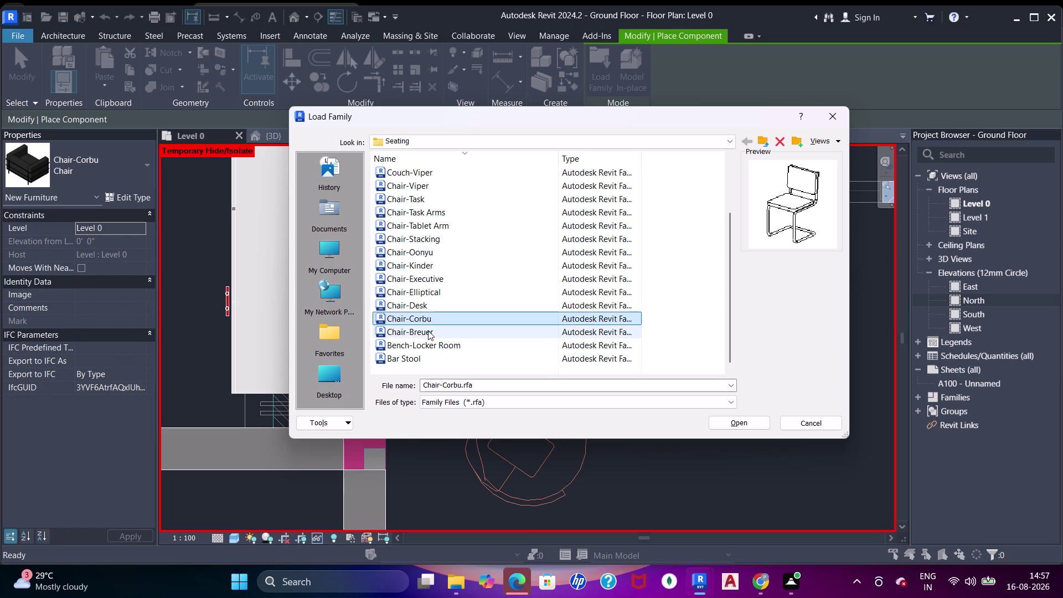
scroll(up, 3)
Recheck Couch-Viper, Sofa-Corbu, and the Viper, Executive, Oonyu, Tablet Arm and Desk chairs.
click(441, 234)
click(440, 226)
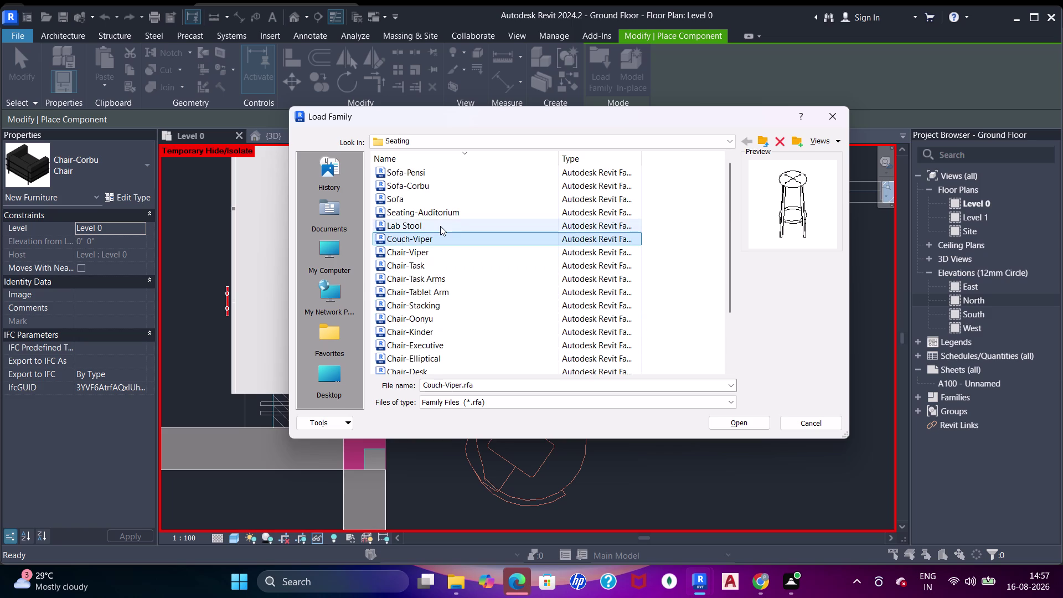
click(428, 203)
click(425, 188)
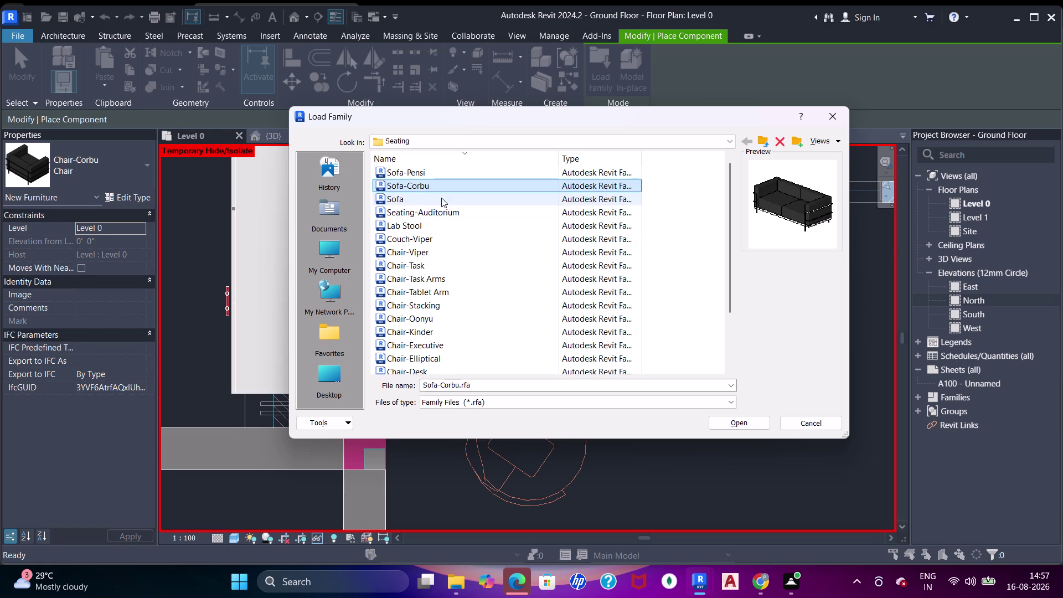
click(421, 241)
click(422, 251)
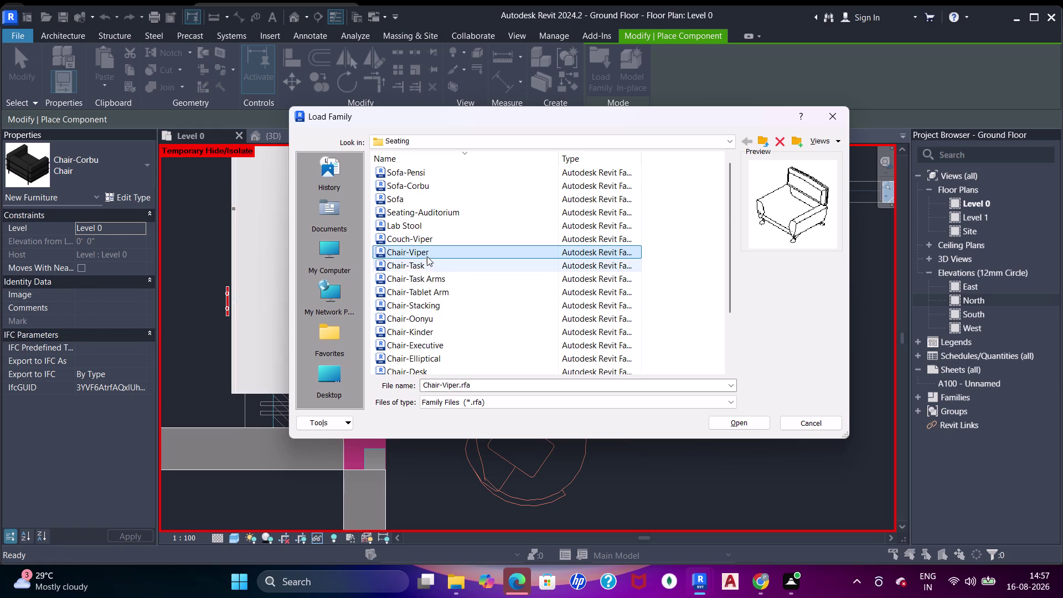
scroll(down, 3)
click(430, 278)
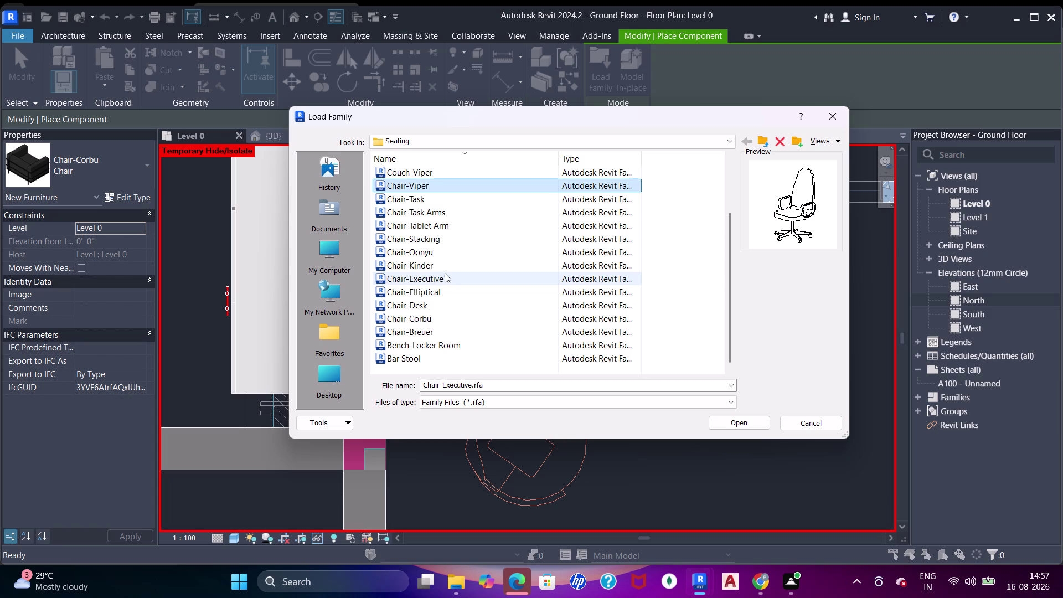
click(438, 267)
click(442, 248)
click(441, 239)
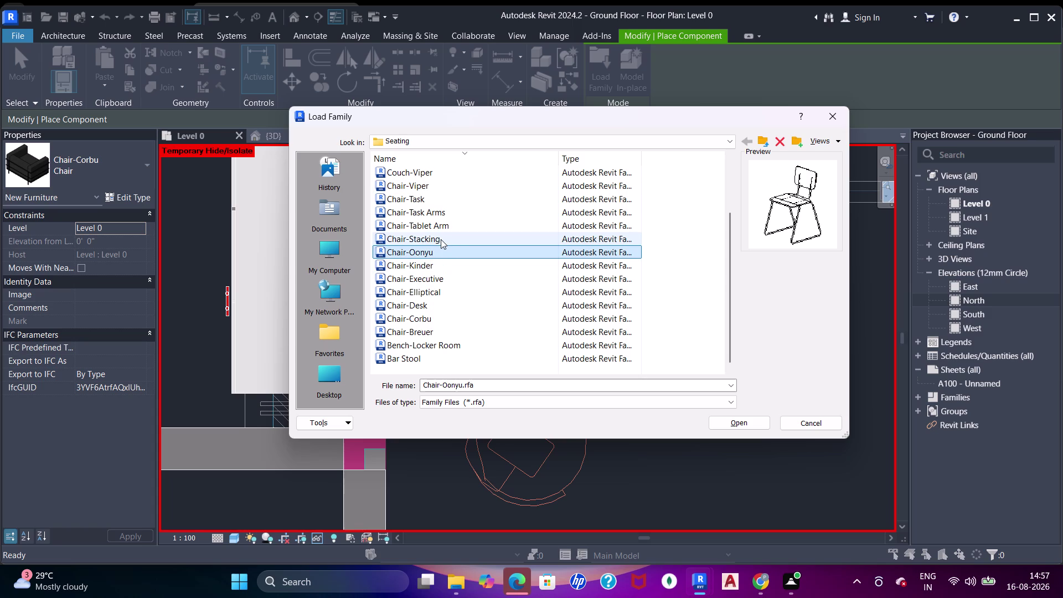
click(441, 225)
click(434, 211)
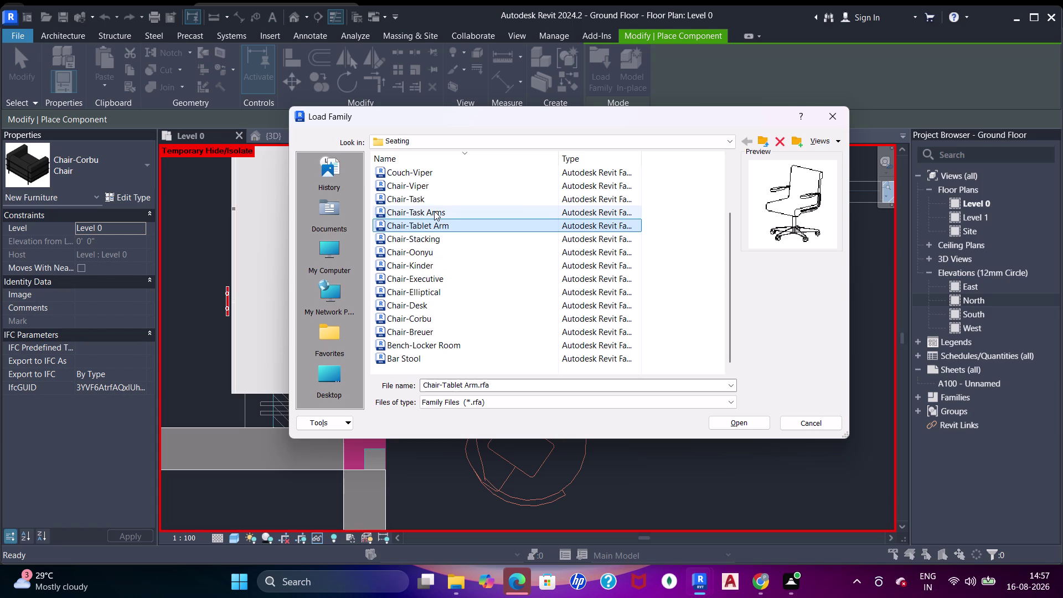
click(430, 199)
click(429, 186)
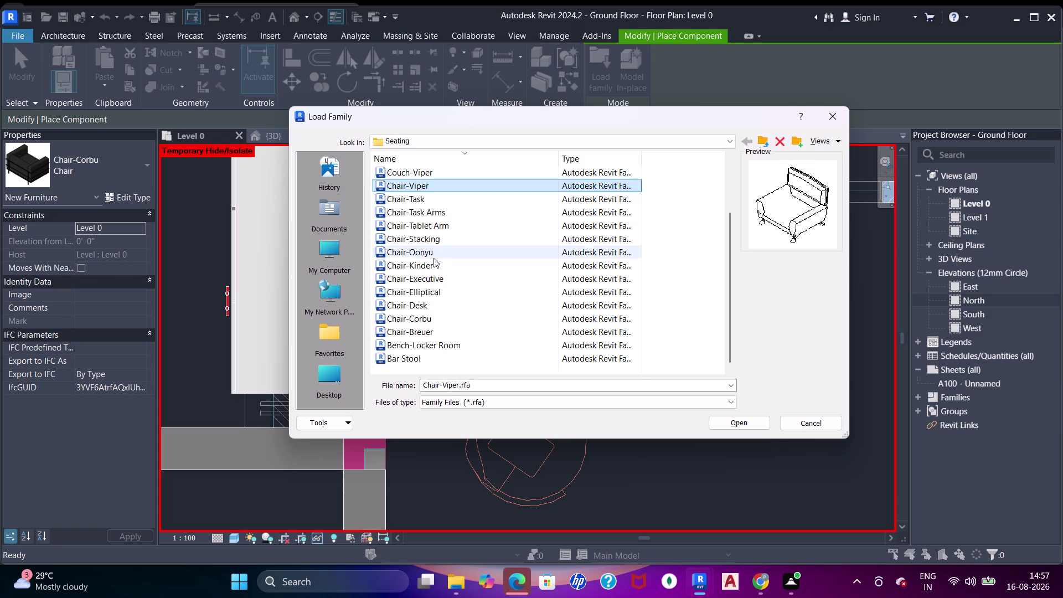
click(431, 288)
click(432, 302)
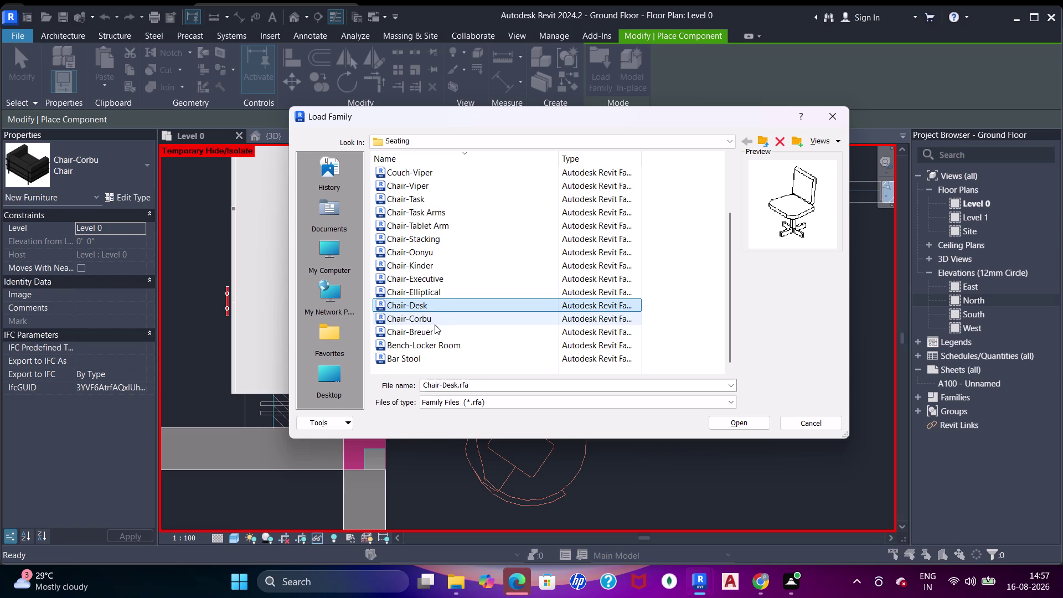
click(434, 325)
click(434, 336)
click(434, 341)
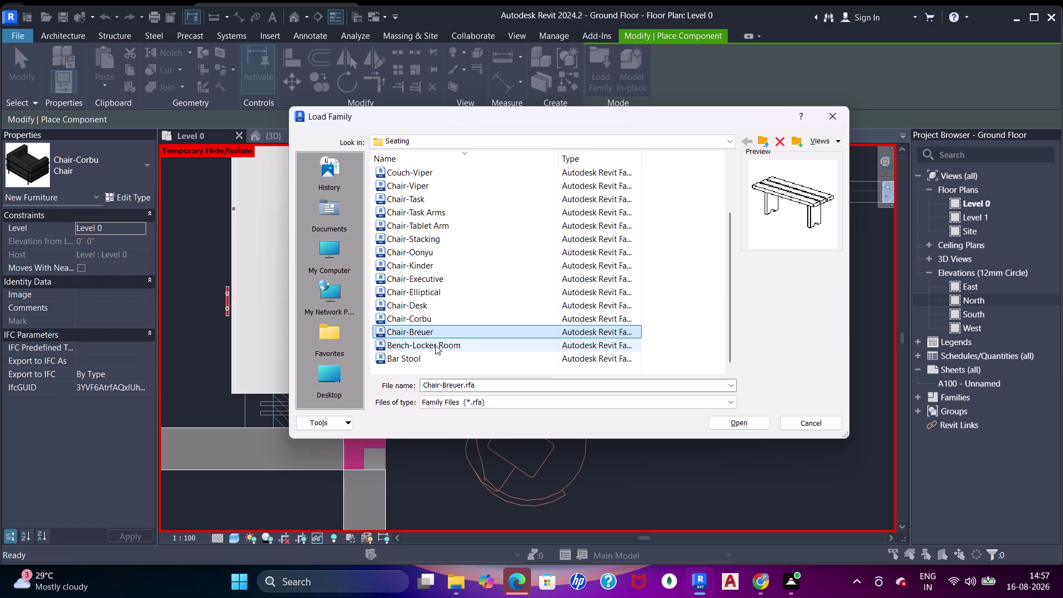
Load the Chair-Breuer family into the project.
click(433, 361)
double_click(437, 333)
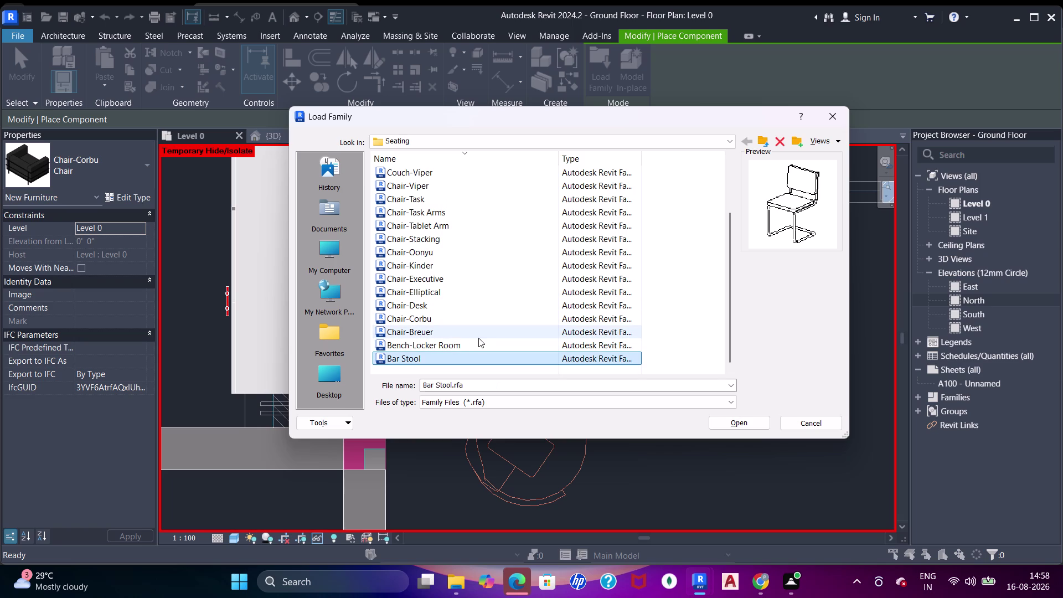
scroll(down, 3)
Cancel the pending chair placement and bring the furnished room into view.
middle_drag(502, 370, 494, 266)
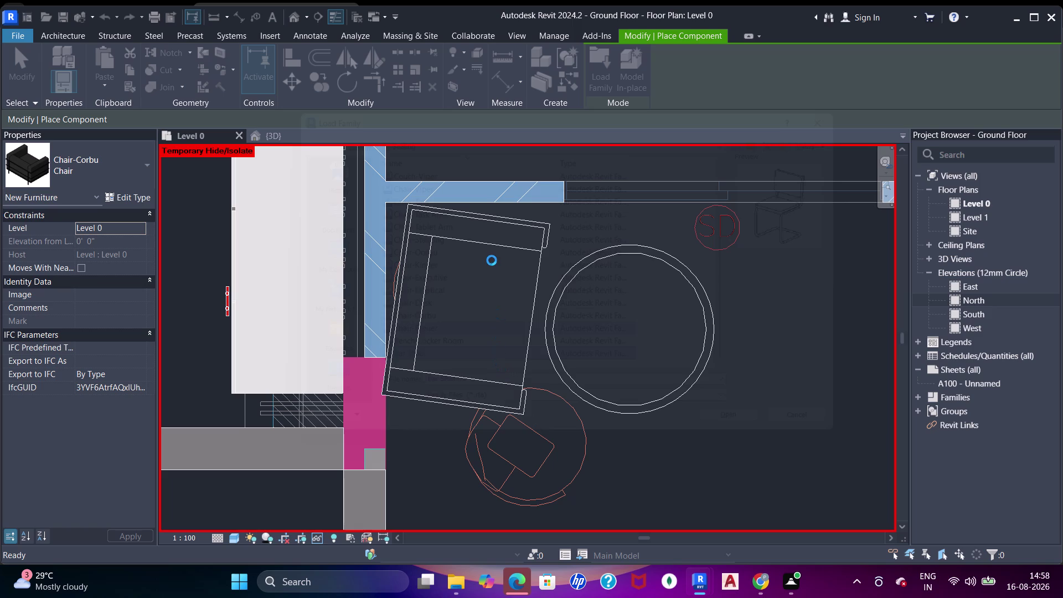
middle_drag(494, 266, 491, 261)
middle_drag(541, 364, 480, 237)
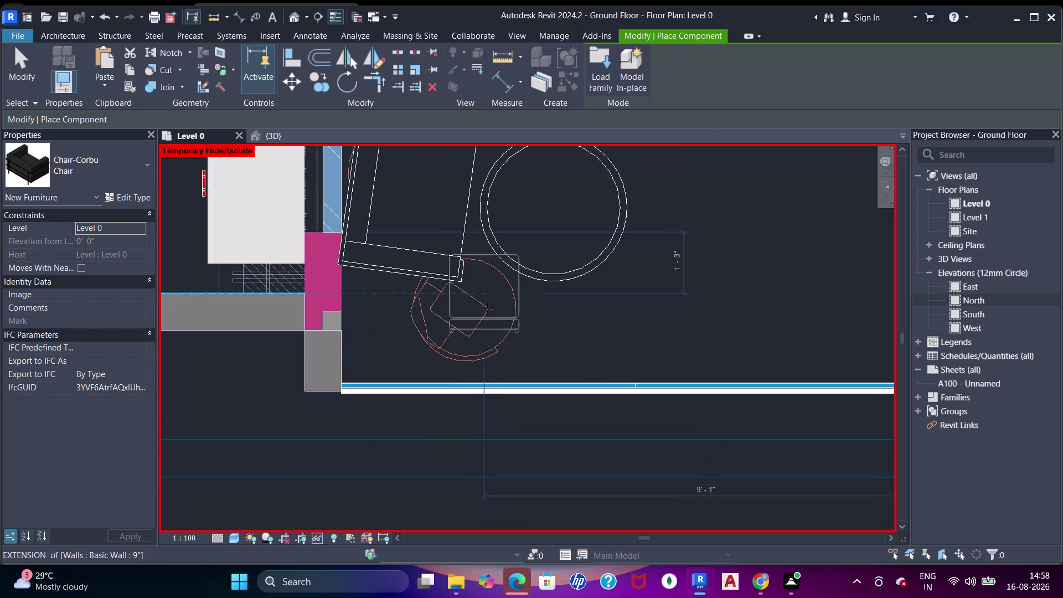
key(Escape)
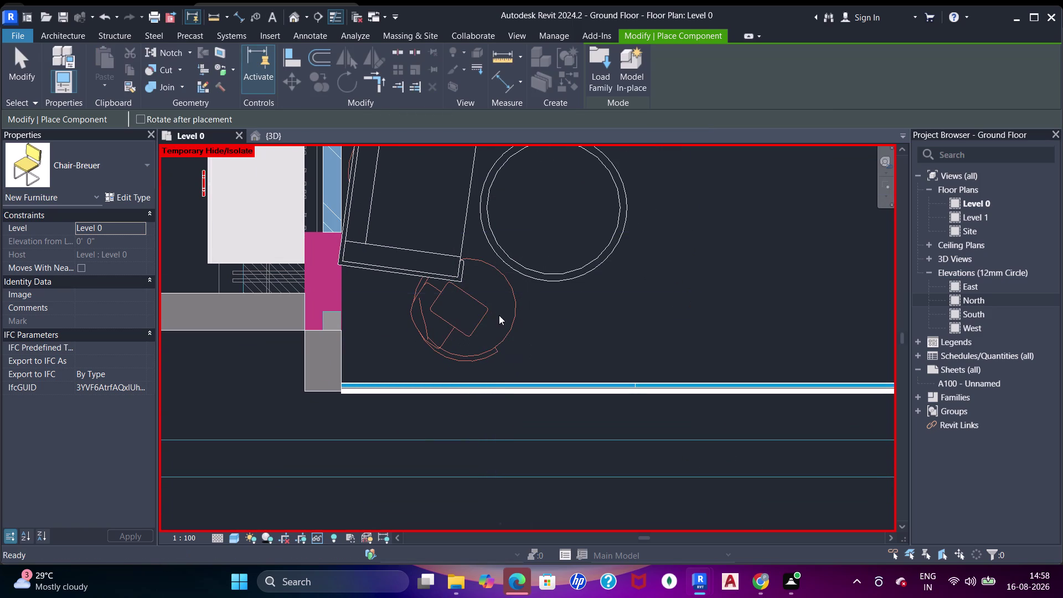
key(Escape)
scroll(down, 3)
key(Escape)
middle_drag(485, 288, 484, 317)
key(Escape)
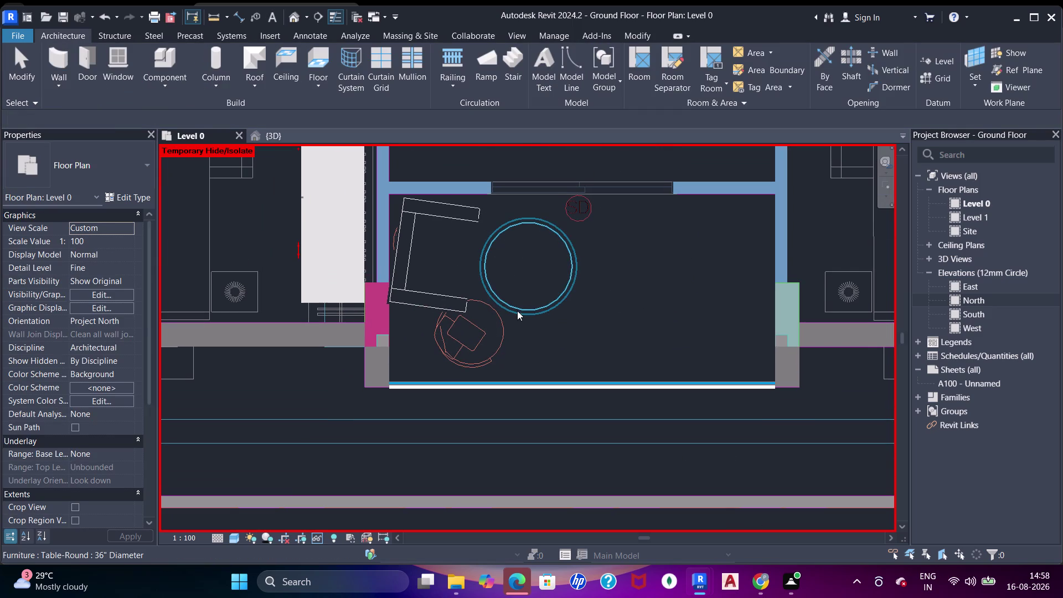
Drag Table-Round to the right, then select and nudge the Corbu armchair.
click(517, 311)
key(Escape)
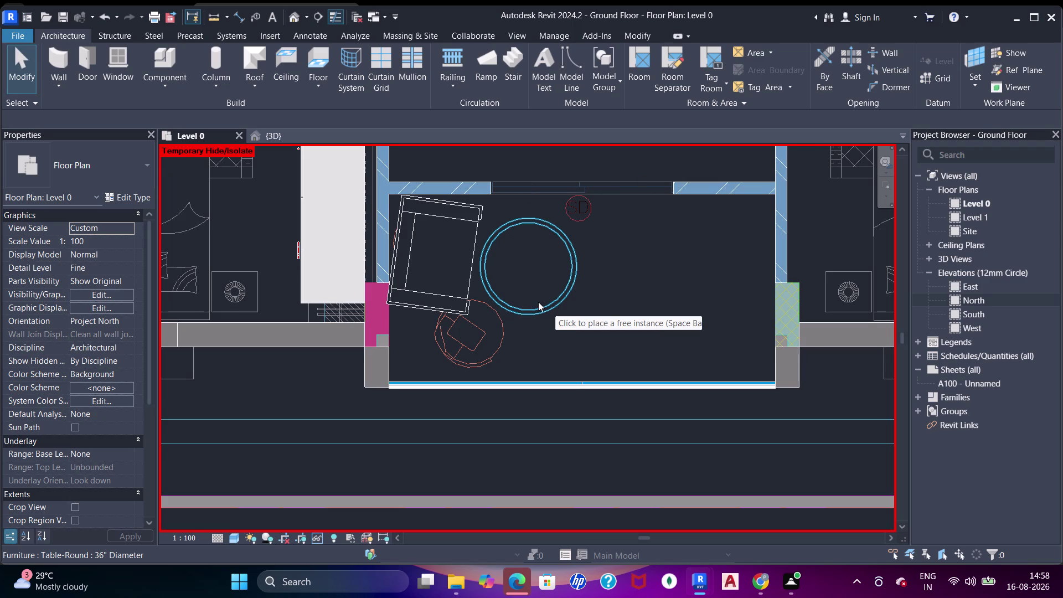
drag(542, 306, 591, 316)
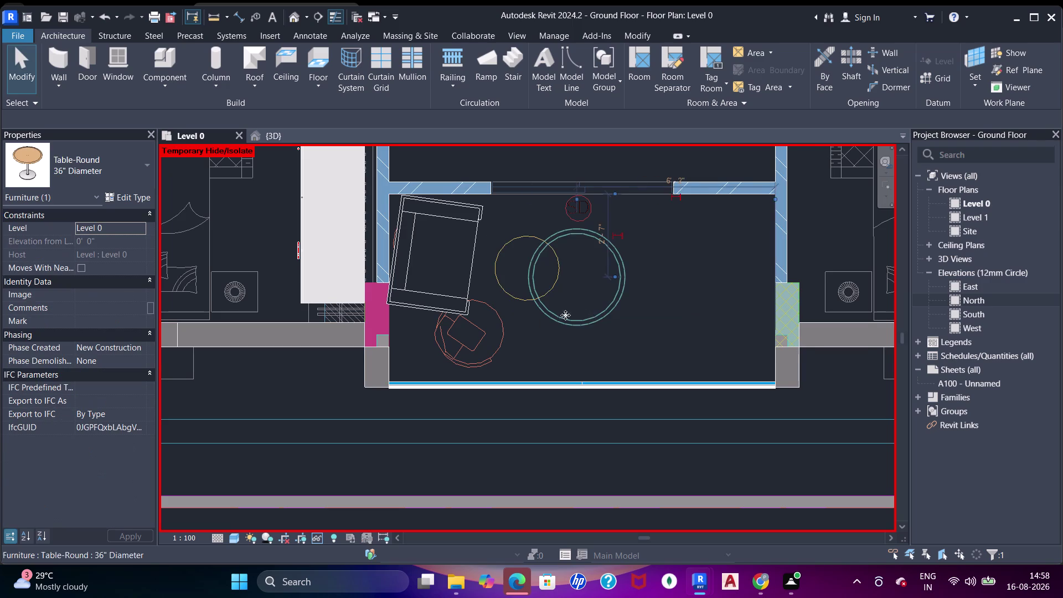
click(458, 231)
key(Right)
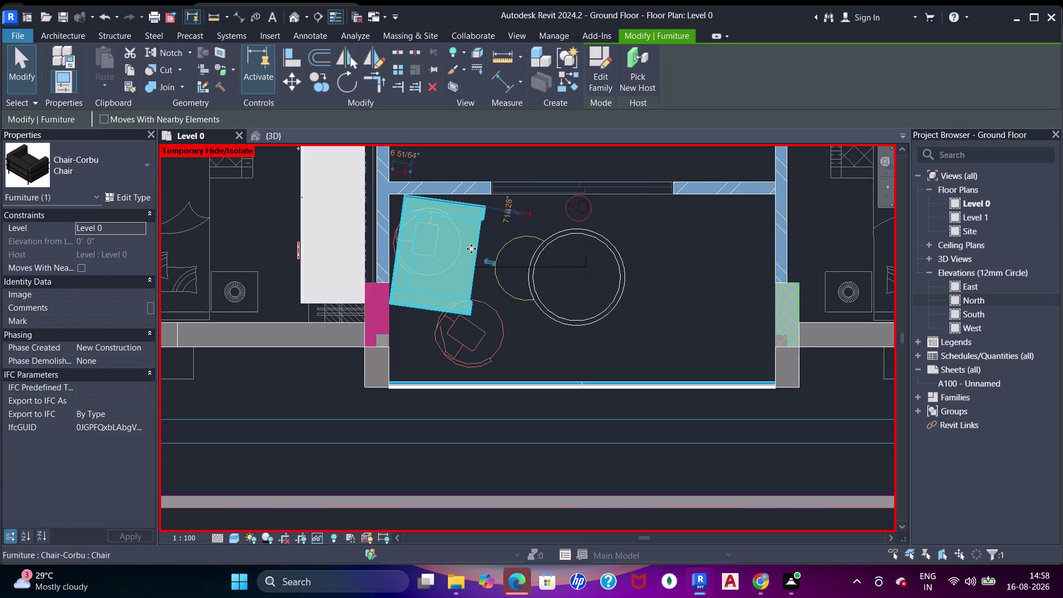
key(space)
key(space)
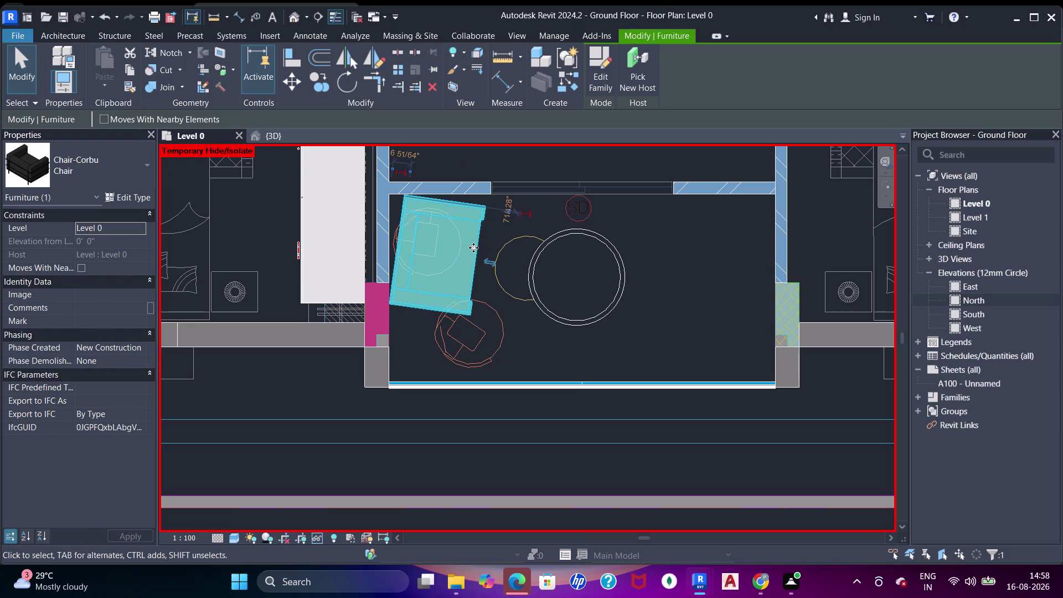
key(Up)
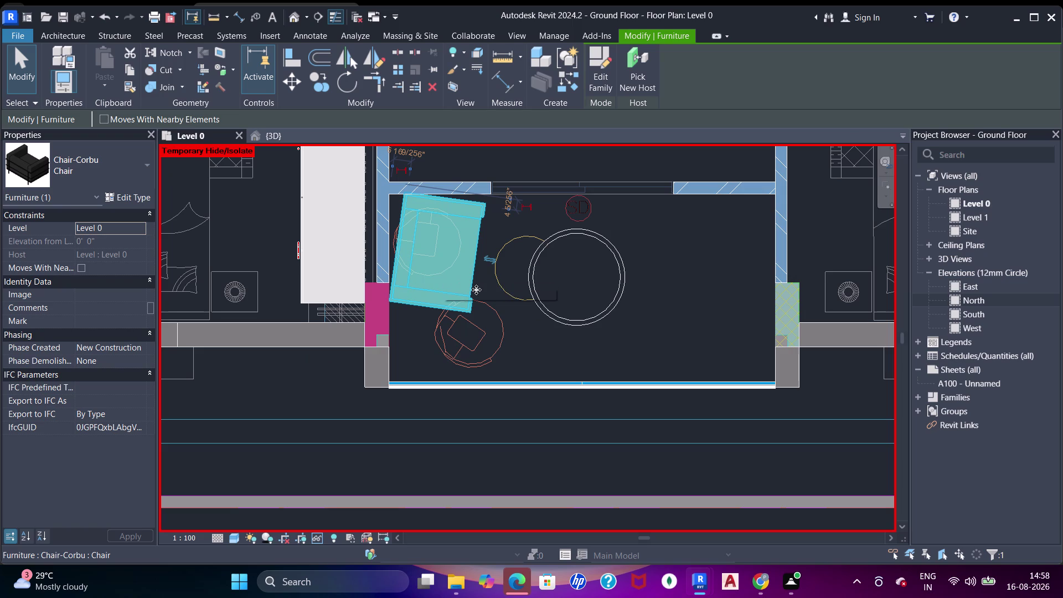
Clear the armchair selection and cancel the Chair-Breuer placement.
key(Escape)
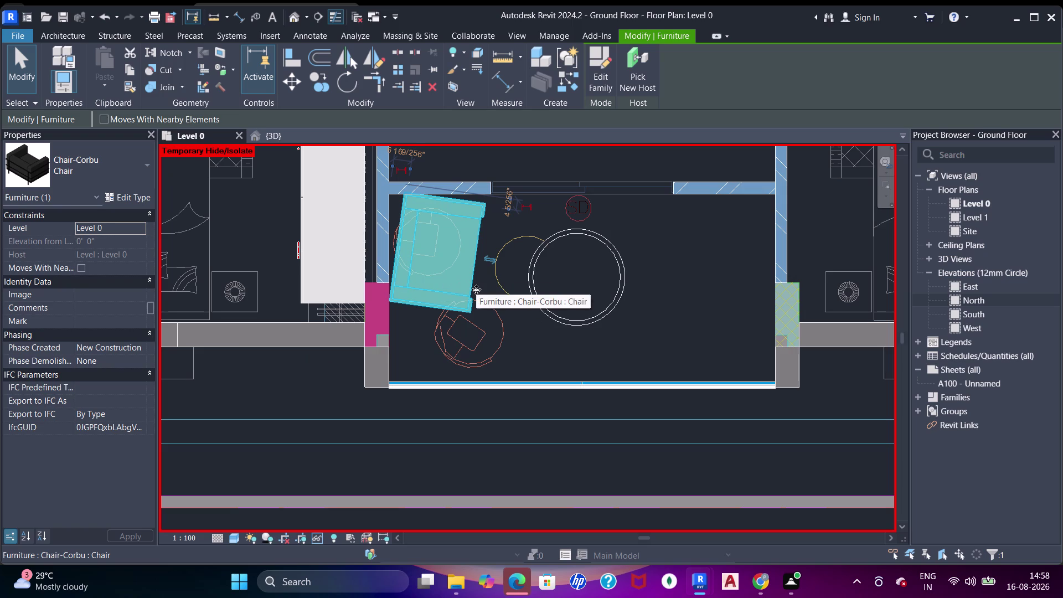
click(153, 57)
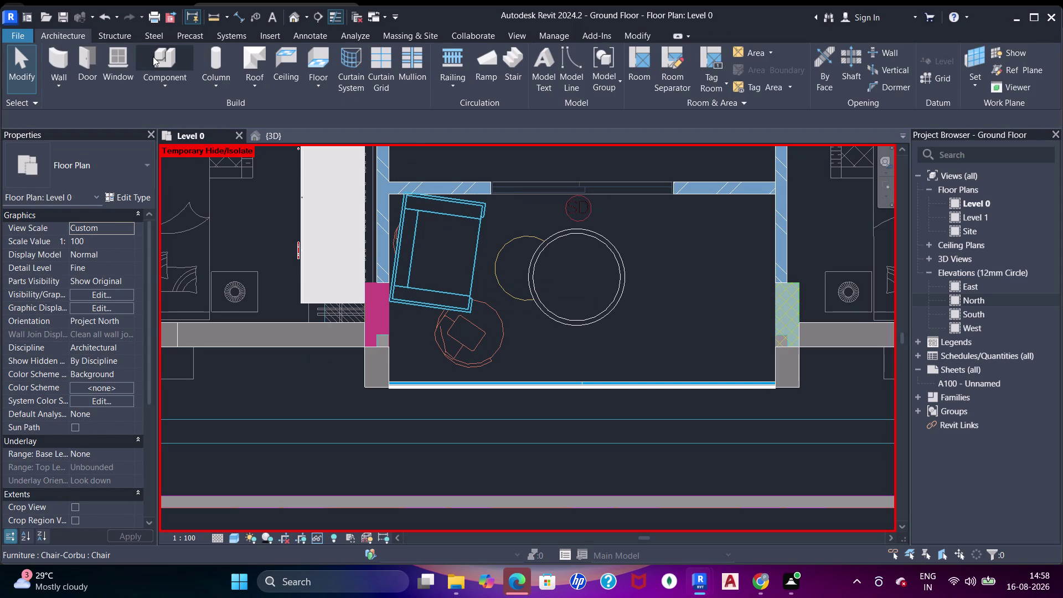
key(Escape)
key(Escape)
key(Escape)
key(Escape)
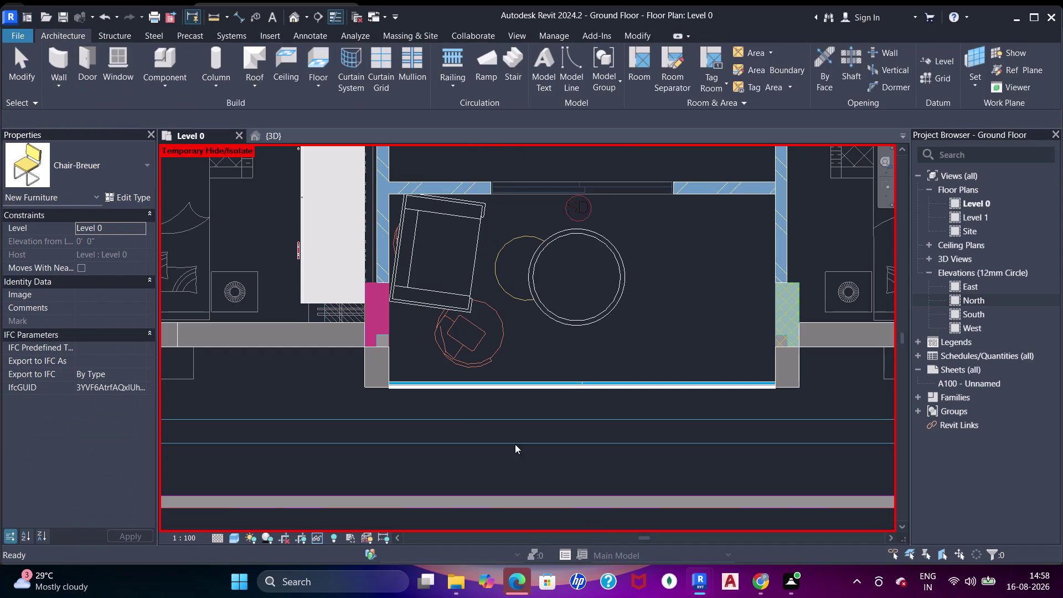
key(Escape)
Copy the Corbu armchair and drop the copy beside the bottom wall.
click(469, 300)
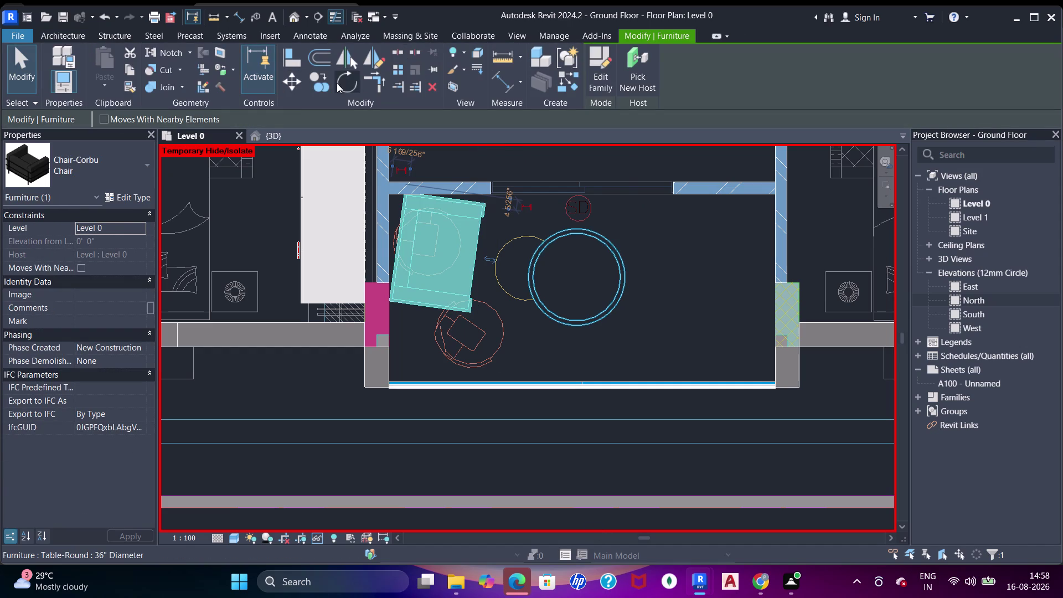
click(323, 85)
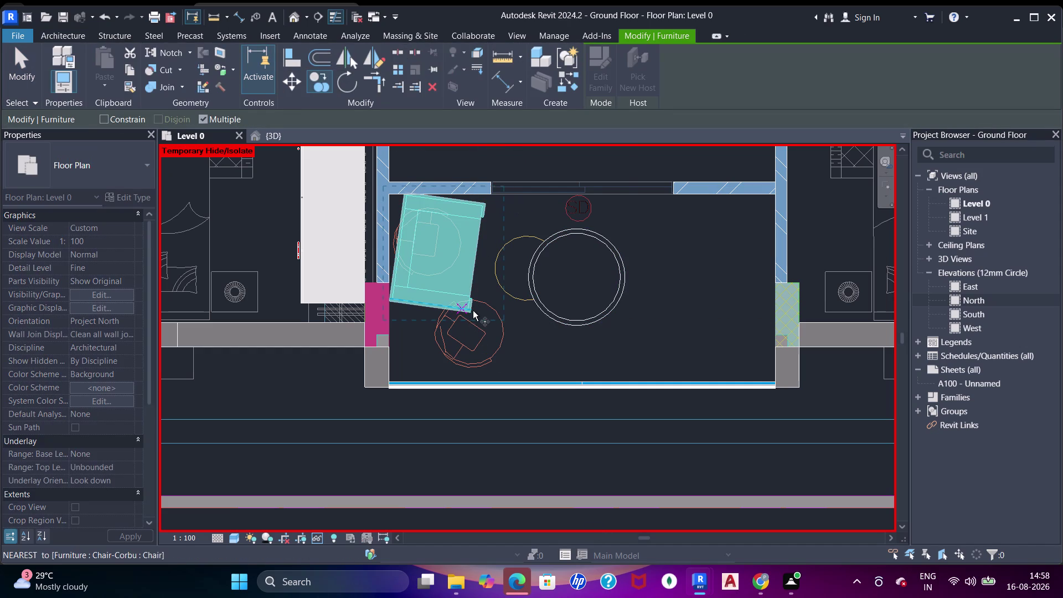
click(473, 311)
click(540, 395)
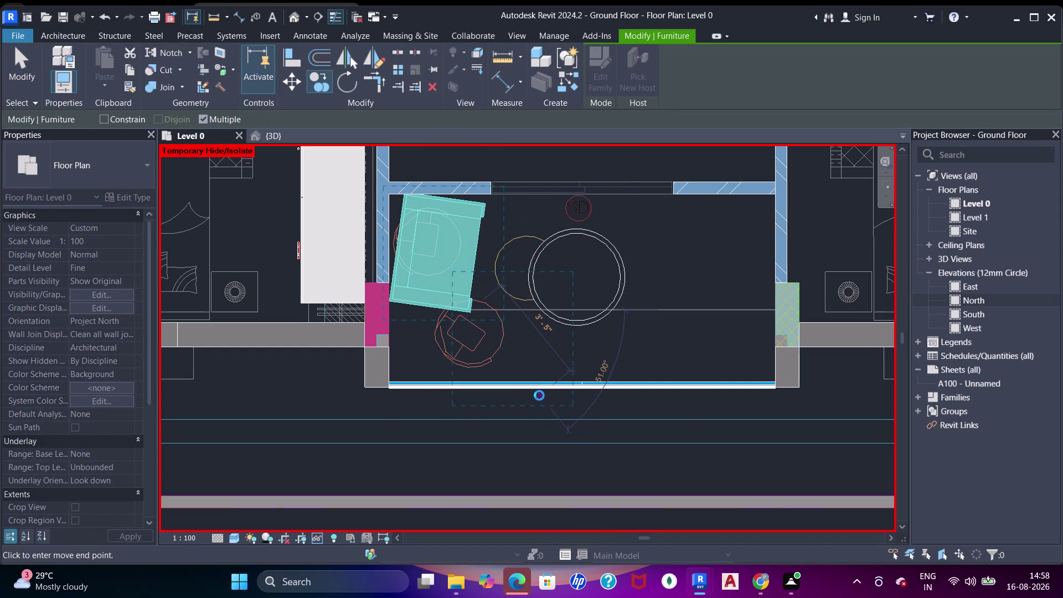
key(space)
key(space)
key(Escape)
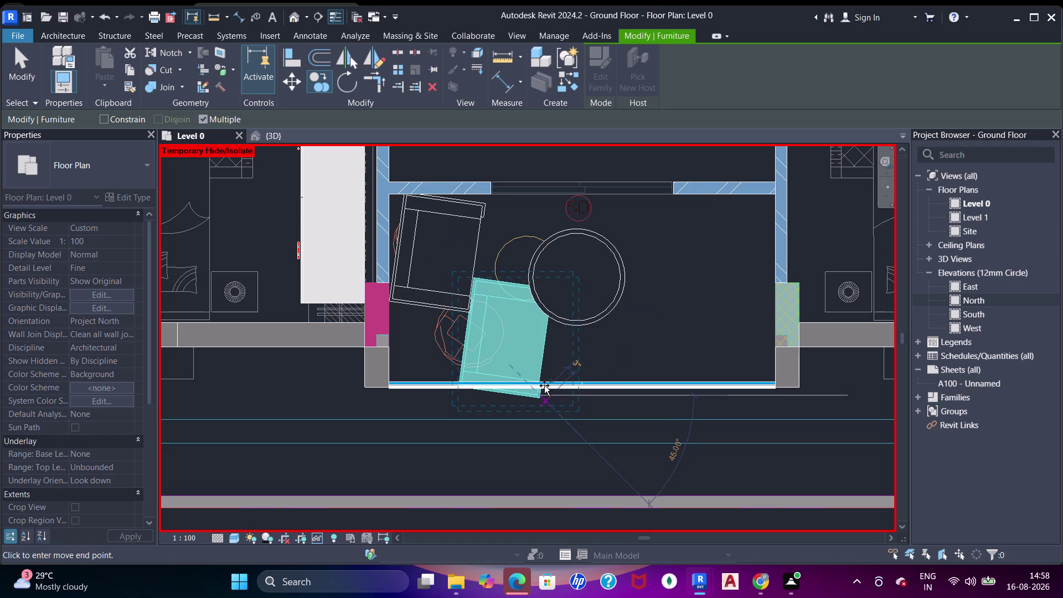
key(Escape)
click(543, 362)
key(Escape)
key(Escape)
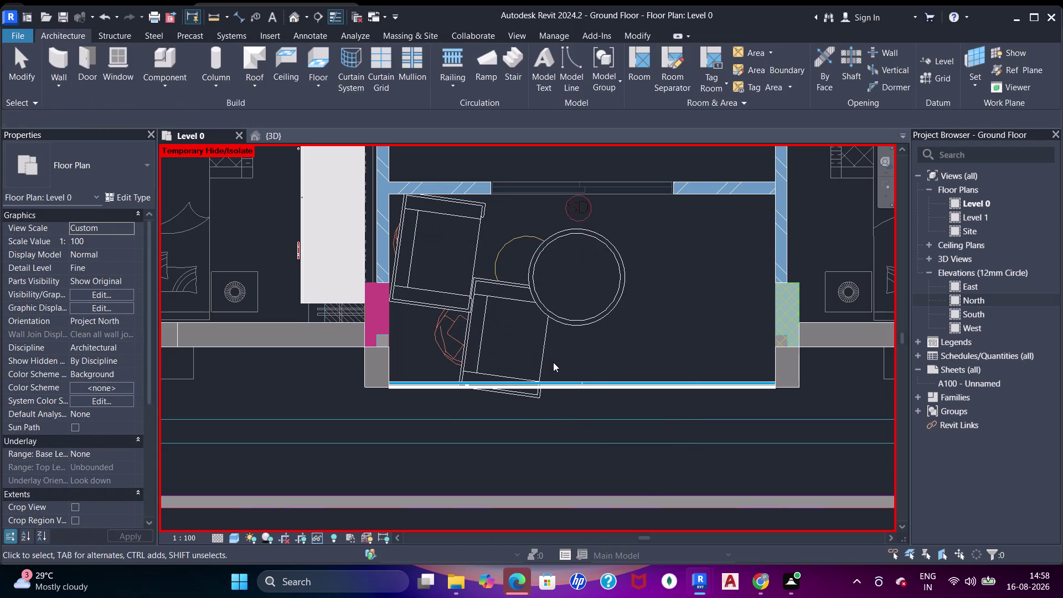
key(Escape)
Clear the selection and reselect the copied Corbu chair near the bottom wall.
click(538, 356)
key(Escape)
key(Escape)
key(Escape)
key(Escape)
key(space)
key(space)
key(space)
key(Escape)
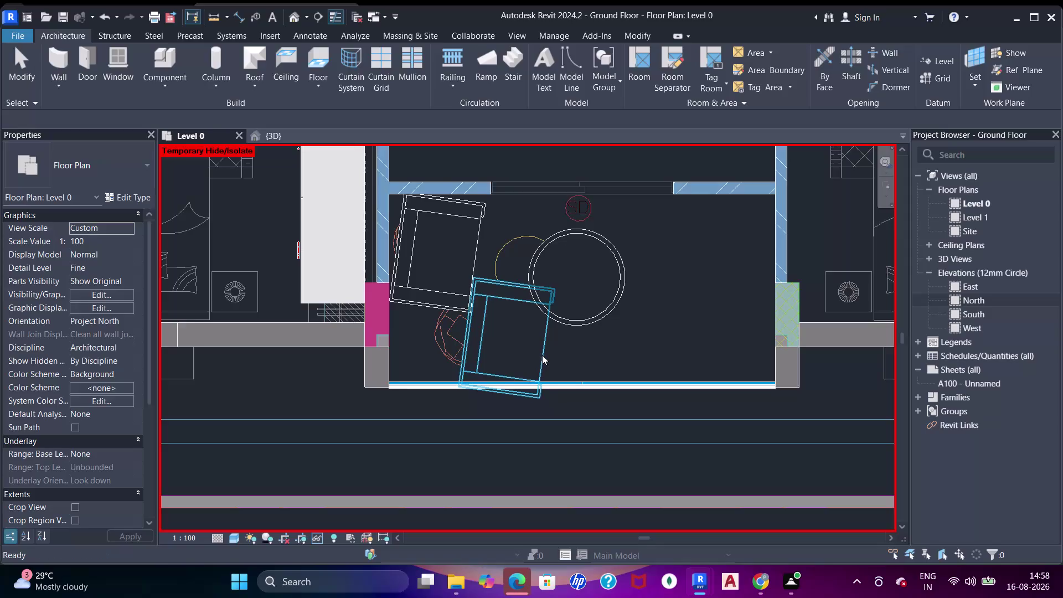
click(542, 355)
click(542, 355)
key(space)
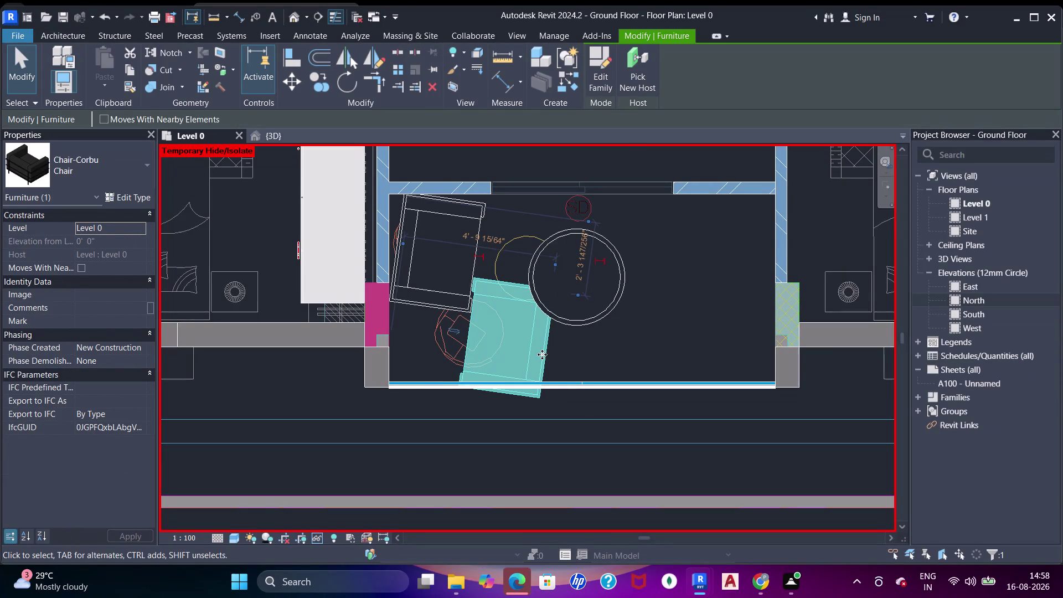
key(space)
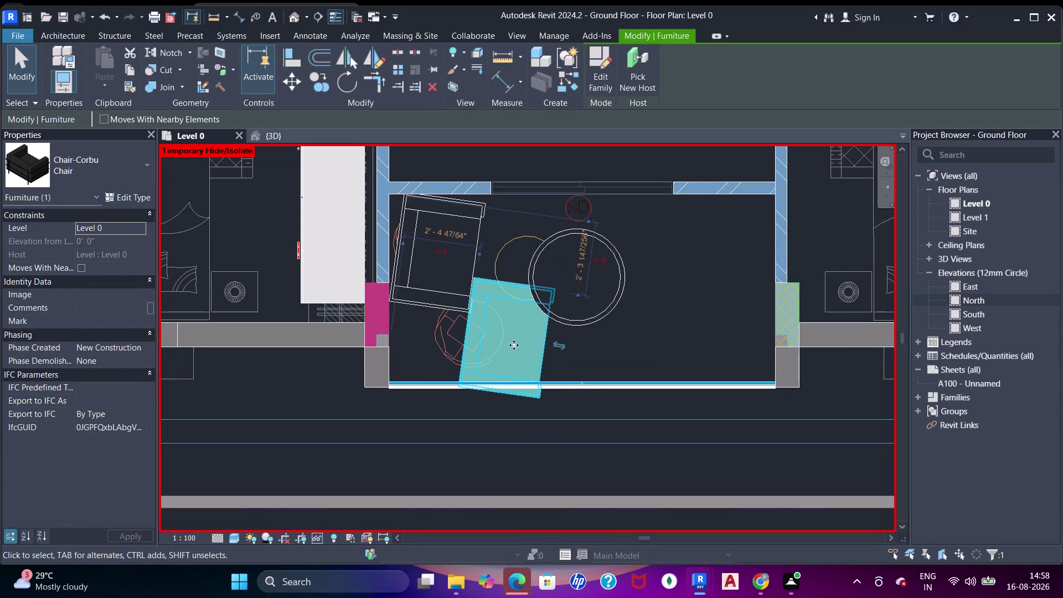
Drag the copied Corbu chair down outside, below the balcony wall.
drag(514, 345, 520, 449)
scroll(down, 3)
middle_drag(518, 403, 488, 325)
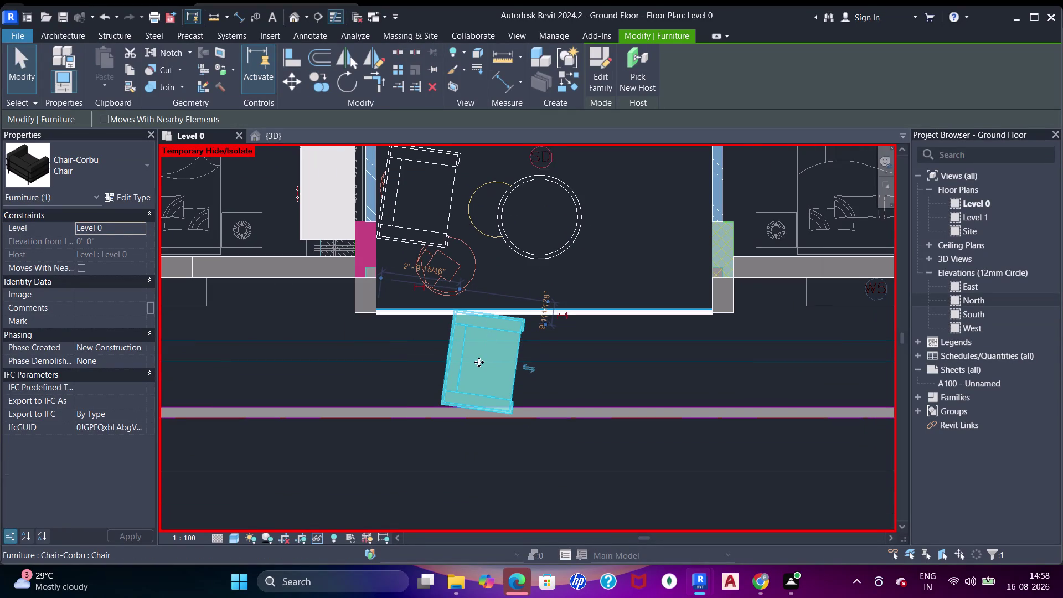
drag(460, 390, 468, 432)
key(space)
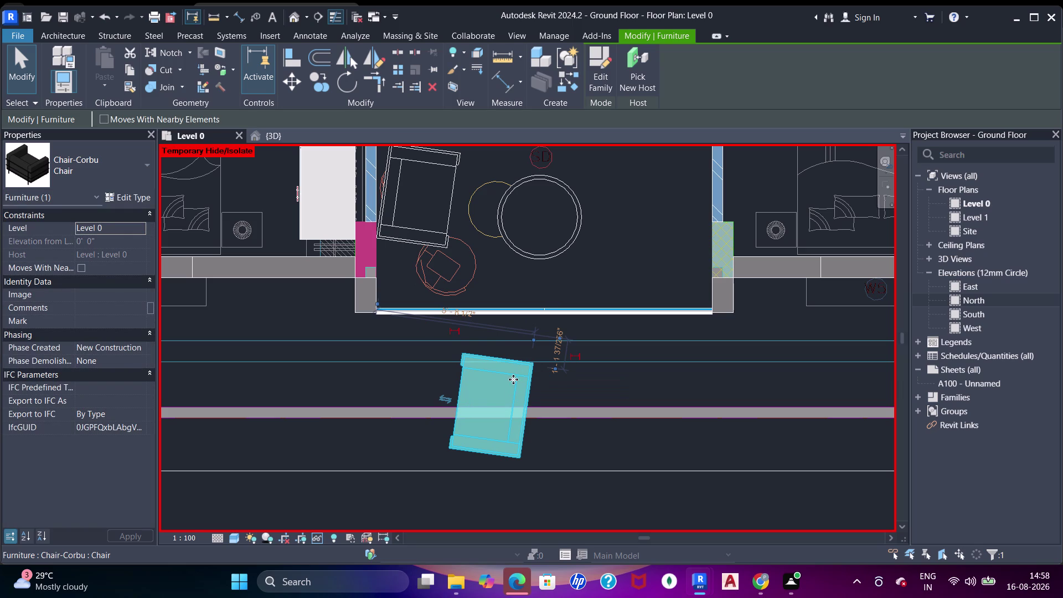
scroll(down, 3)
middle_drag(517, 394, 512, 356)
drag(505, 385, 502, 453)
scroll(down, 3)
middle_drag(496, 379, 503, 349)
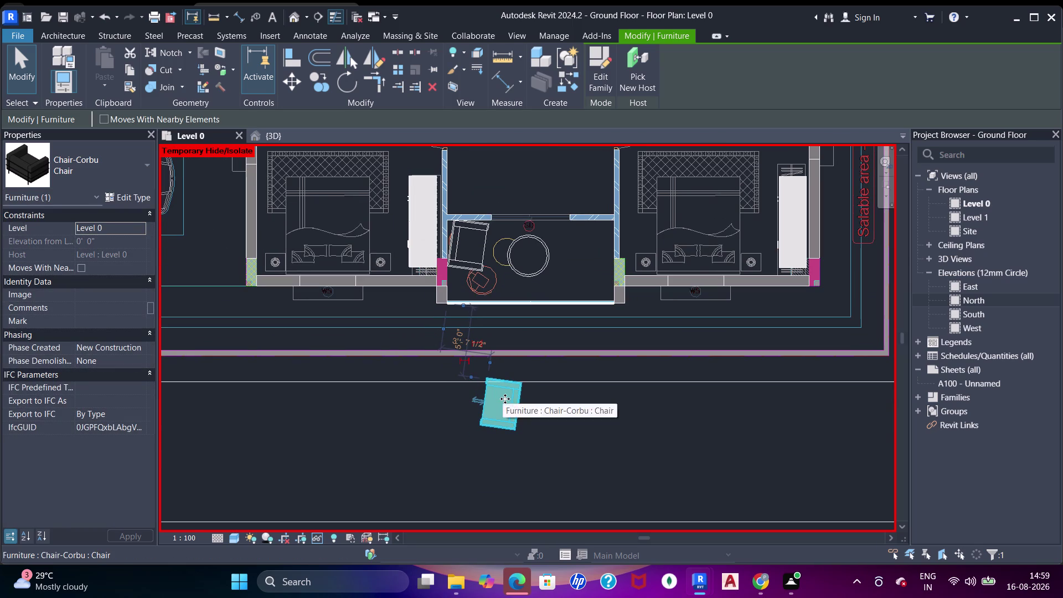
Delete the misplaced chair and deselect, with the whole apartment wing in view.
key(Delete)
scroll(down, 3)
middle_drag(456, 399, 448, 421)
click(161, 65)
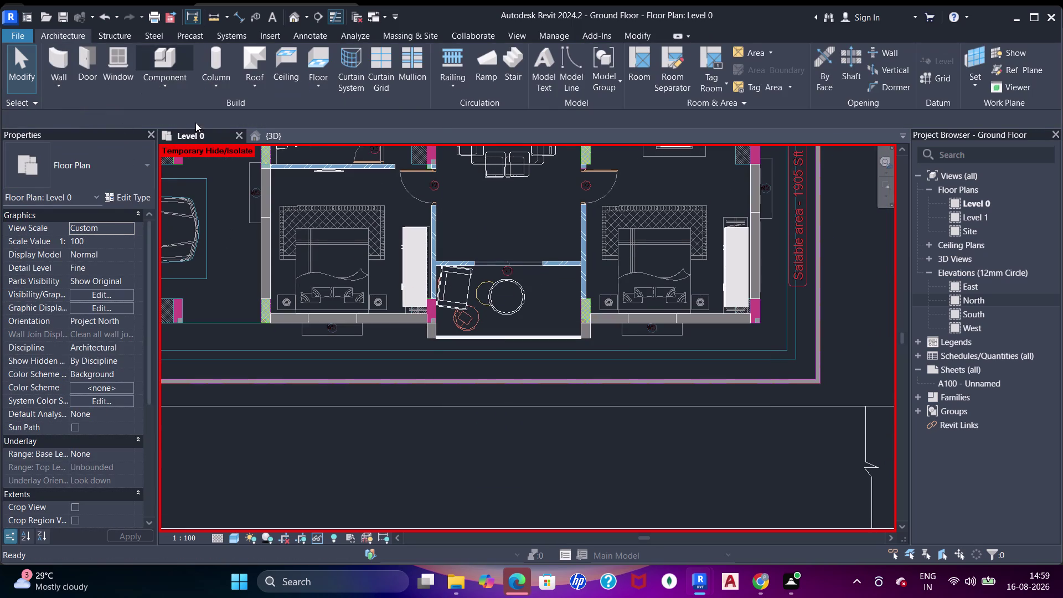
Place a rotated Chair-Corbu beside the round balcony table.
click(103, 179)
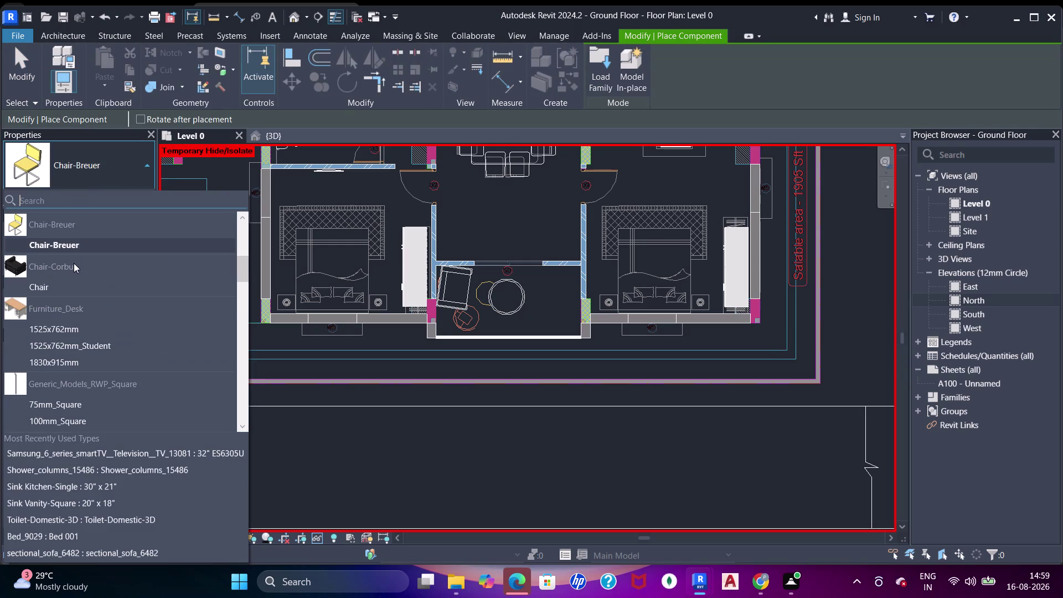
click(72, 290)
scroll(up, 3)
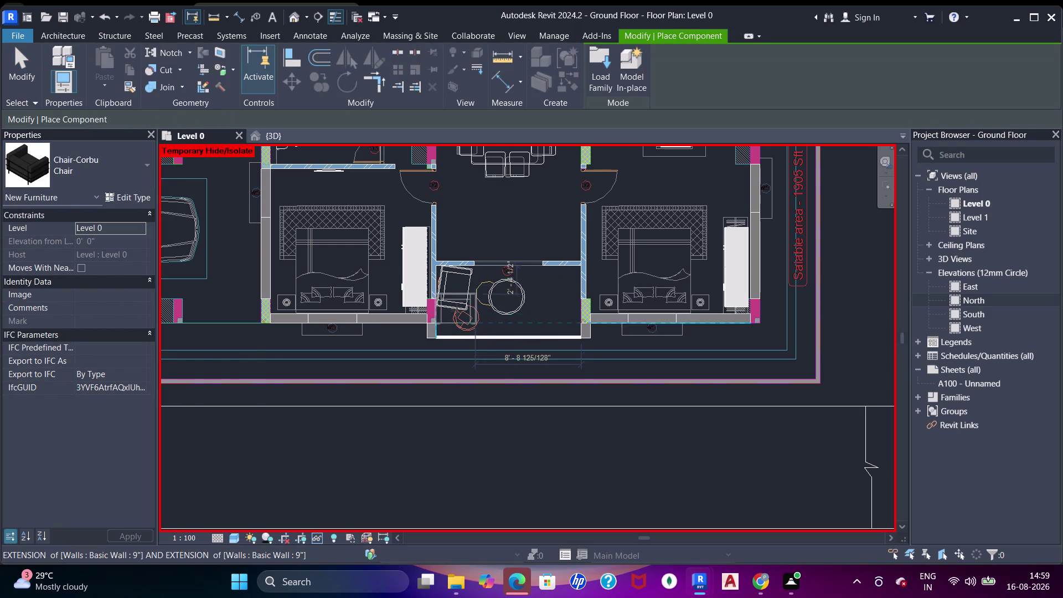
scroll(up, 3)
scroll(up, 3)
key(space)
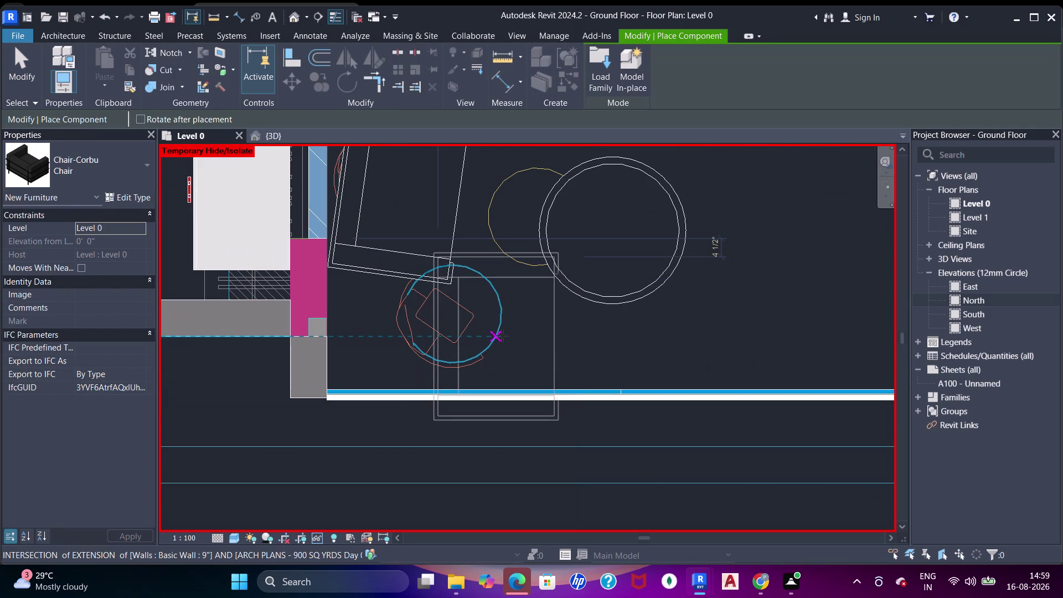
key(space)
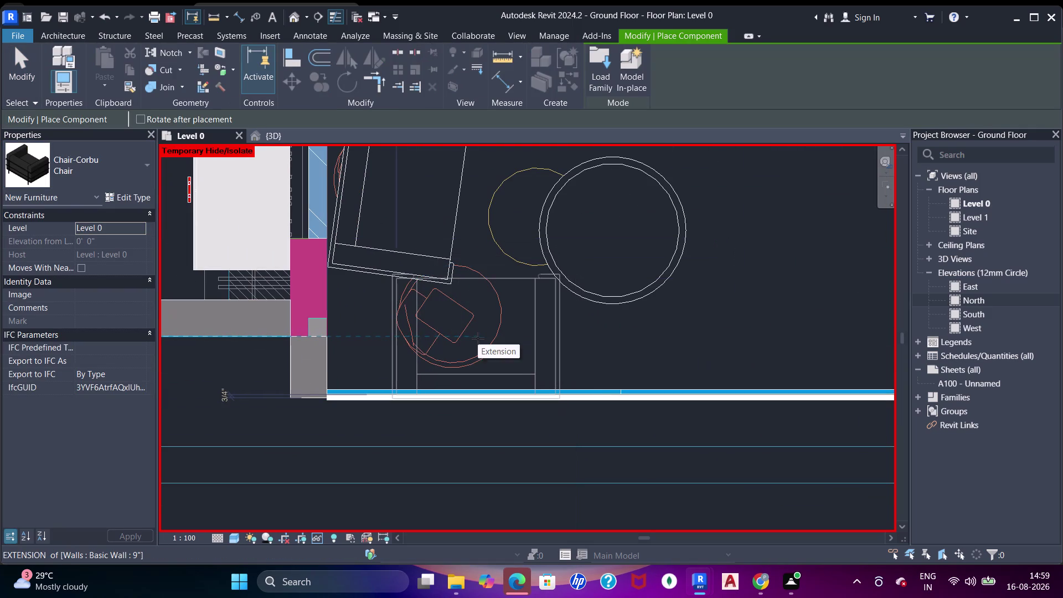
click(478, 338)
middle_drag(462, 322, 441, 382)
key(Escape)
key(Escape)
key(Escape)
key(Escape)
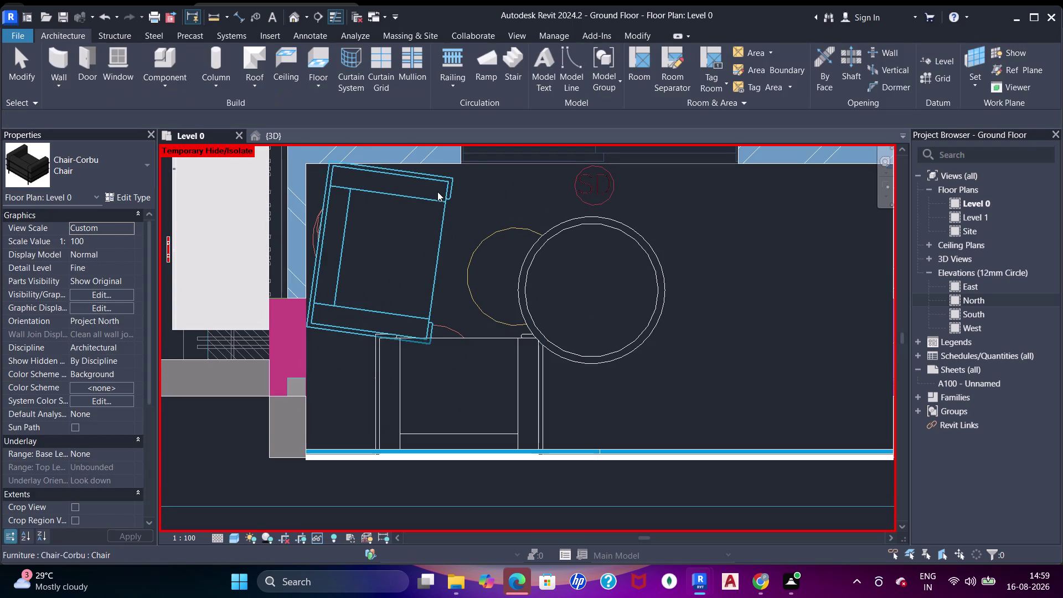
Delete the tilted chair.
click(438, 191)
key(Escape)
click(438, 199)
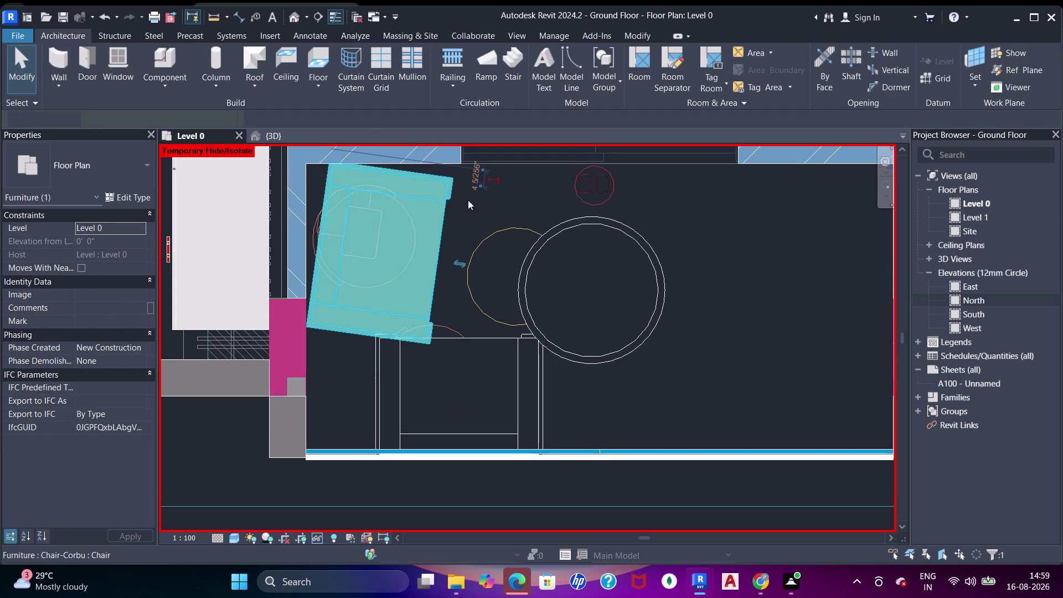
key(space)
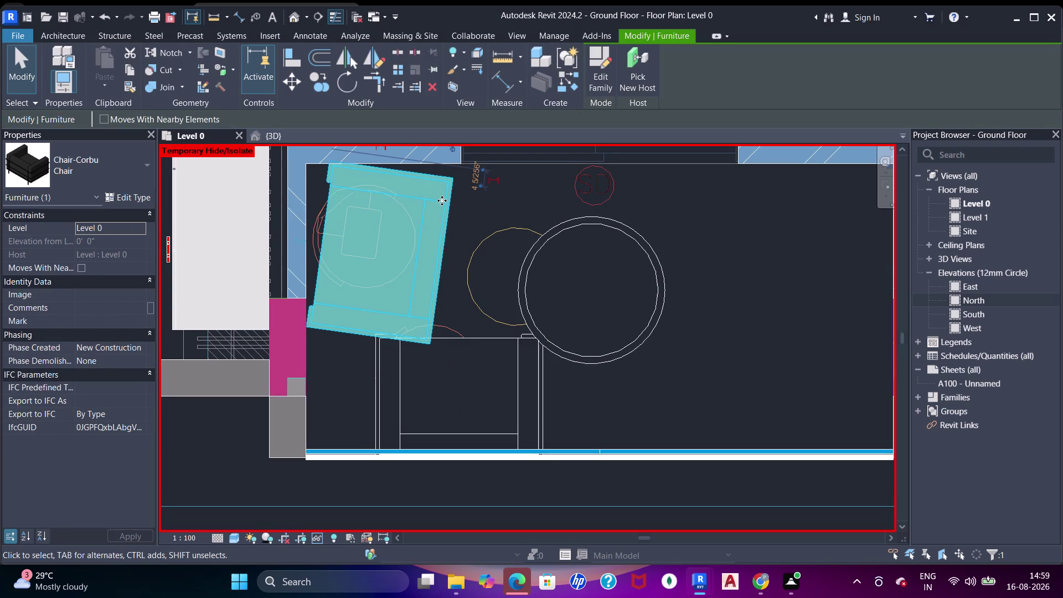
key(Delete)
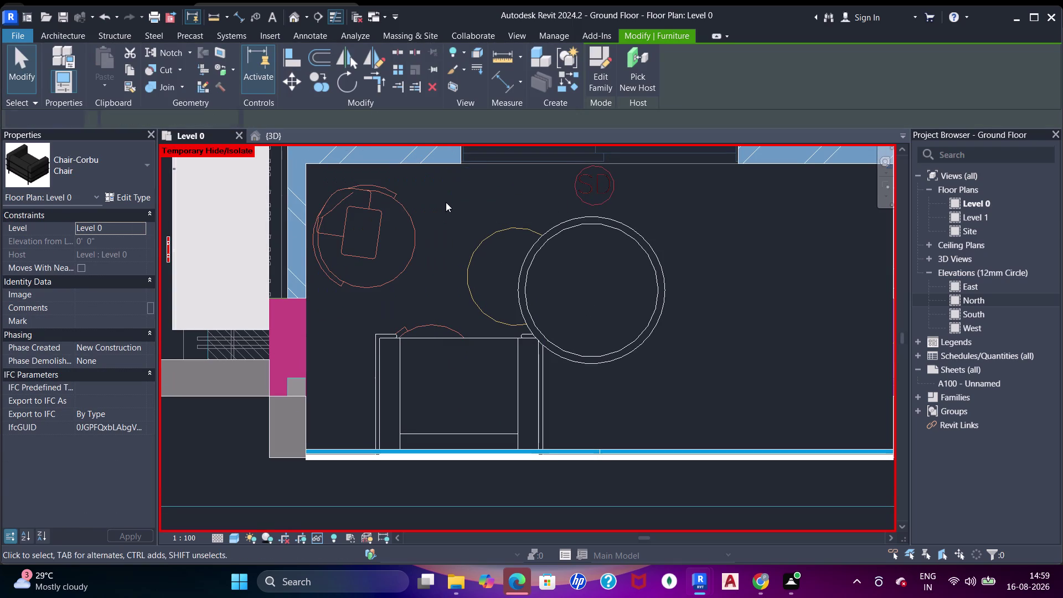
Place Corbu chairs at the balcony's upper and lower ends.
click(178, 55)
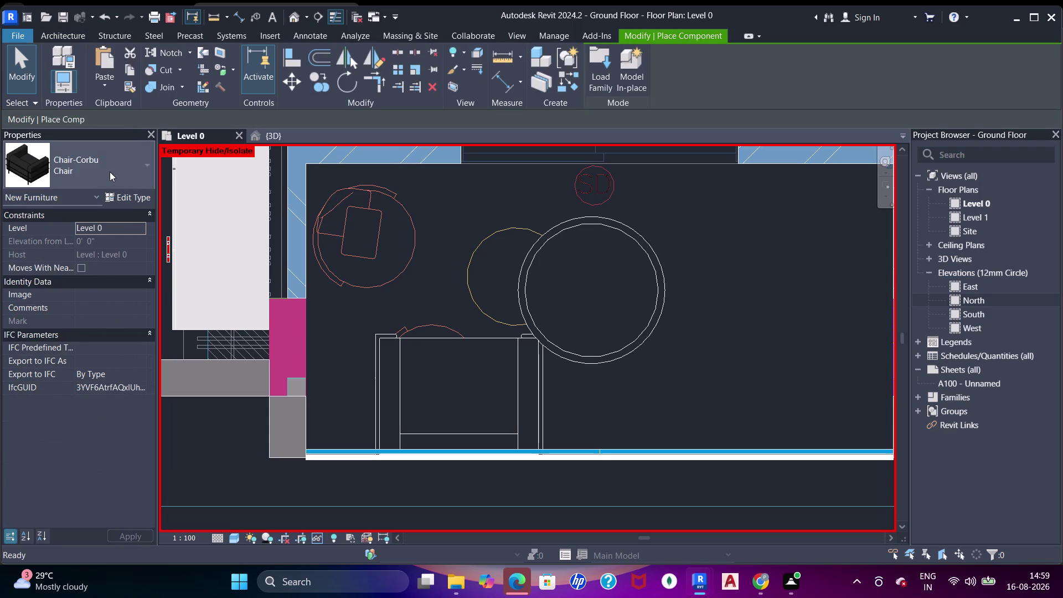
click(394, 230)
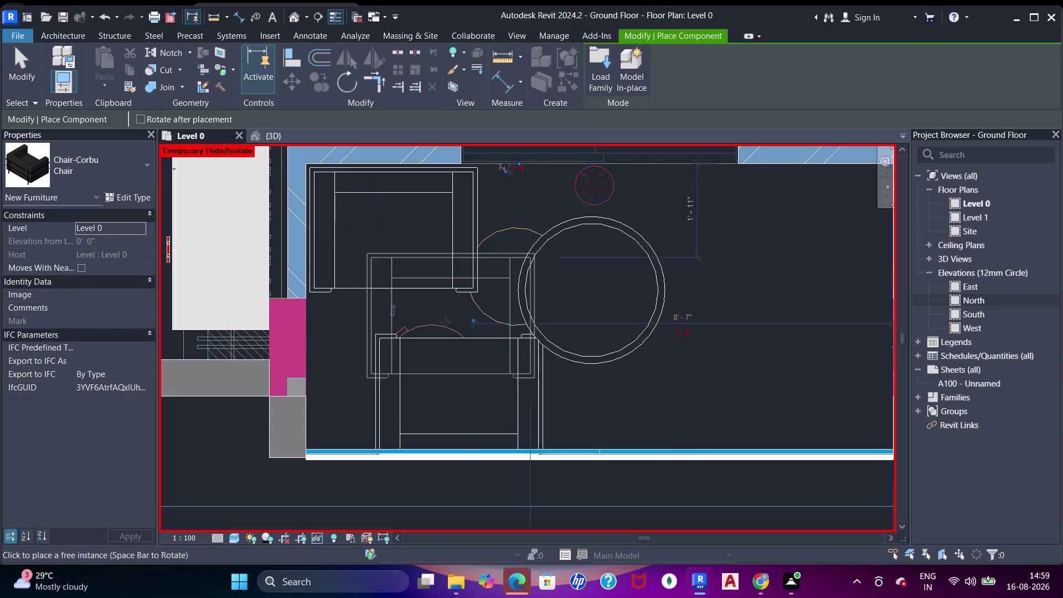
key(Escape)
key(Escape)
key(Escape)
key(Escape)
key(Escape)
click(471, 345)
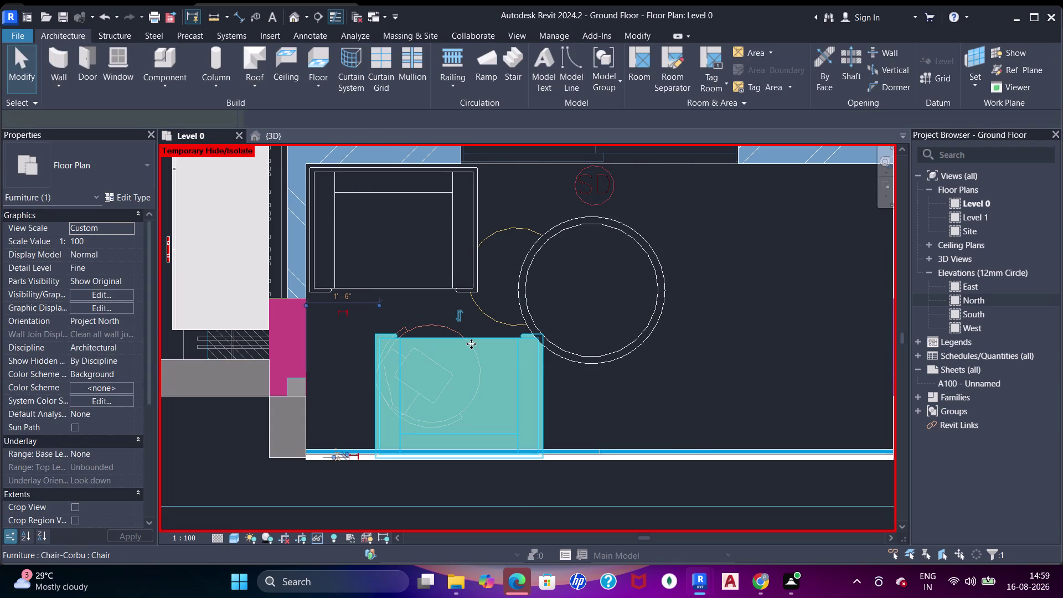
Nudge the lower chair left and up into its final position with arrow keys.
key(Left)
key(Left)
key(Left)
key(Left)
key(Left)
key(Left)
key(Left)
key(Left)
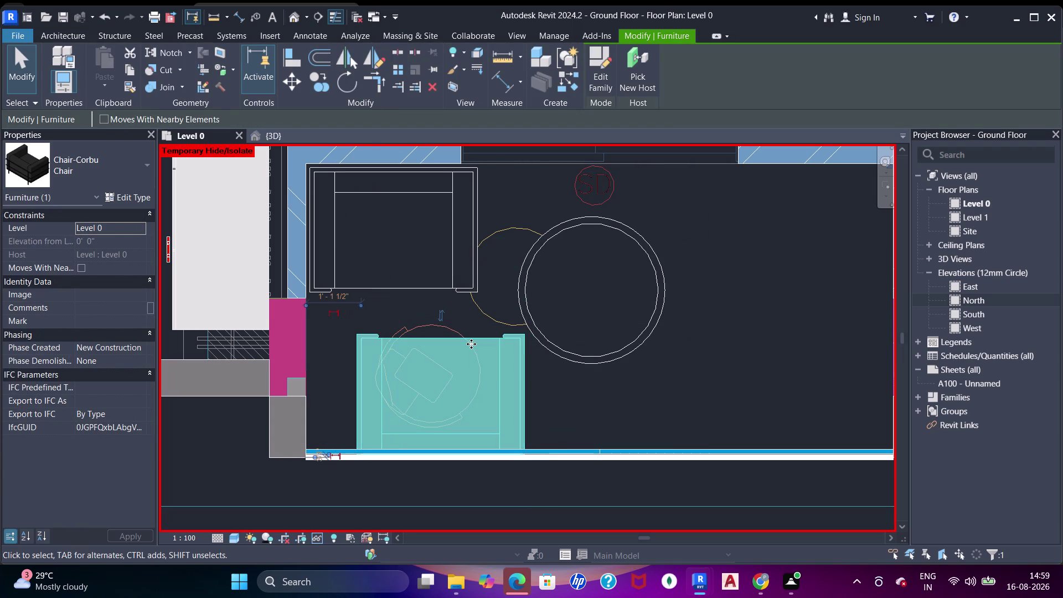
key(Left)
key(Left)
key(Left)
key(Left)
key(Left)
key(Left)
key(Left)
key(Up)
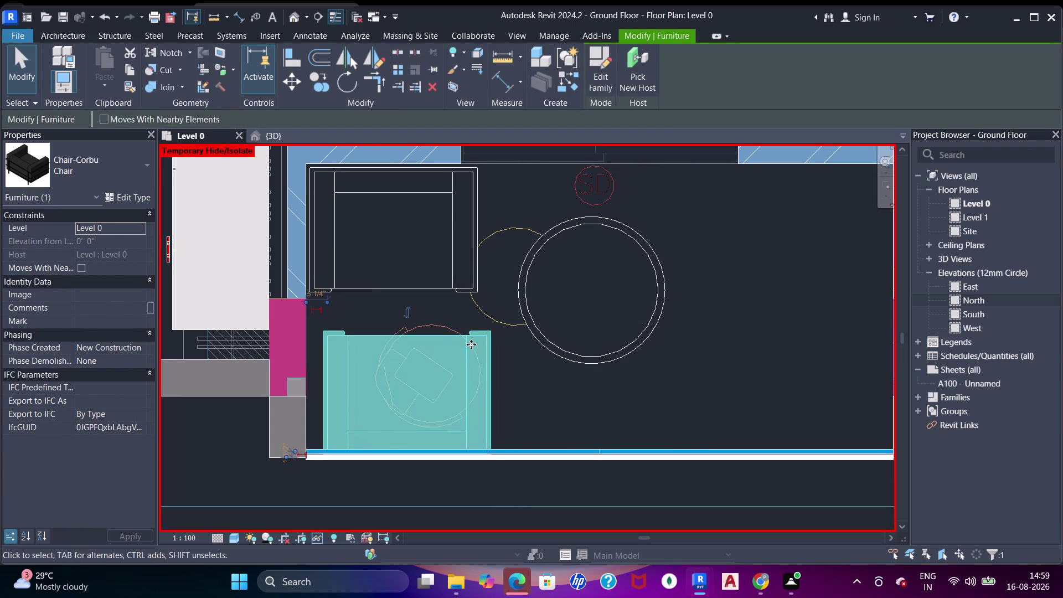
key(Up)
key(Up)
key(Up)
key(Up)
key(Right)
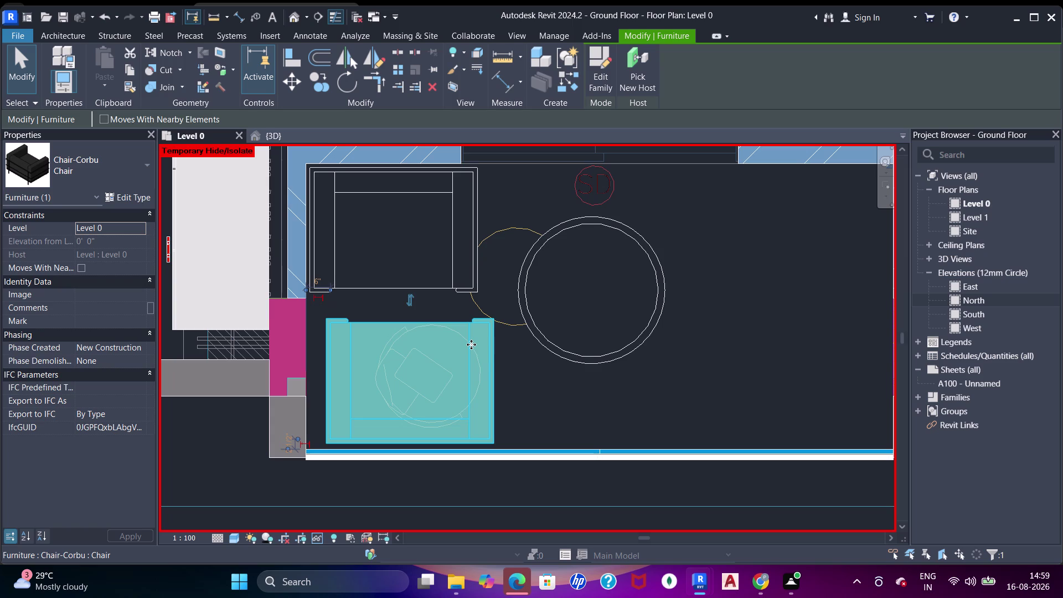
Nudge the upper chair slightly to the right and fine-tune its position.
click(387, 285)
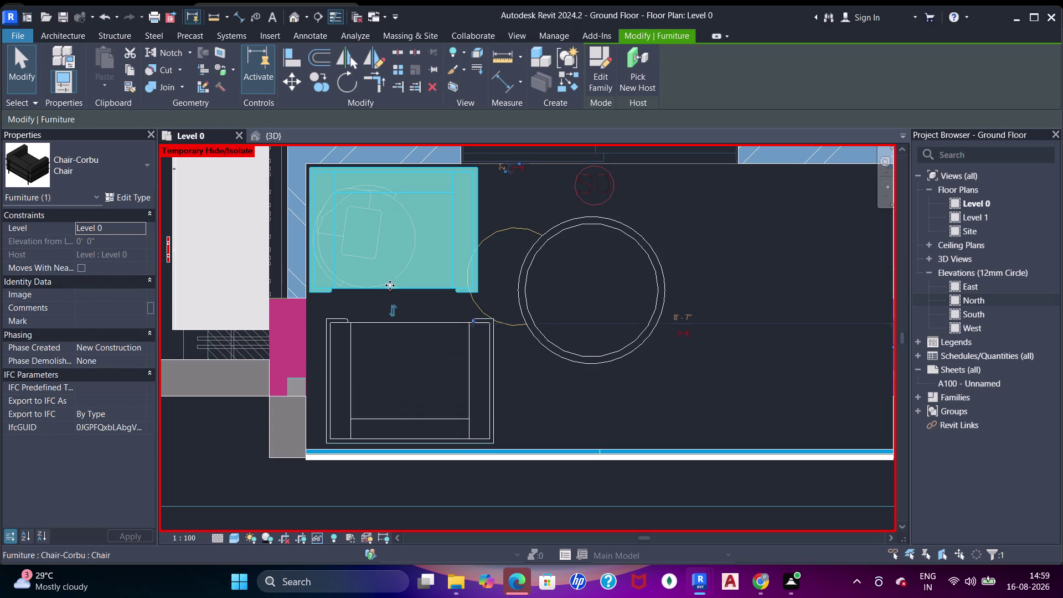
key(Right)
key(Right)
key(Right)
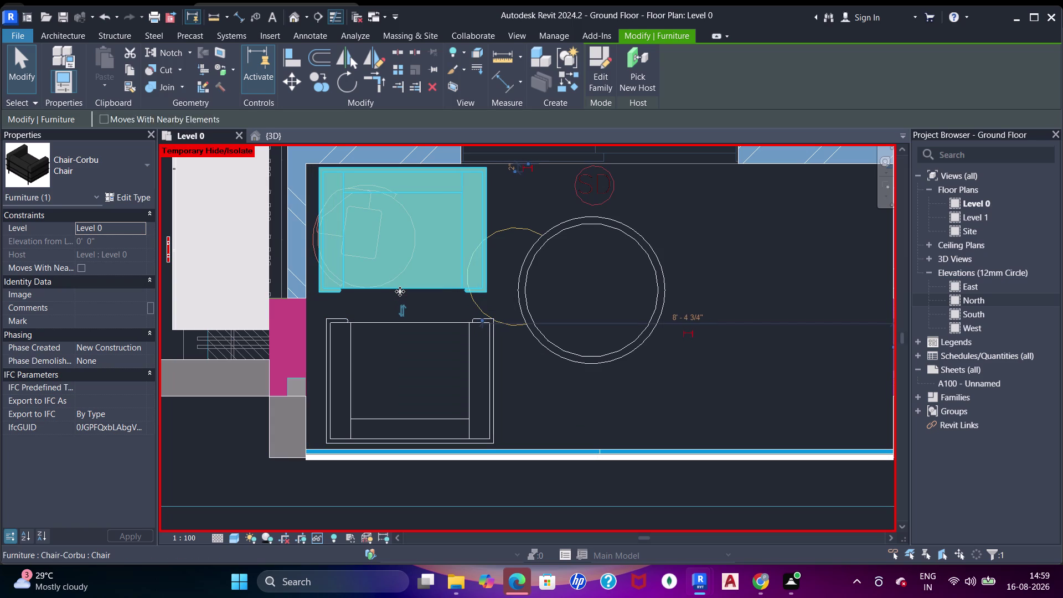
key(Right)
key(Down)
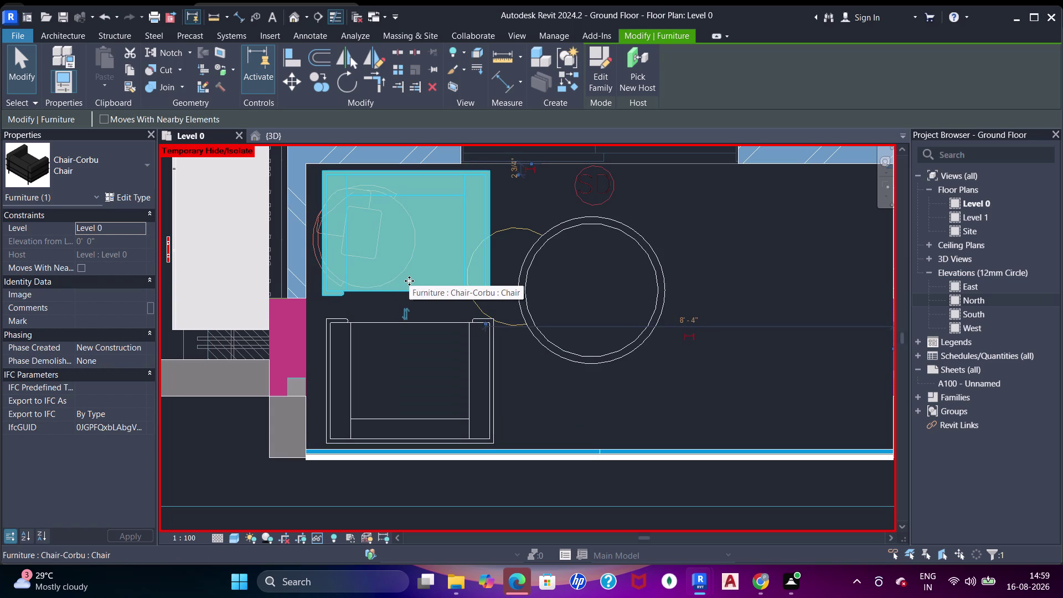
key(Up)
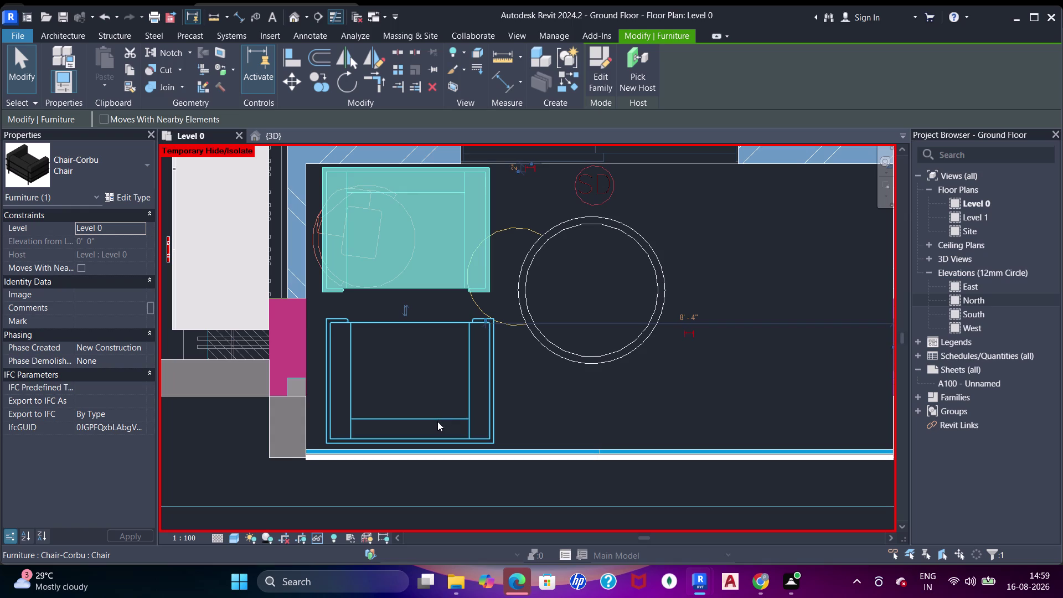
click(438, 422)
key(Down)
Shift the round table slightly away from the wall, then view in 3D.
click(538, 339)
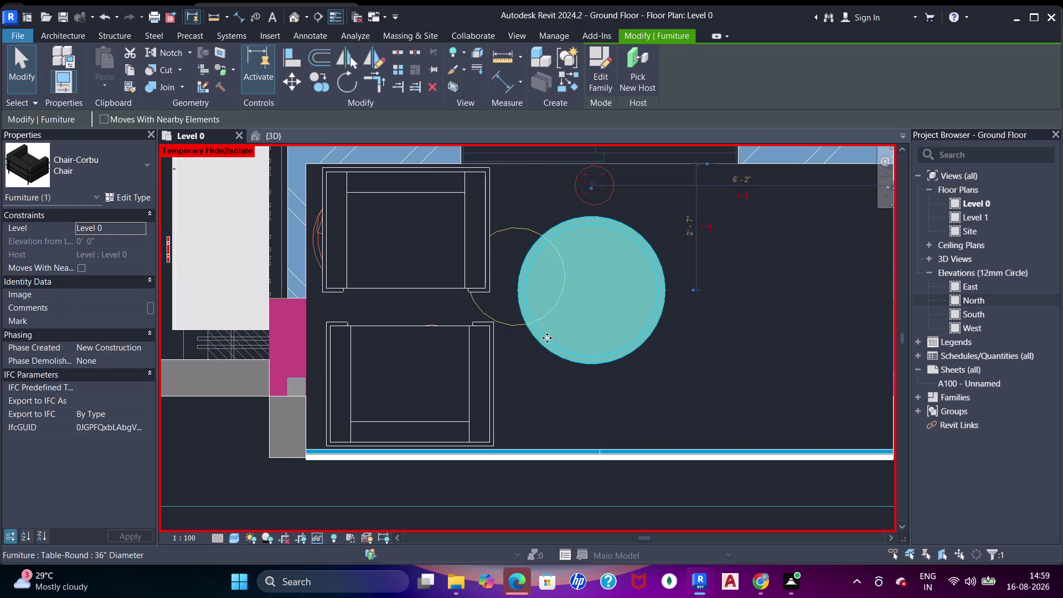
drag(544, 341, 536, 351)
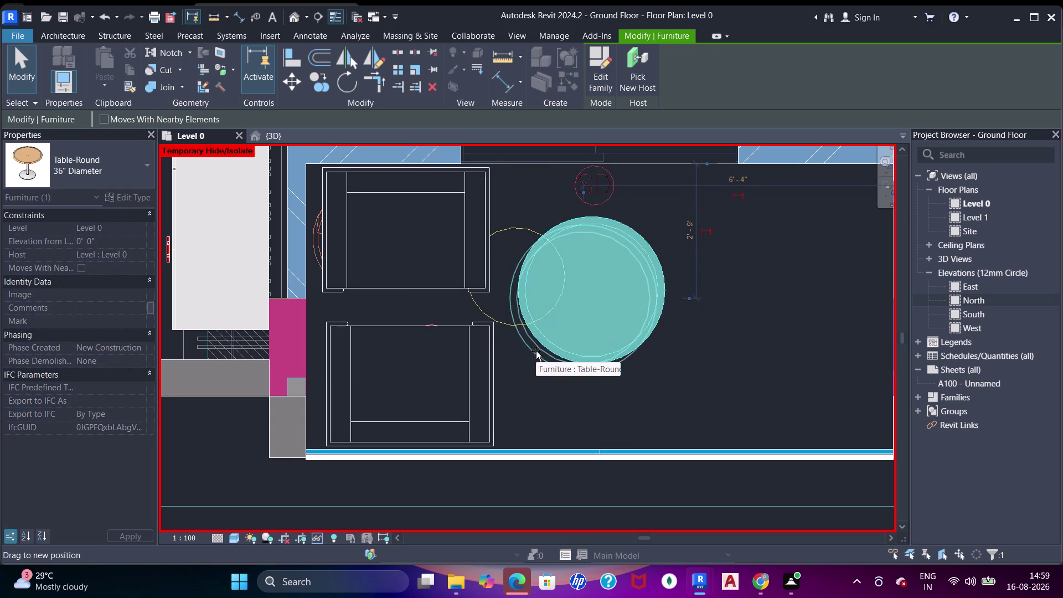
drag(537, 351, 538, 351)
scroll(down, 3)
middle_click(684, 272)
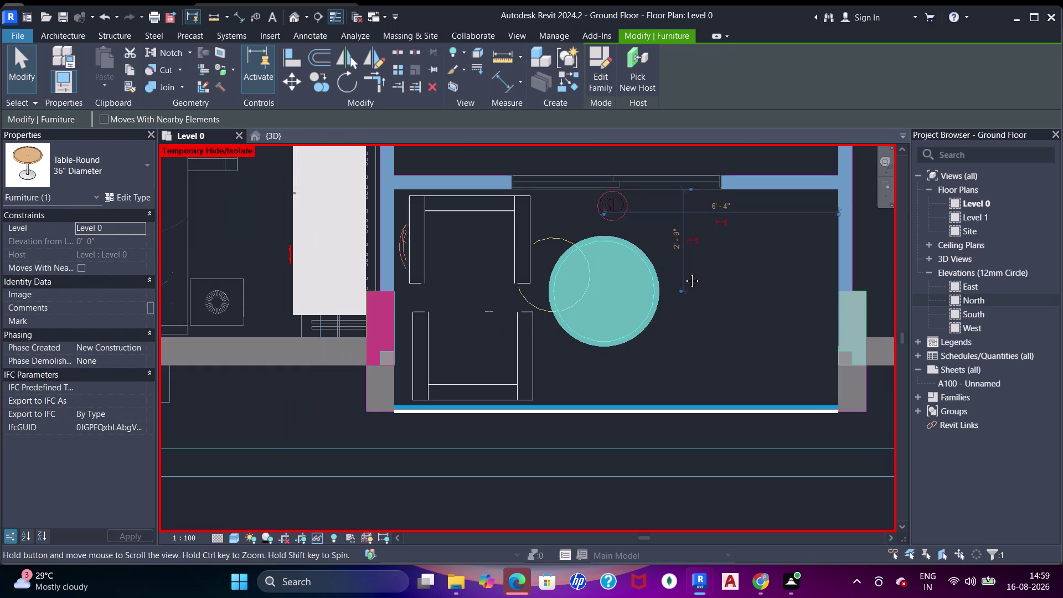
key(Escape)
key(Escape)
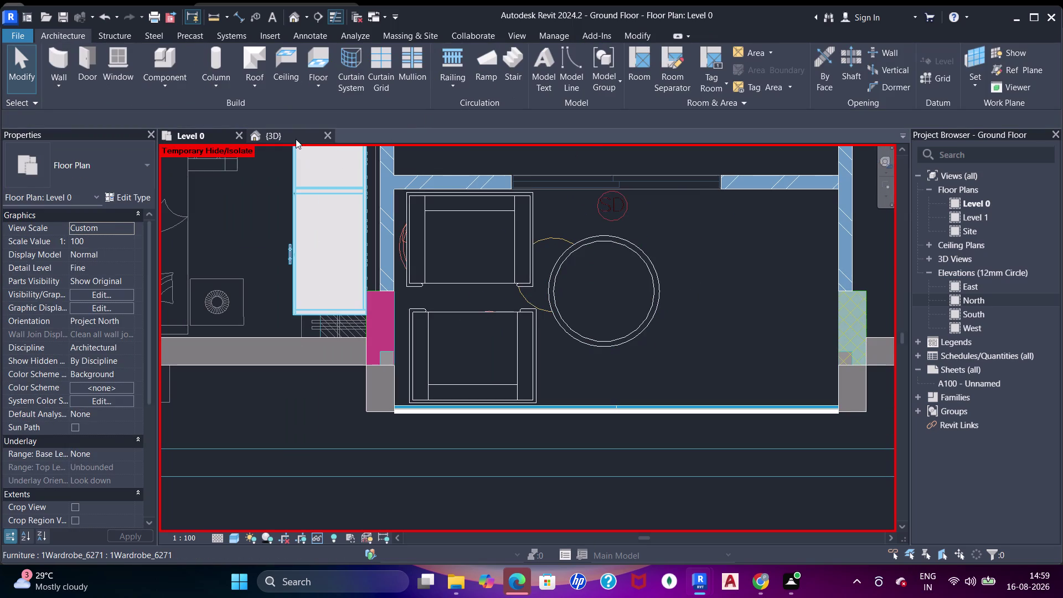
click(291, 138)
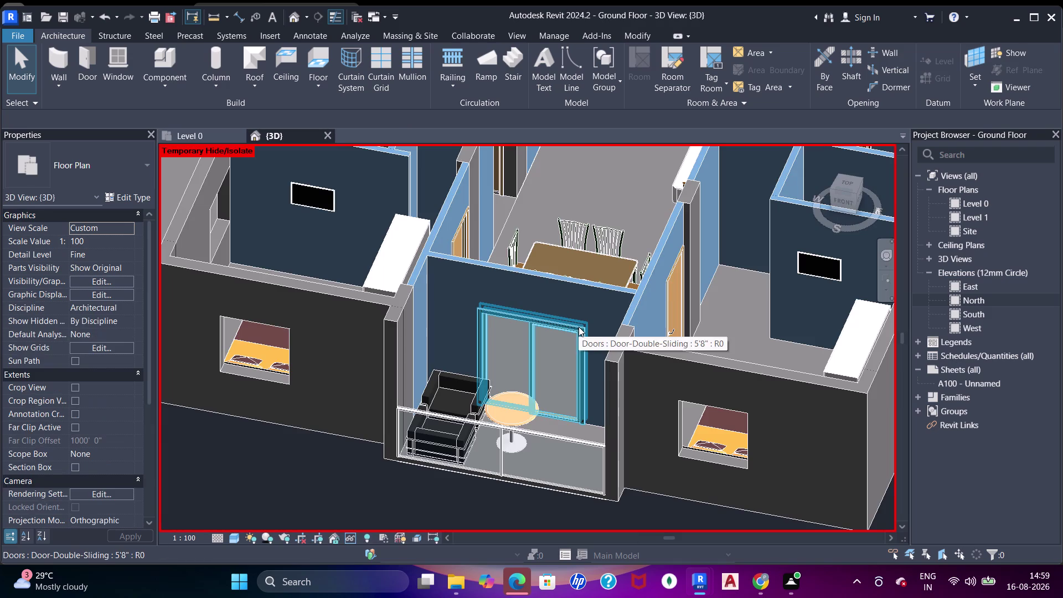
middle_drag(499, 405, 484, 478)
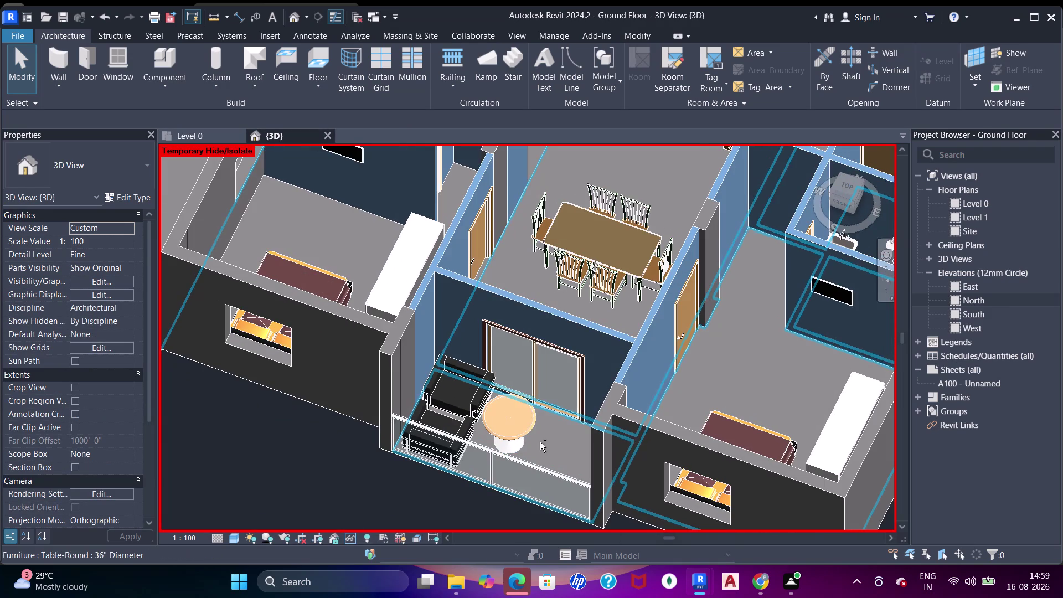
middle_drag(540, 442, 591, 430)
scroll(up, 3)
middle_drag(570, 407, 544, 419)
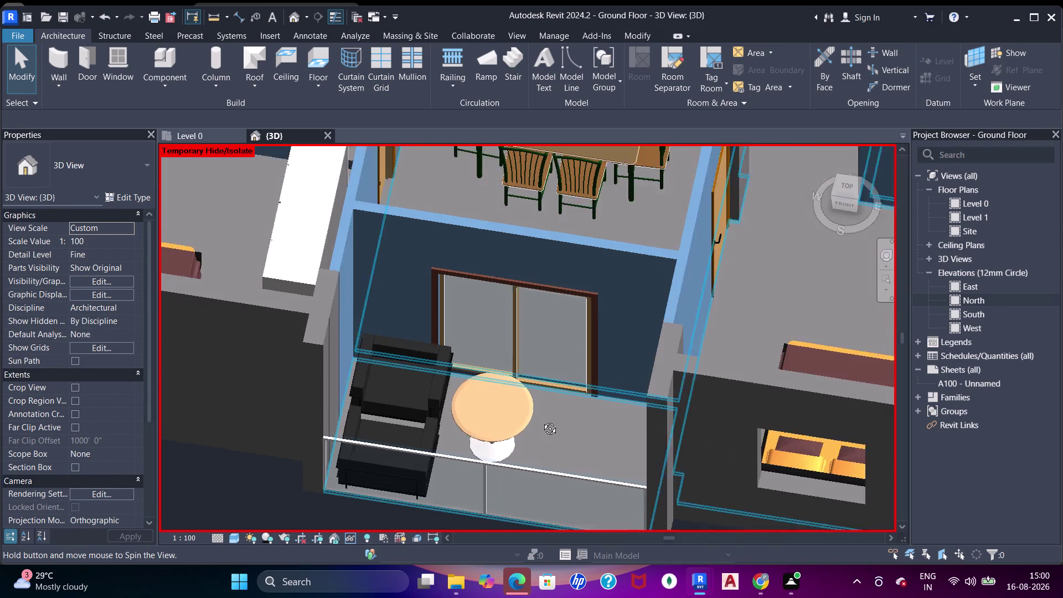
middle_drag(544, 420, 557, 365)
click(210, 135)
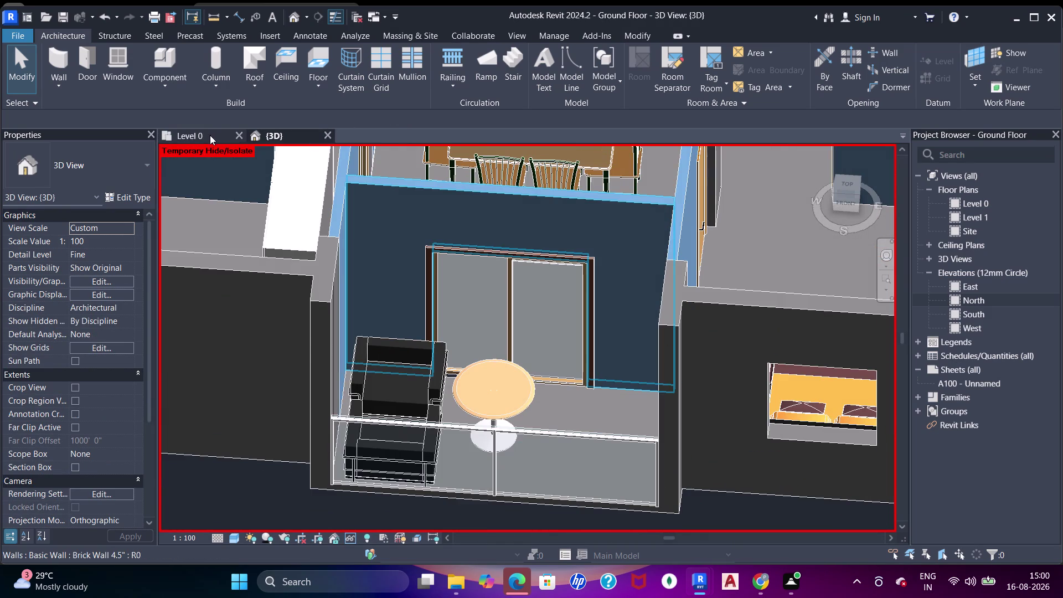
scroll(down, 3)
middle_drag(480, 318, 471, 312)
scroll(up, 3)
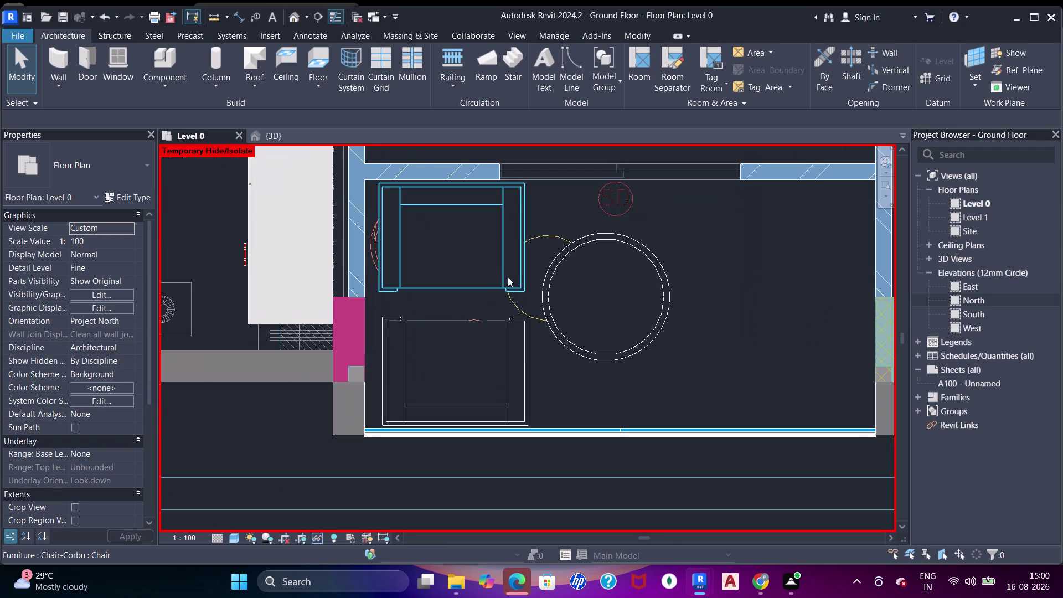
Move the lower Corbu chair to the room's right side, beside the table.
click(510, 277)
click(521, 352)
drag(518, 372, 799, 336)
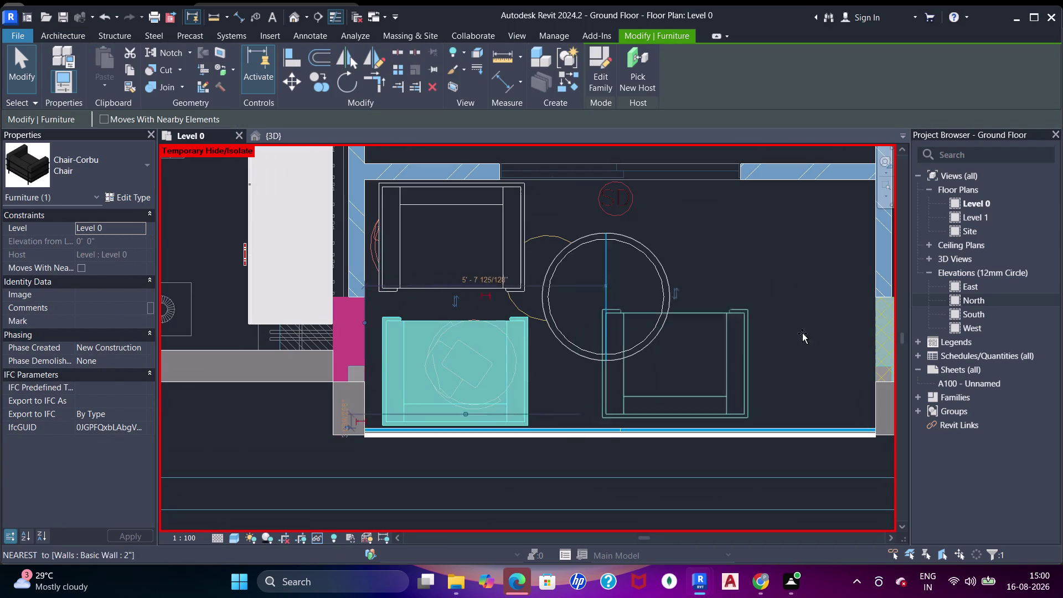
drag(799, 336, 837, 290)
key(Escape)
key(Escape)
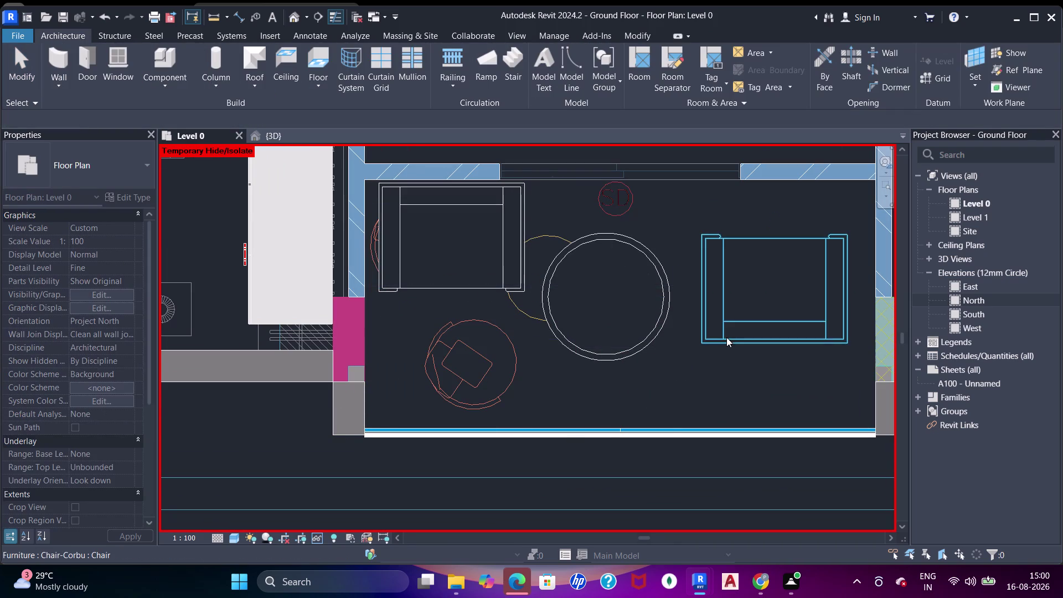
click(727, 338)
key(space)
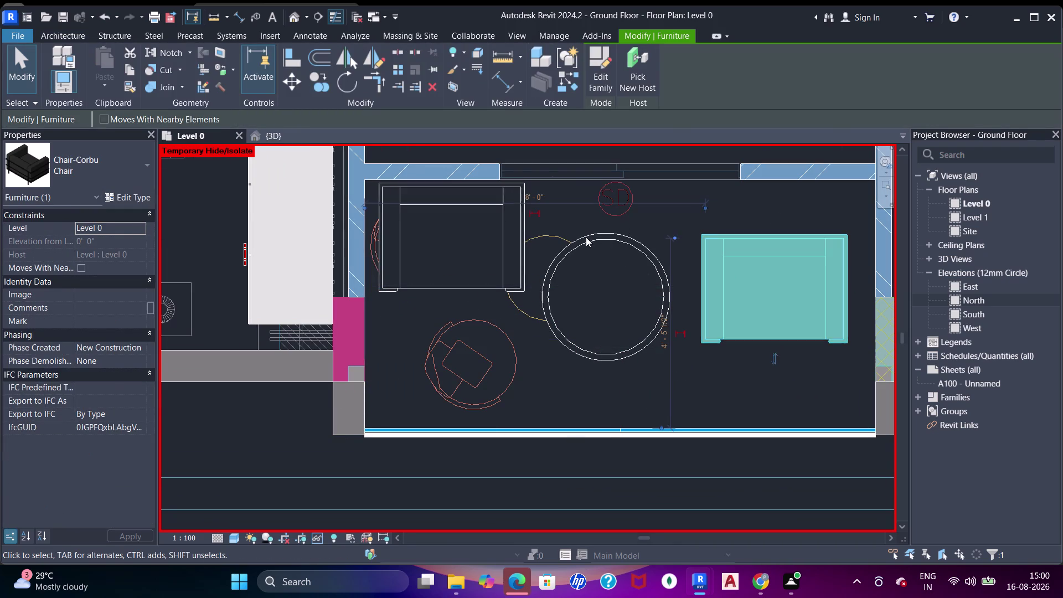
key(Escape)
Reposition the top-left chair and raise the right chair level with it.
click(505, 281)
drag(514, 269, 501, 297)
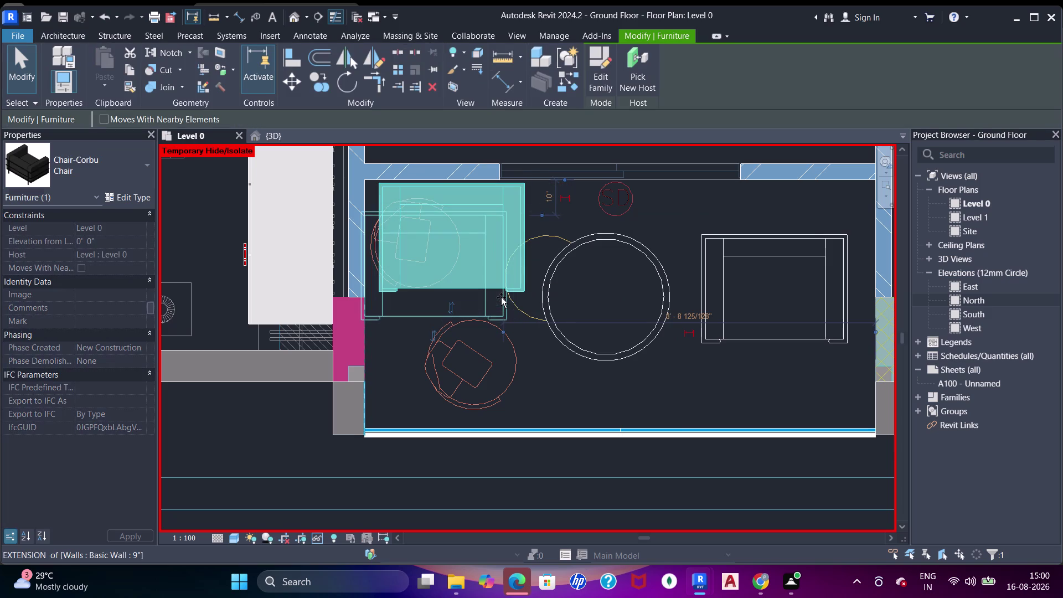
drag(501, 298, 507, 297)
click(717, 279)
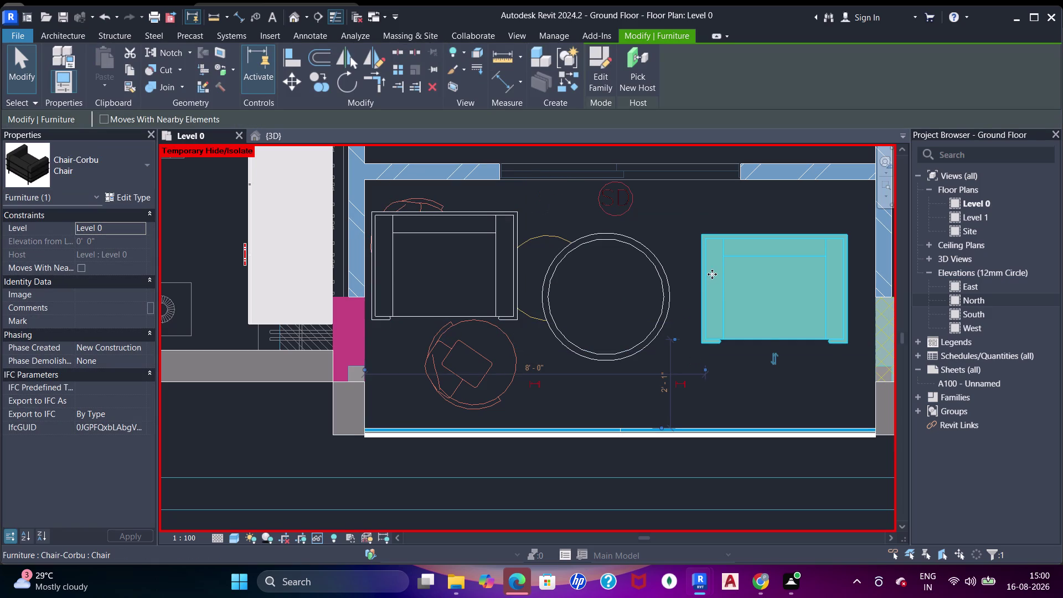
drag(714, 273, 713, 253)
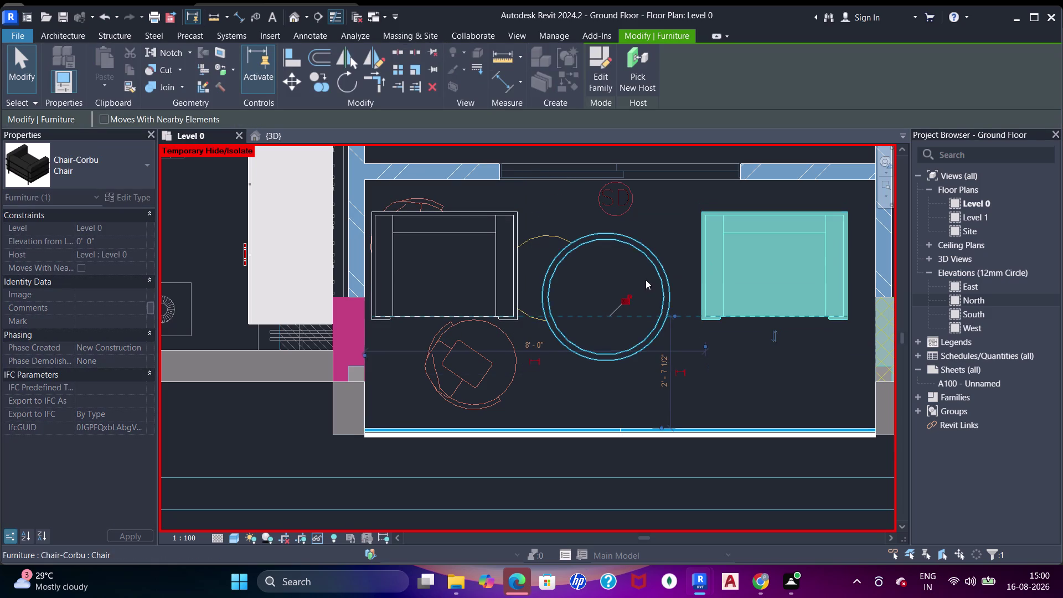
Move the round table down toward the front wall.
click(641, 267)
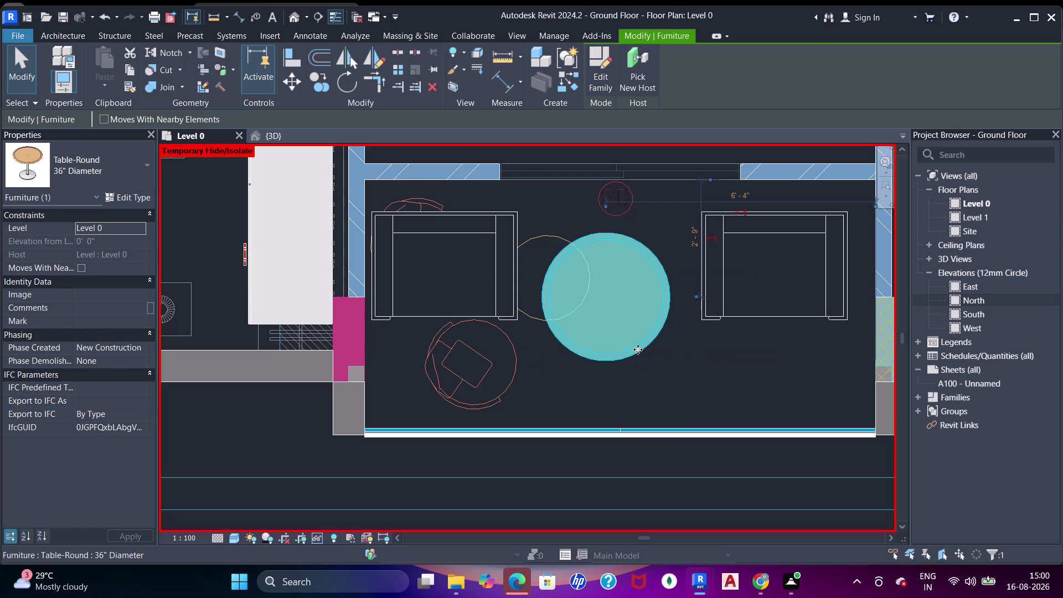
drag(638, 349, 636, 366)
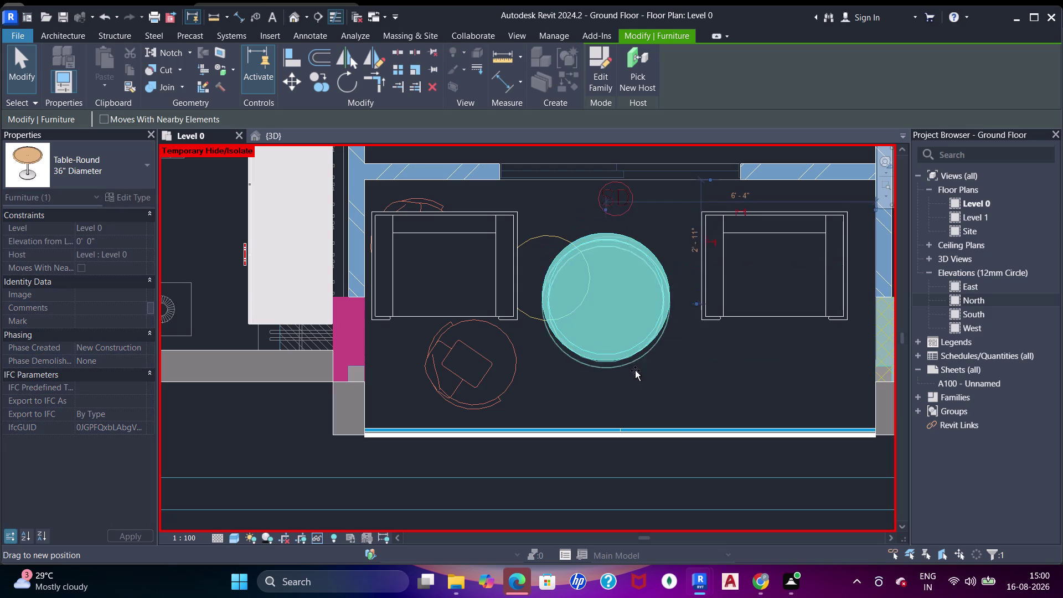
drag(636, 367, 632, 404)
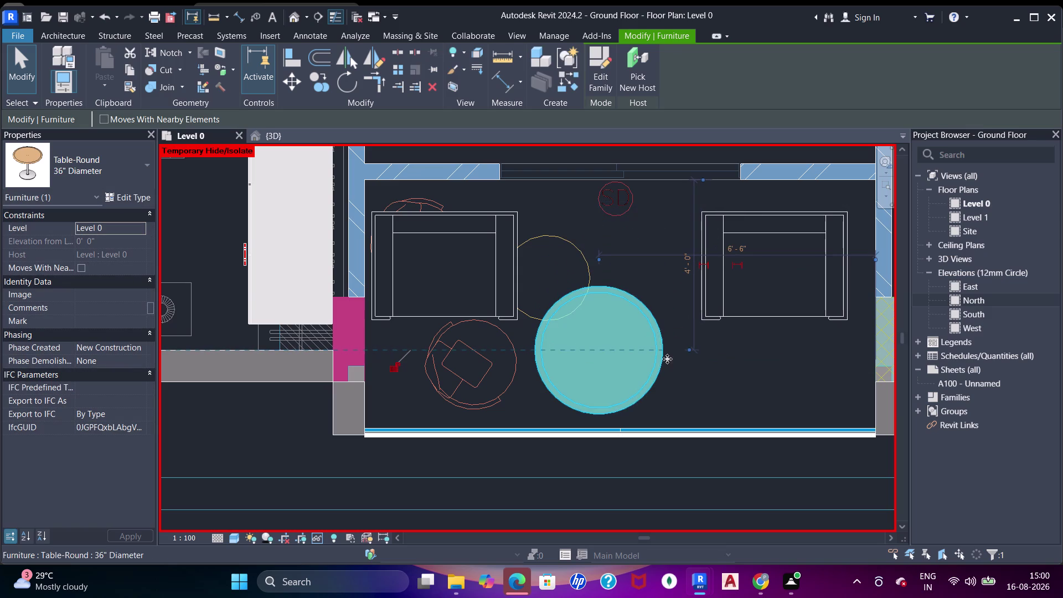
key(Escape)
Reselect the left and right Corbu chairs to check their placement.
click(520, 318)
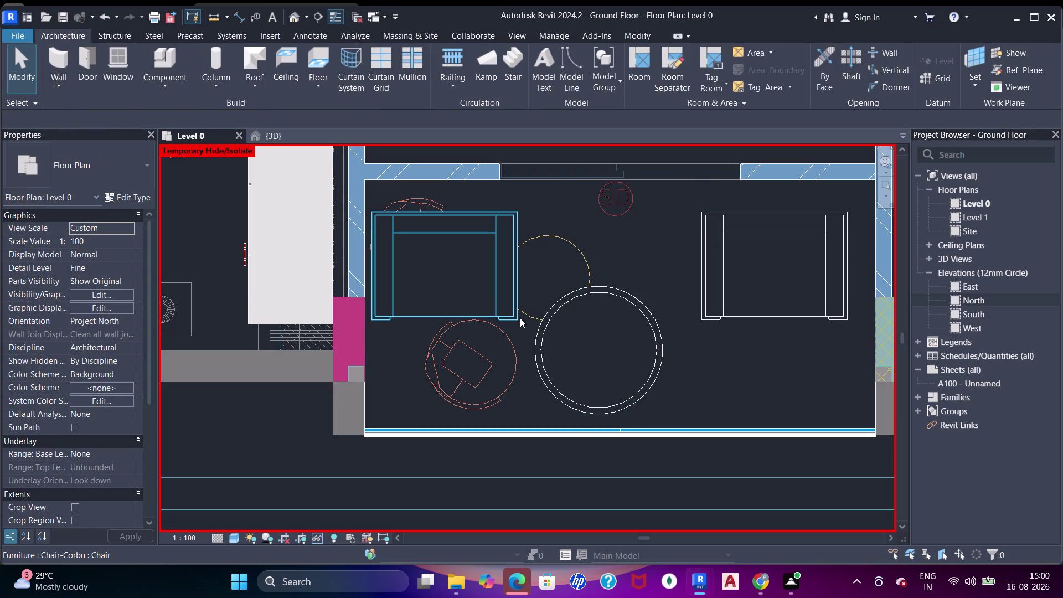
key(space)
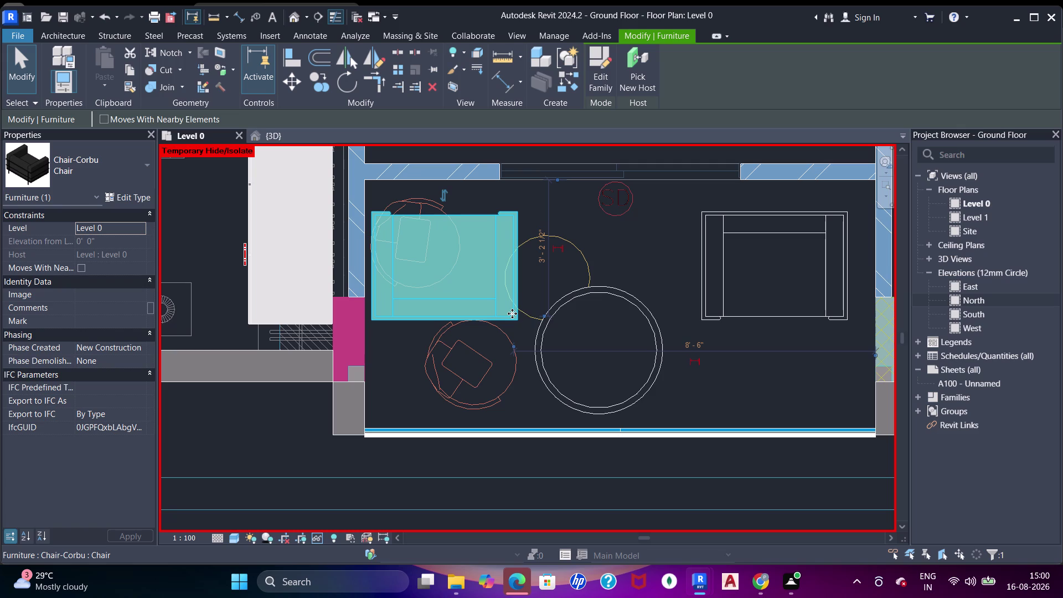
key(Escape)
click(498, 316)
key(space)
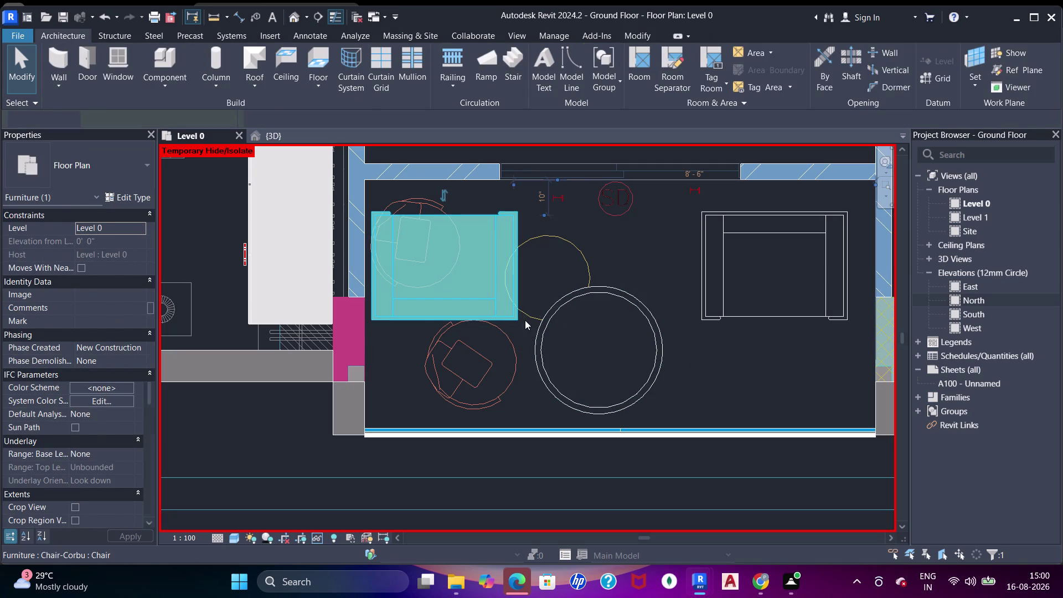
key(Escape)
click(723, 308)
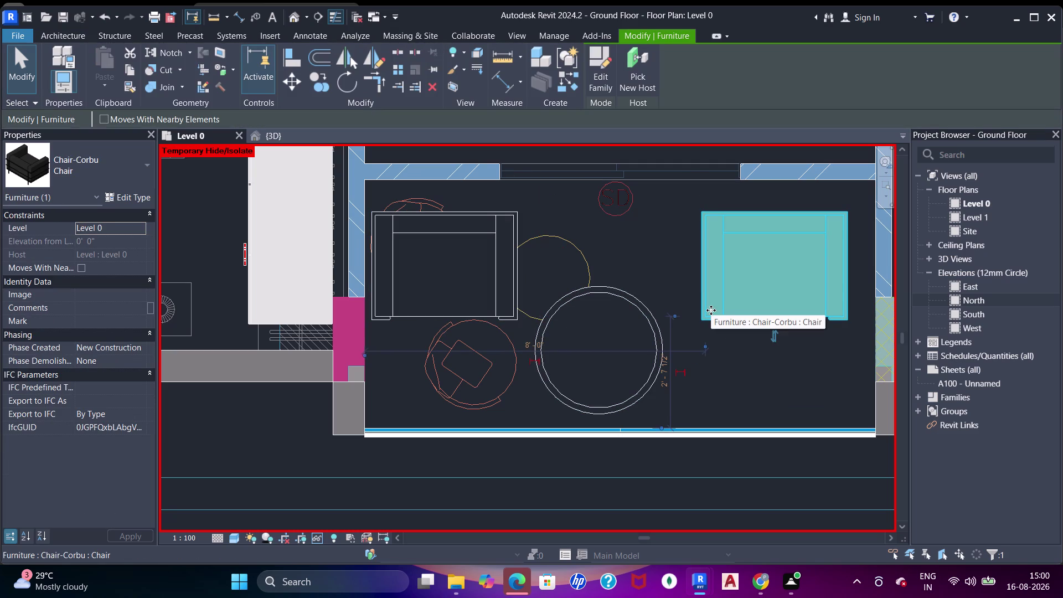
key(Escape)
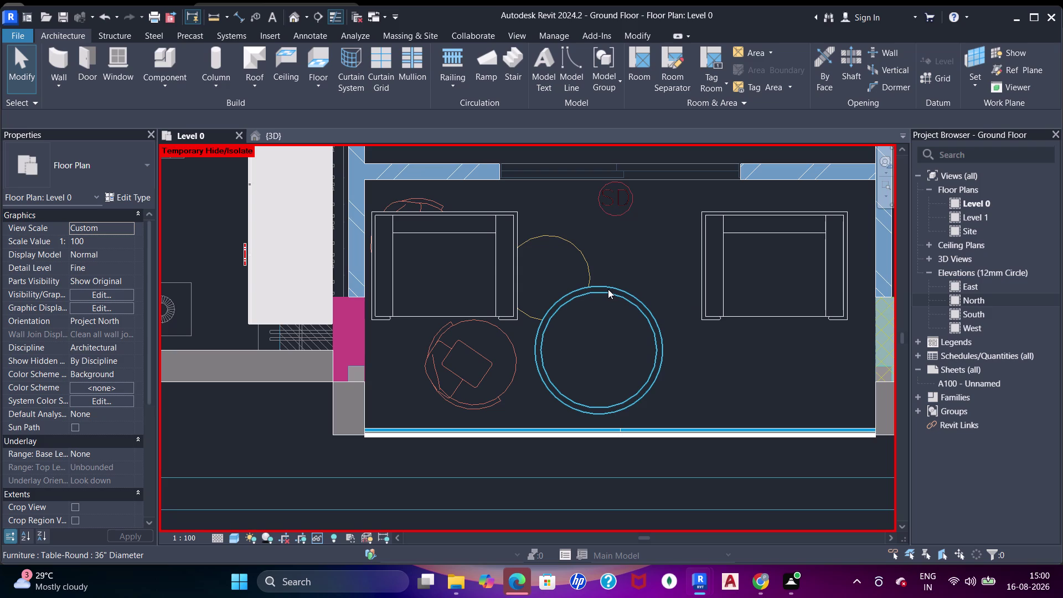
Shift the round table slightly up and to the left.
click(520, 277)
key(space)
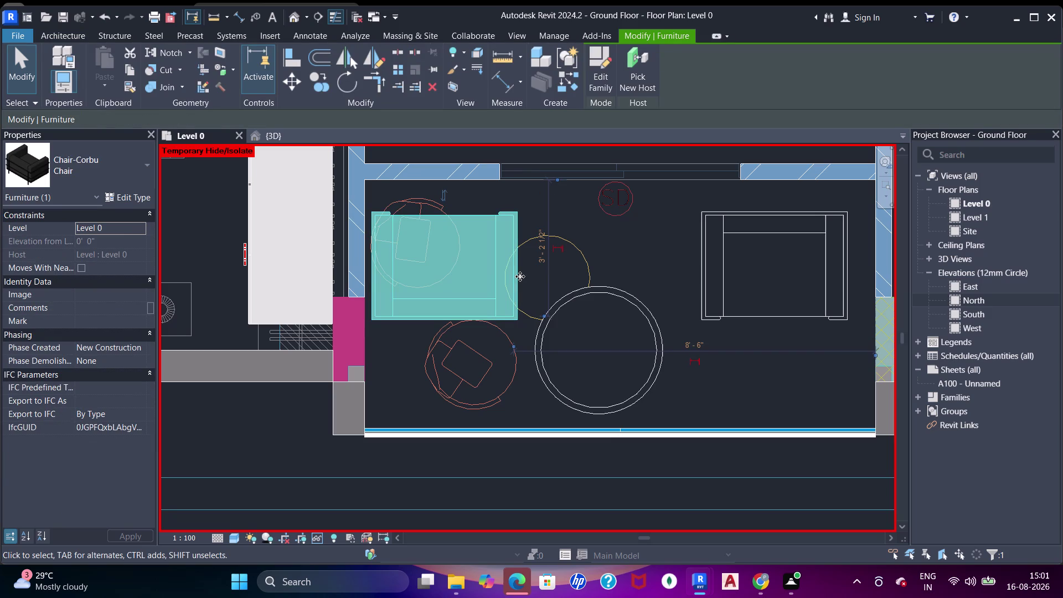
key(space)
key(Escape)
key(Escape)
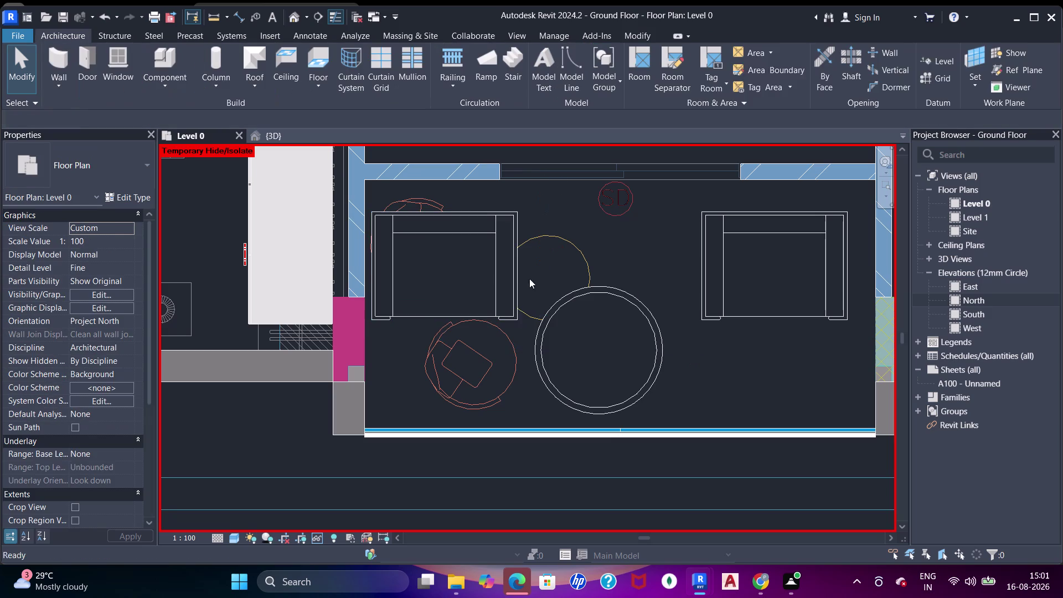
key(Escape)
click(514, 266)
key(Escape)
click(556, 299)
drag(561, 306, 545, 316)
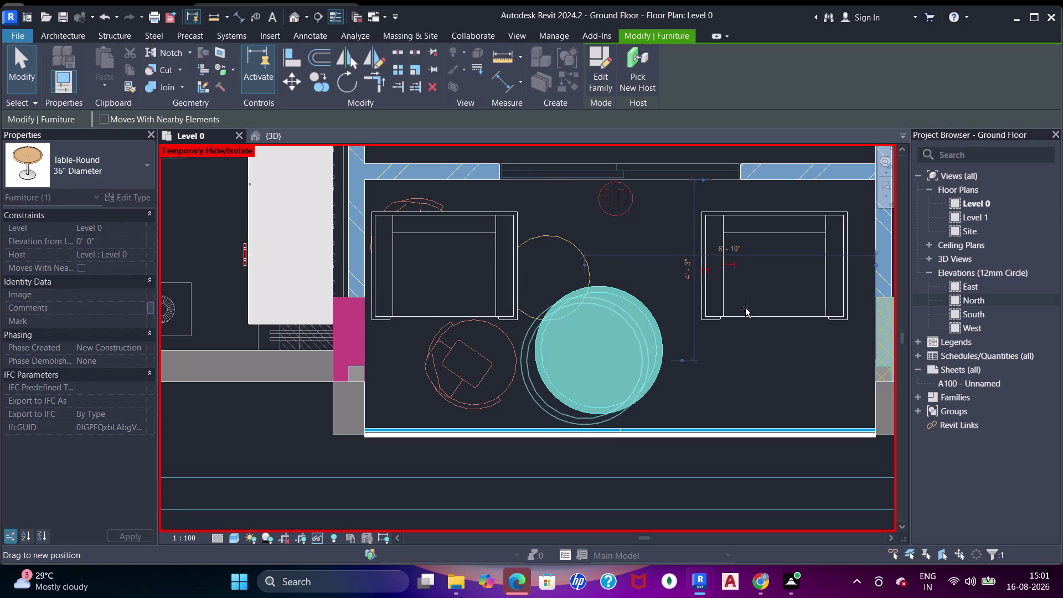
Move the right Corbu chair closer to the round table.
click(722, 302)
drag(726, 311, 661, 294)
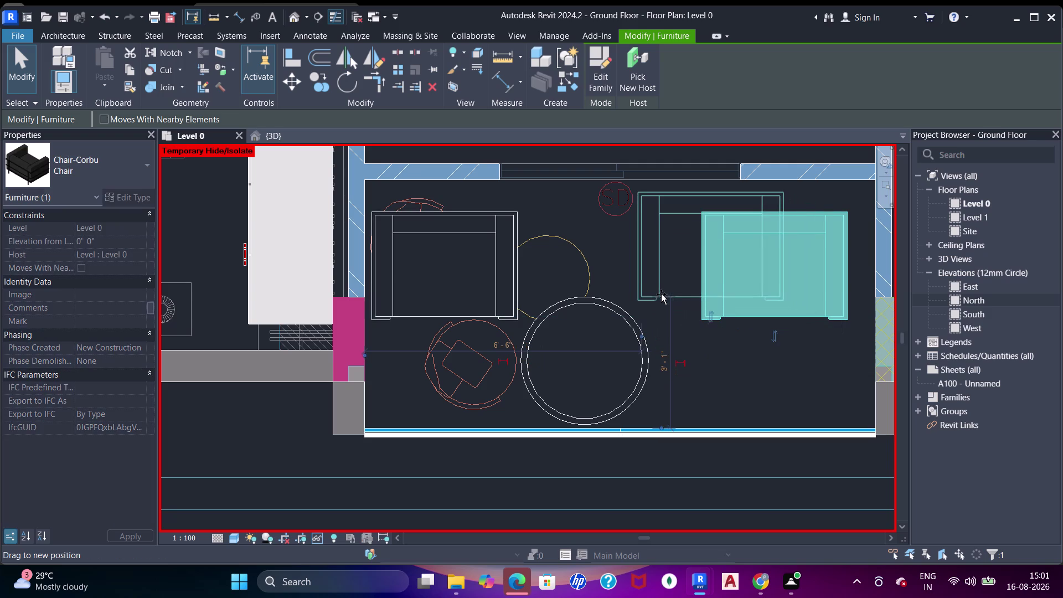
drag(661, 294, 666, 306)
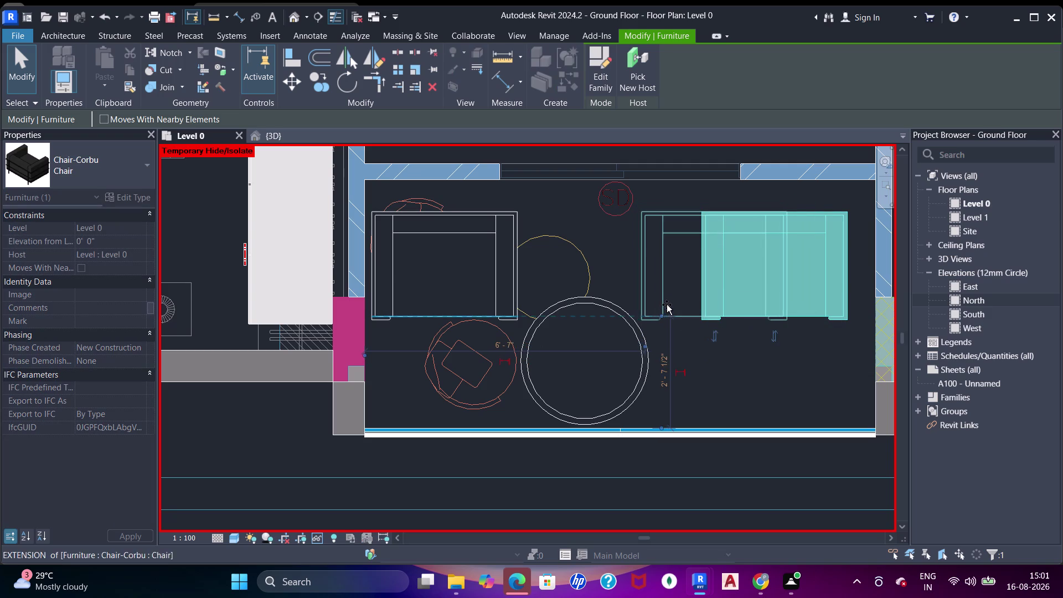
drag(666, 305, 672, 302)
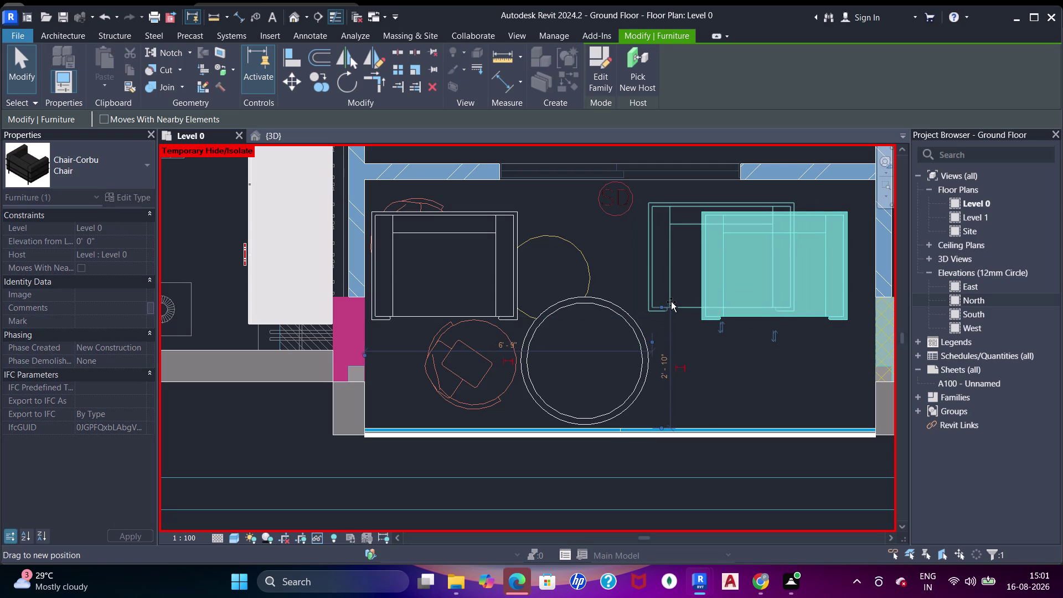
drag(672, 301, 671, 305)
key(Escape)
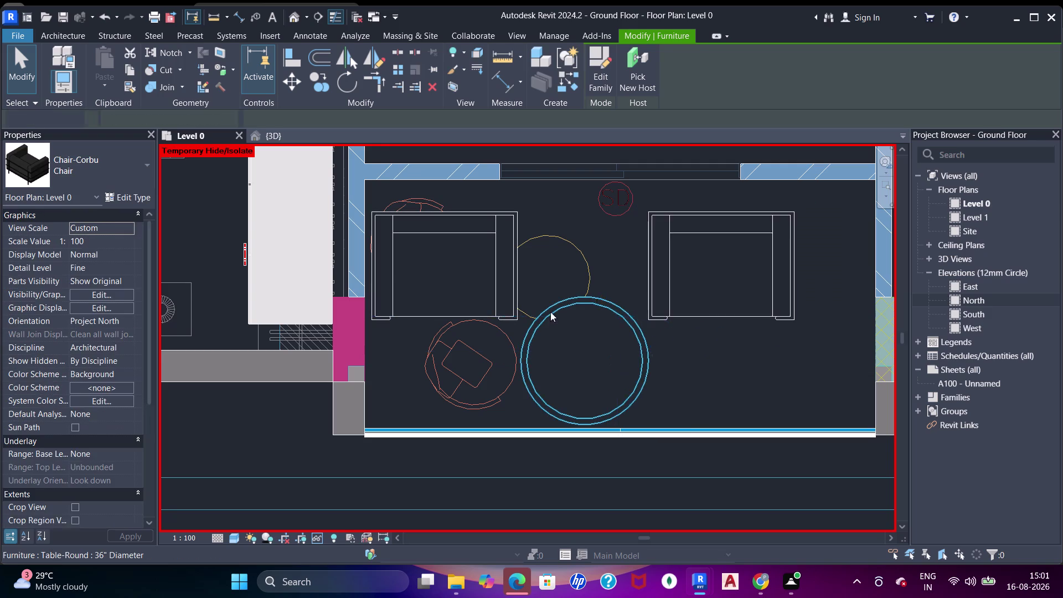
key(Escape)
Zoom and pan the plan to show more of the apartment.
scroll(down, 3)
middle_click(575, 308)
scroll(up, 3)
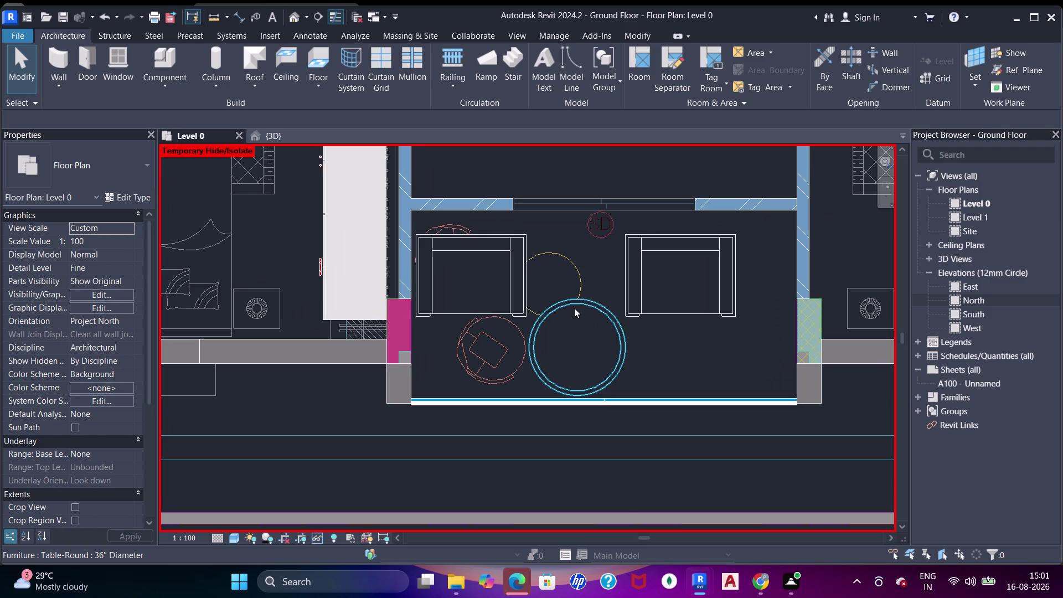
click(582, 306)
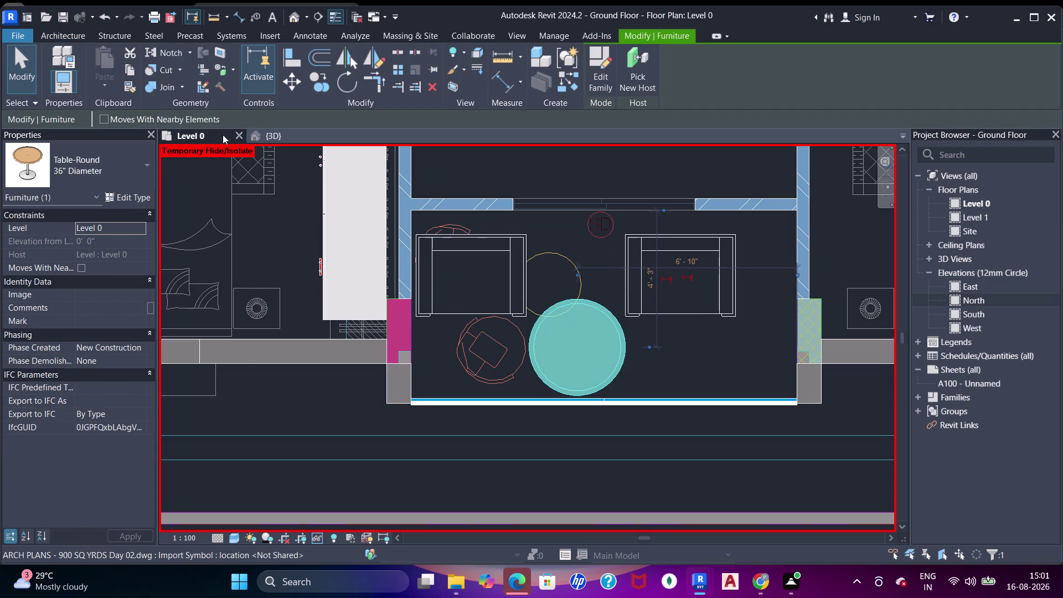
key(Escape)
Reopen the family library on Seating and preview several families, including Chair-Tablet Arm.
click(166, 60)
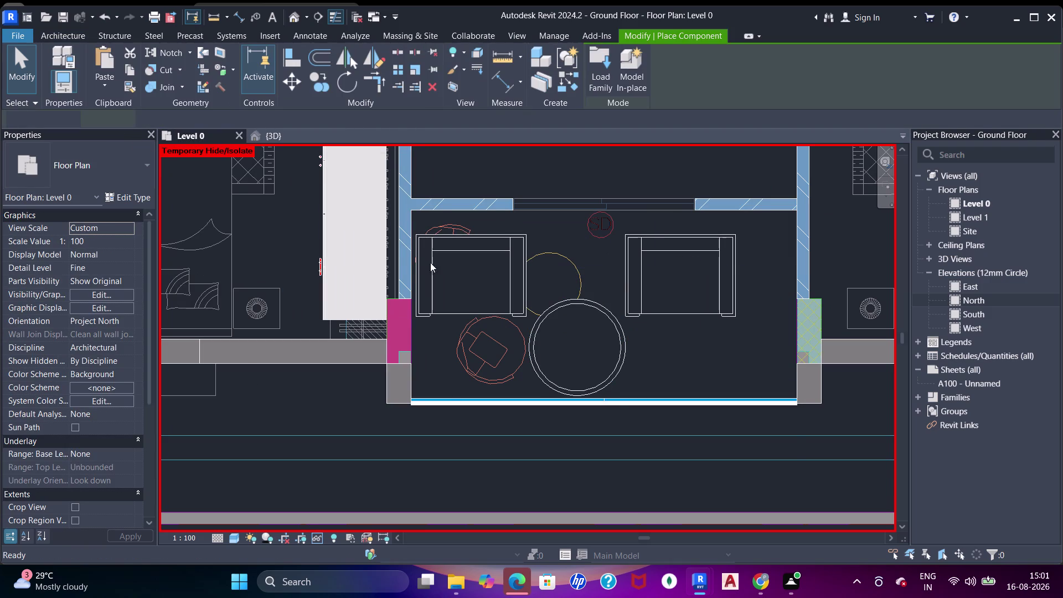
click(600, 79)
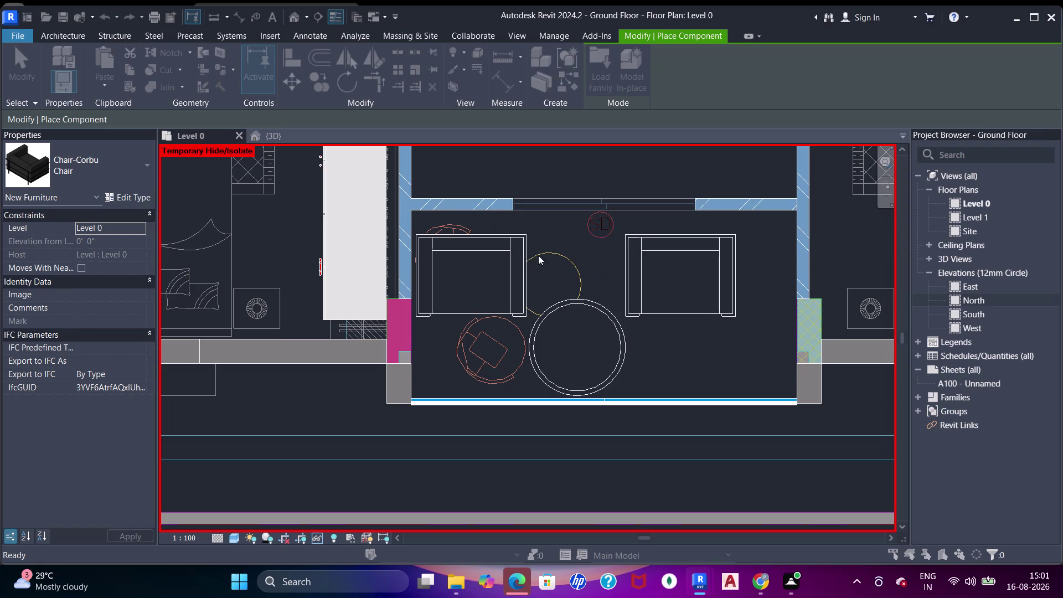
scroll(up, 3)
scroll(down, 3)
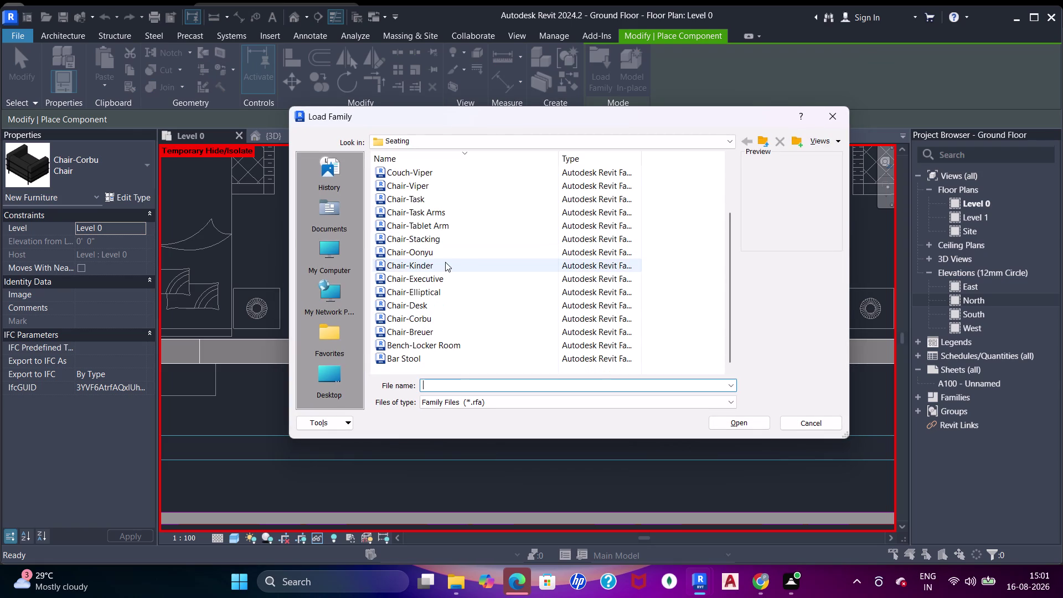
click(446, 262)
click(463, 251)
click(483, 231)
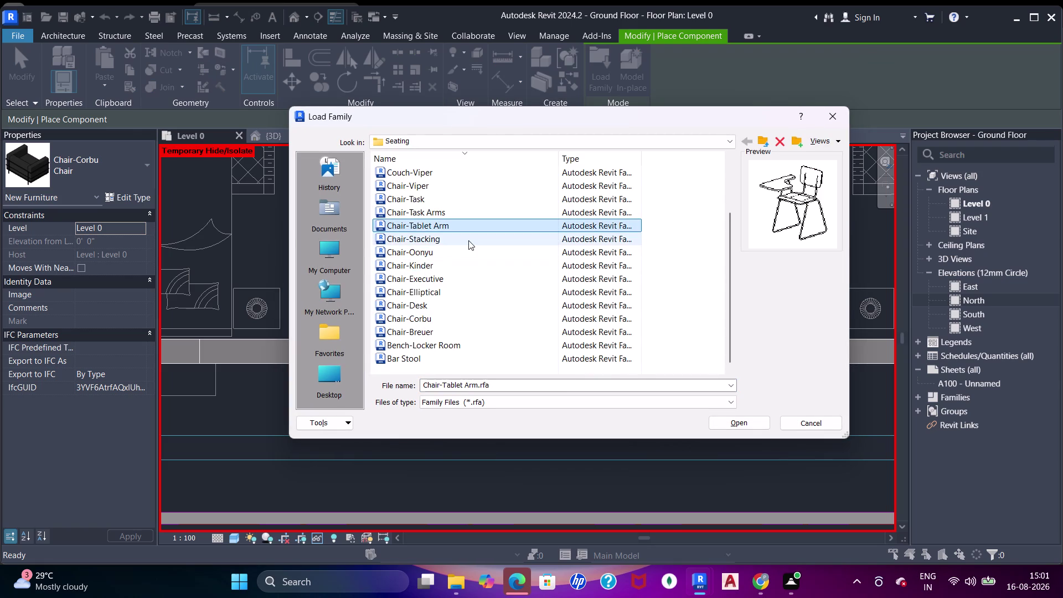
click(469, 241)
Preview the Couch-Viper, Lab Stool, Seating-Auditorium, Sofa and Sofa-Pensi families.
scroll(up, 3)
click(470, 236)
click(462, 249)
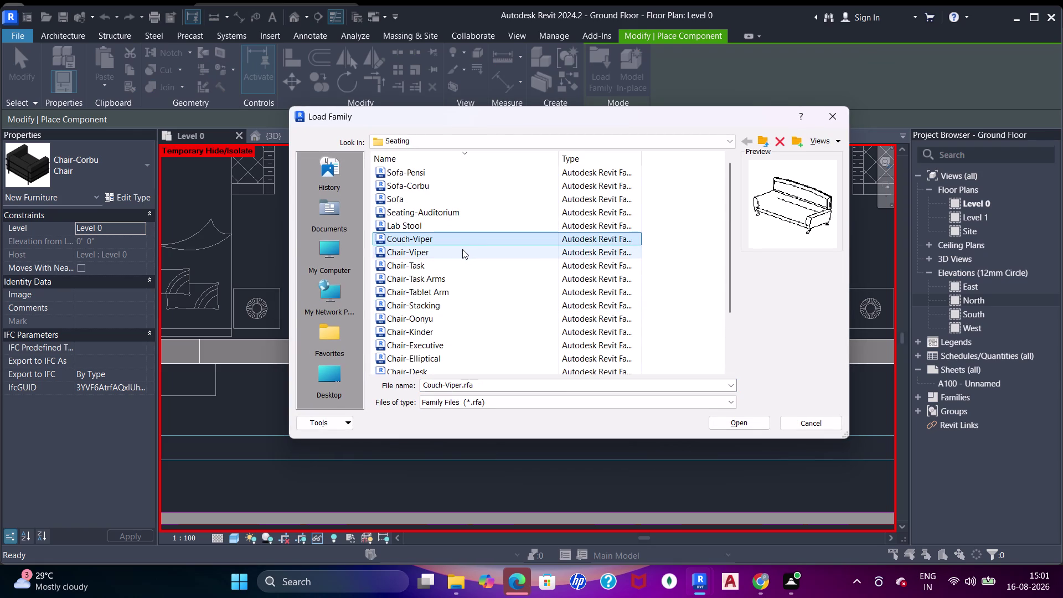
click(464, 229)
click(469, 215)
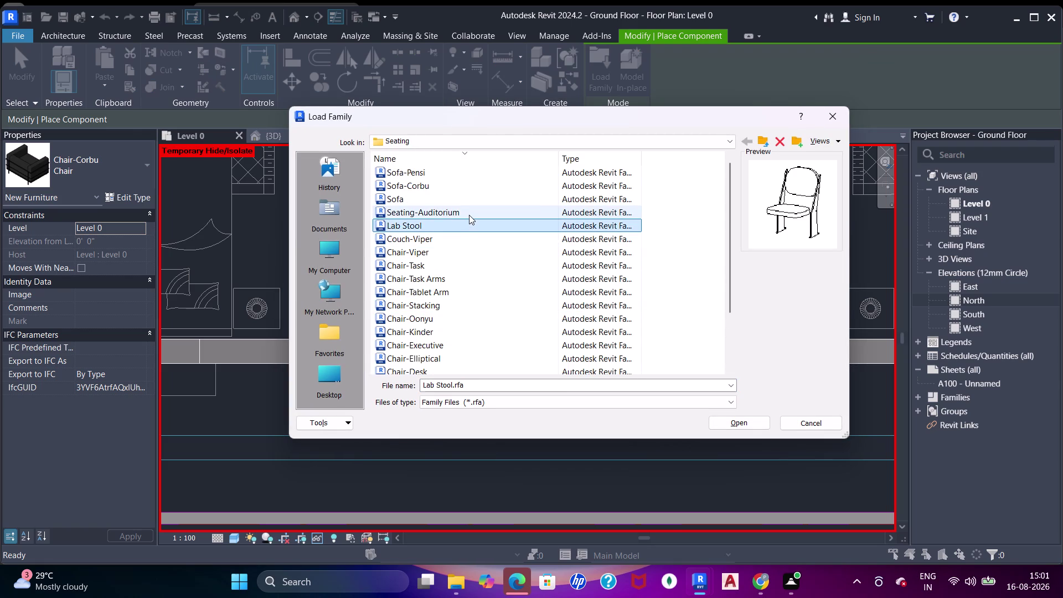
click(436, 201)
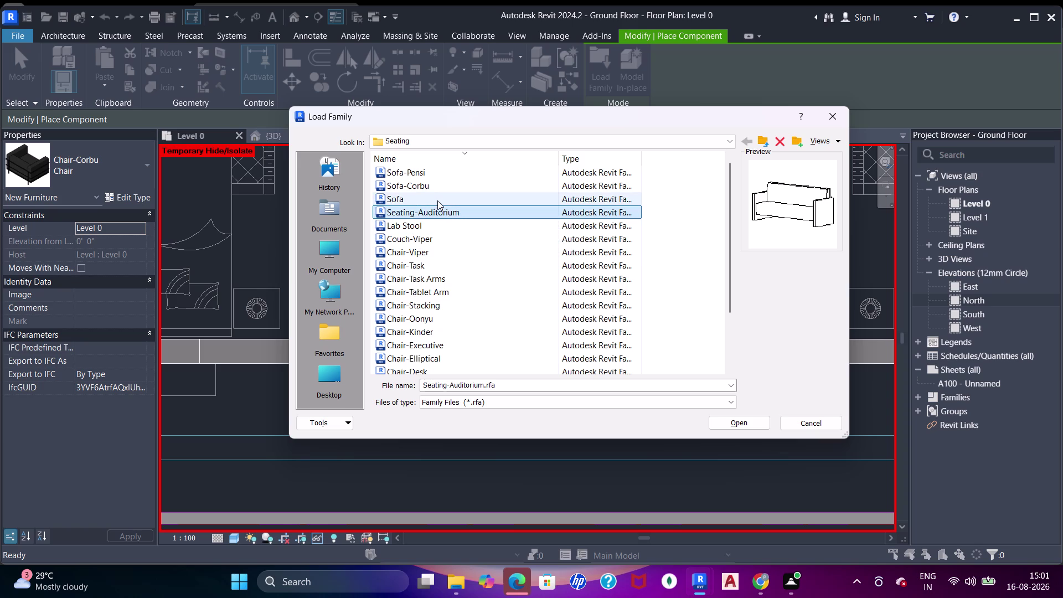
click(441, 193)
click(442, 187)
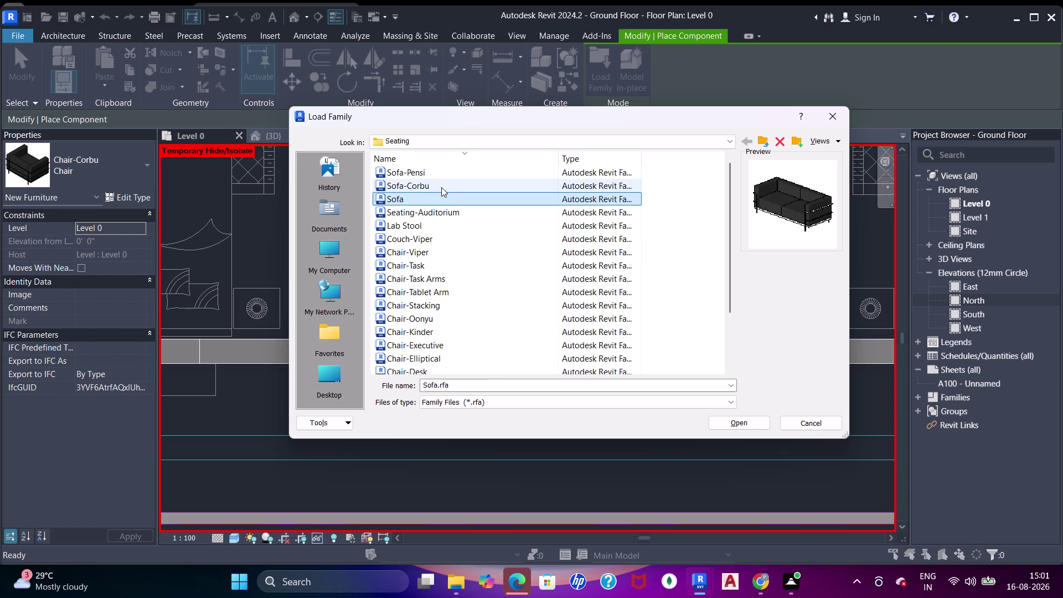
click(441, 173)
Preview the Chair-Kinder, Chair-Executive, Chair-Stacking and Chair-Breuer families.
scroll(down, 3)
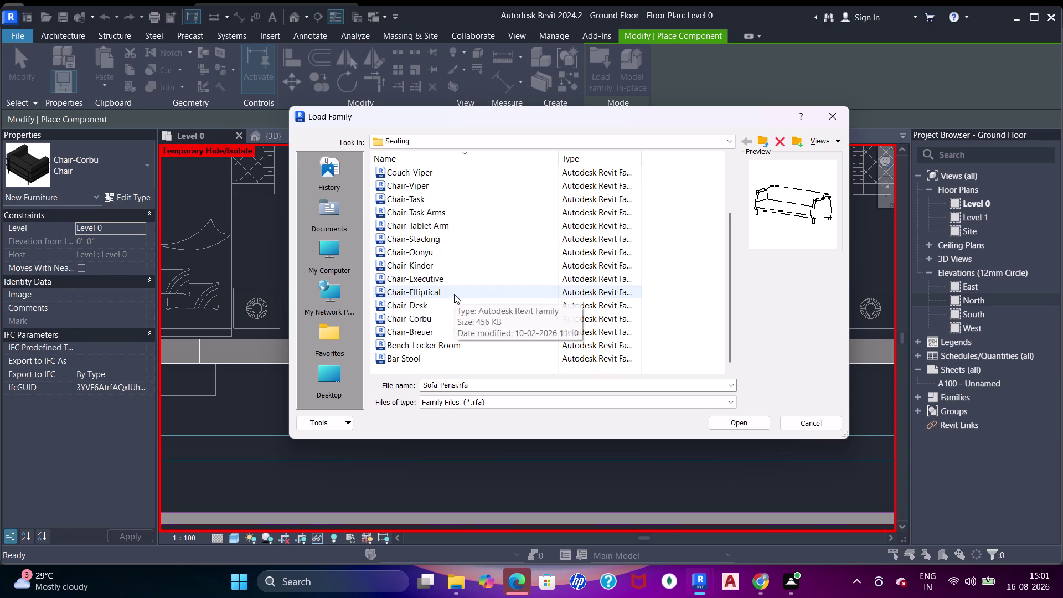
click(454, 294)
click(450, 281)
click(446, 269)
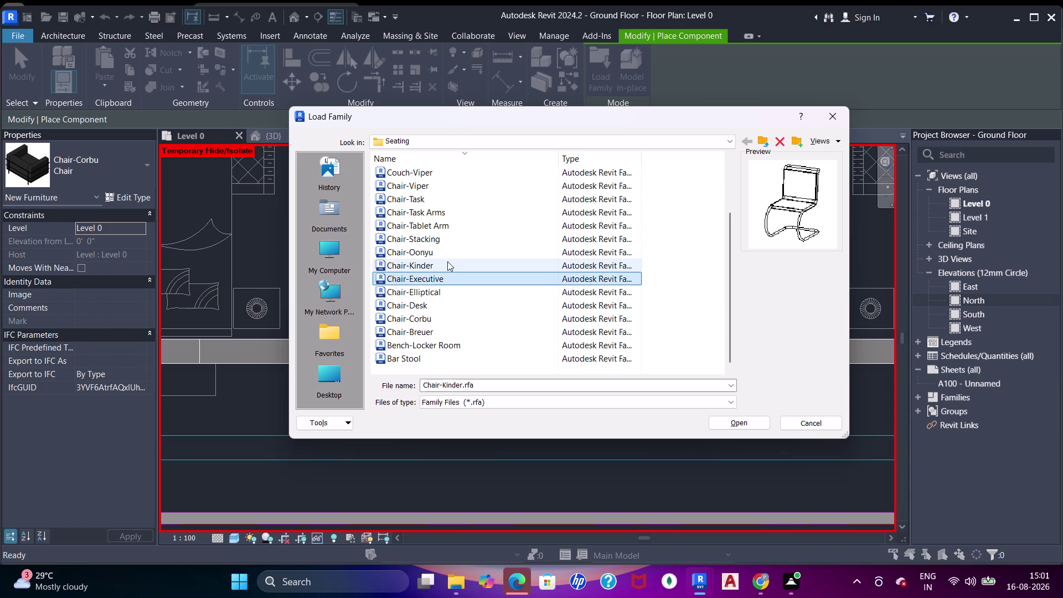
click(448, 259)
click(448, 240)
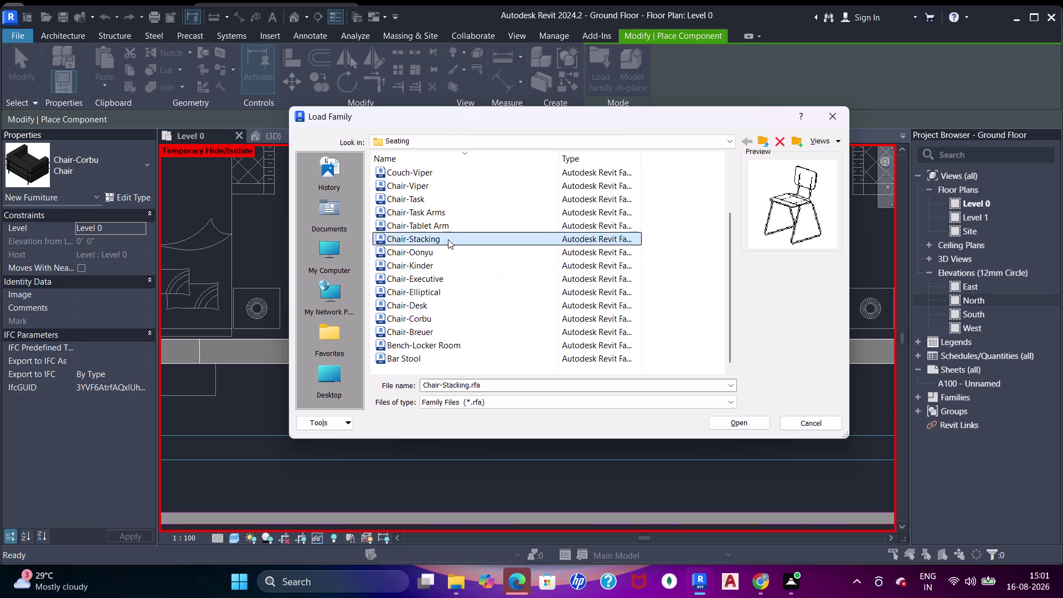
click(452, 226)
Preview Bar Stool, Chair-Corbu and Chair-Elliptical, then go up to the Furniture folder.
click(429, 332)
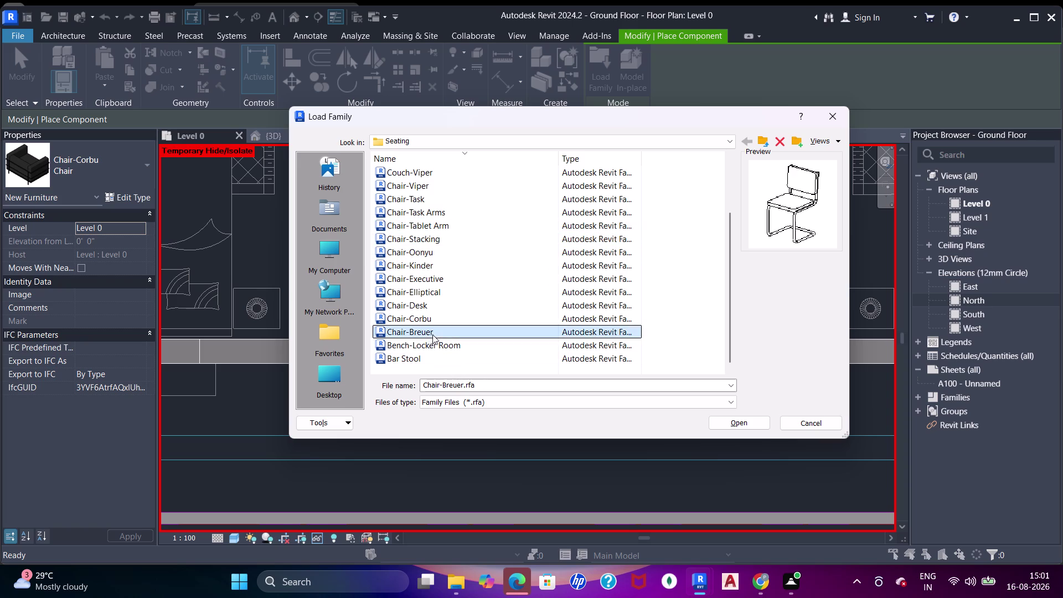
click(441, 344)
click(424, 356)
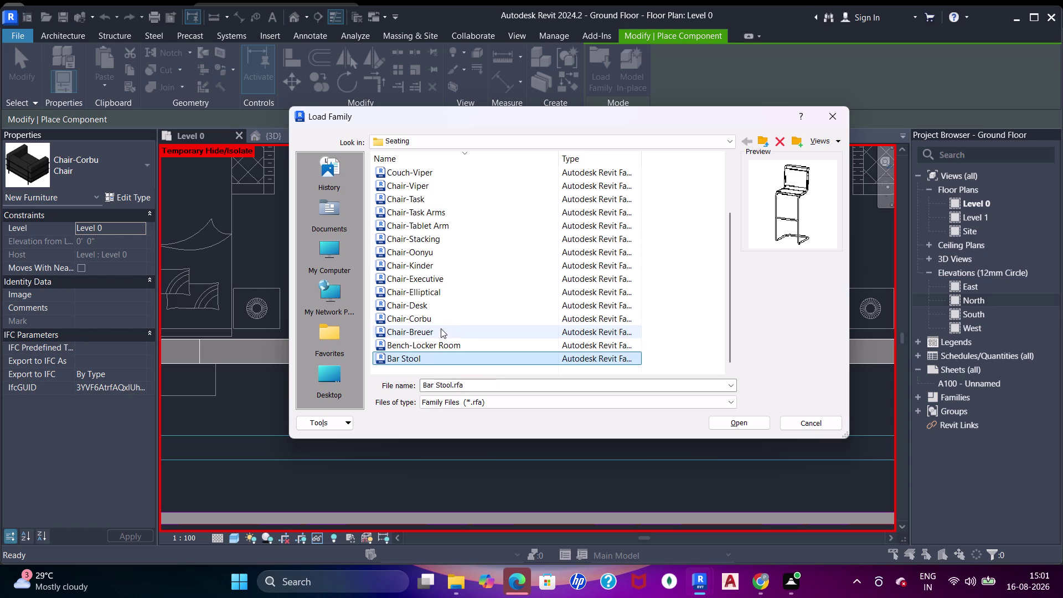
click(441, 328)
click(439, 317)
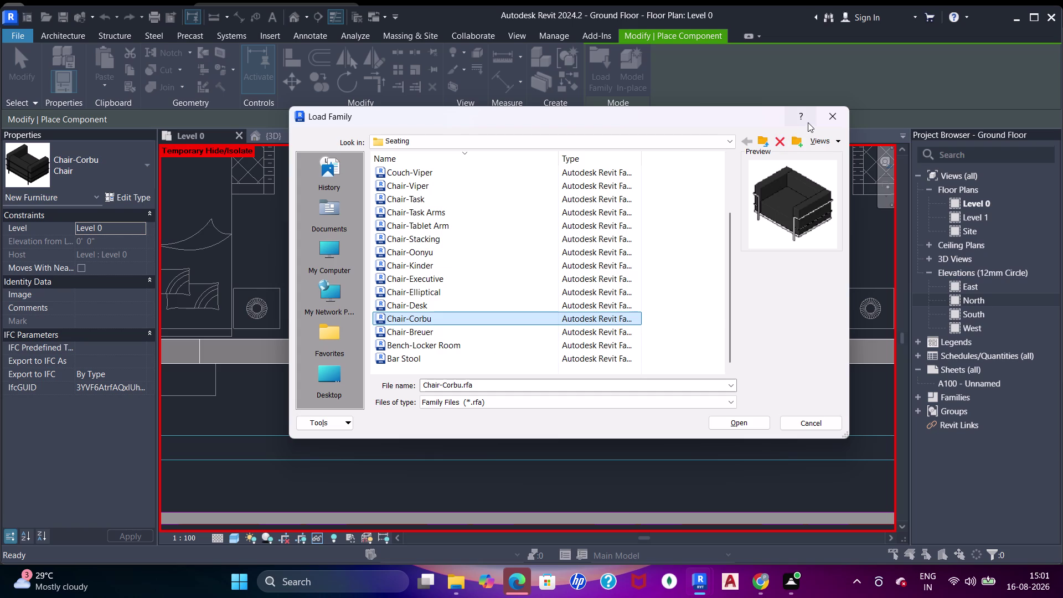
click(492, 307)
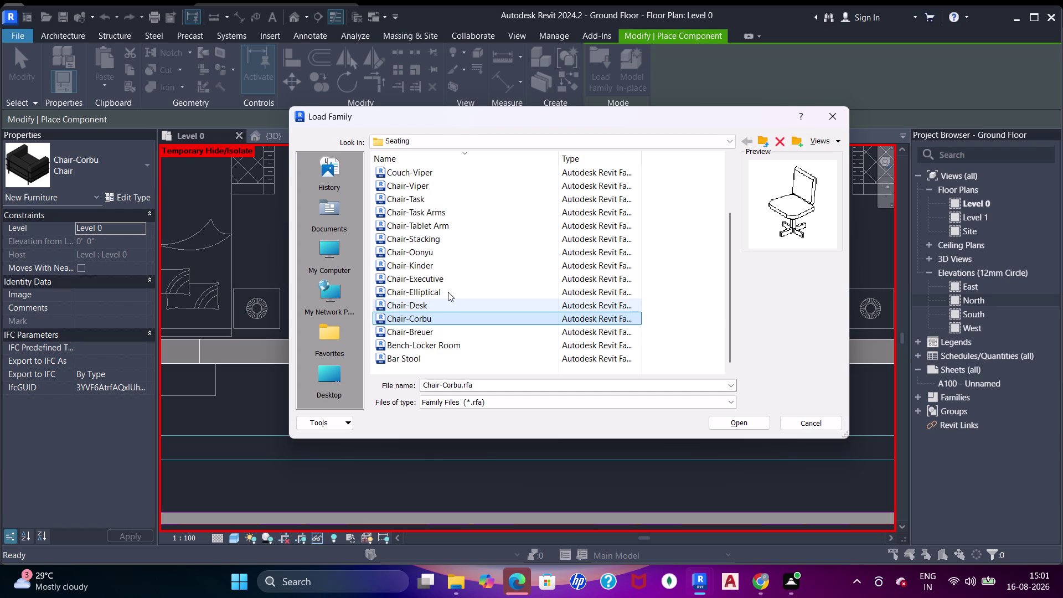
click(448, 292)
click(759, 145)
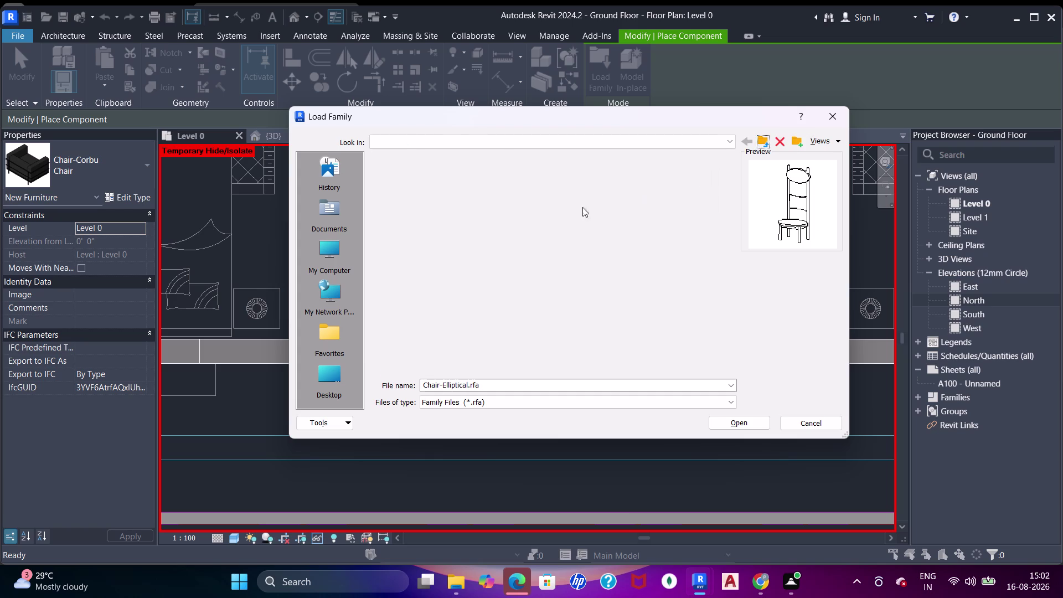
Open the Beds folder and return to the Furniture folder.
scroll(down, 3)
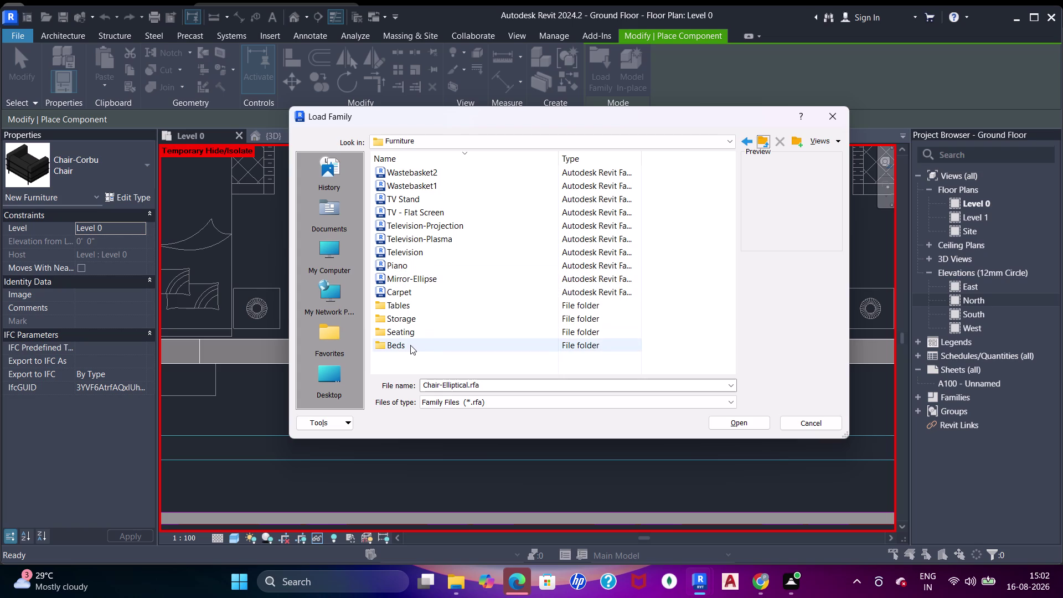
double_click(411, 345)
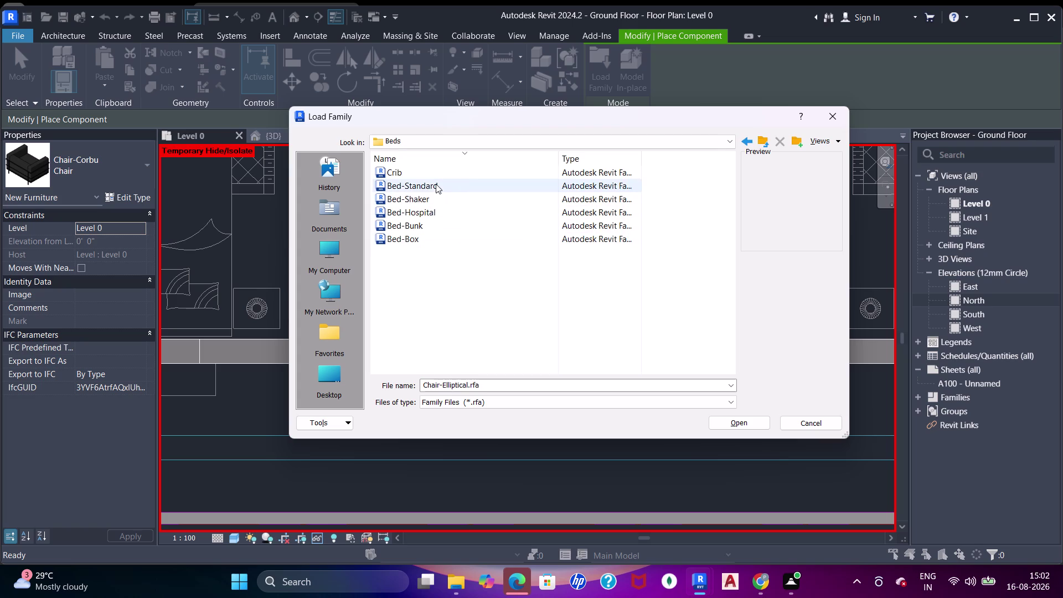
click(754, 143)
click(762, 144)
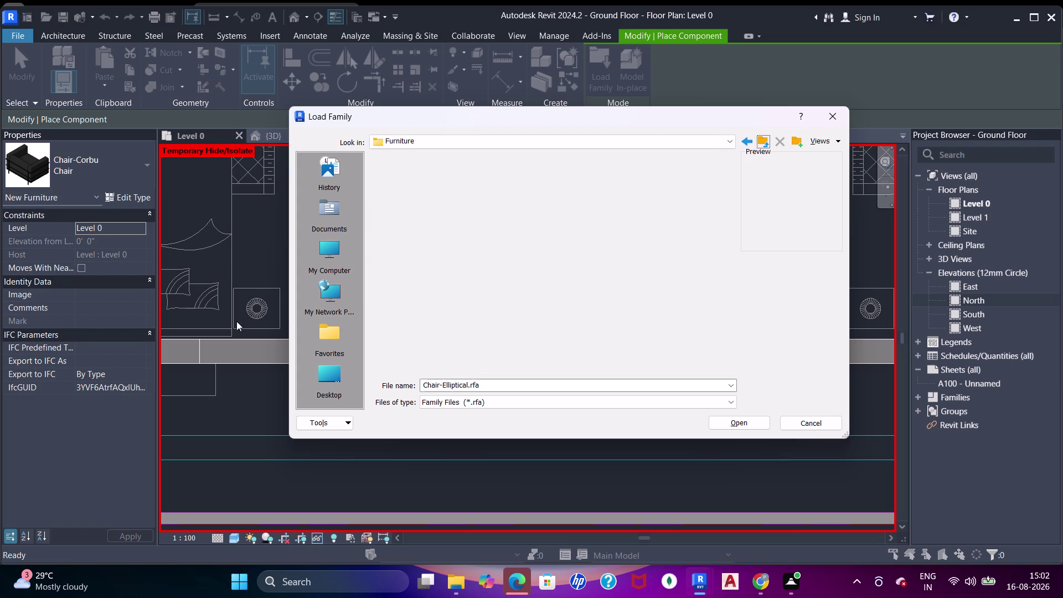
scroll(up, 3)
Preview the Mirror-Ellipse and Carpet families and select the Tables folder.
click(416, 268)
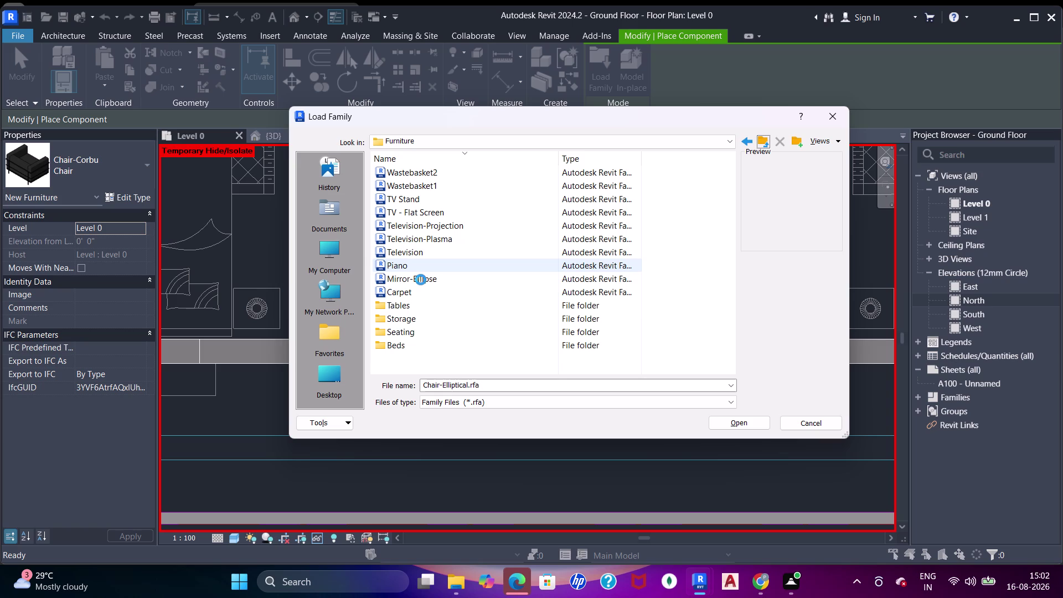
click(423, 279)
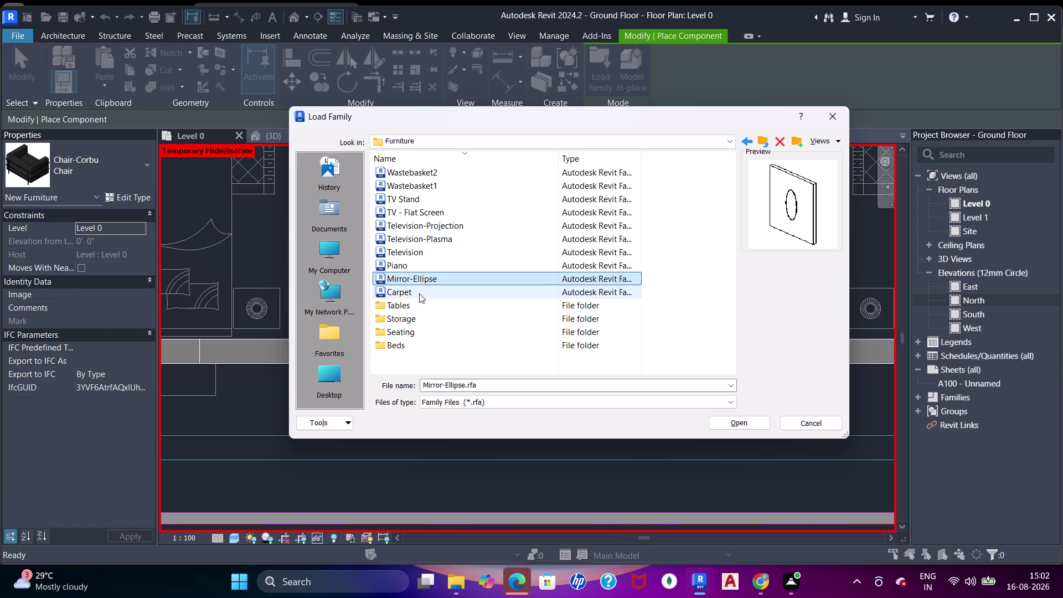
click(418, 293)
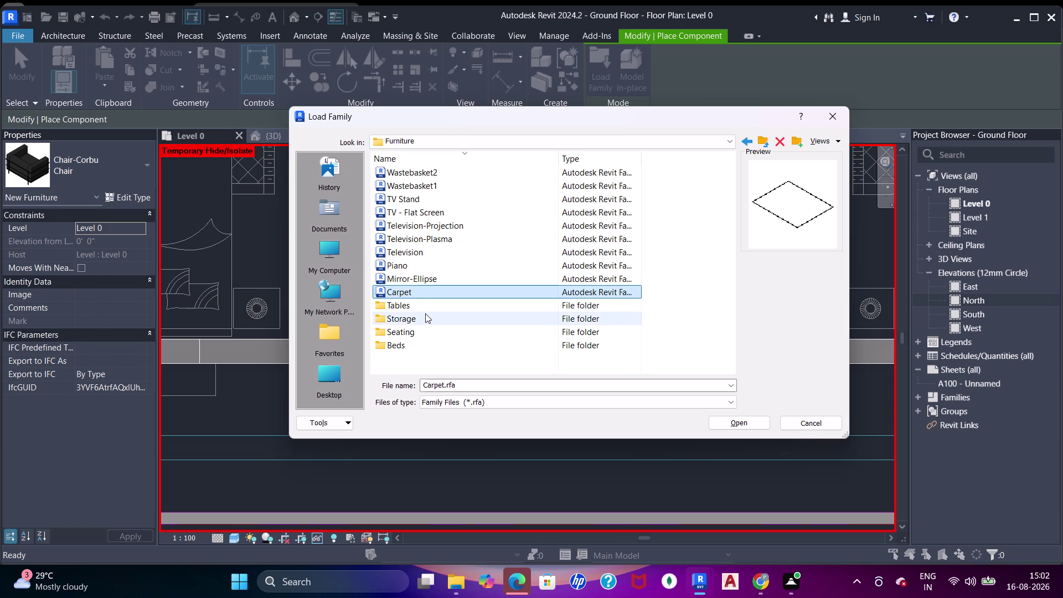
click(425, 313)
click(423, 307)
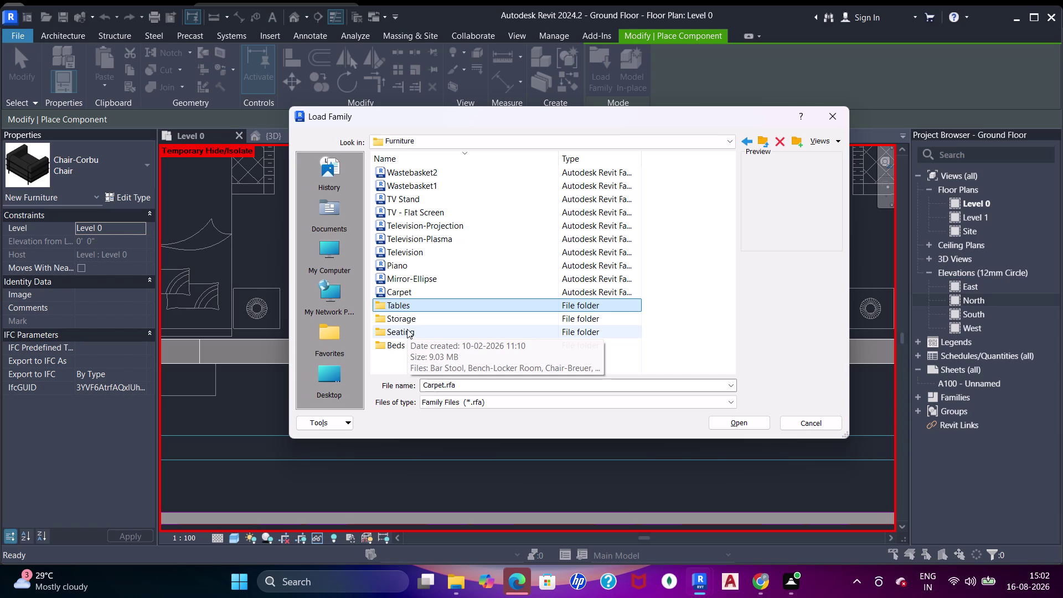
Open Seating, preview Sofa-Pensi, then go up two levels to the US library folder.
double_click(407, 329)
click(434, 191)
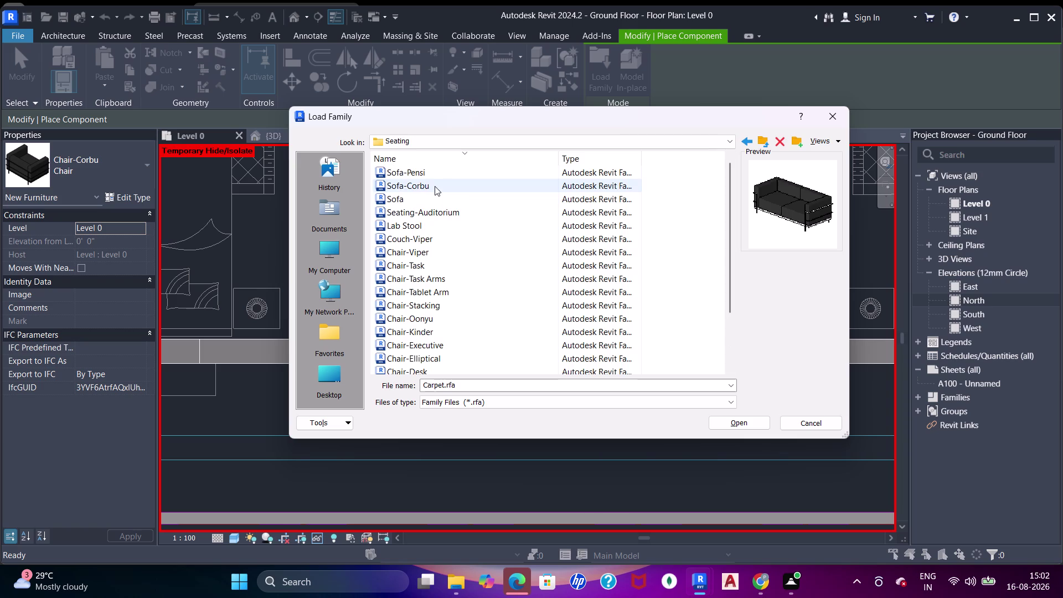
click(435, 174)
click(764, 142)
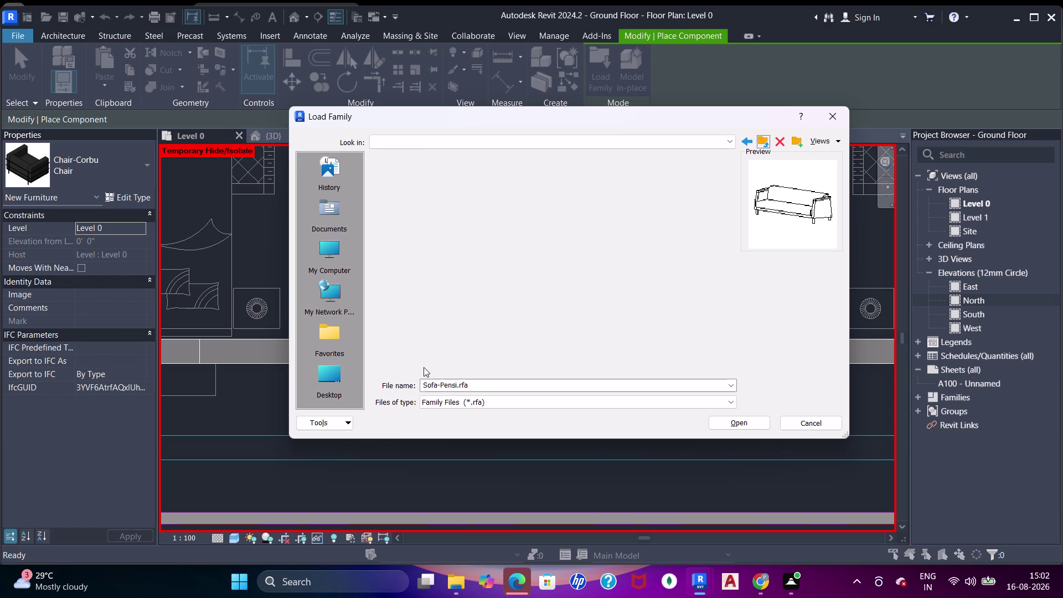
scroll(down, 3)
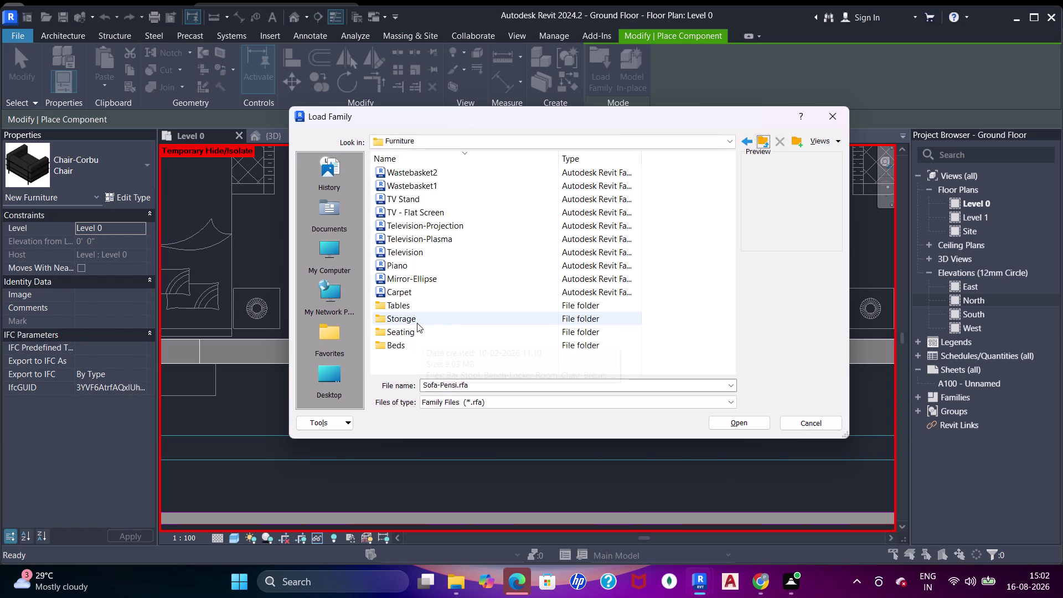
drag(760, 143, 751, 153)
click(771, 140)
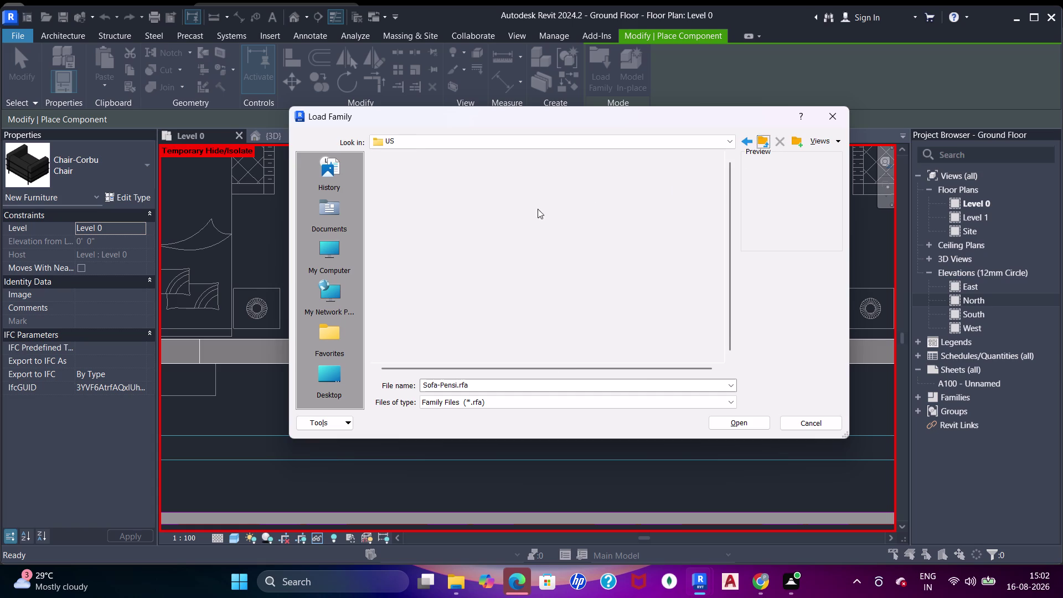
scroll(down, 3)
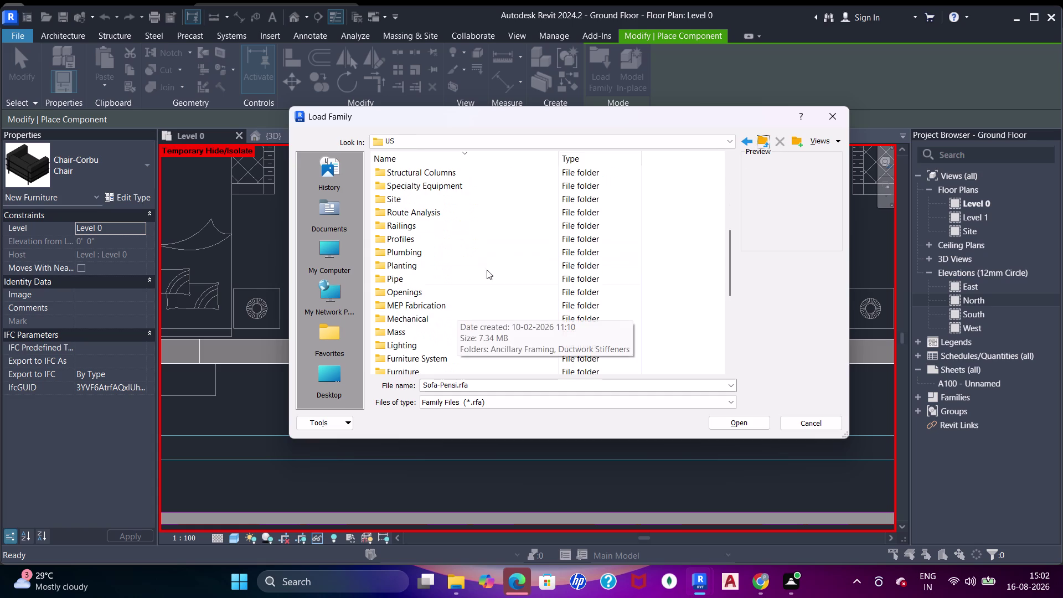
scroll(down, 3)
middle_click(482, 272)
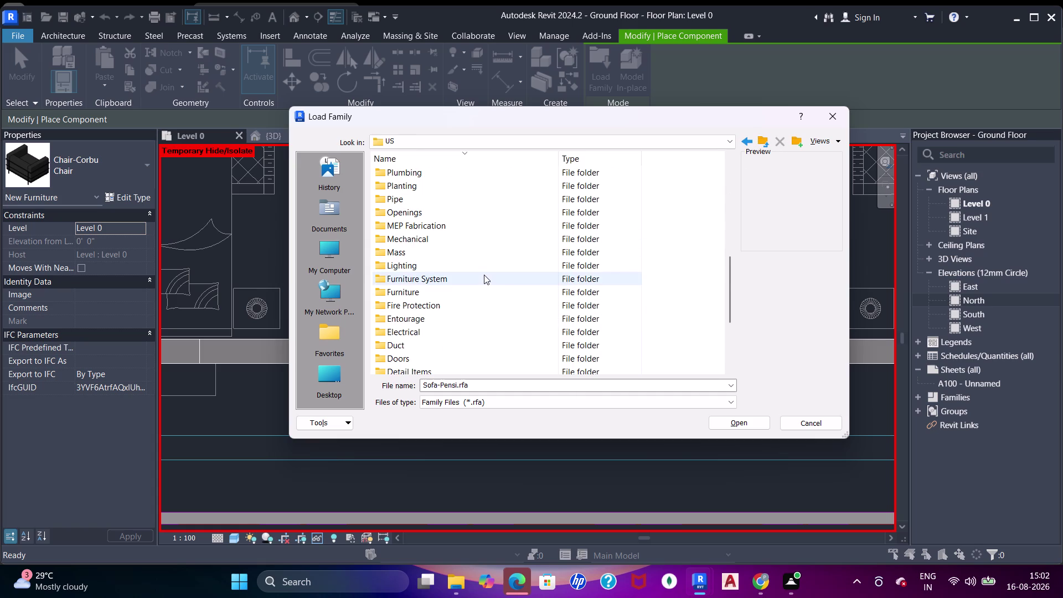
scroll(down, 3)
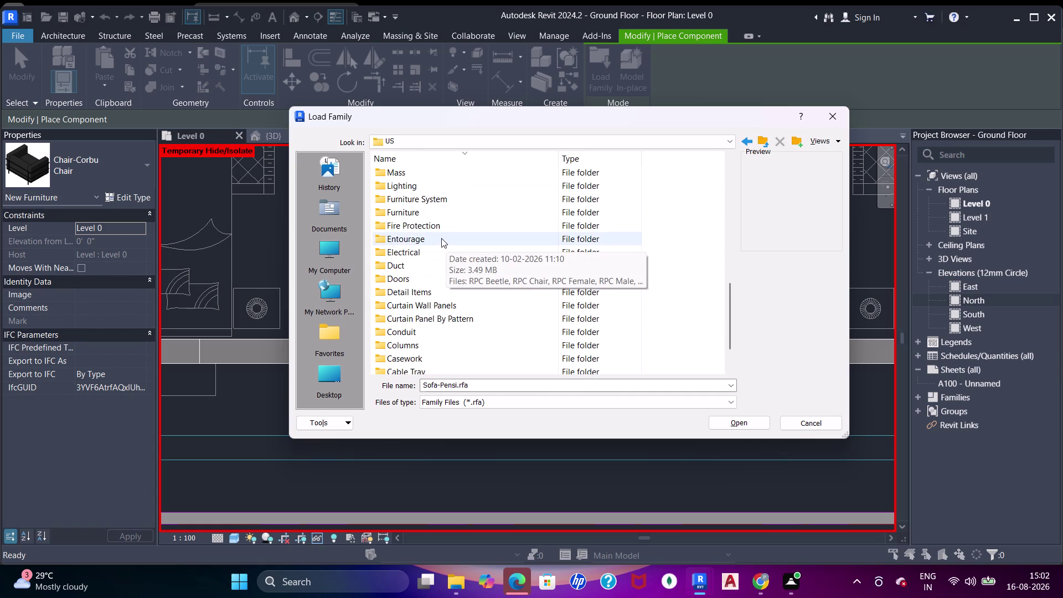
scroll(down, 3)
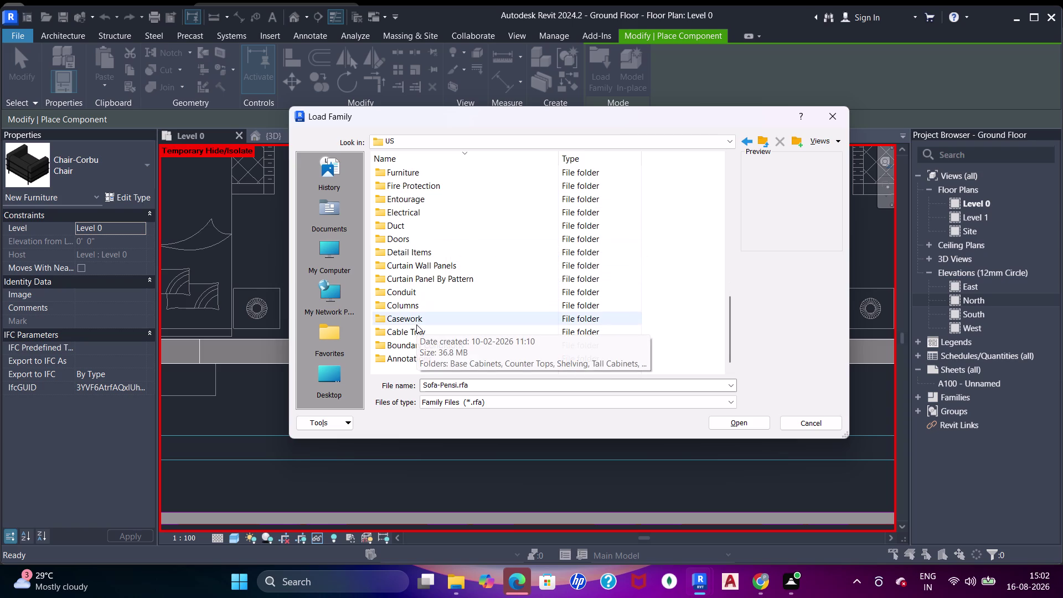
scroll(up, 3)
scroll(up, 3)
scroll(up, 3)
scroll(up, 3)
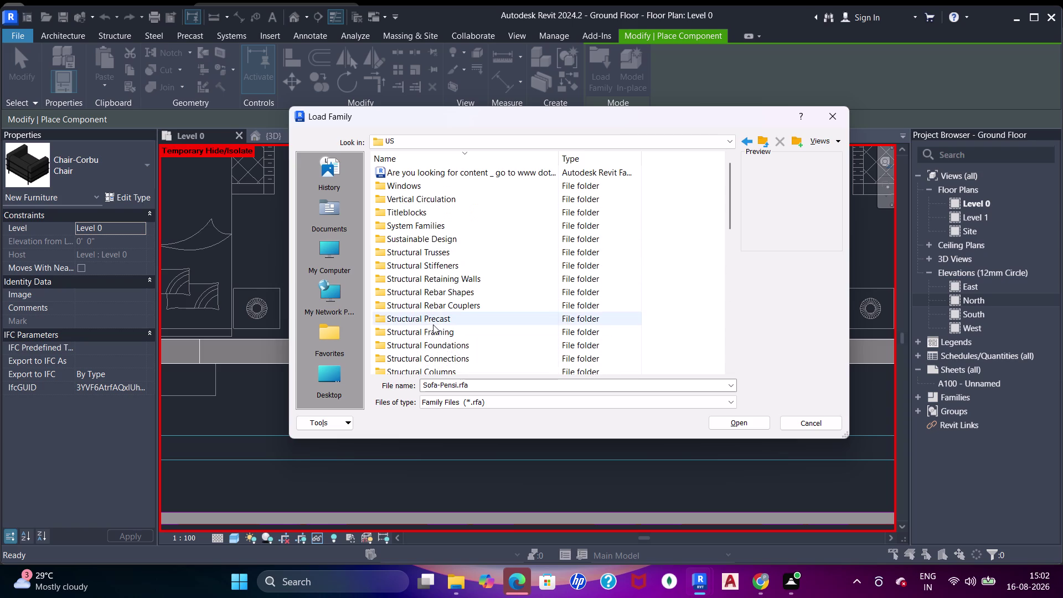
scroll(down, 3)
scroll(up, 3)
scroll(down, 3)
scroll(up, 3)
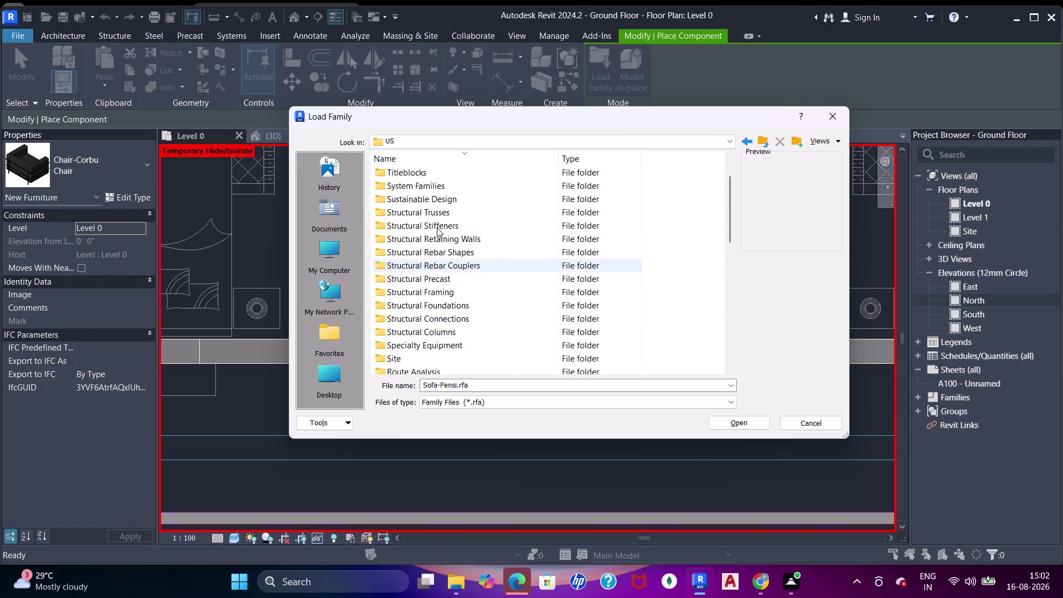
scroll(down, 3)
scroll(up, 3)
scroll(down, 3)
scroll(up, 3)
scroll(down, 3)
scroll(up, 3)
scroll(down, 3)
scroll(down, 3)
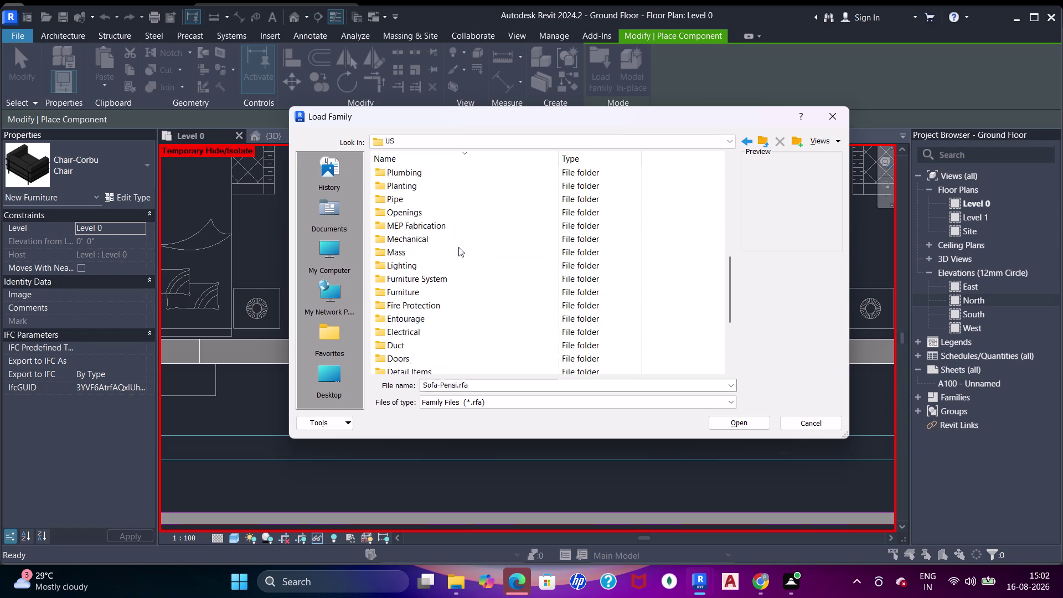
scroll(down, 3)
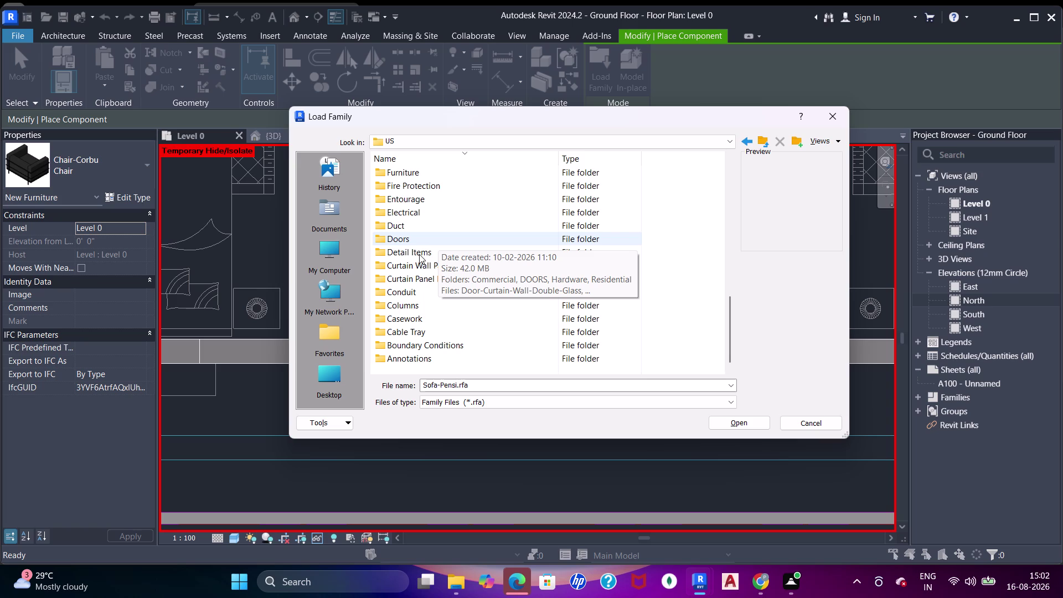
click(419, 252)
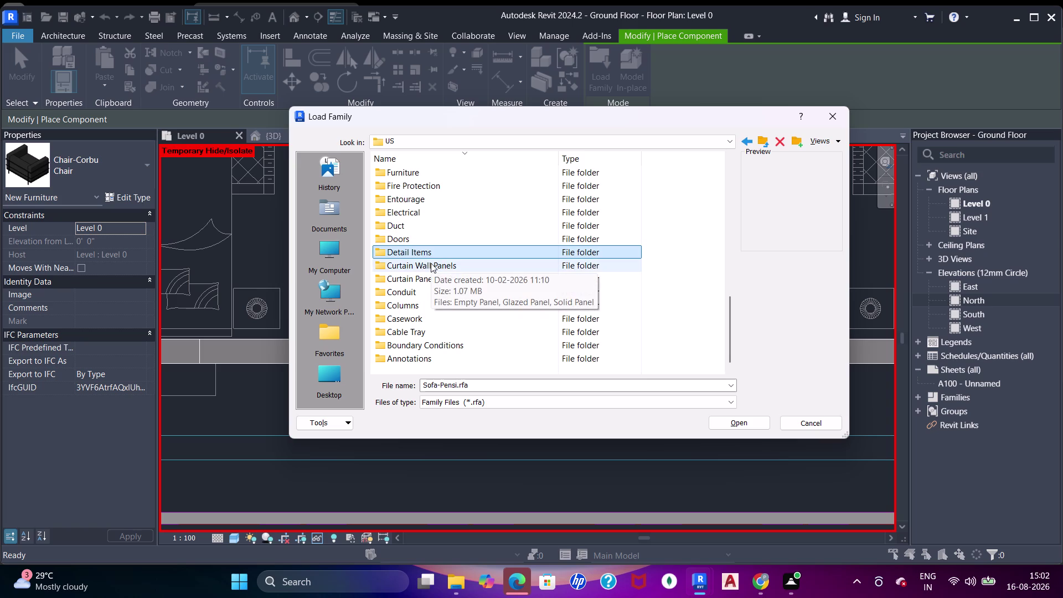
scroll(up, 3)
scroll(up, 3)
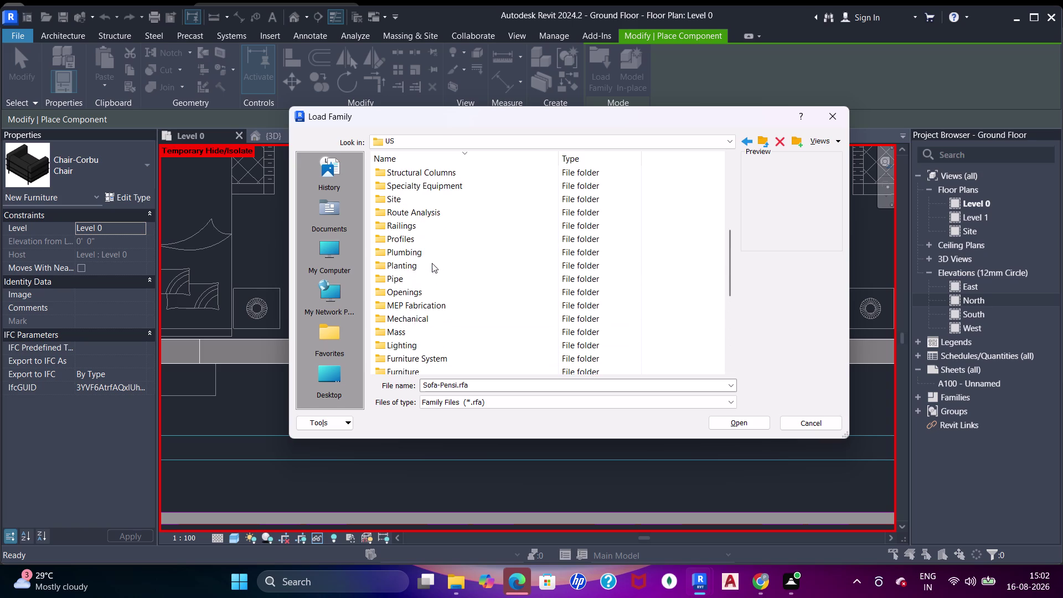
scroll(up, 3)
scroll(up, 3)
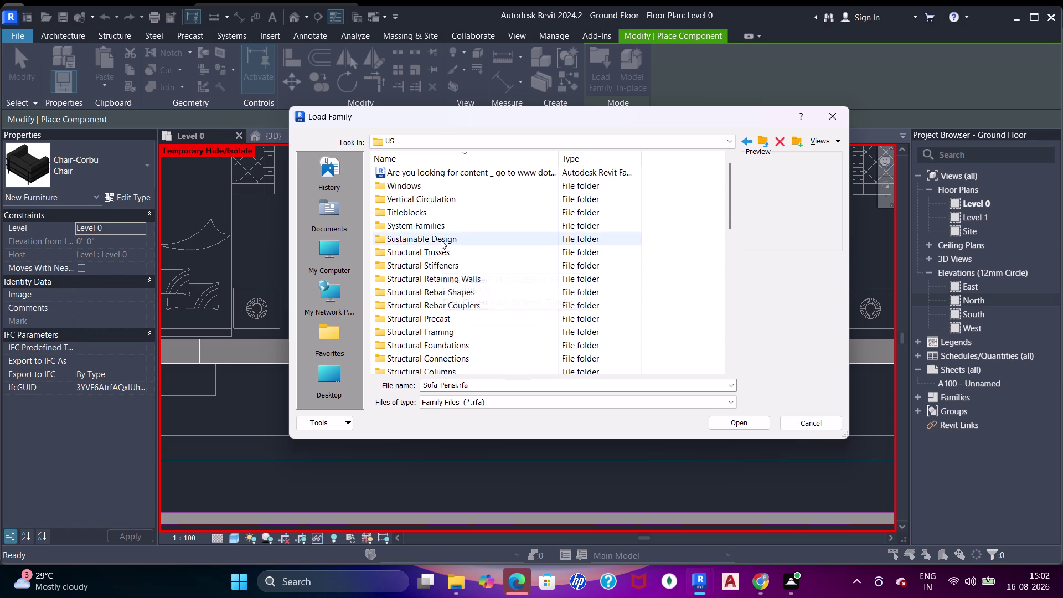
click(441, 240)
click(443, 251)
click(448, 264)
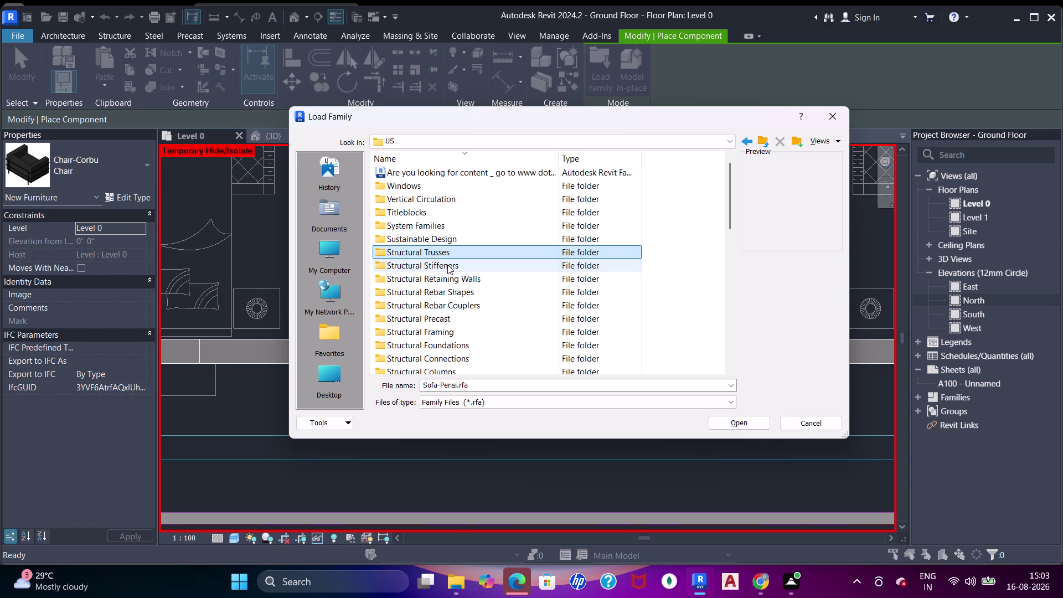
click(445, 286)
click(454, 274)
scroll(down, 3)
click(450, 185)
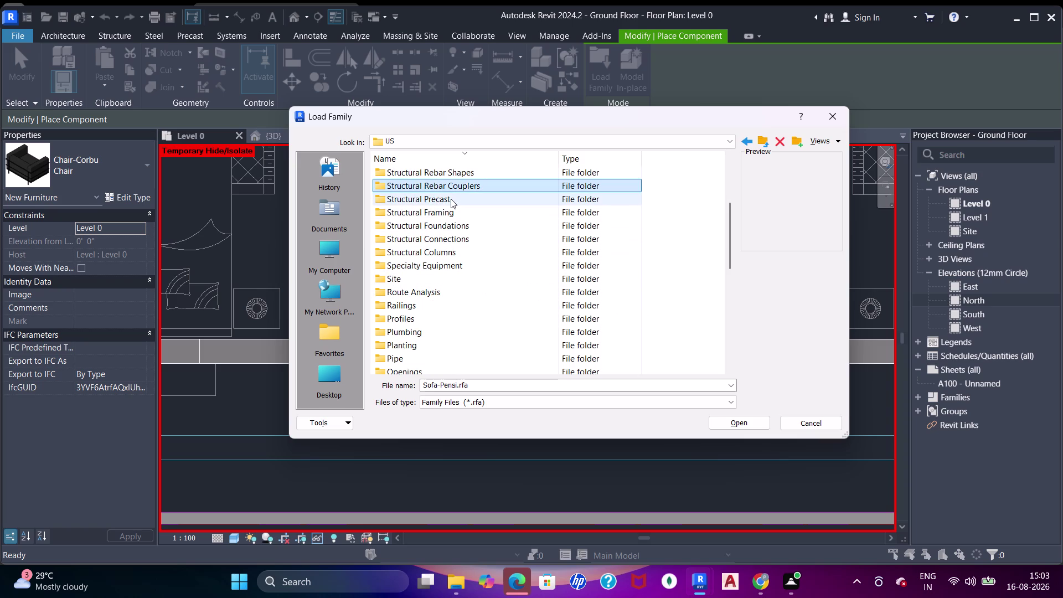
click(451, 199)
click(449, 211)
click(452, 227)
click(452, 237)
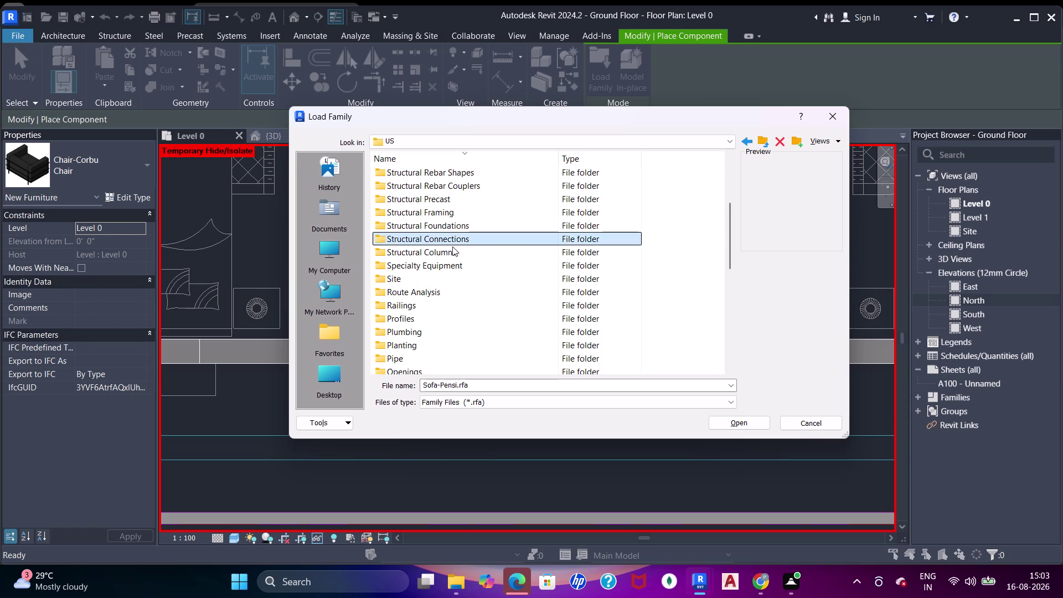
click(452, 248)
click(445, 274)
click(438, 267)
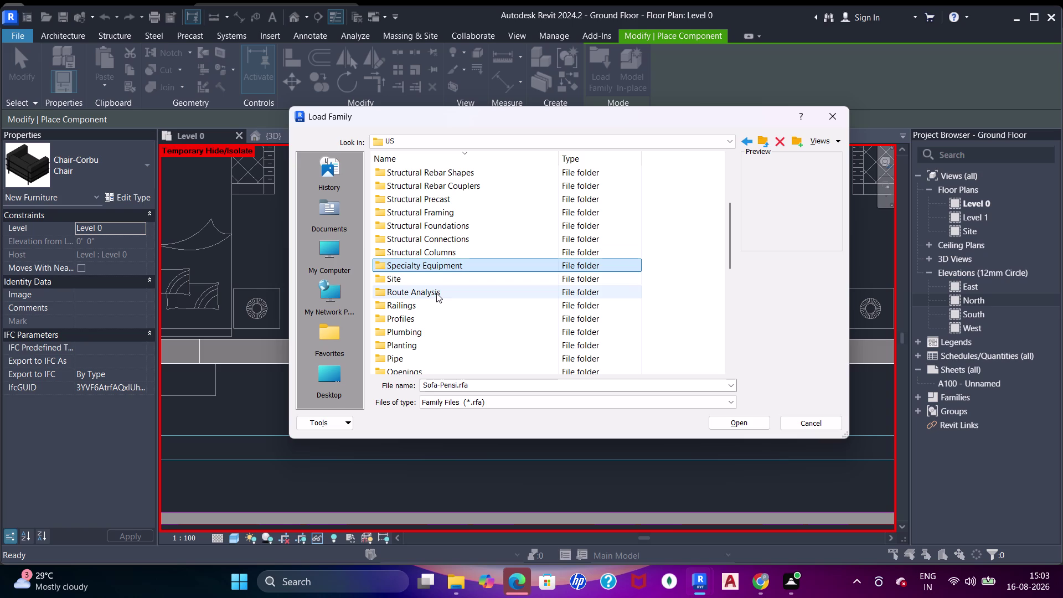
click(436, 293)
click(428, 304)
click(424, 323)
scroll(down, 3)
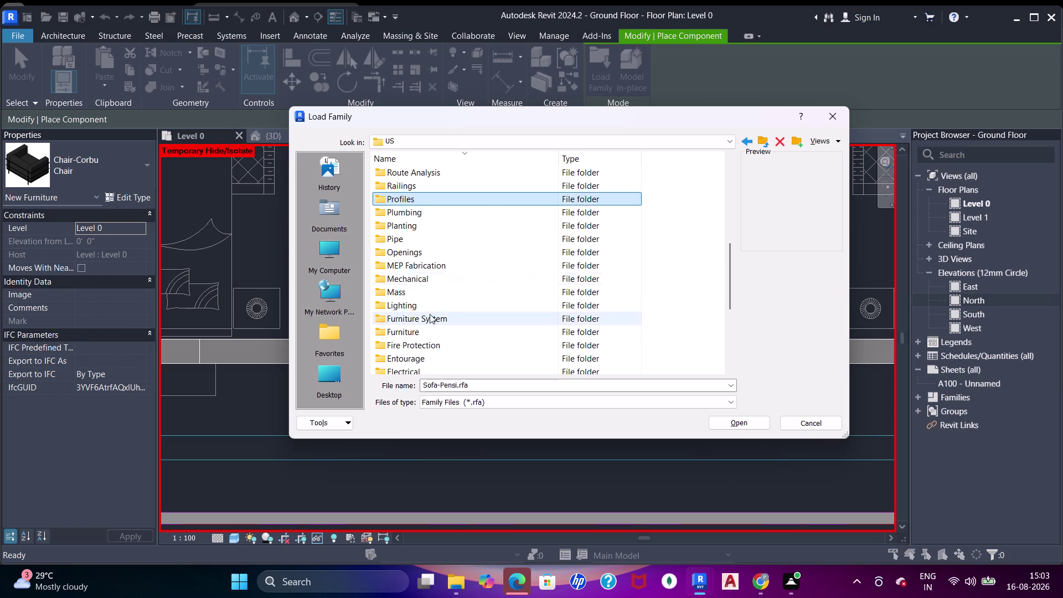
click(431, 249)
click(431, 241)
click(430, 226)
click(428, 216)
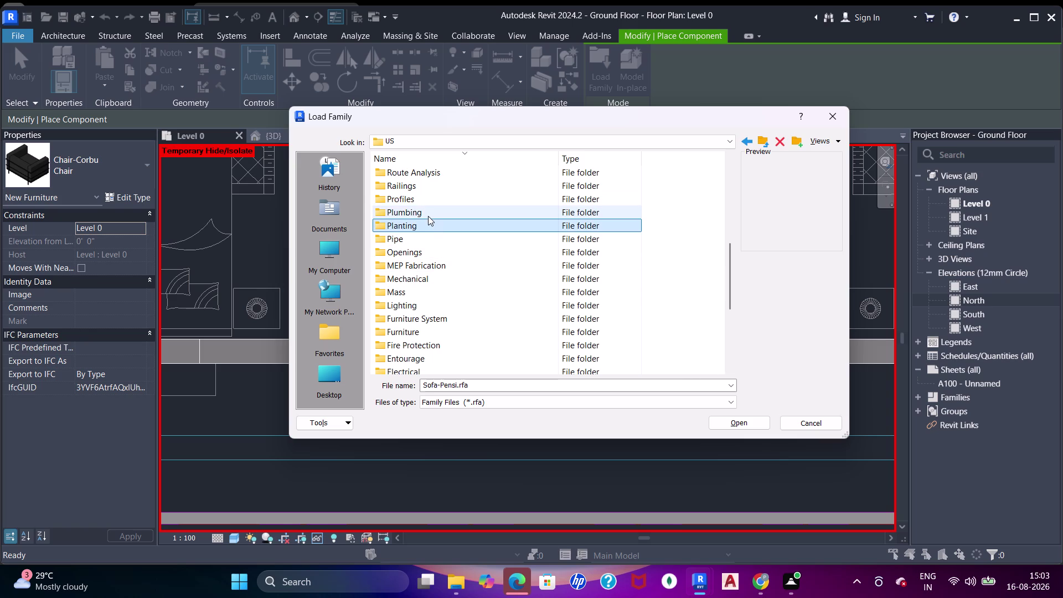
click(428, 246)
click(426, 265)
click(424, 275)
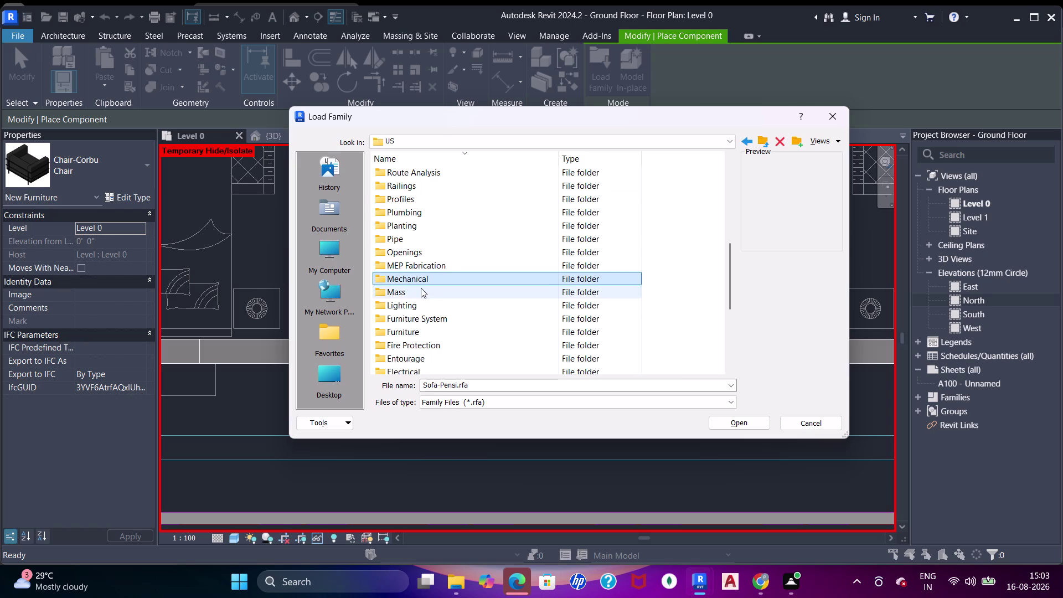
click(421, 288)
click(421, 308)
click(421, 317)
click(420, 333)
scroll(down, 3)
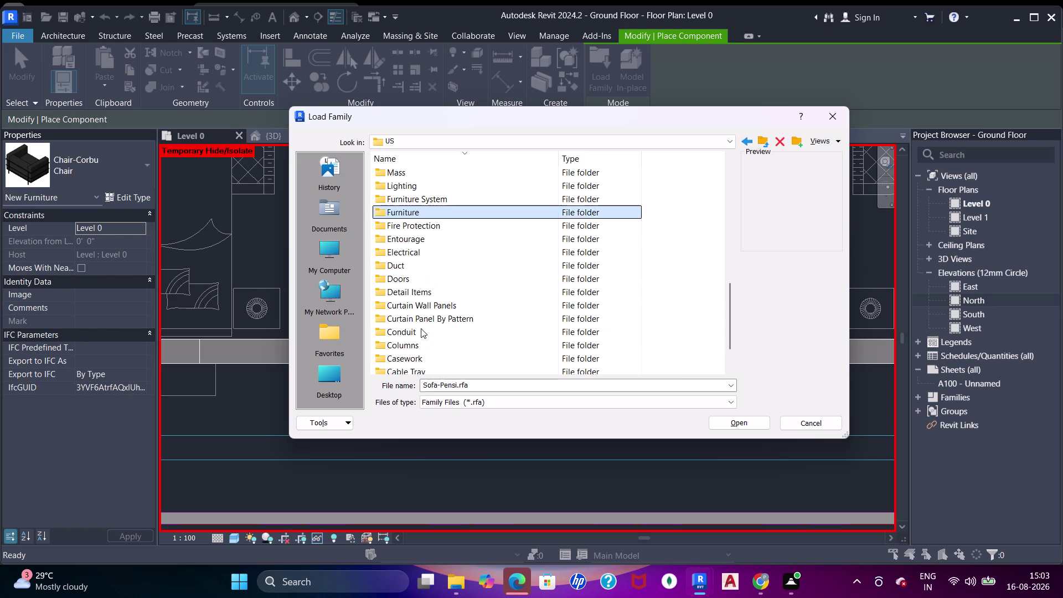
double_click(430, 201)
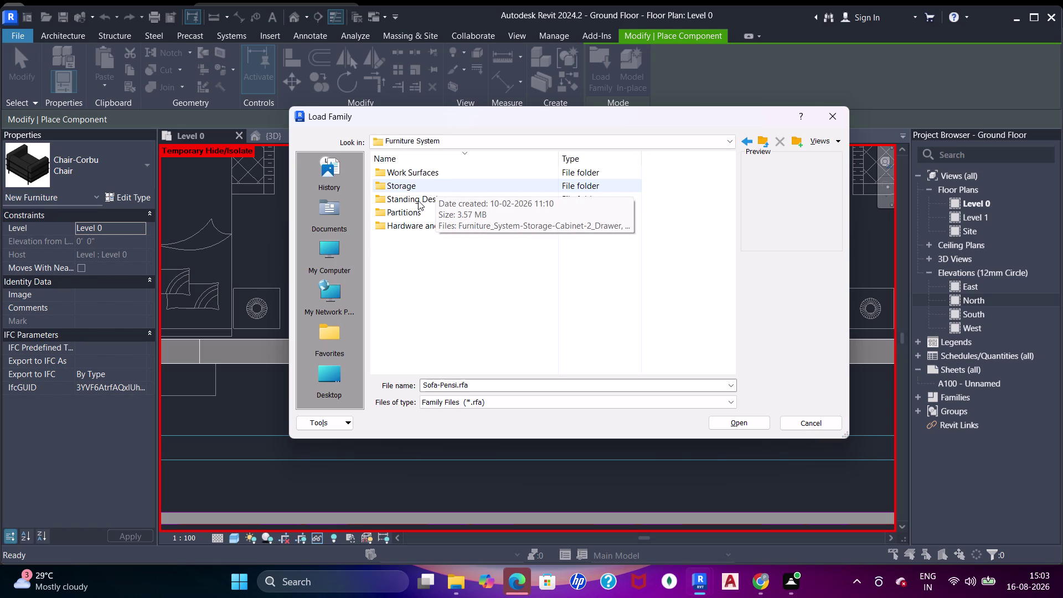
Preview the rectangular and L-shaped families in Standing Desks, then return to Furniture System.
click(418, 201)
double_click(424, 198)
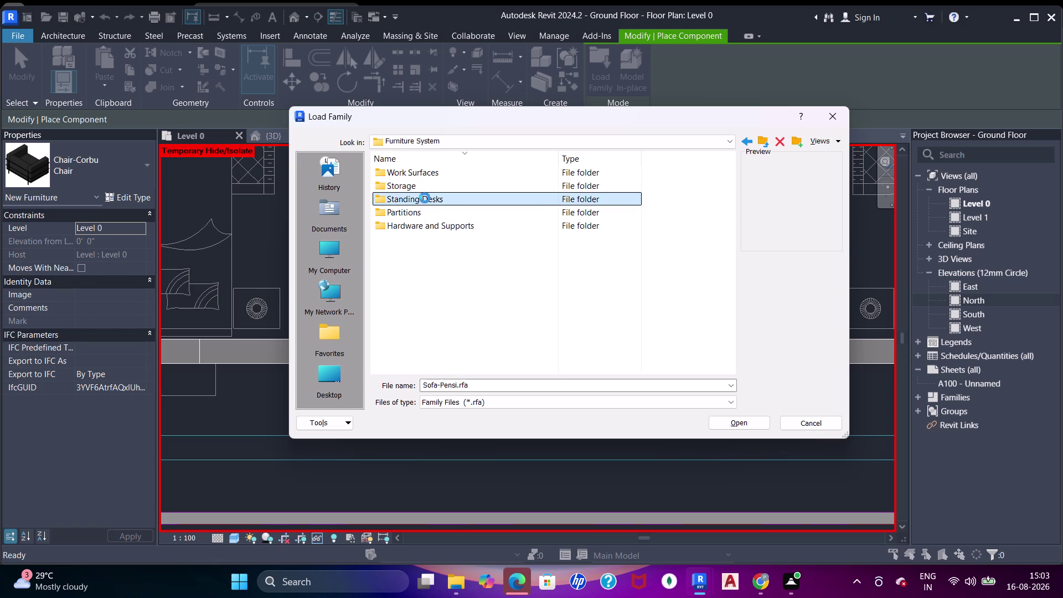
click(443, 175)
click(454, 189)
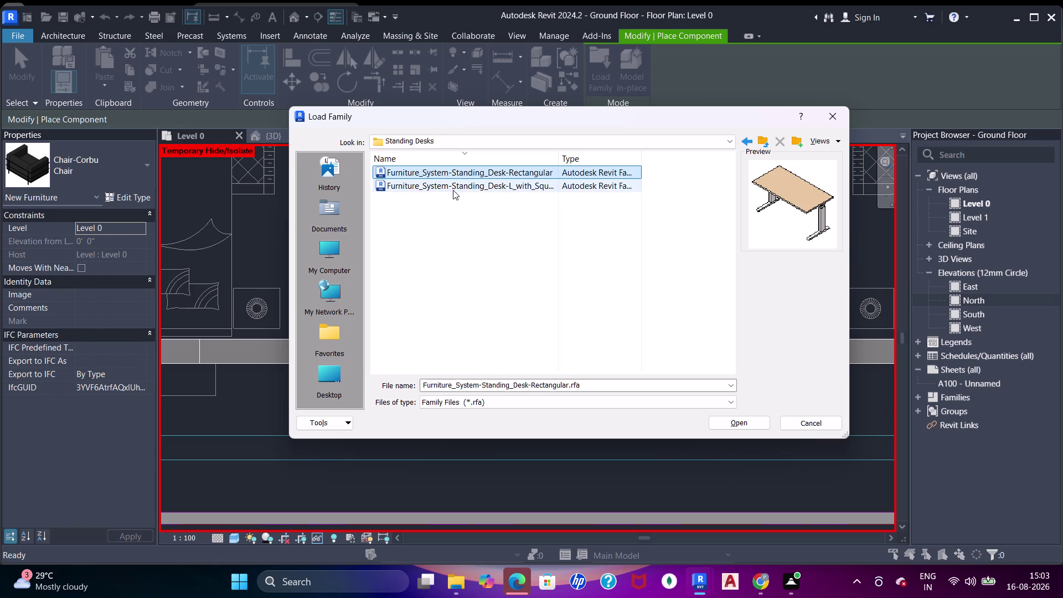
click(763, 145)
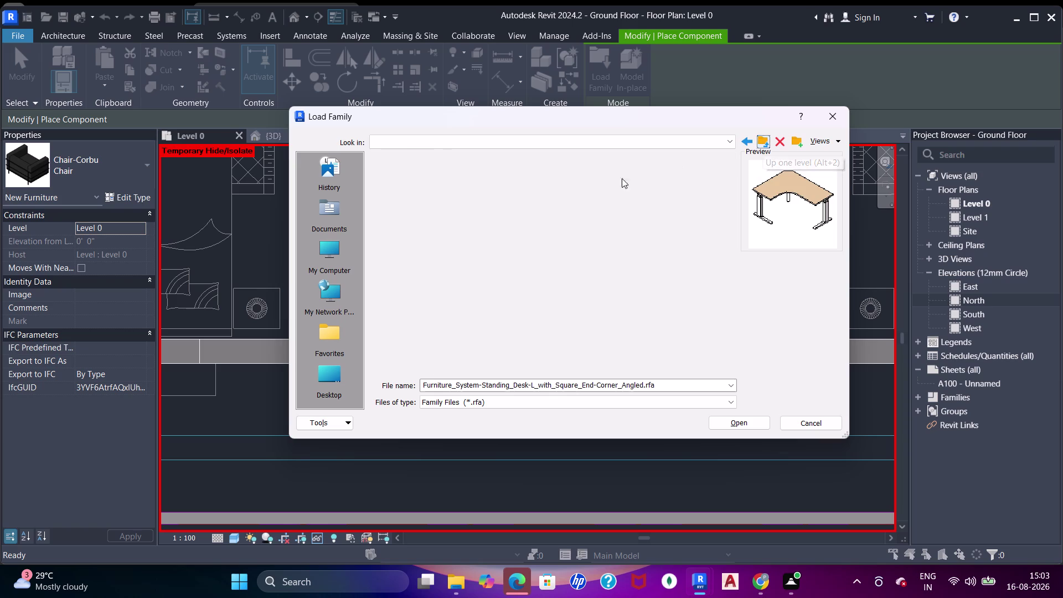
Preview the Support Panel family in Hardware and Supports, then return to Furniture System.
double_click(430, 232)
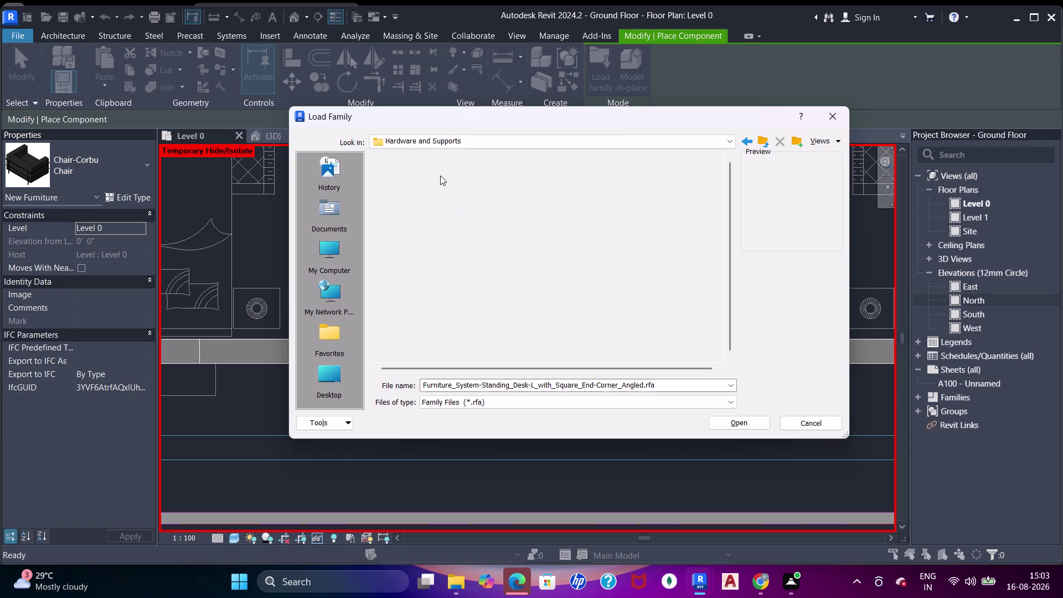
click(440, 175)
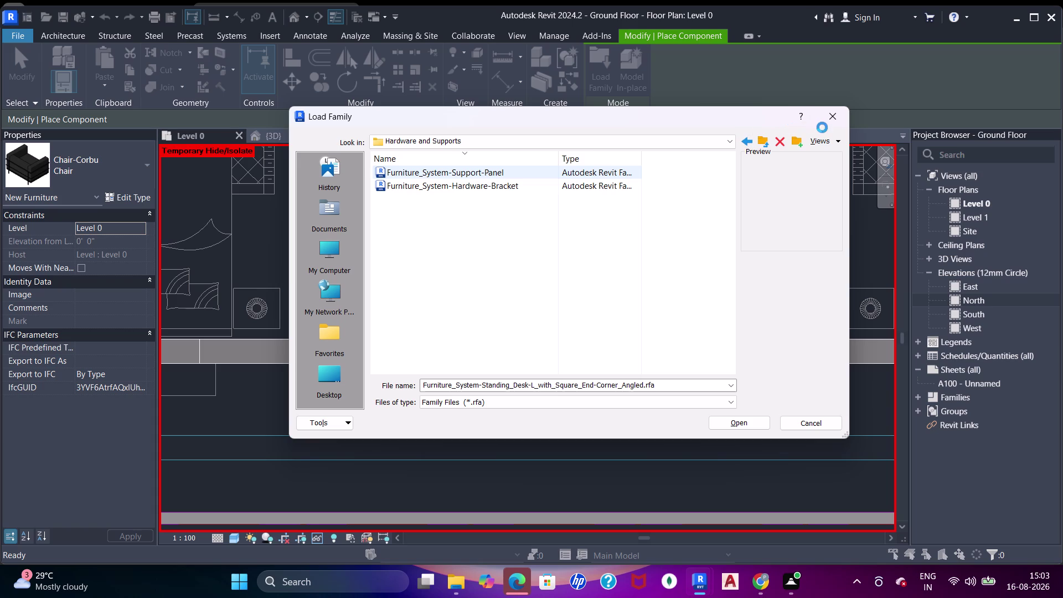
click(769, 139)
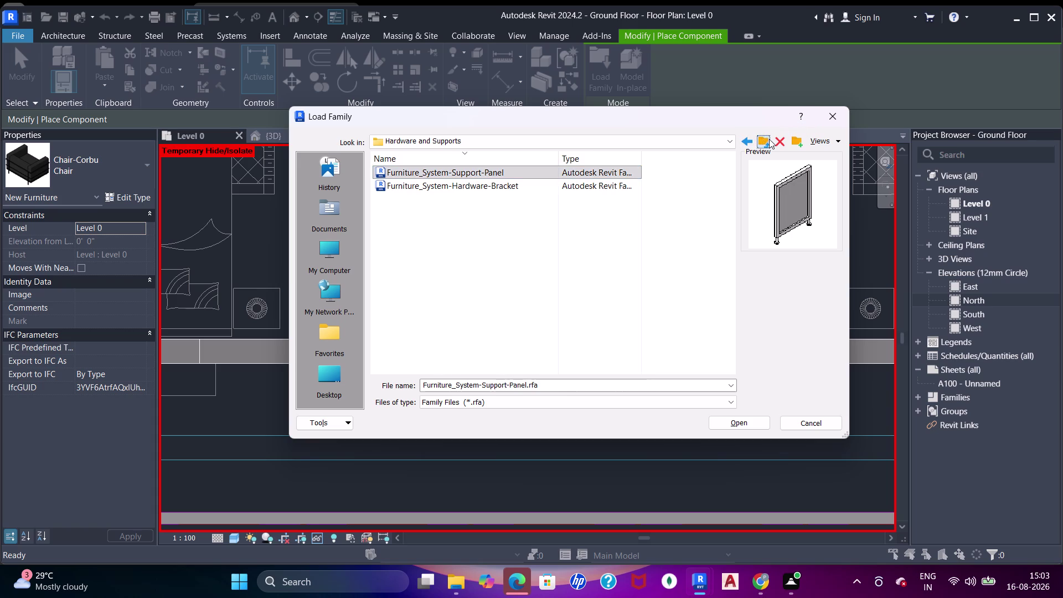
double_click(433, 170)
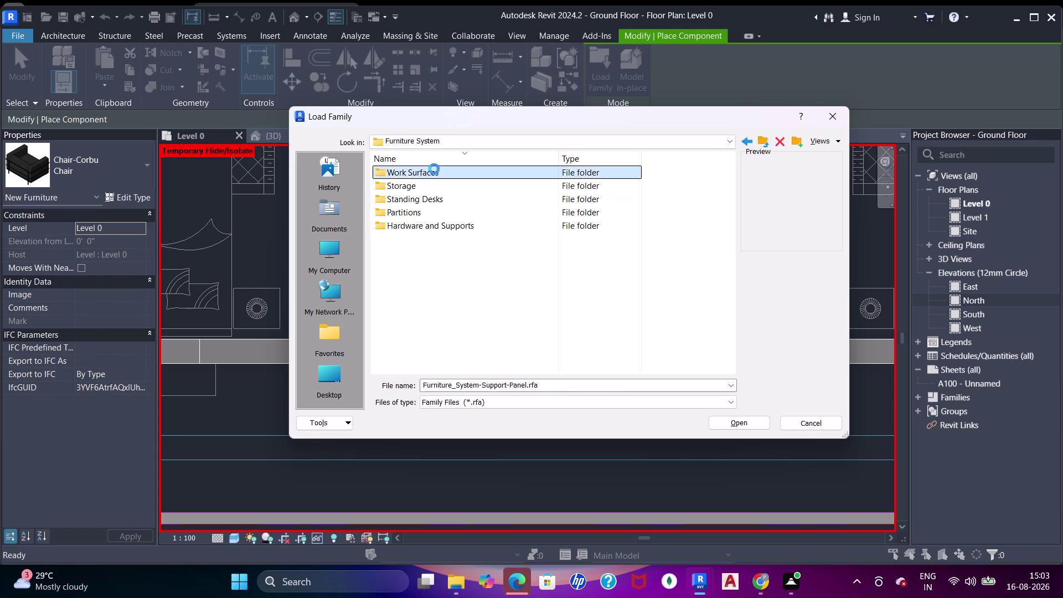
Preview the Round End, Quarter Circle and L-shaped round-end Work Surfaces families.
click(424, 178)
click(440, 186)
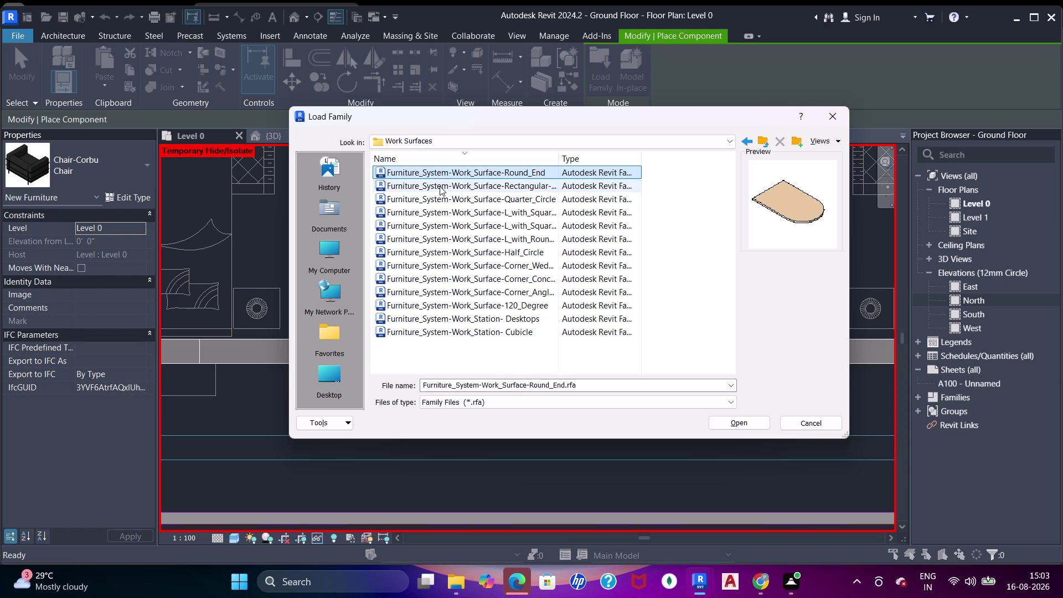
click(451, 205)
click(456, 230)
click(463, 245)
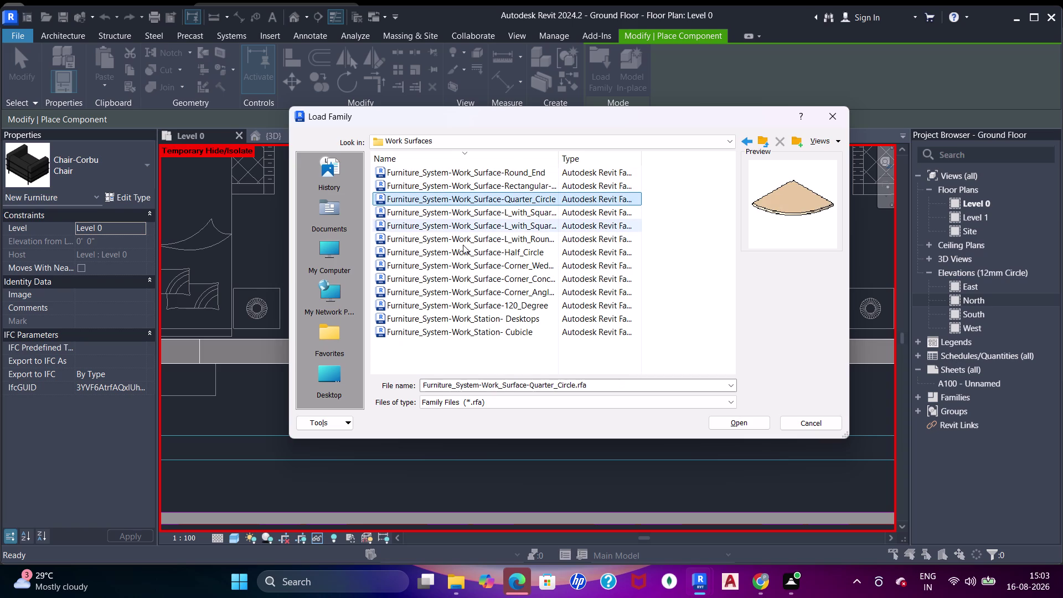
click(768, 142)
Reposition the library window and jump back to the US folder via the path list.
drag(636, 114, 729, 196)
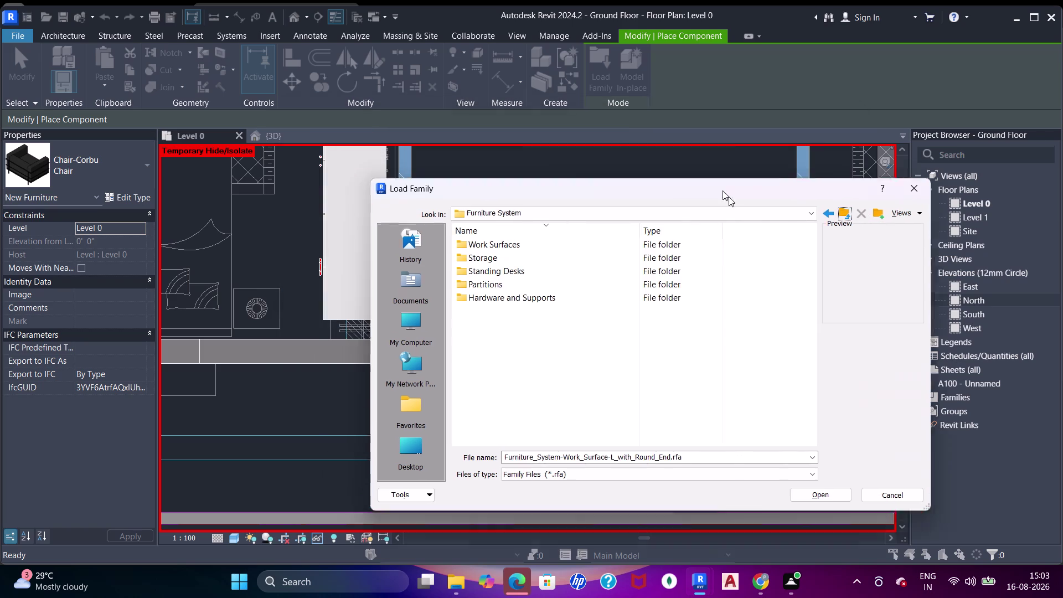
drag(729, 196, 627, 145)
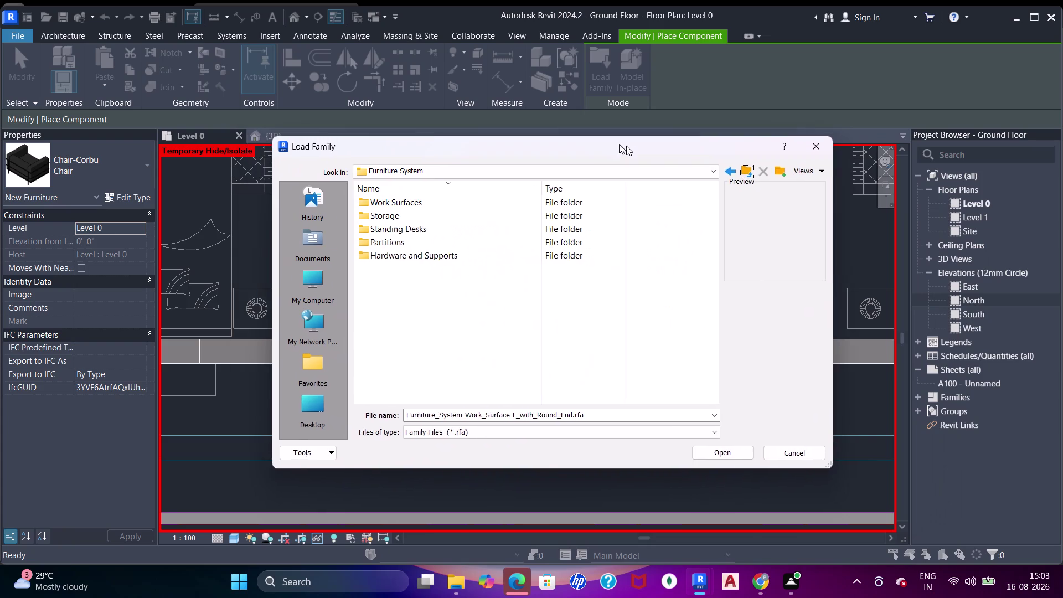
drag(626, 145, 630, 147)
click(725, 176)
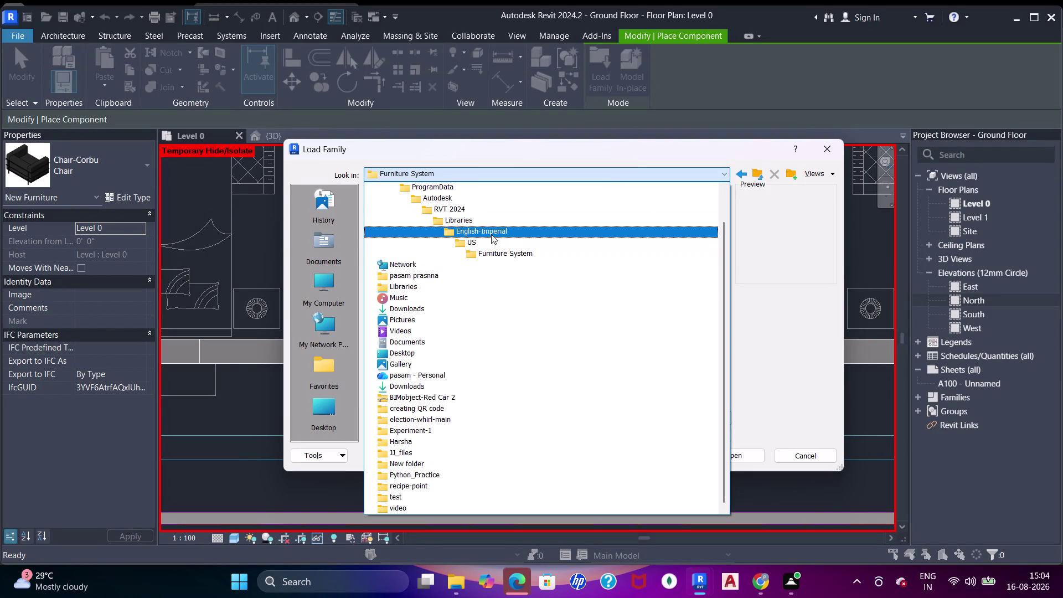
click(497, 242)
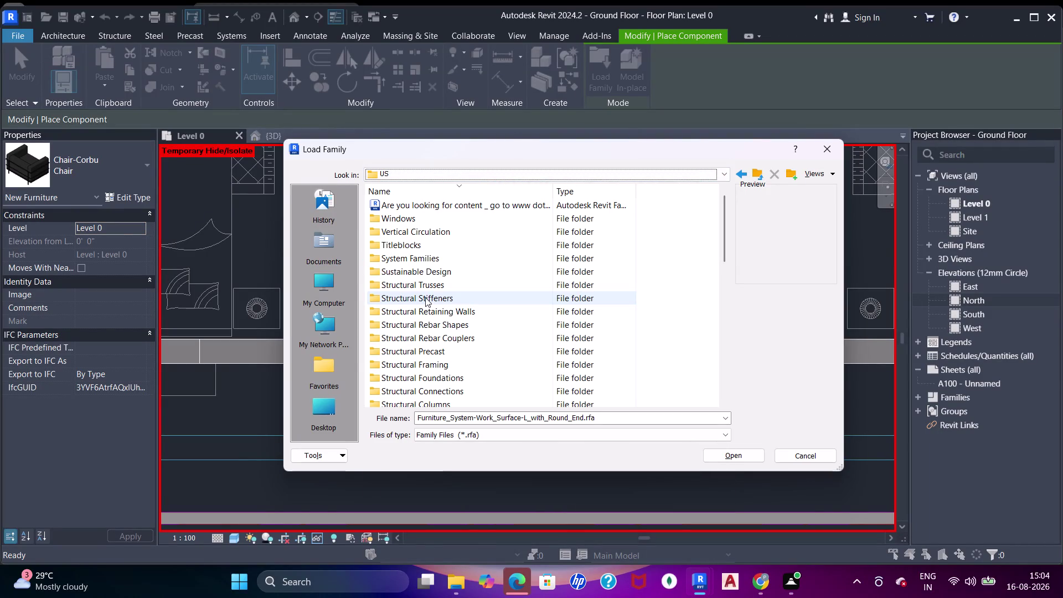
Scroll the US folder list past Pipe and Furniture System to open Furniture.
scroll(down, 3)
scroll(down, 3)
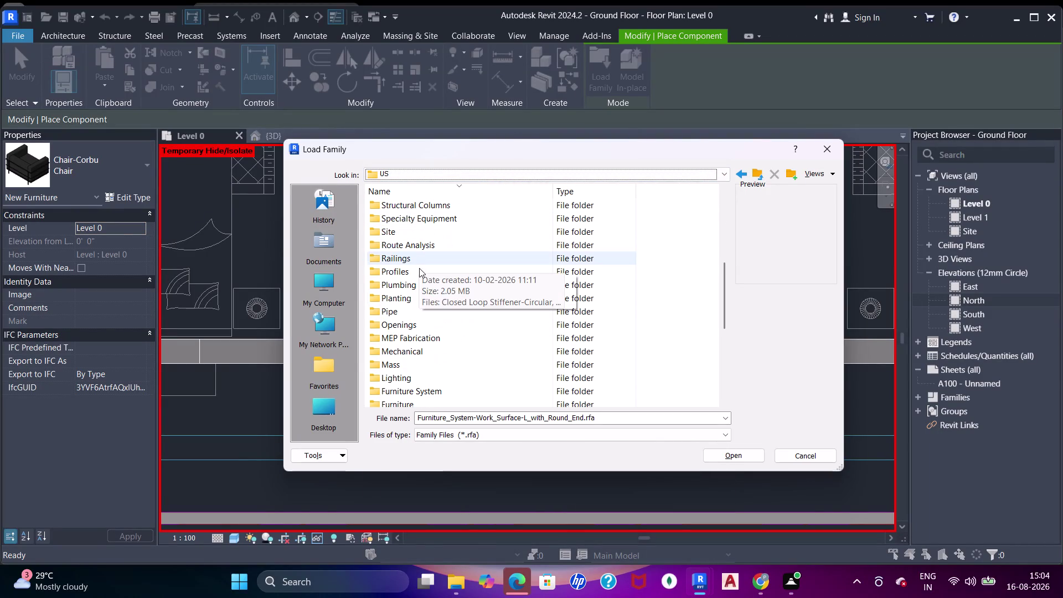
scroll(down, 3)
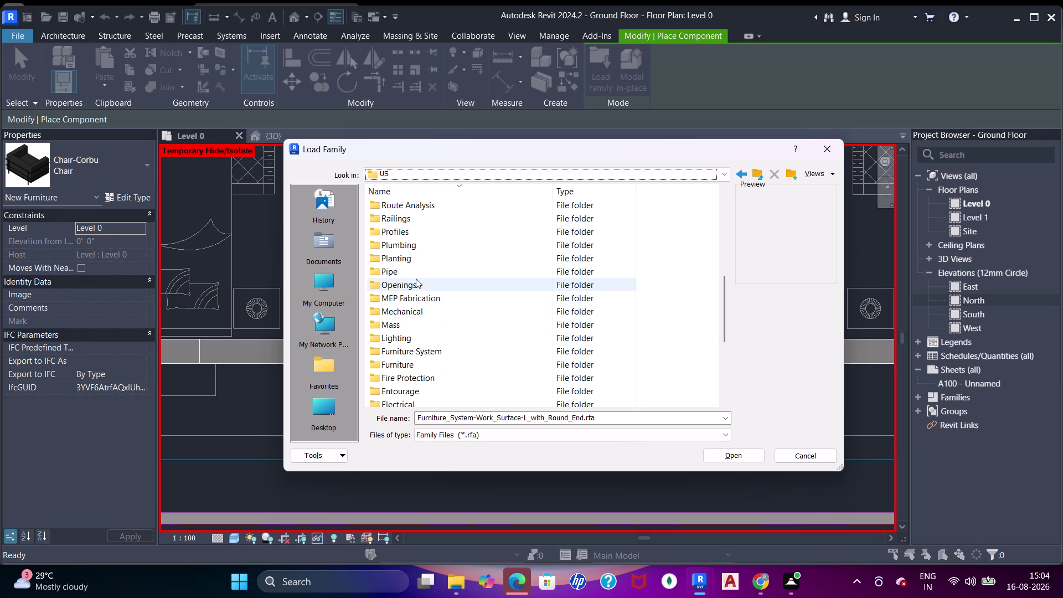
click(413, 275)
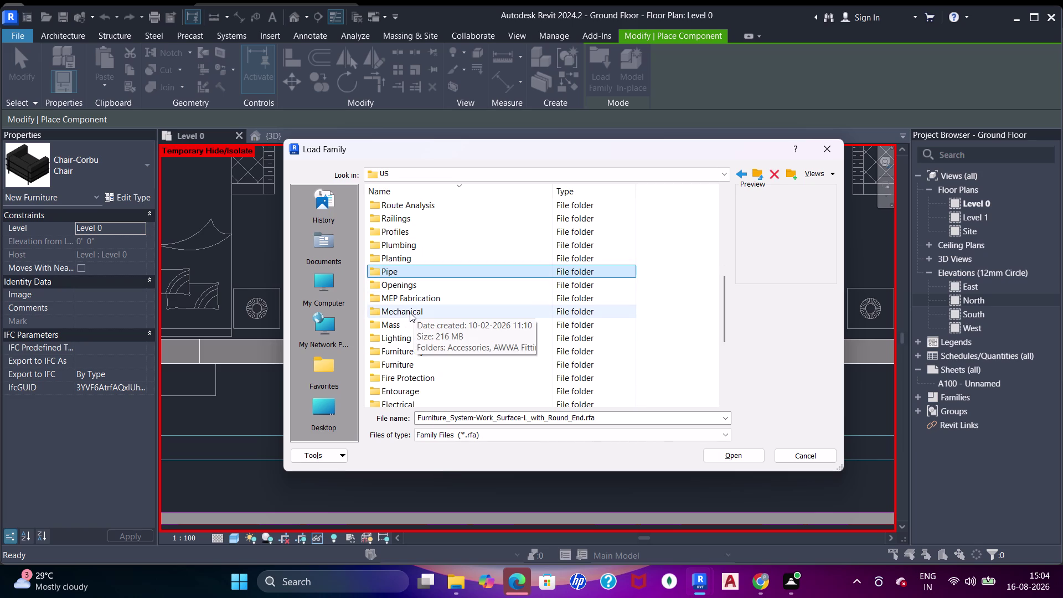
click(401, 365)
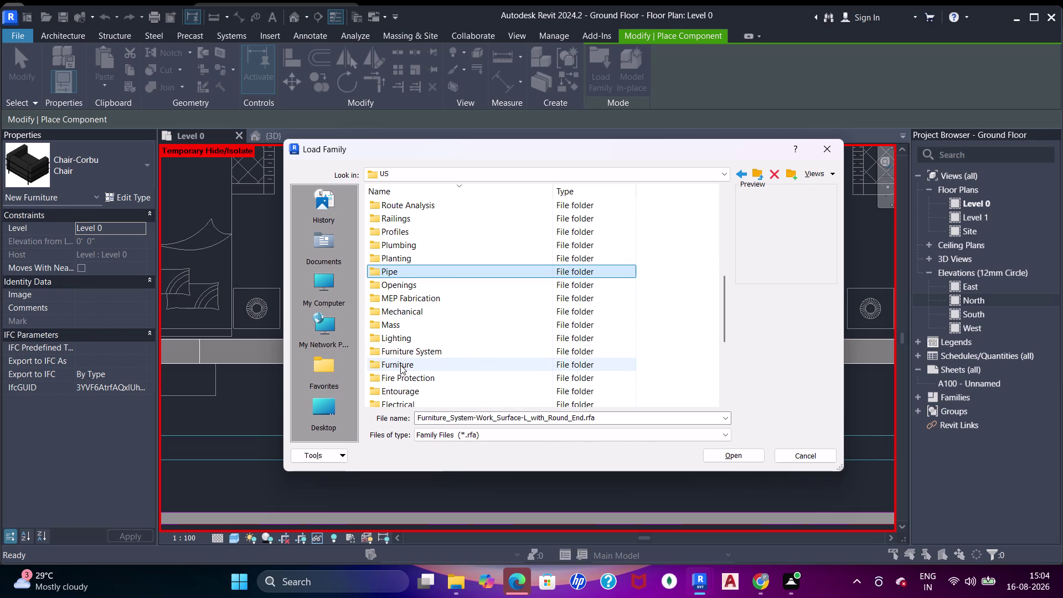
click(401, 366)
click(405, 357)
click(412, 367)
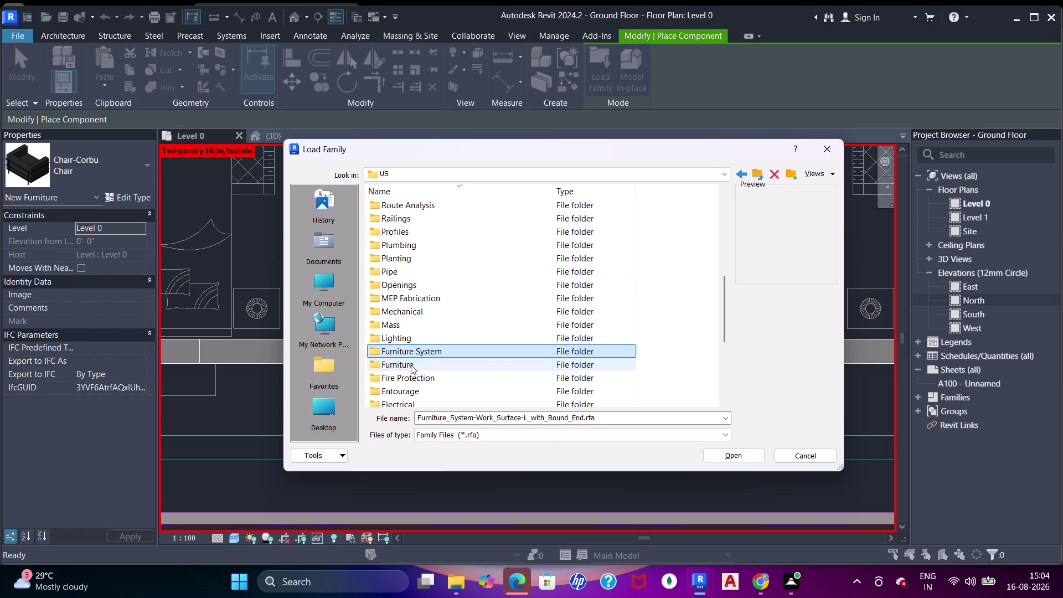
drag(411, 367, 413, 374)
Open Furniture and preview Wastebasket2, TV - Flat Screen, Television-Projection and Carpet.
click(427, 208)
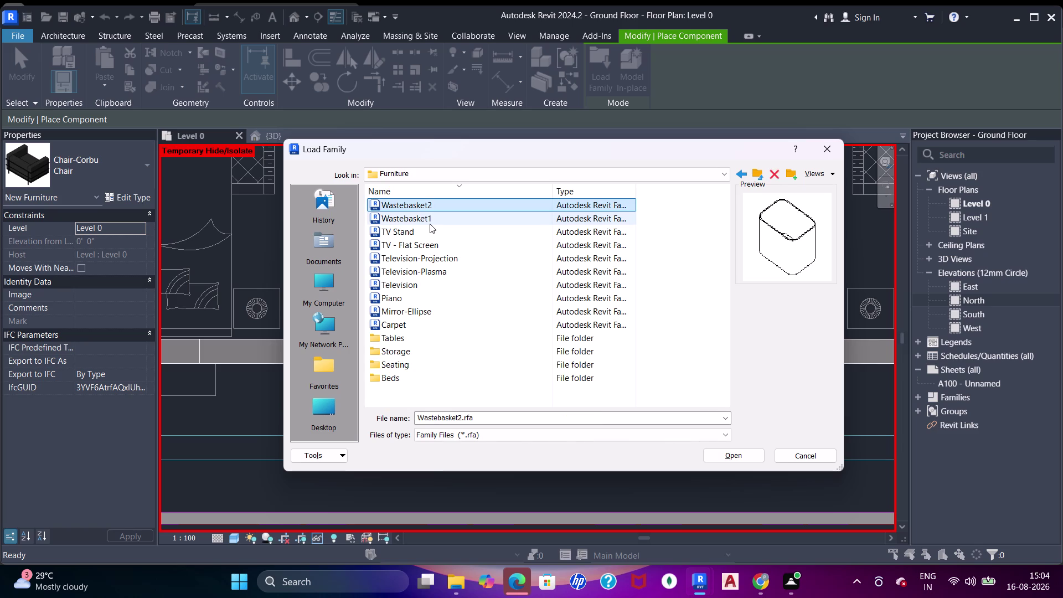
click(430, 223)
click(432, 236)
click(428, 243)
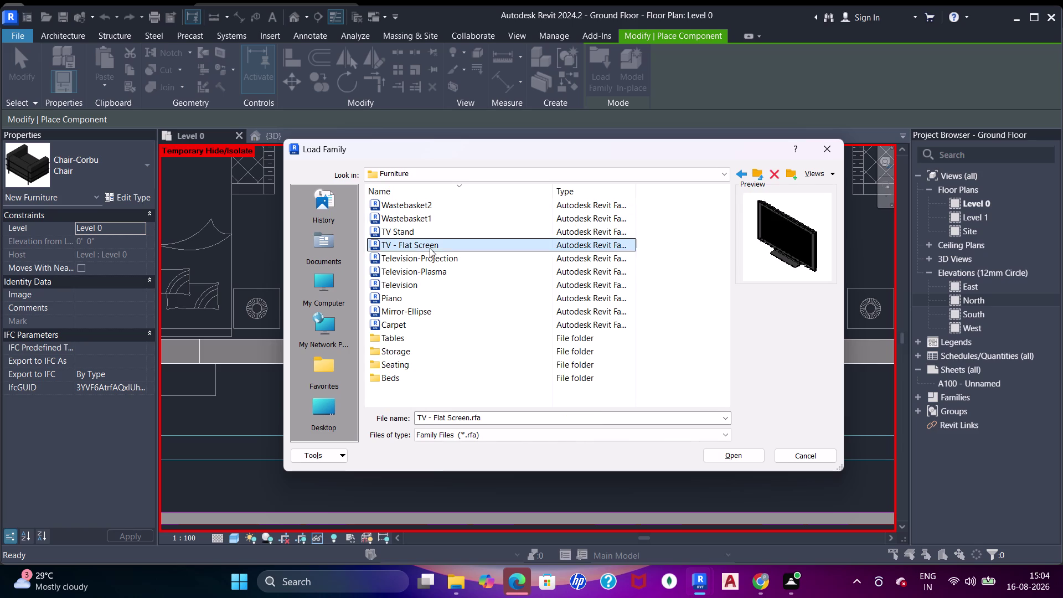
click(428, 258)
click(432, 275)
click(427, 286)
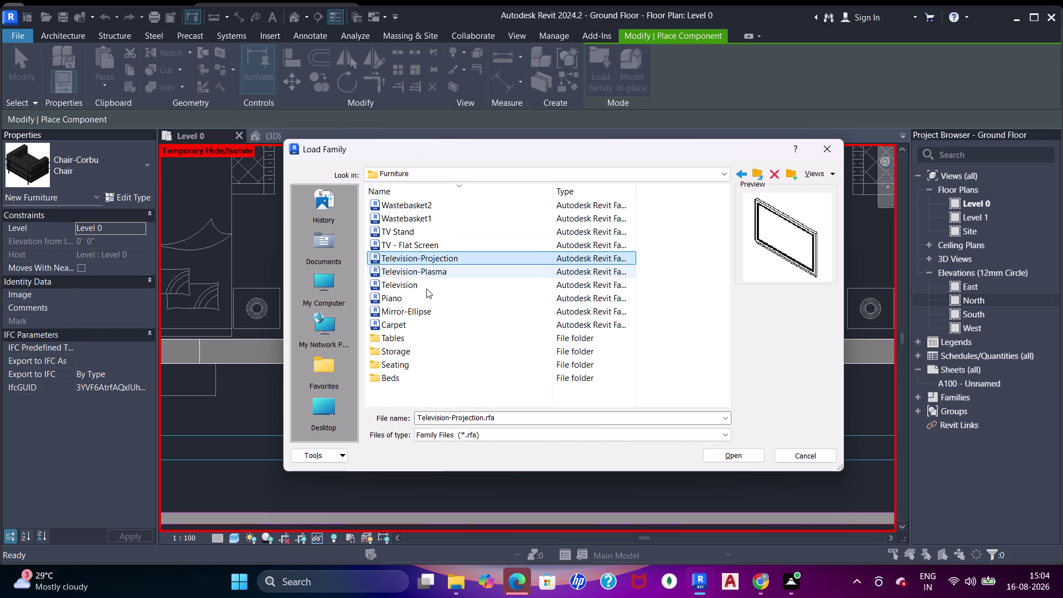
click(419, 311)
click(416, 322)
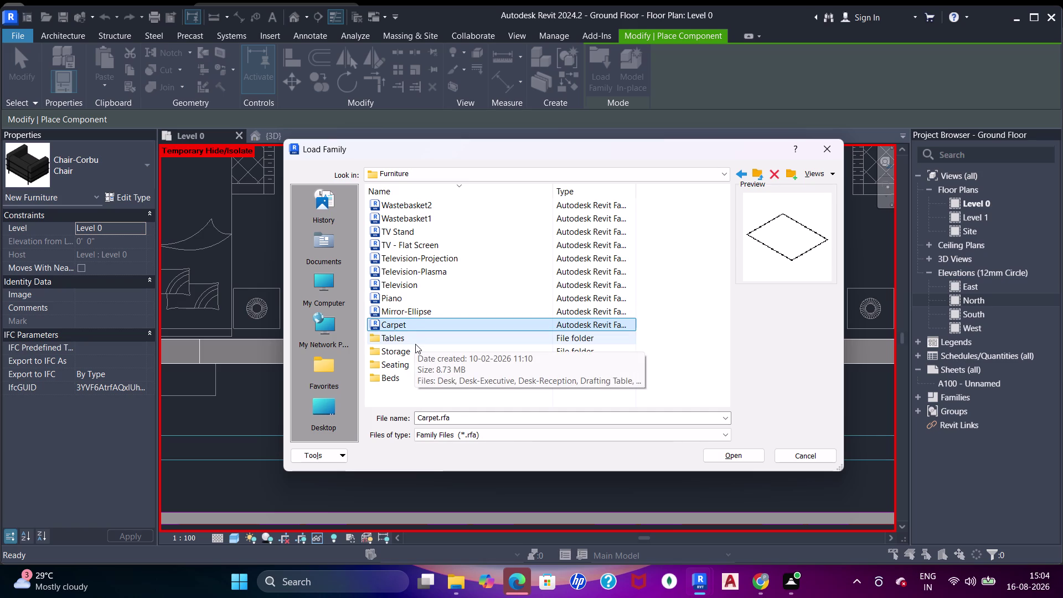
Step into the Tables folder, then go back up to Furniture.
click(415, 344)
click(416, 344)
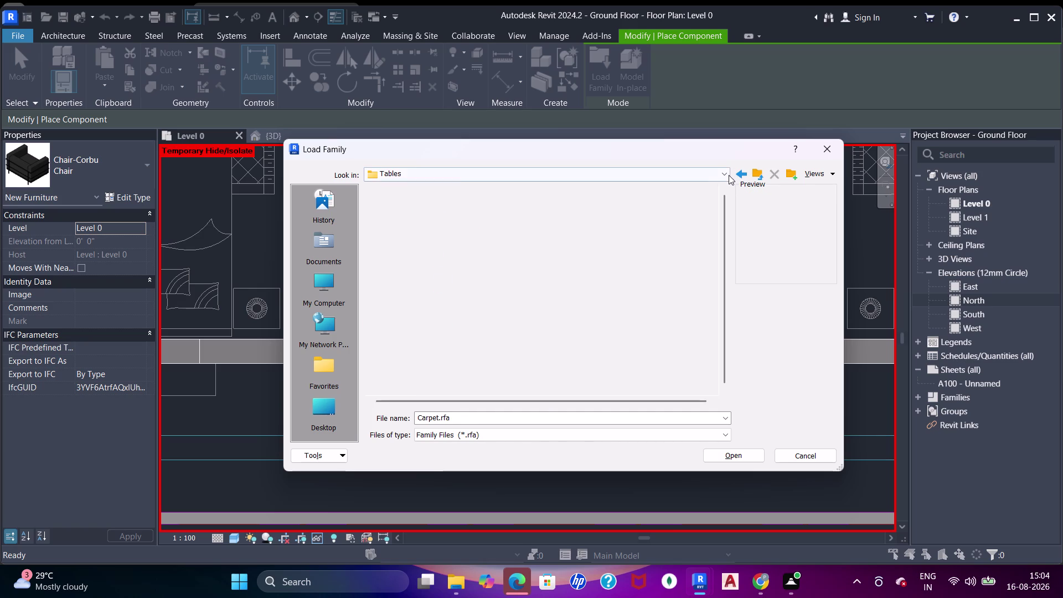
scroll(down, 3)
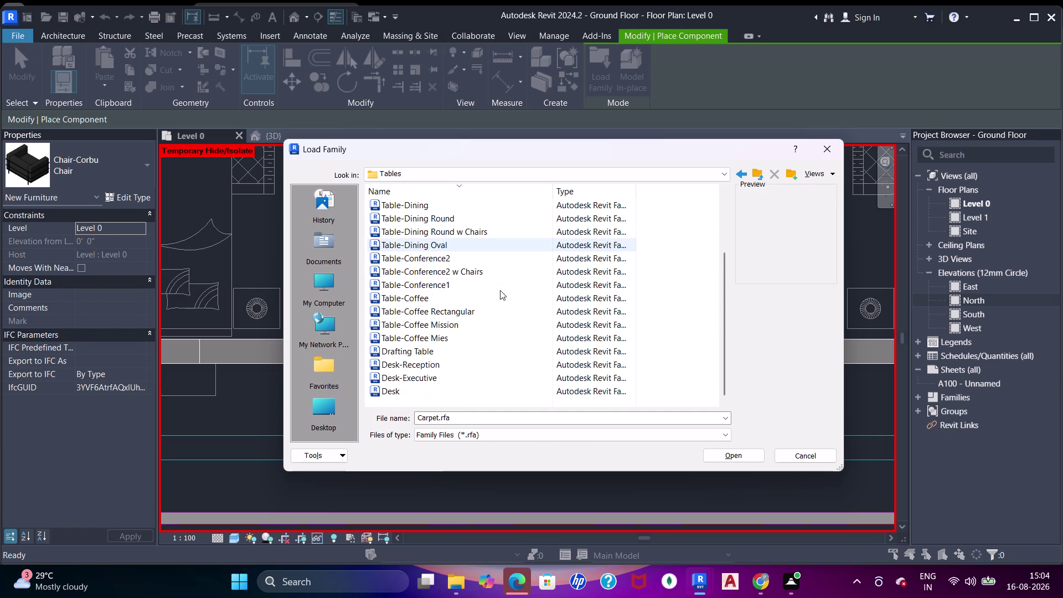
scroll(up, 3)
click(740, 175)
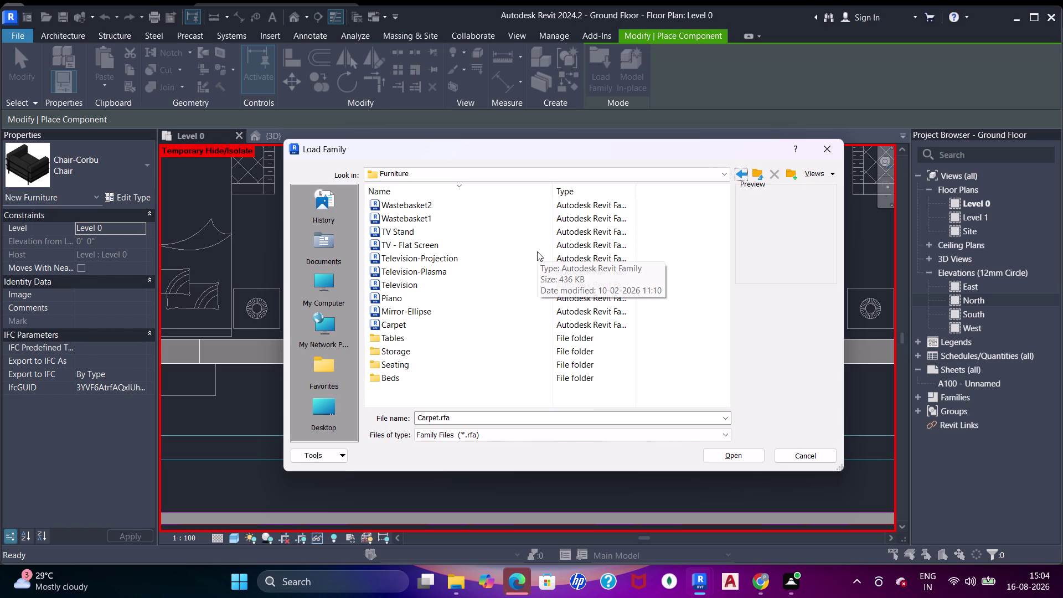
Open the Seating folder and preview Sofa-Pensi, Lab Stool and Chair-Task.
double_click(400, 367)
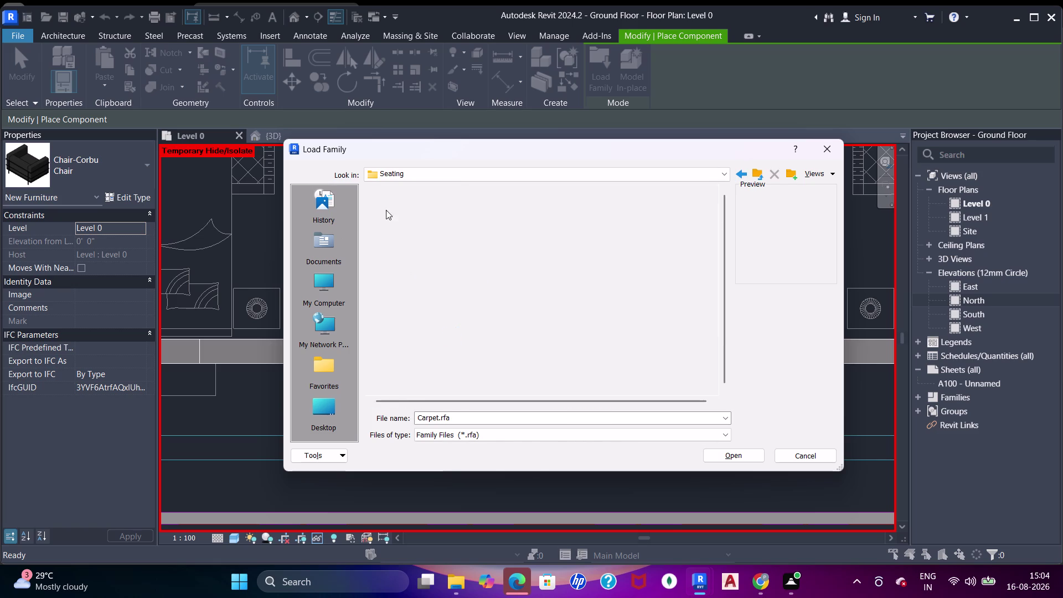
click(396, 213)
click(404, 206)
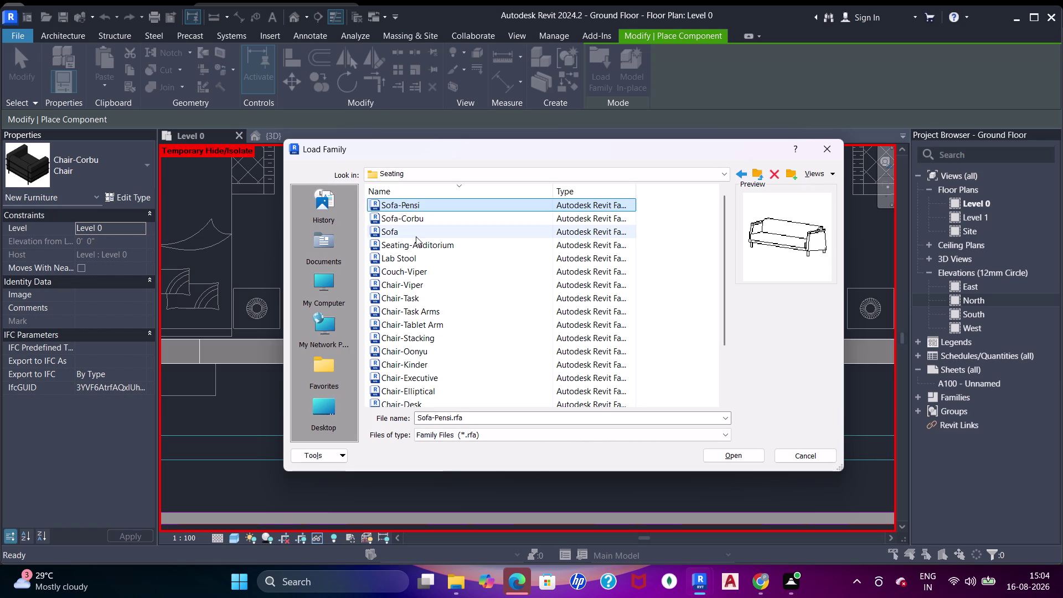
click(415, 237)
click(418, 252)
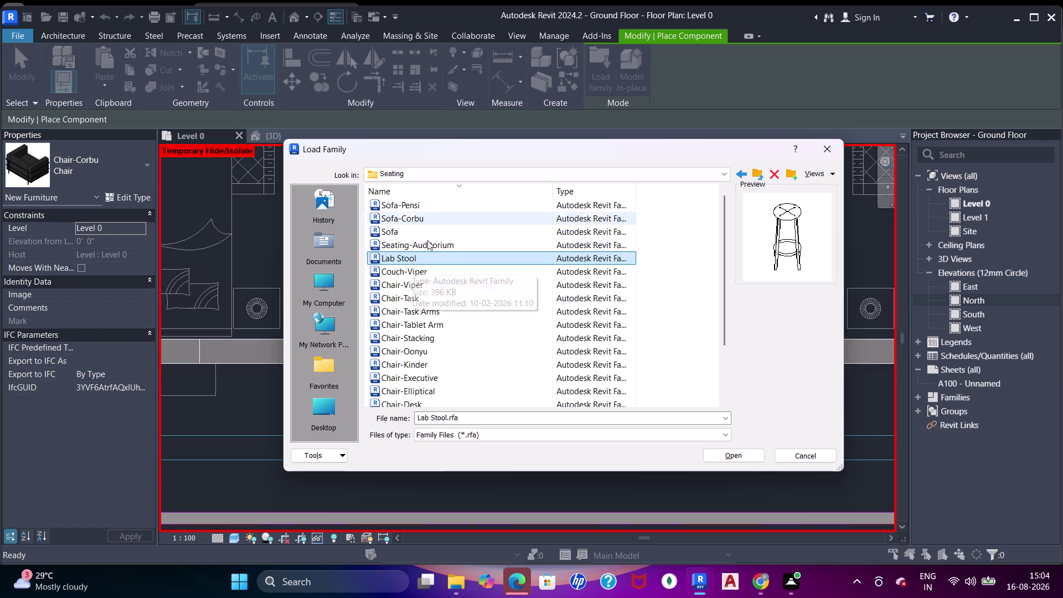
click(514, 270)
click(464, 292)
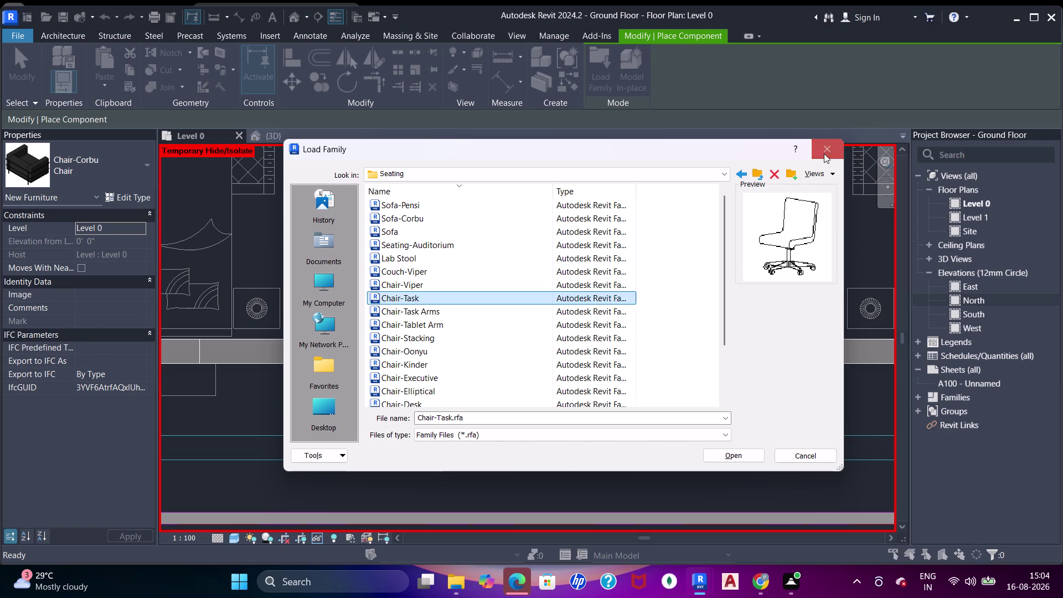
Close the family library without loading and exit component placement.
click(824, 154)
key(Escape)
scroll(down, 3)
key(Escape)
middle_drag(624, 281, 623, 302)
key(Escape)
scroll(up, 3)
middle_drag(635, 272, 616, 284)
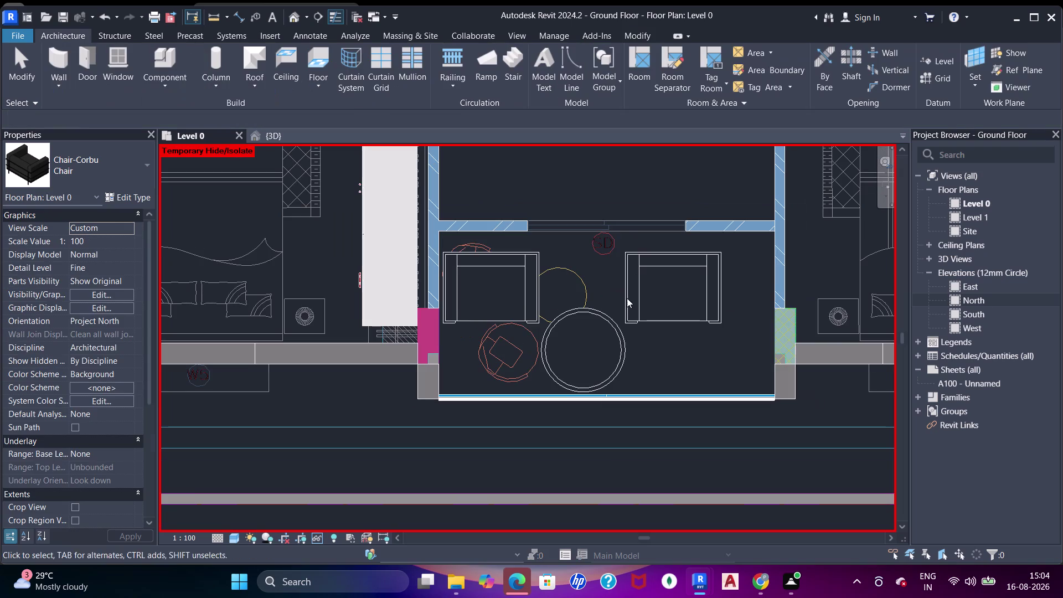
Select and deselect the lounge's Chair-Corbu armchair, then pan to the bedrooms.
click(628, 300)
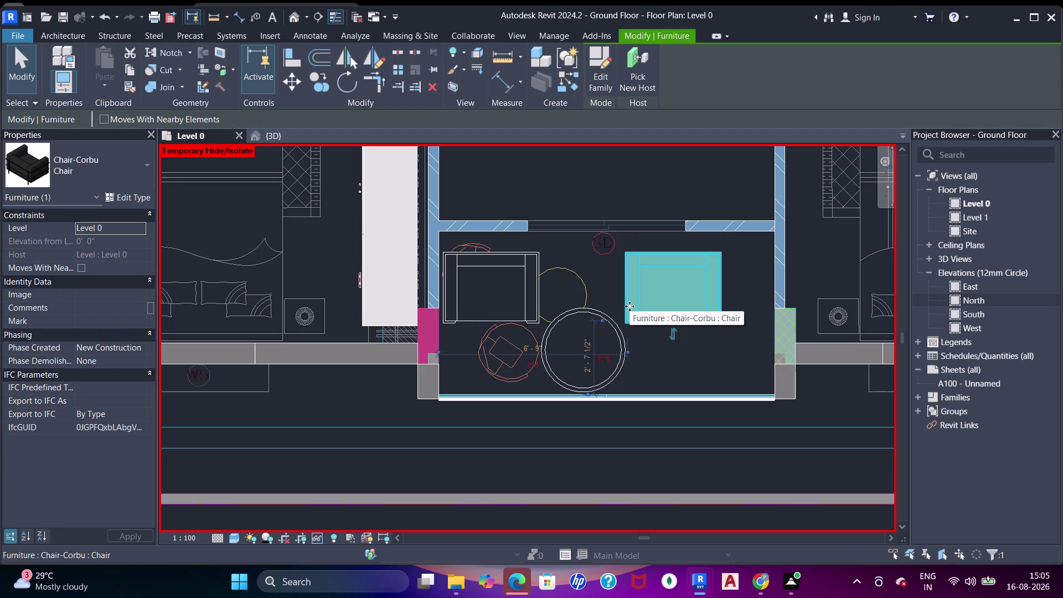
scroll(down, 3)
middle_drag(558, 240, 552, 299)
key(Escape)
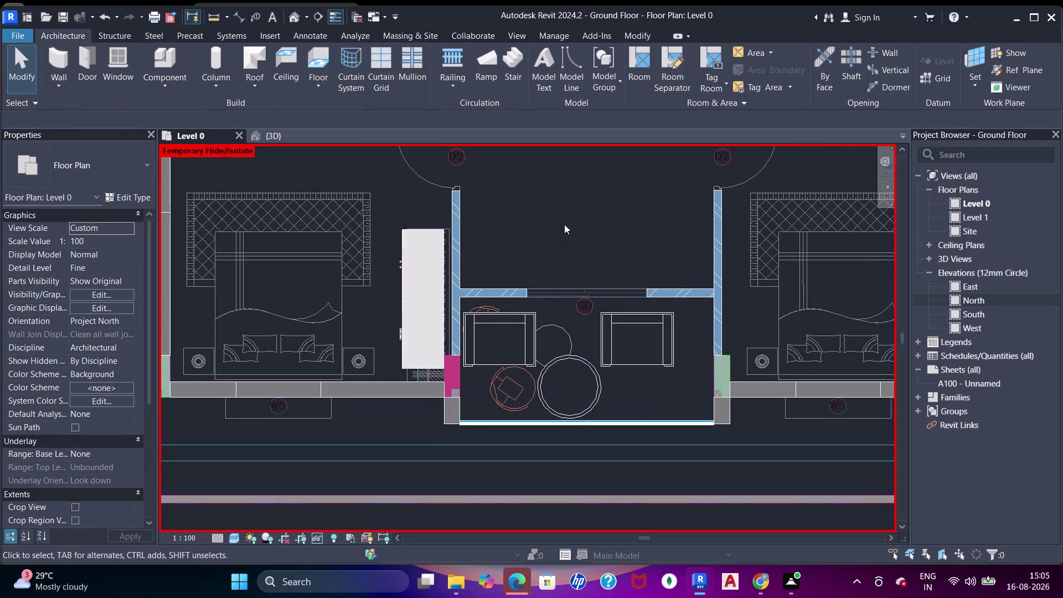
middle_drag(563, 230, 552, 294)
middle_click(552, 297)
middle_drag(555, 247, 548, 310)
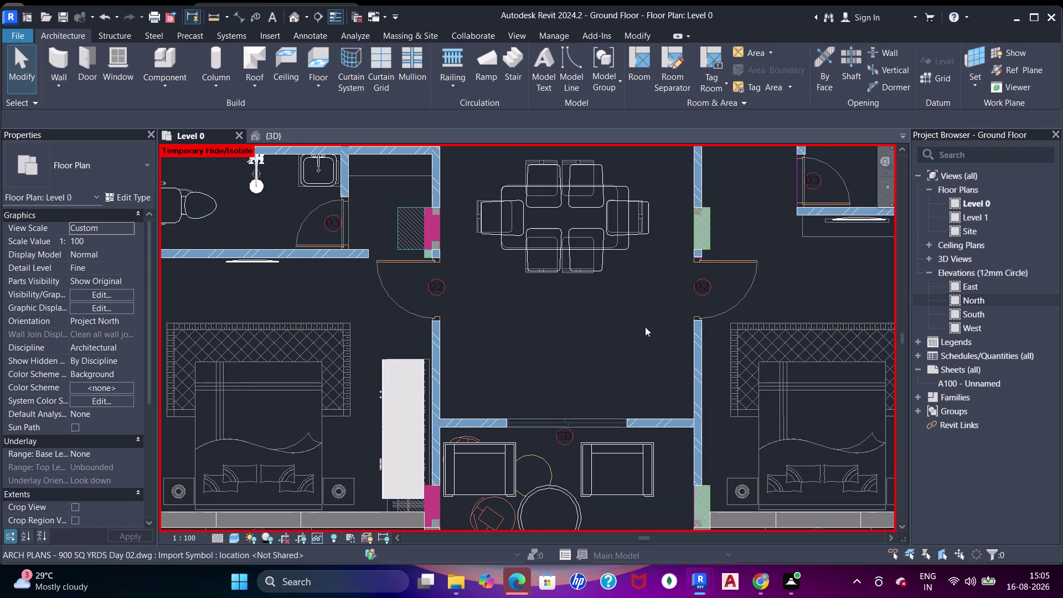
Pan and zoom past the dining table to view the whole apartment layout.
middle_drag(645, 326, 617, 258)
scroll(down, 3)
middle_drag(604, 255, 605, 279)
scroll(down, 3)
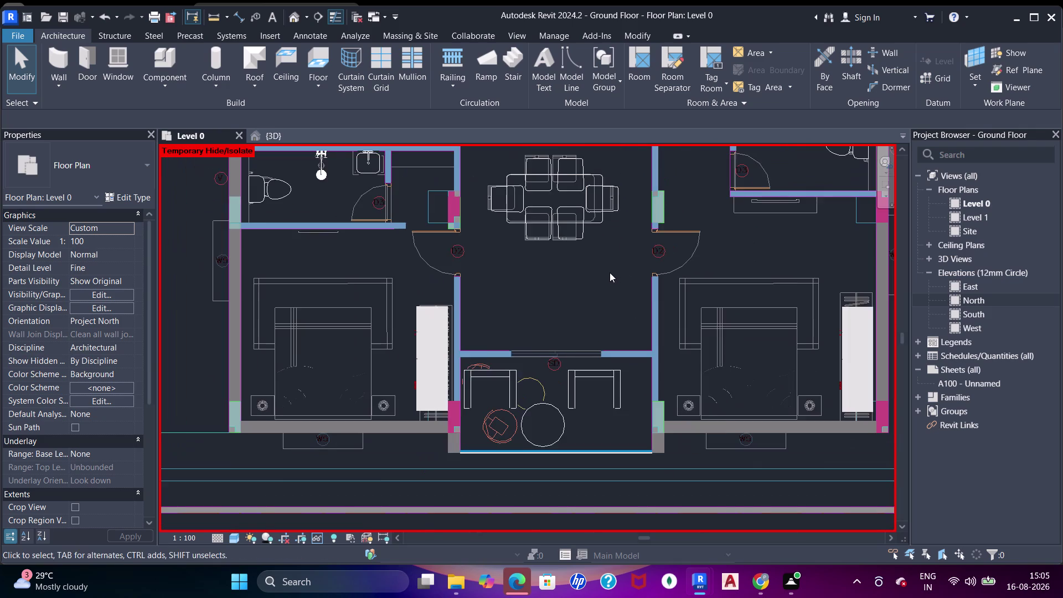
middle_drag(610, 273, 477, 347)
scroll(down, 3)
middle_drag(421, 240, 425, 258)
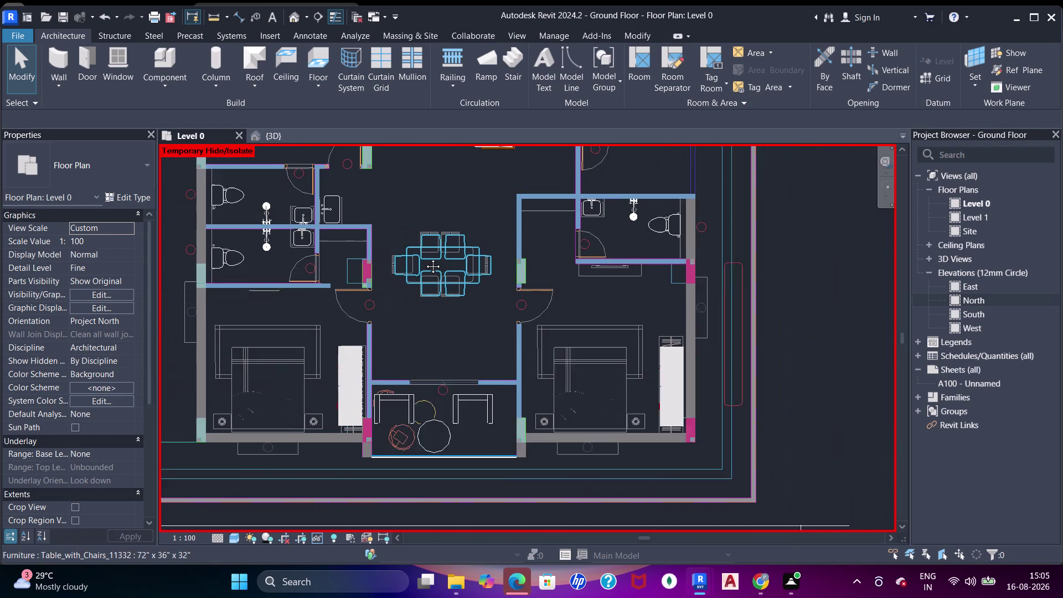
middle_drag(425, 257, 425, 259)
scroll(up, 3)
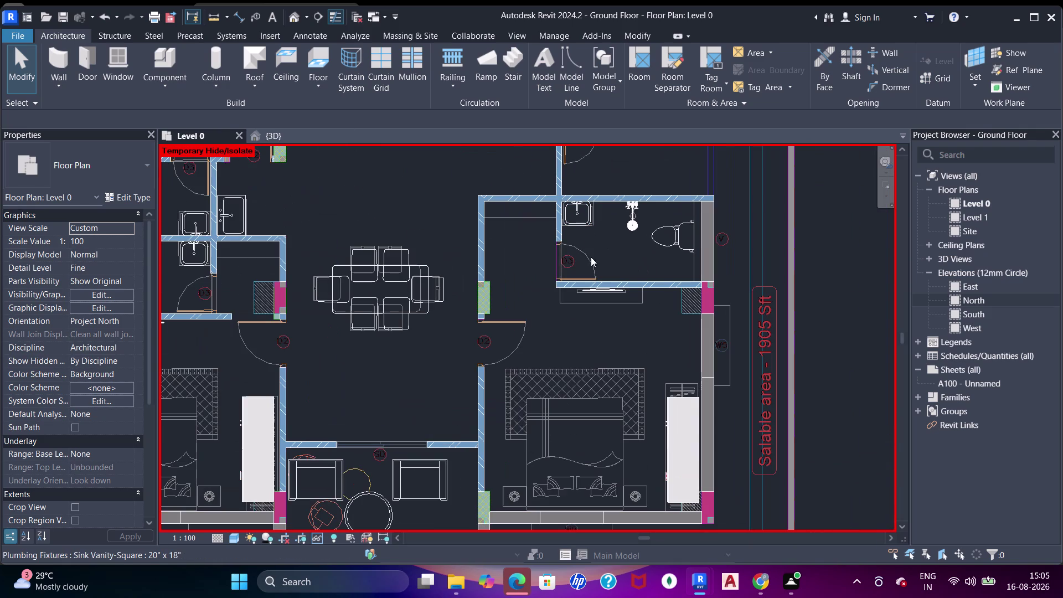
Pan from the right-hand bathroom to the kitchen and fridge, then reopen the family library.
middle_drag(487, 289, 483, 371)
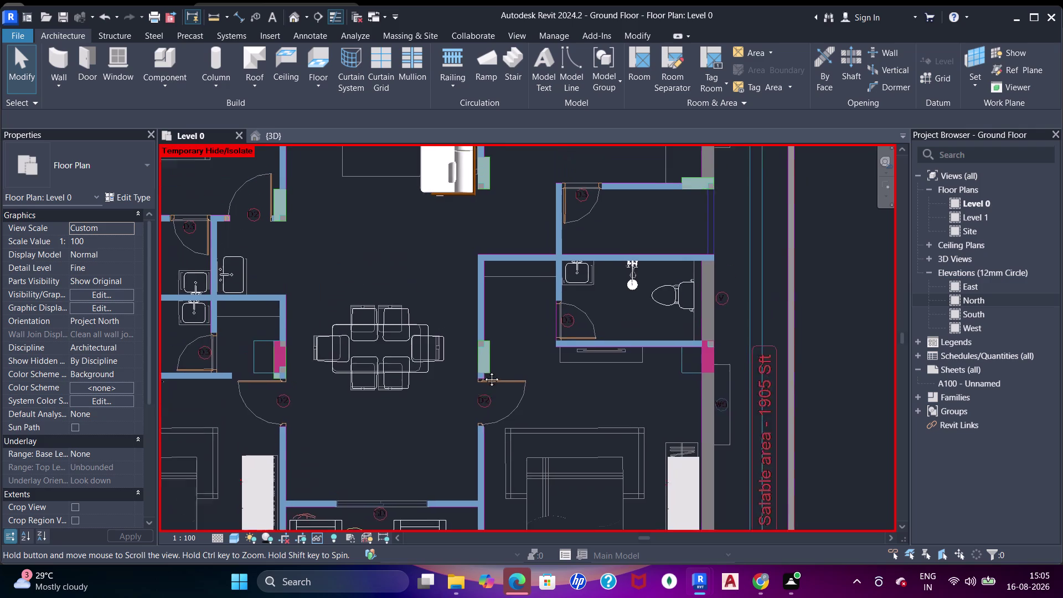
middle_drag(484, 371, 484, 375)
middle_drag(486, 226, 486, 319)
key(Escape)
key(Escape)
middle_drag(637, 227, 601, 338)
middle_drag(313, 272, 386, 269)
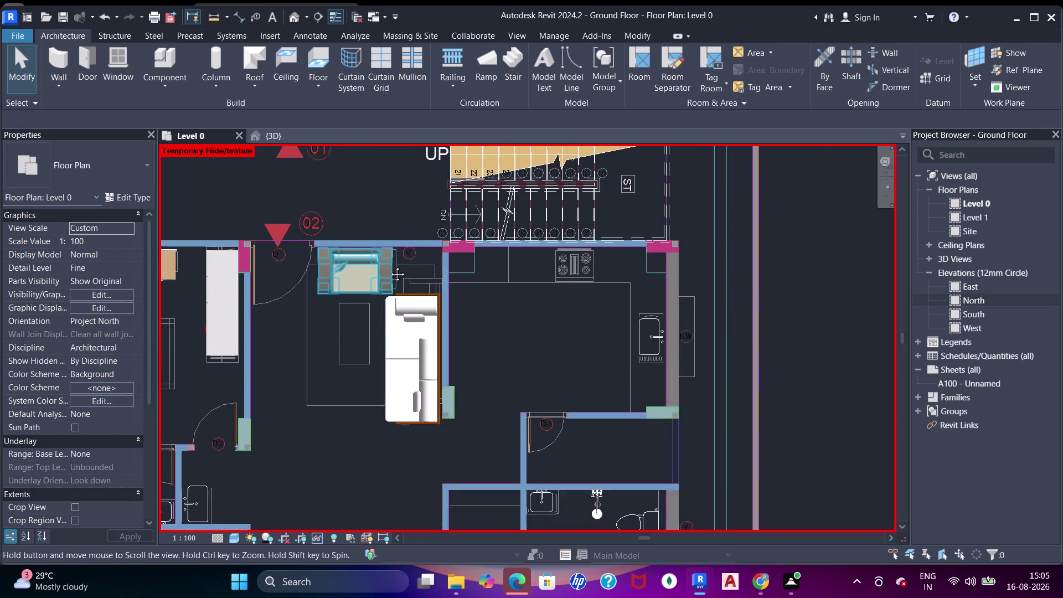
middle_drag(386, 269, 391, 266)
scroll(up, 3)
click(175, 63)
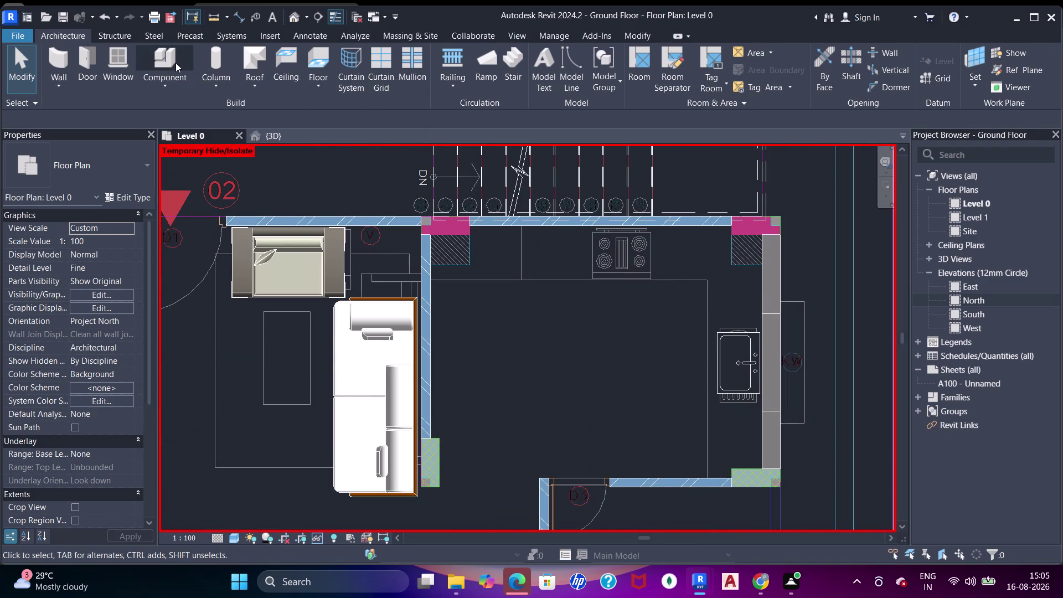
click(600, 72)
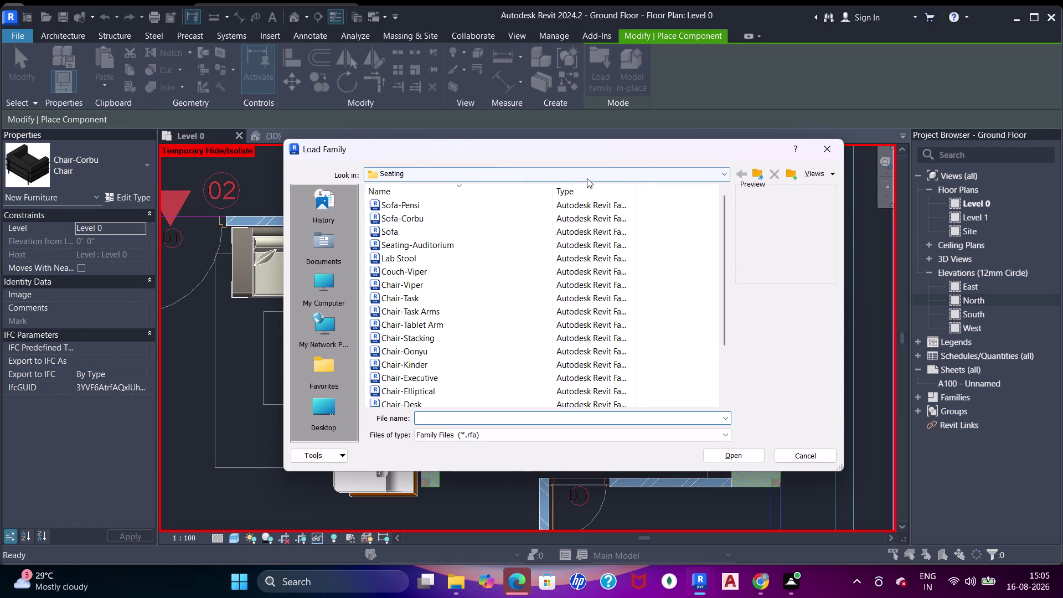
Open the Load Family library from the Component tool, at the Seating folder.
click(763, 145)
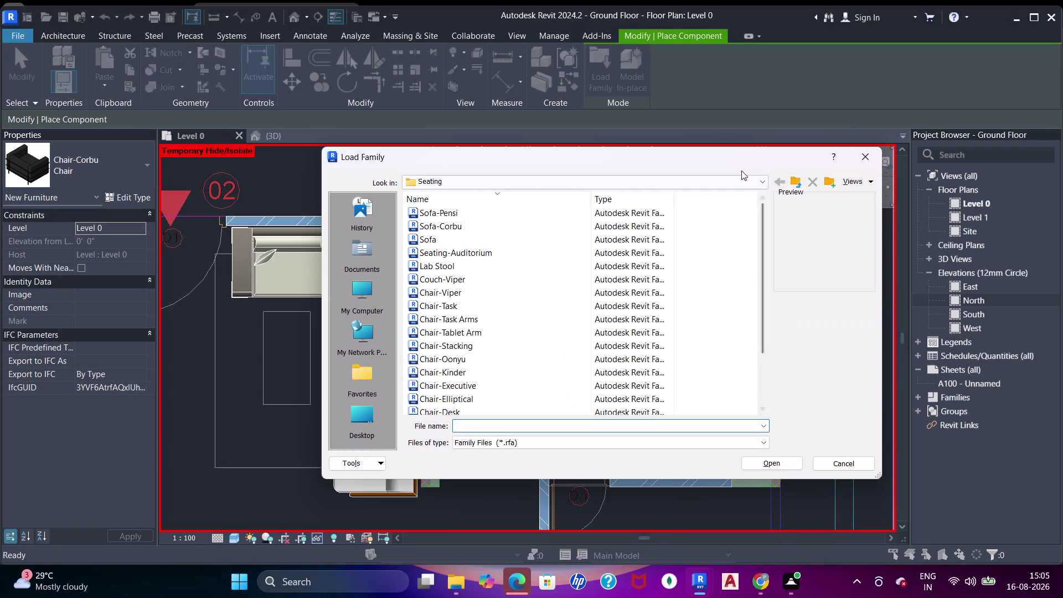
click(750, 158)
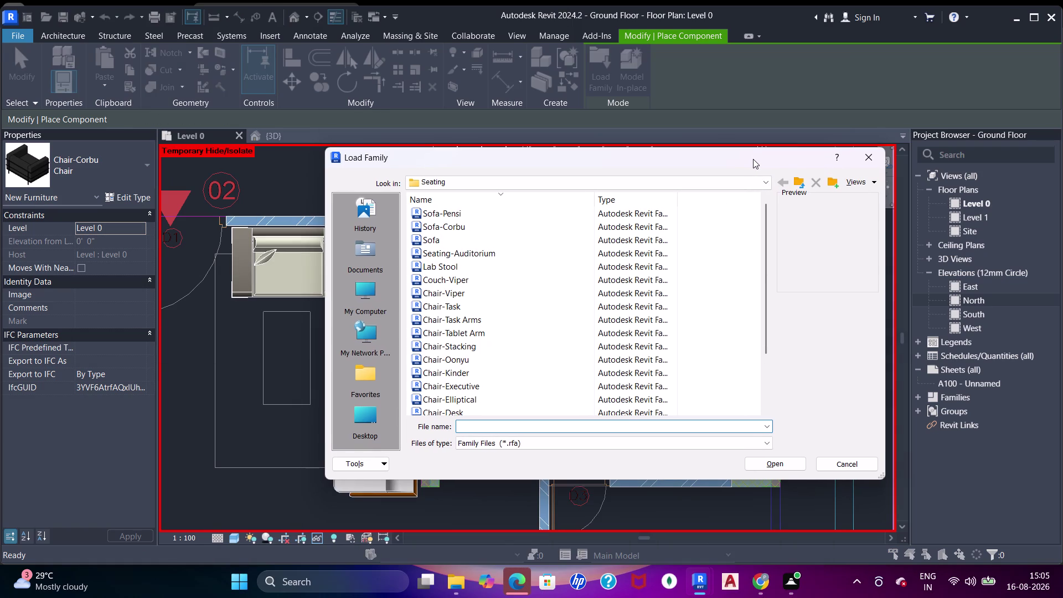
drag(753, 160, 731, 161)
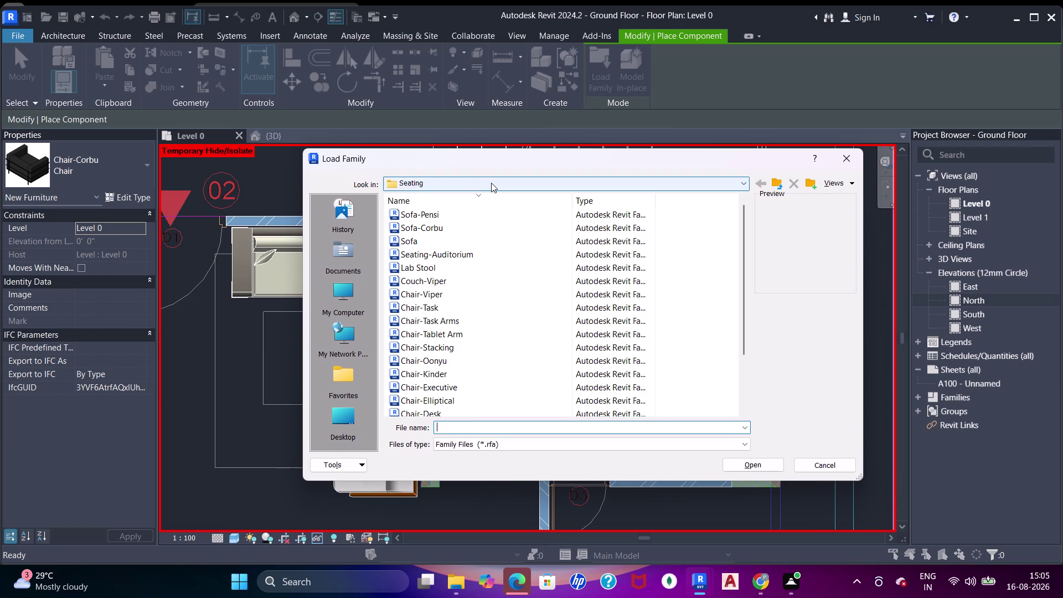
click(532, 192)
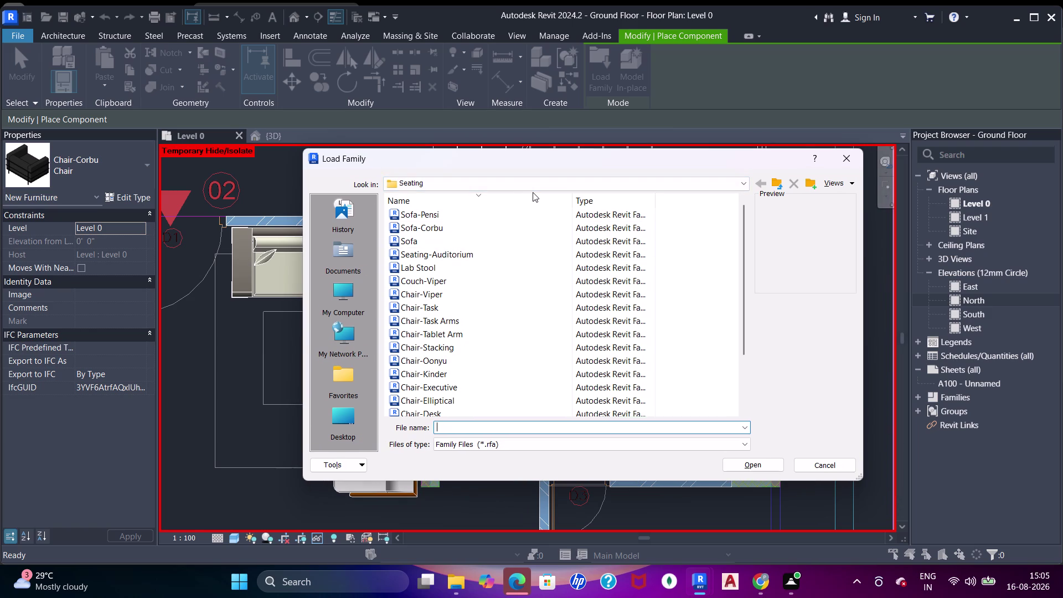
Check the folder path, then scroll the Seating list down to Chair-Breuer, Bench-Locker Room and Bar Stool.
click(511, 187)
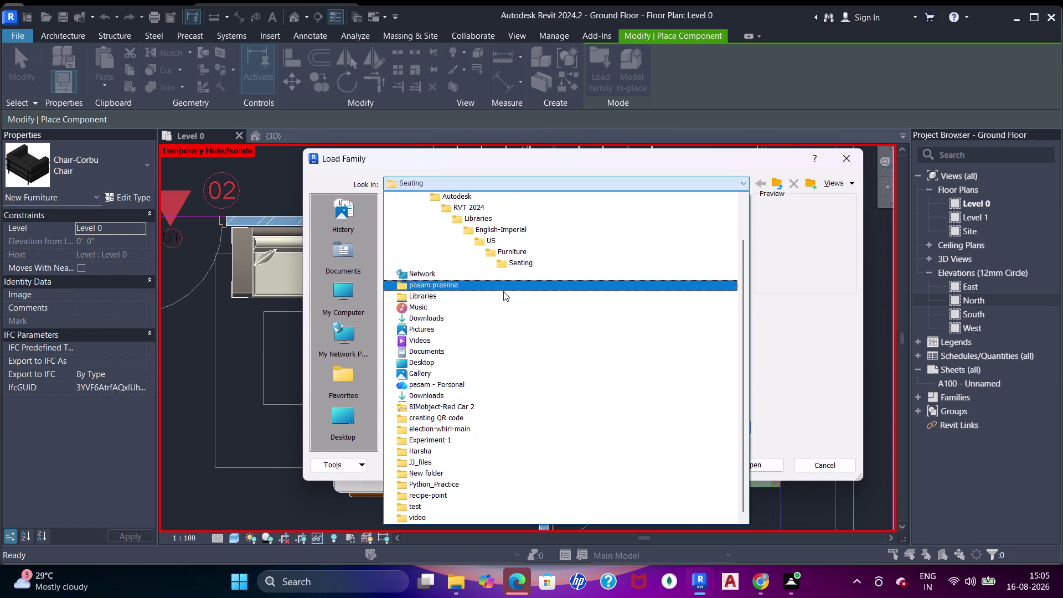
click(661, 162)
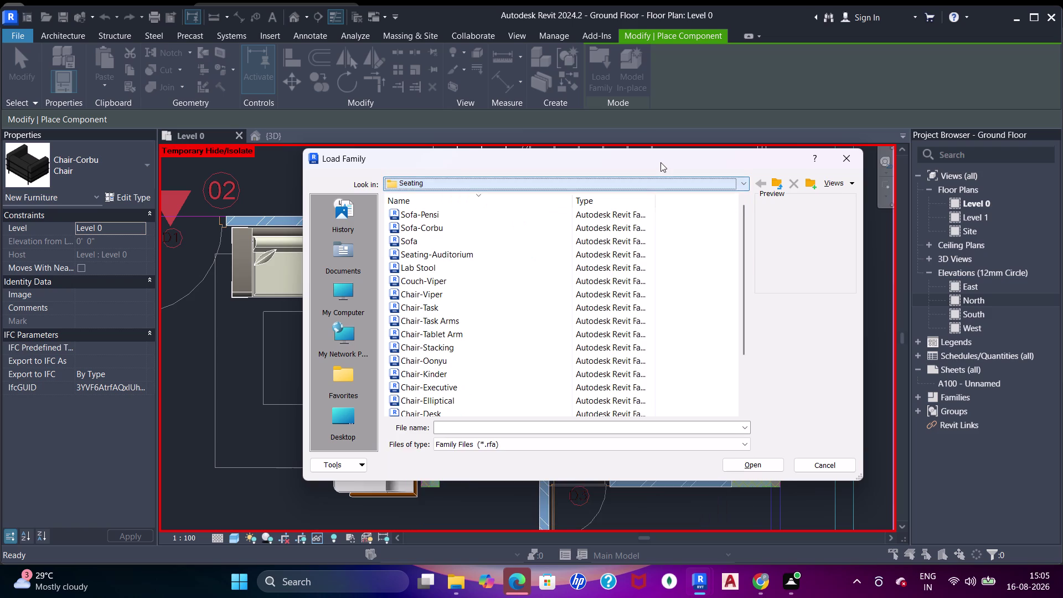
drag(660, 161, 679, 181)
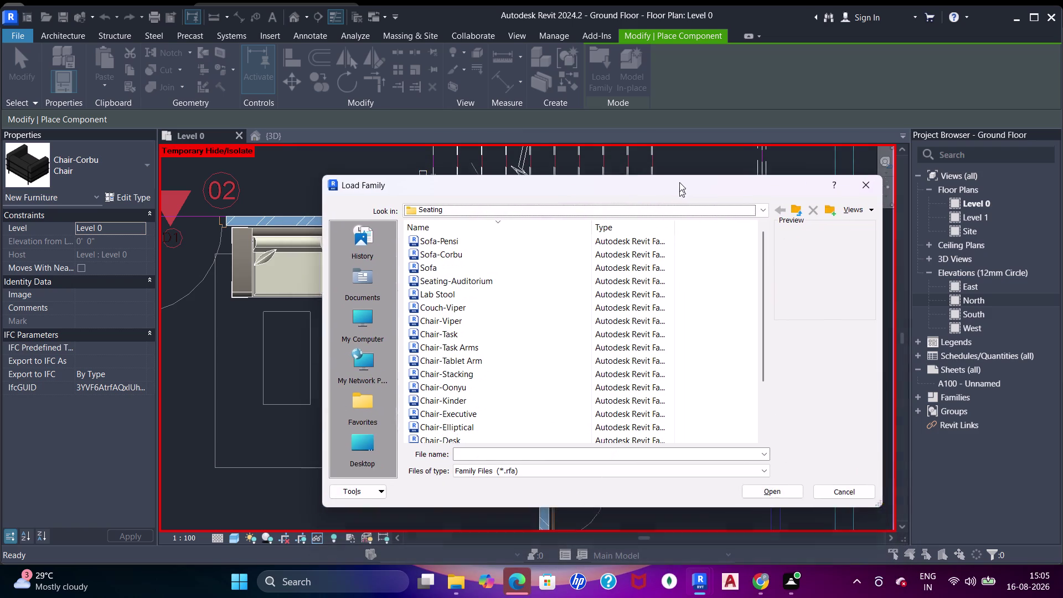
drag(680, 180, 678, 160)
scroll(down, 3)
click(363, 426)
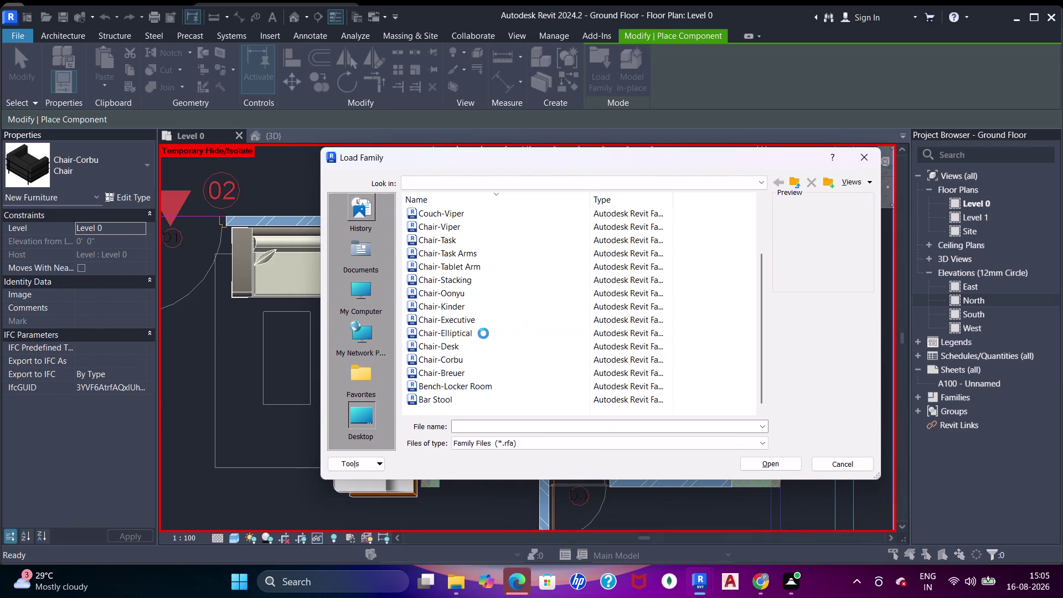